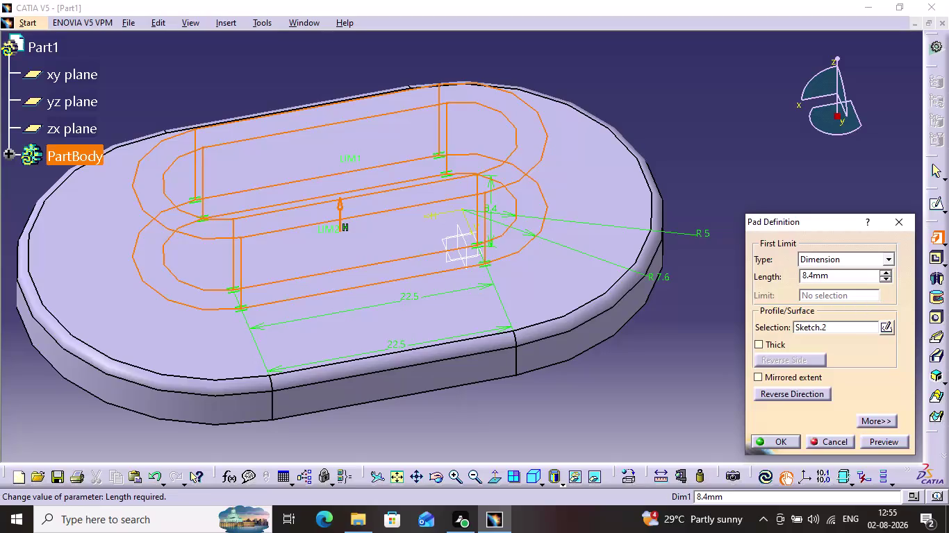
Change the pad length to 6 mm so the obround ring wall rises from the plate.
double_click(845, 278)
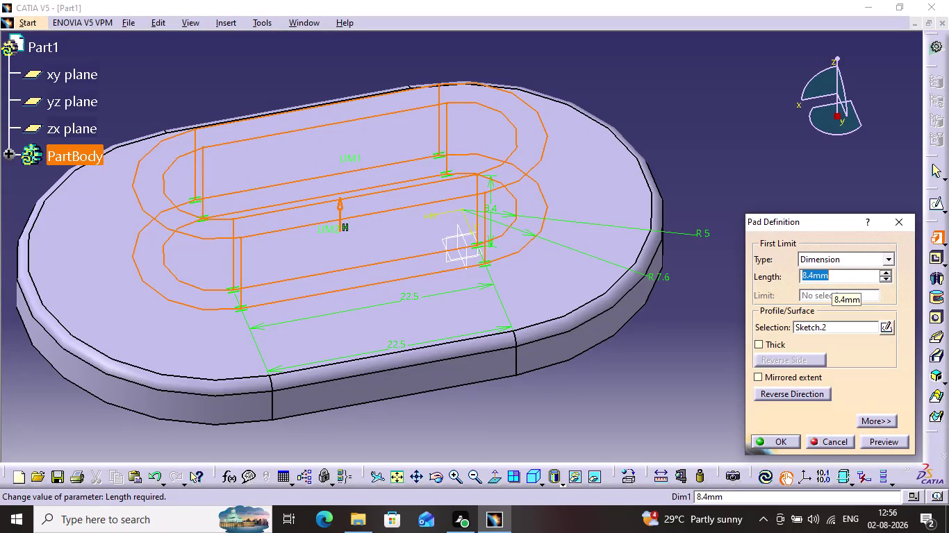
key(6)
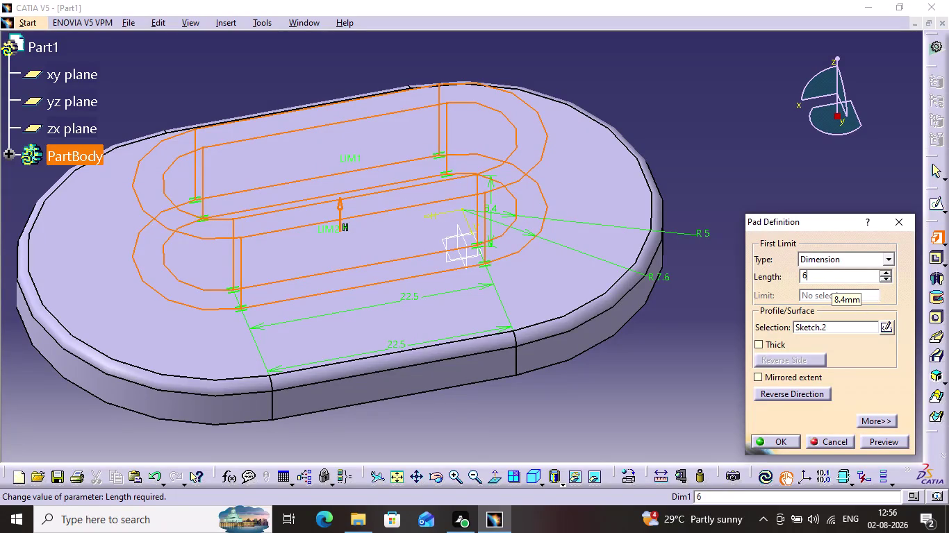
text(.6)
key(Return)
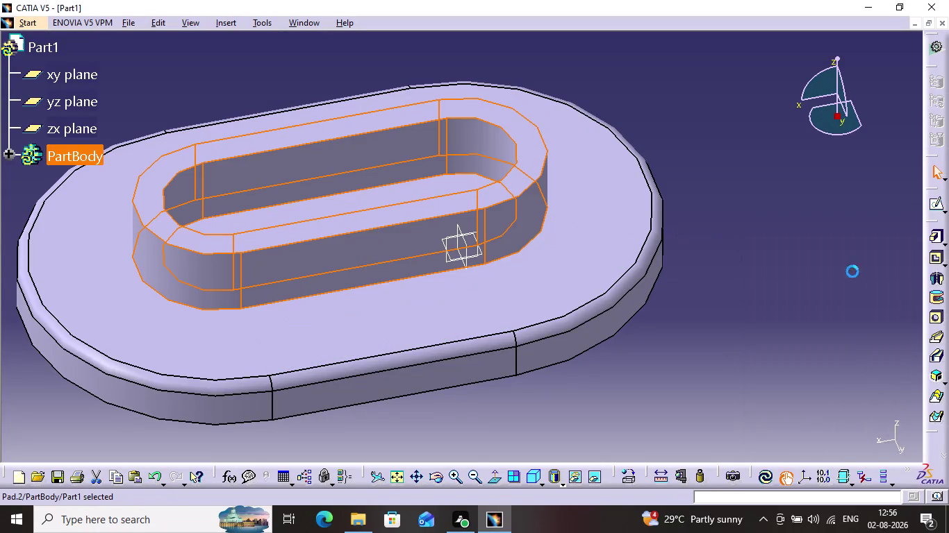
click(767, 232)
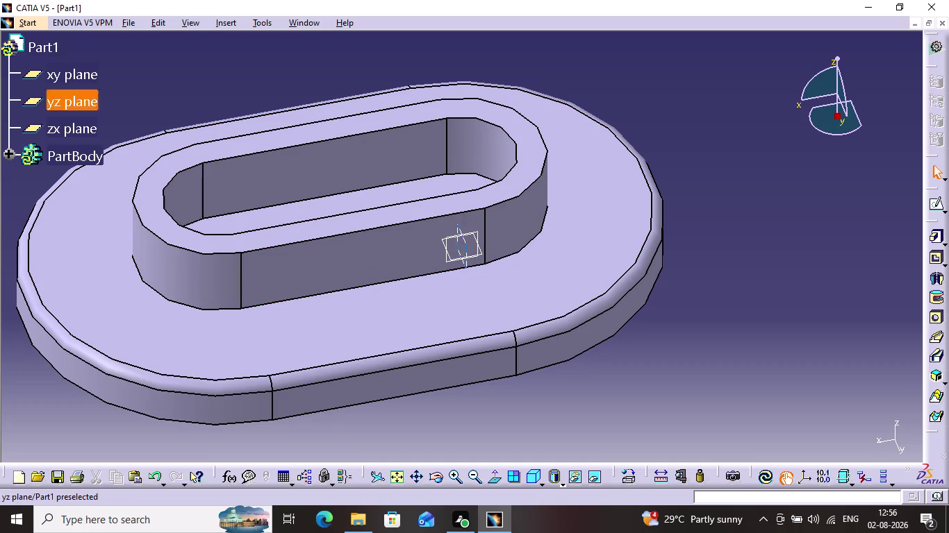
Add a 1 mm edge fillet to the ring wall's base edge.
click(220, 21)
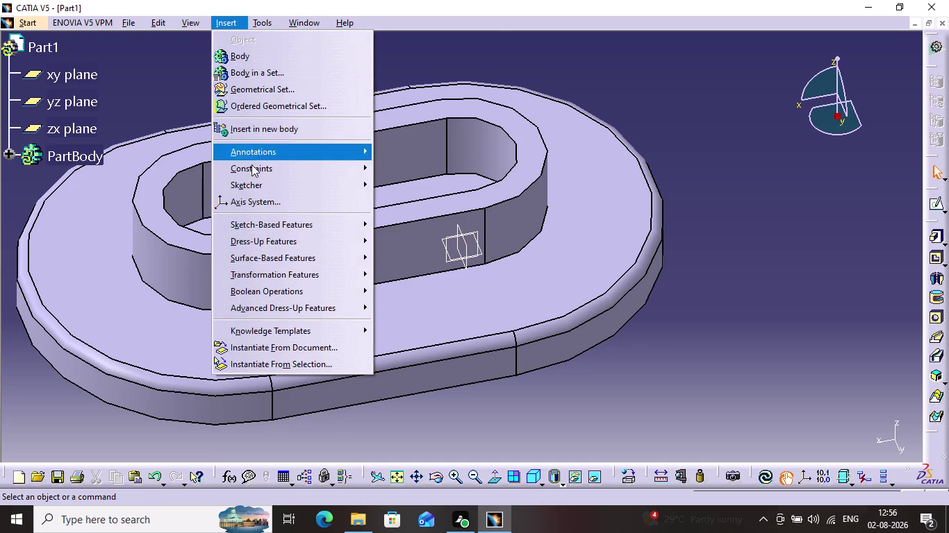
click(255, 237)
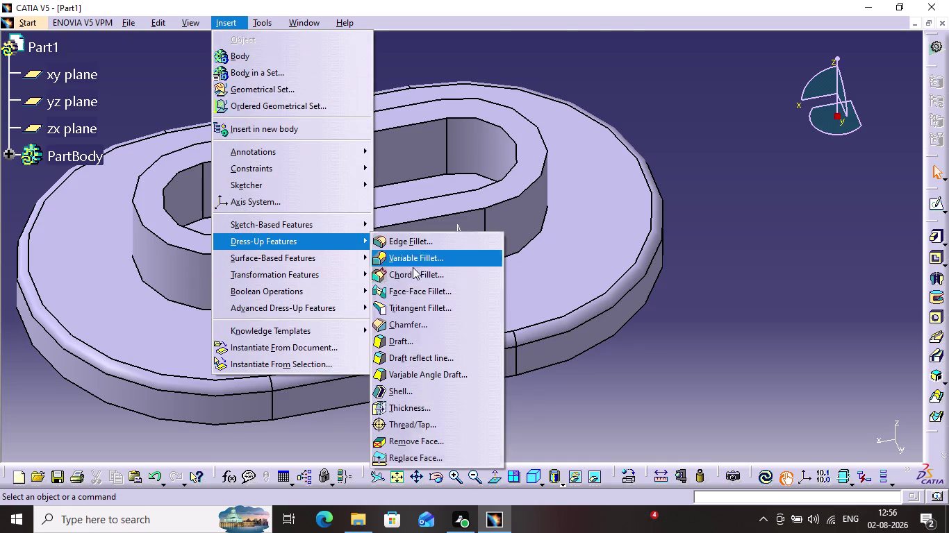
click(421, 245)
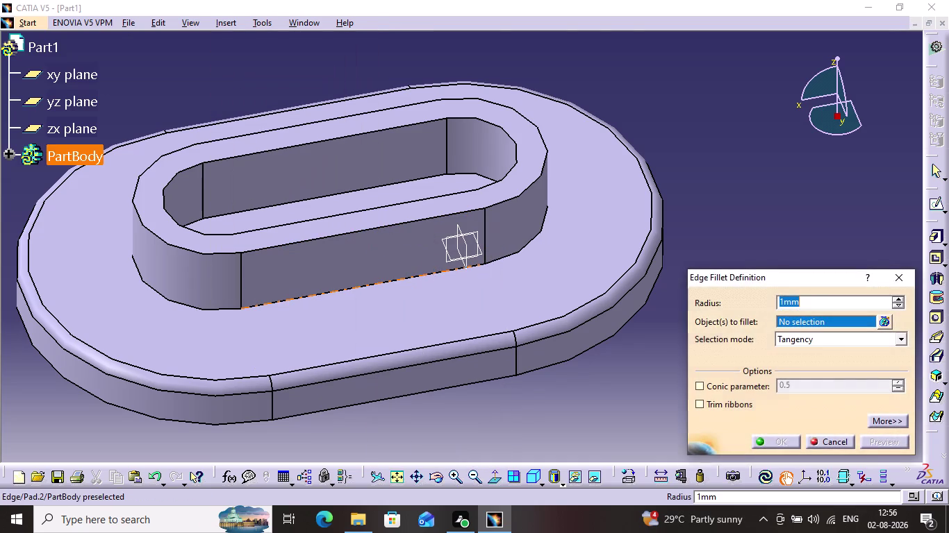
click(426, 273)
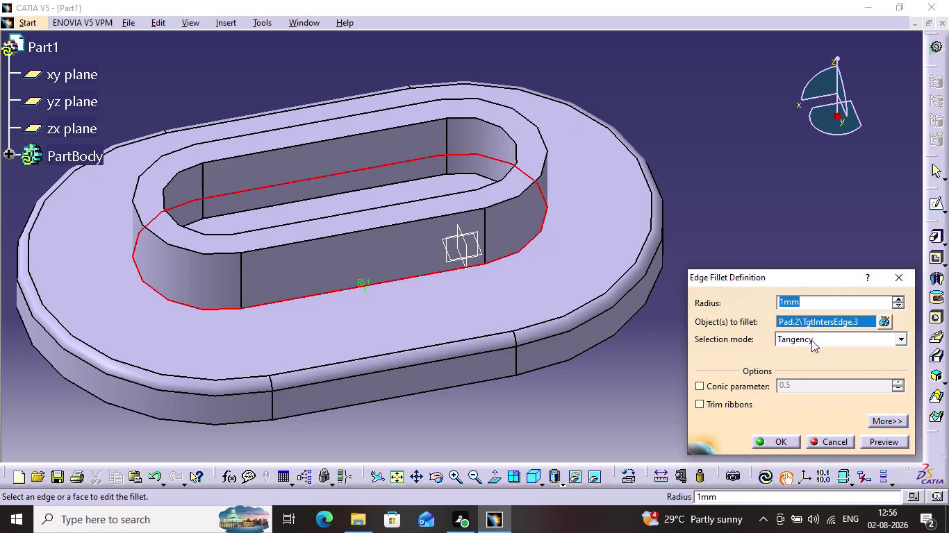
click(887, 437)
click(770, 443)
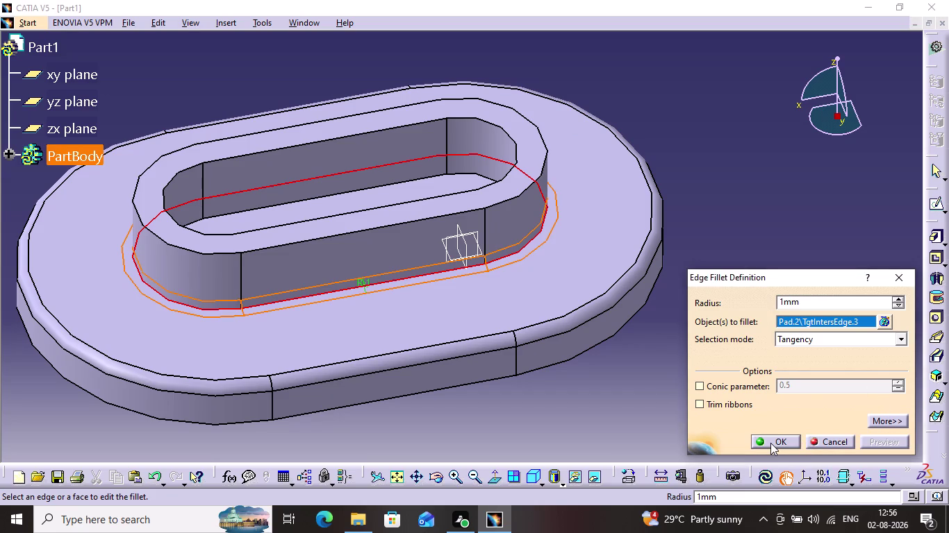
click(636, 404)
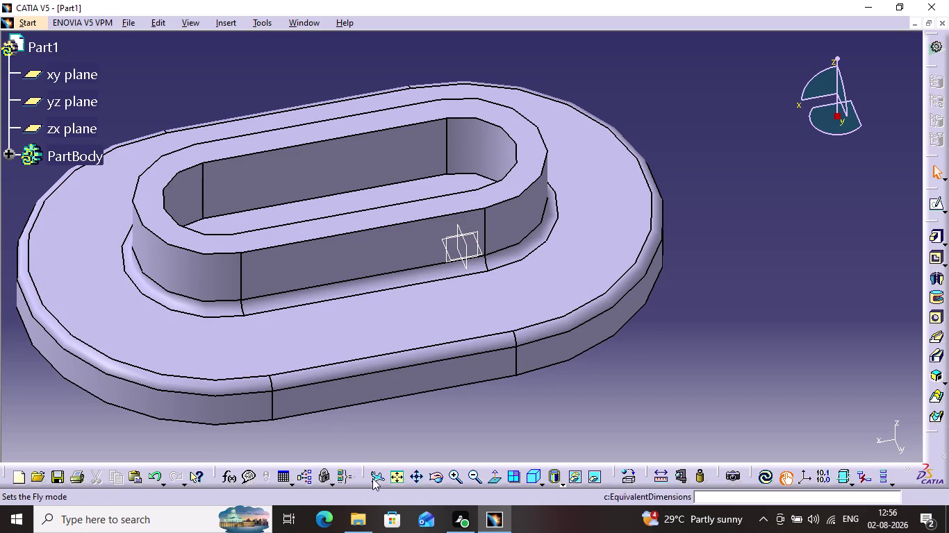
click(448, 474)
click(443, 478)
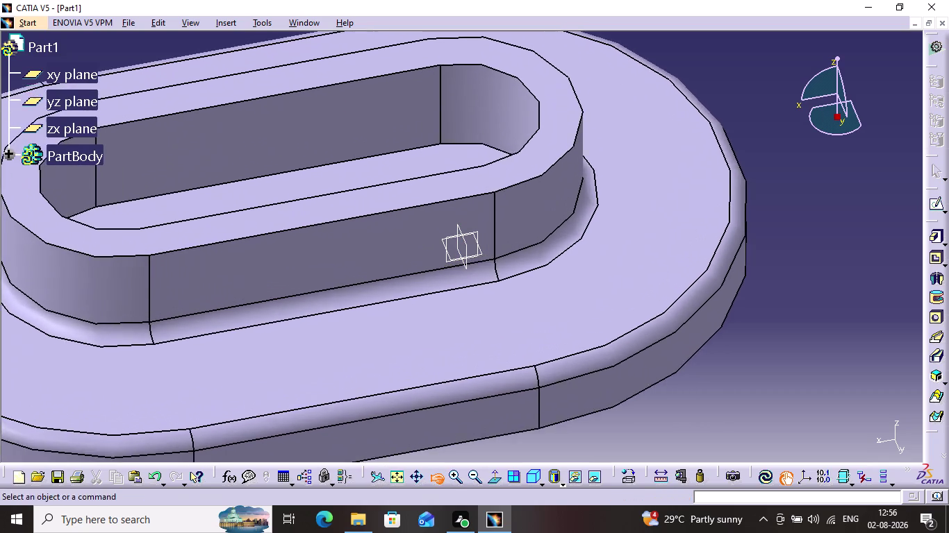
drag(414, 372, 394, 273)
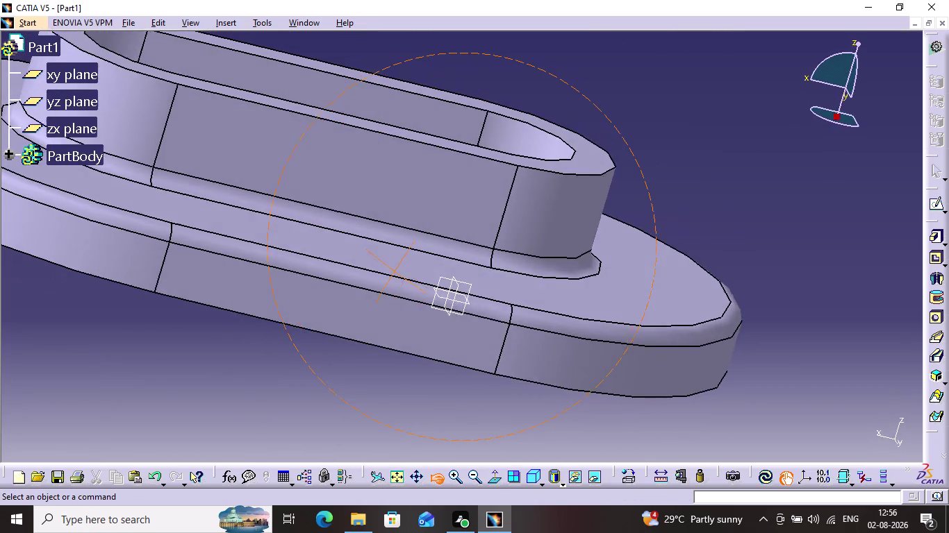
drag(394, 272, 376, 283)
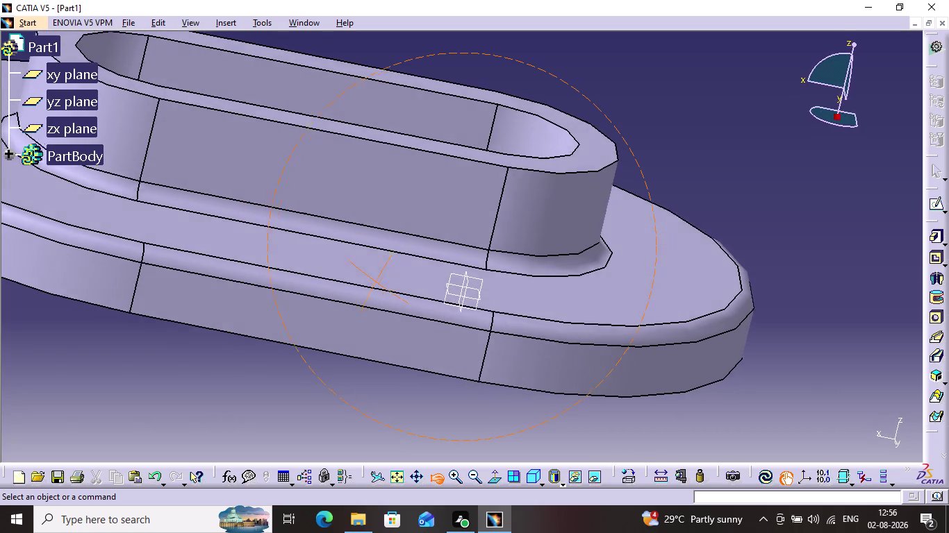
drag(376, 283, 383, 302)
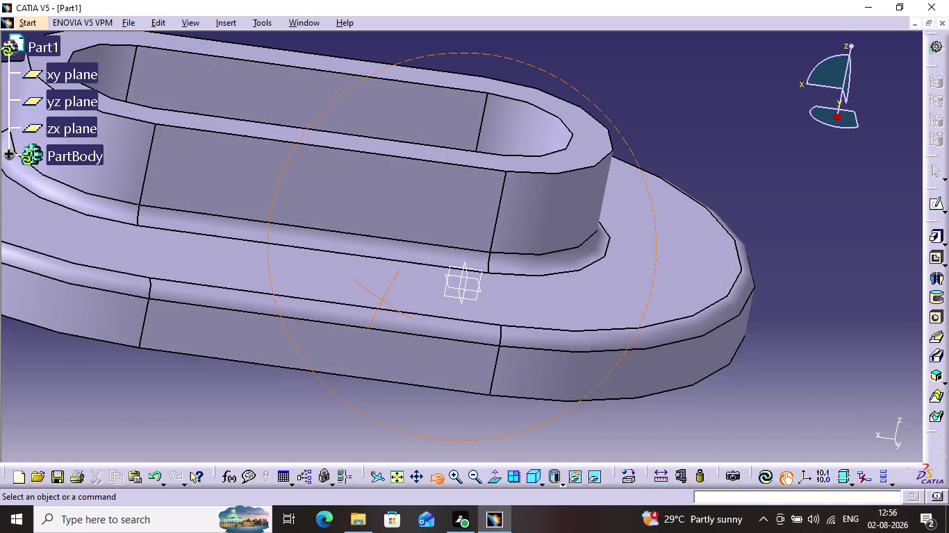
drag(383, 302, 391, 311)
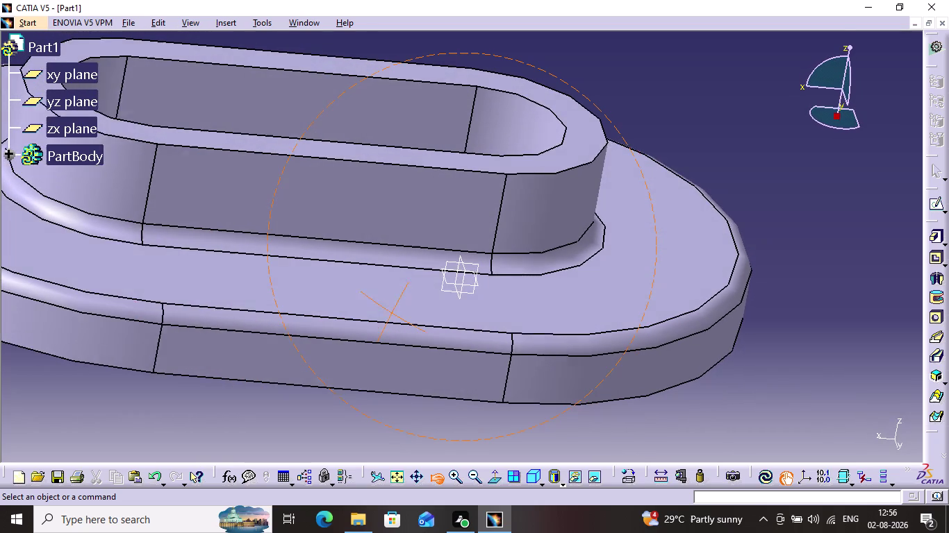
drag(391, 312, 406, 316)
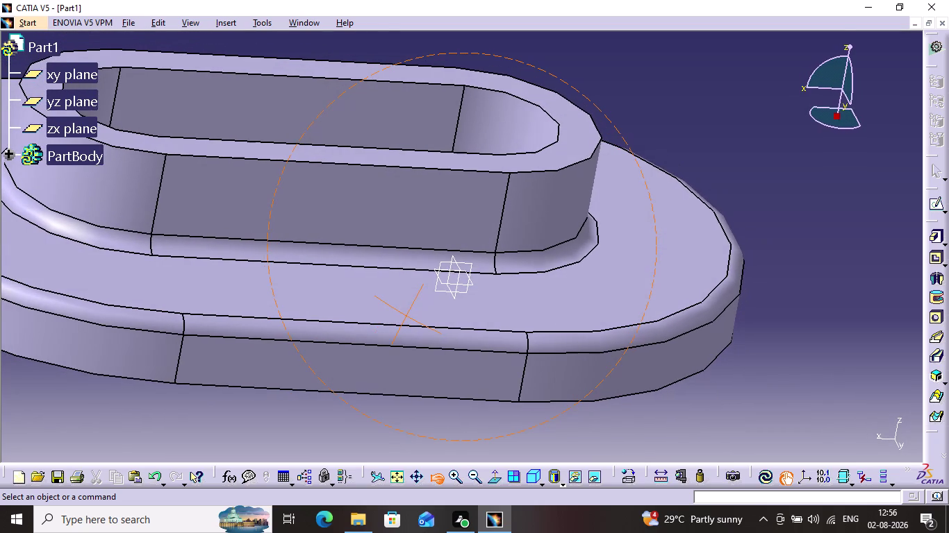
drag(407, 316, 410, 312)
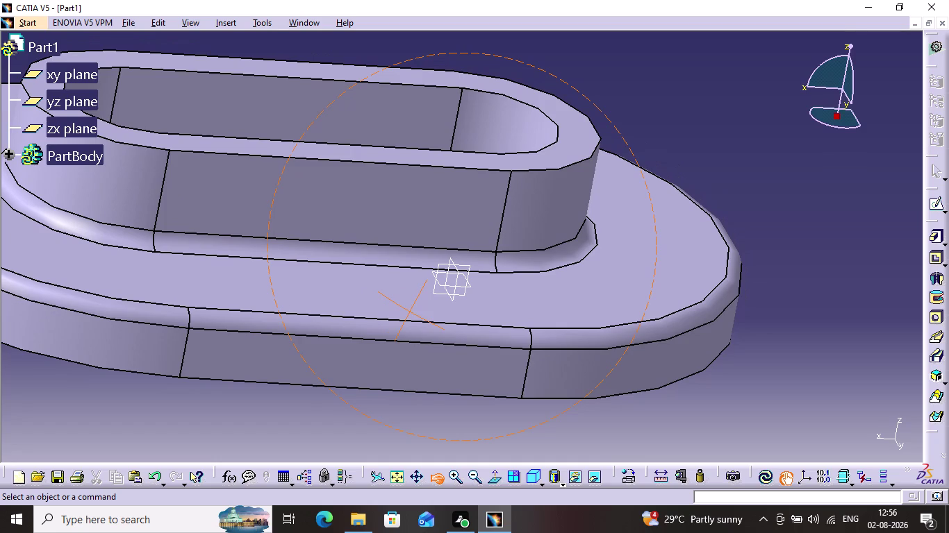
drag(410, 312, 377, 268)
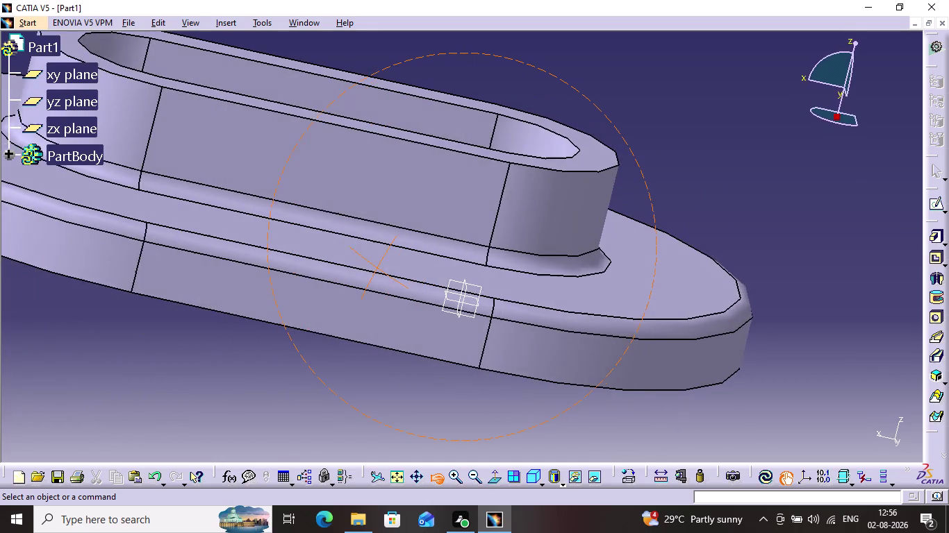
drag(377, 269, 371, 306)
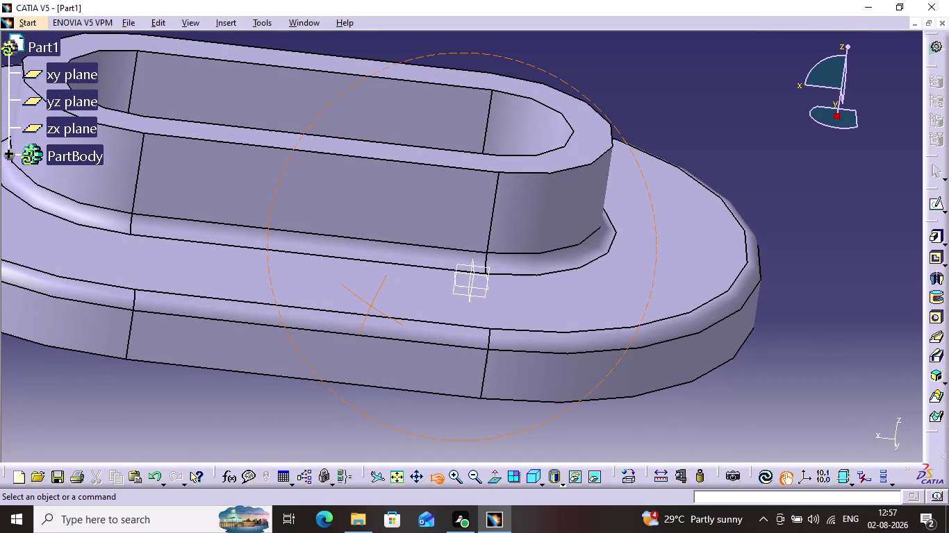
drag(371, 306, 337, 292)
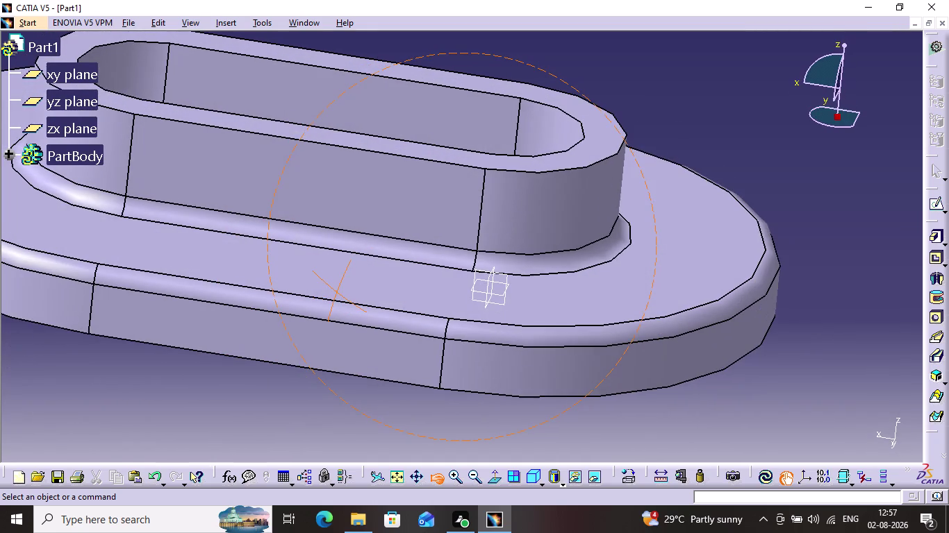
drag(337, 292, 454, 277)
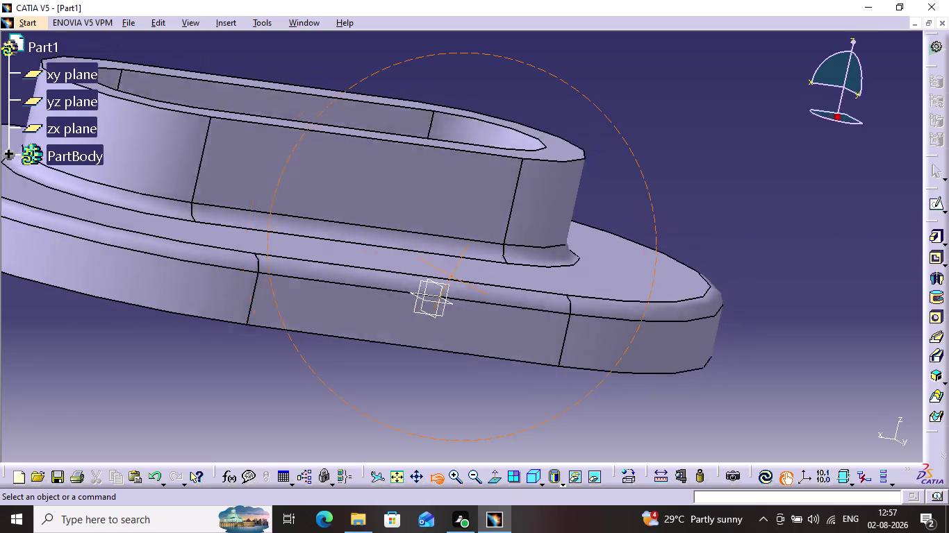
drag(455, 276, 359, 345)
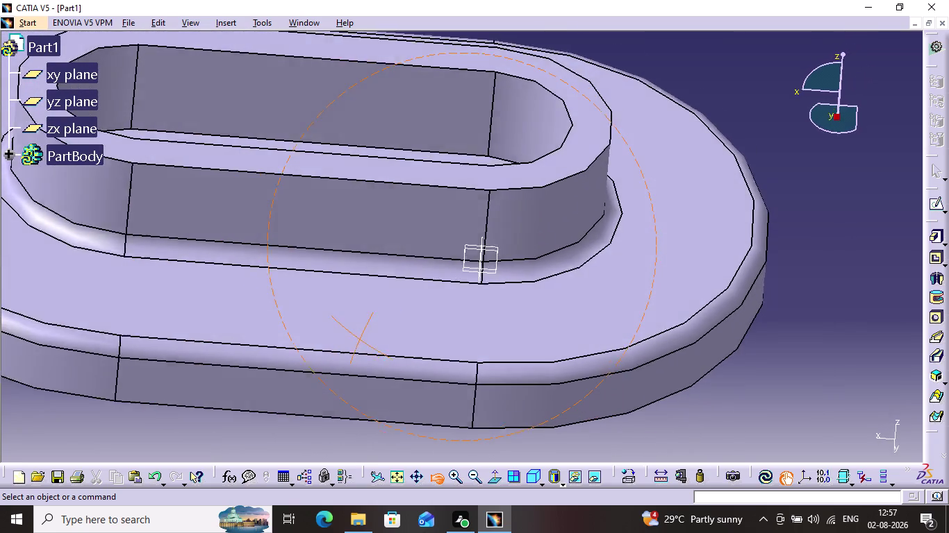
drag(359, 345, 293, 312)
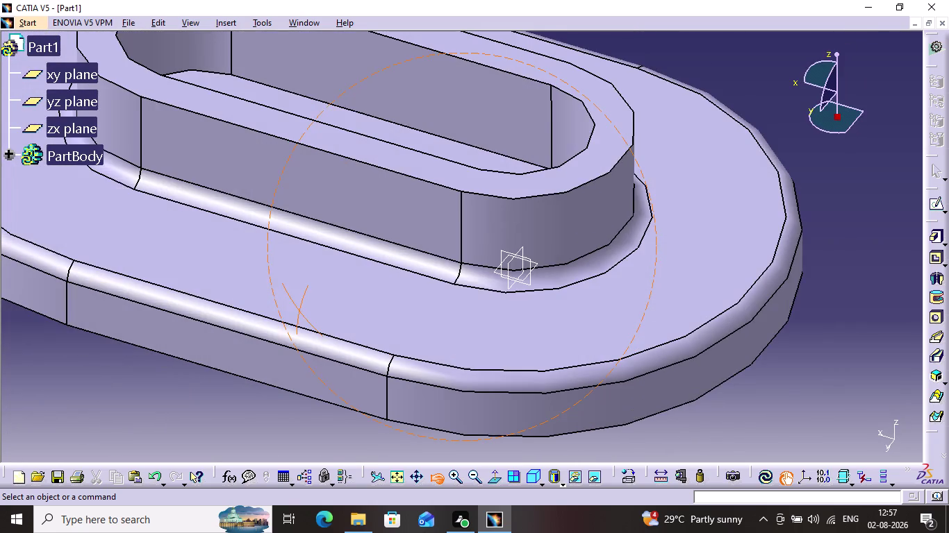
drag(293, 311, 285, 321)
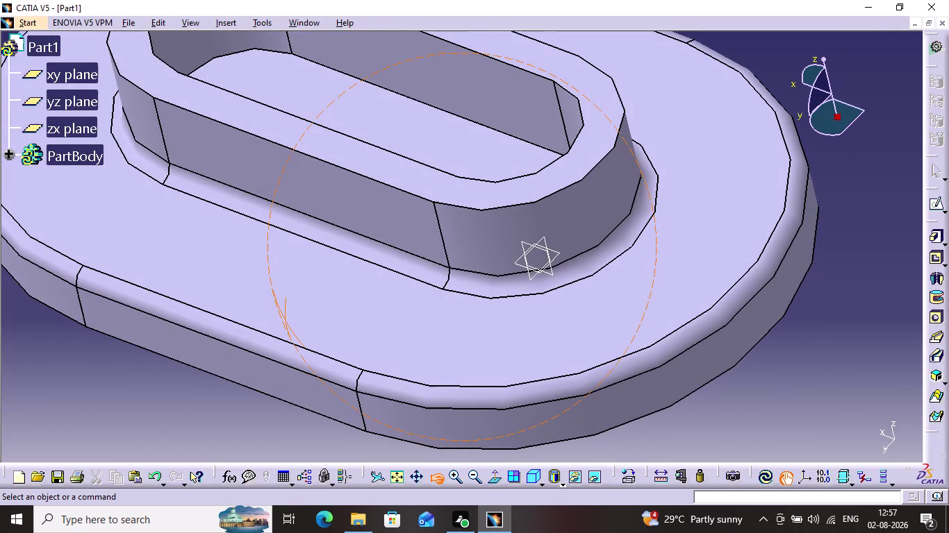
drag(285, 321, 308, 282)
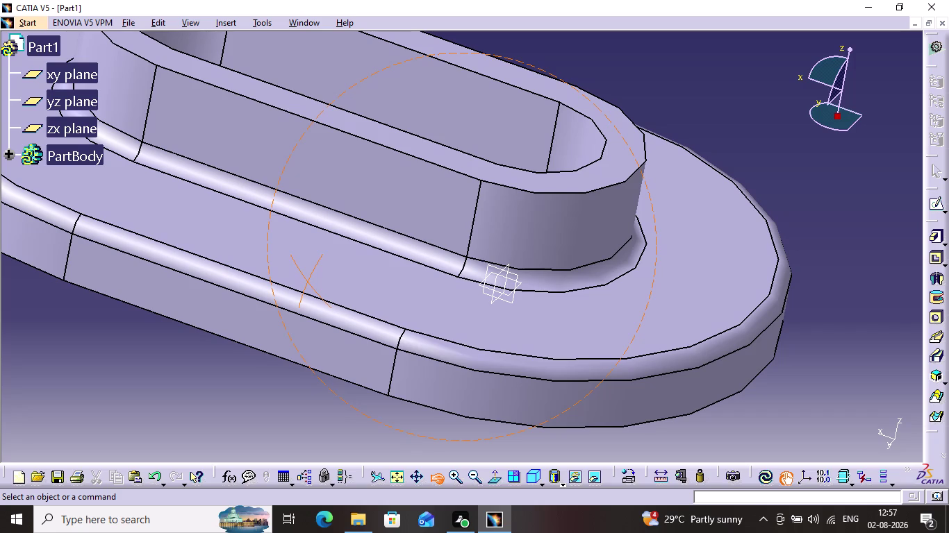
drag(308, 282, 329, 361)
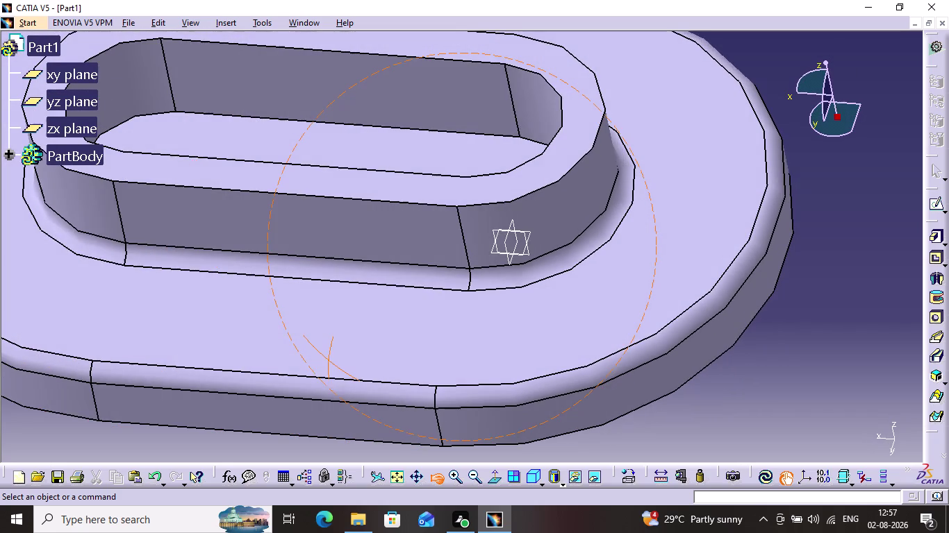
drag(329, 360, 442, 330)
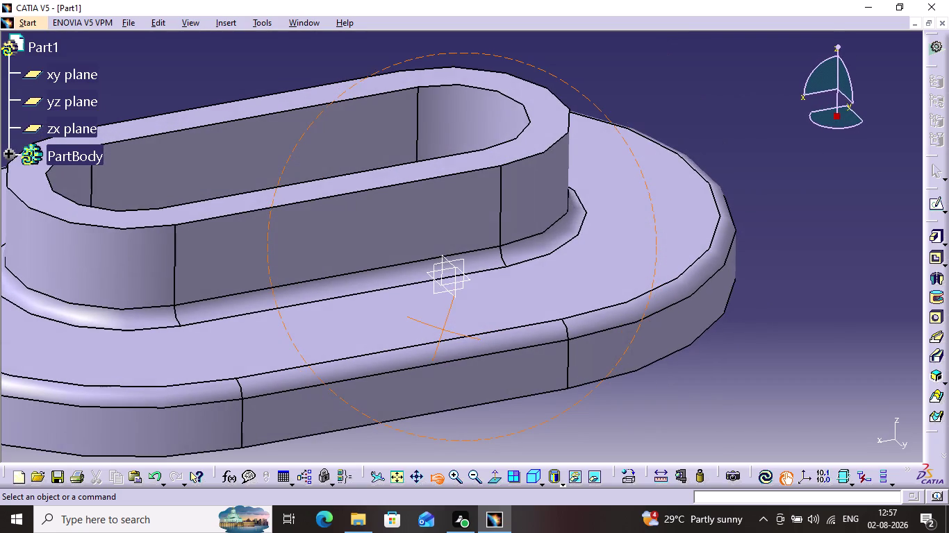
drag(443, 330, 457, 434)
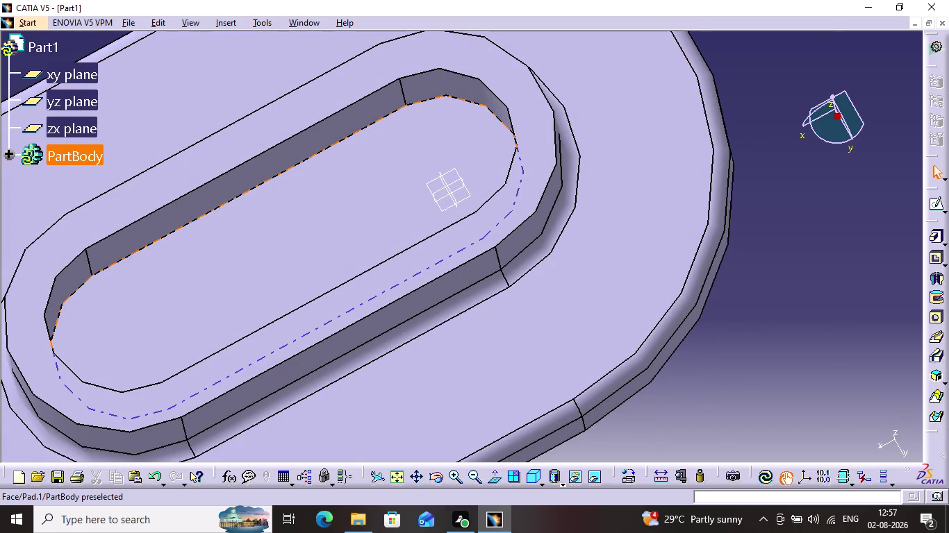
Start a new sketch on the chosen face of the filleted ring wall.
click(372, 176)
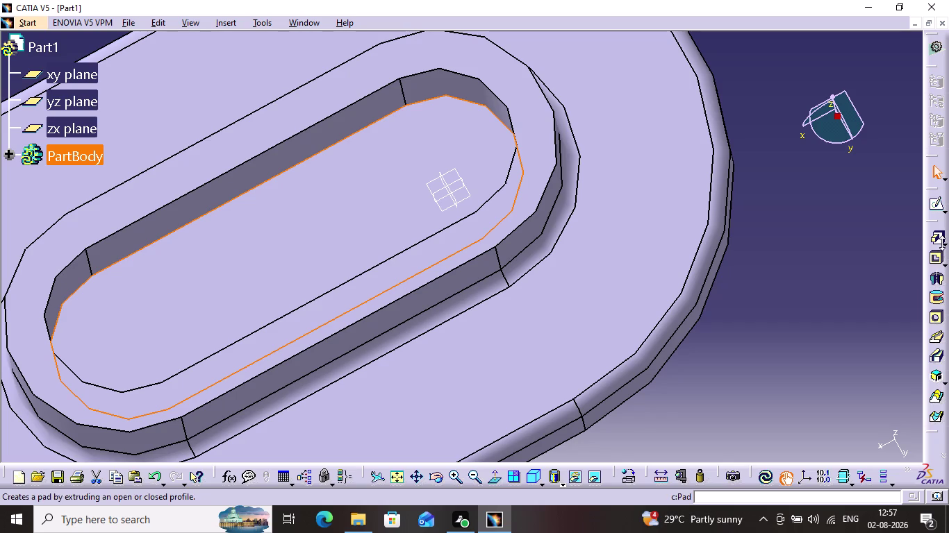
click(937, 201)
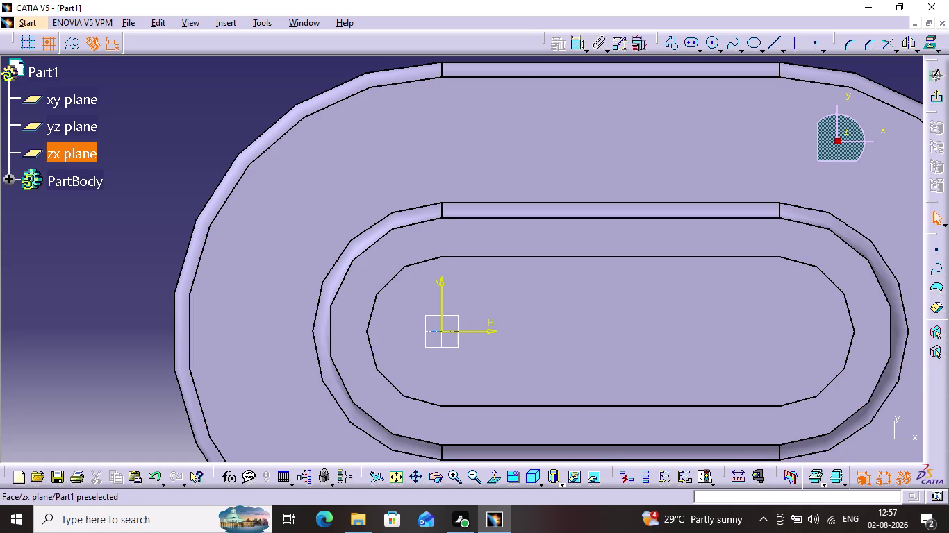
Draw a circle centred on the sketch origin inside the oval opening.
click(712, 45)
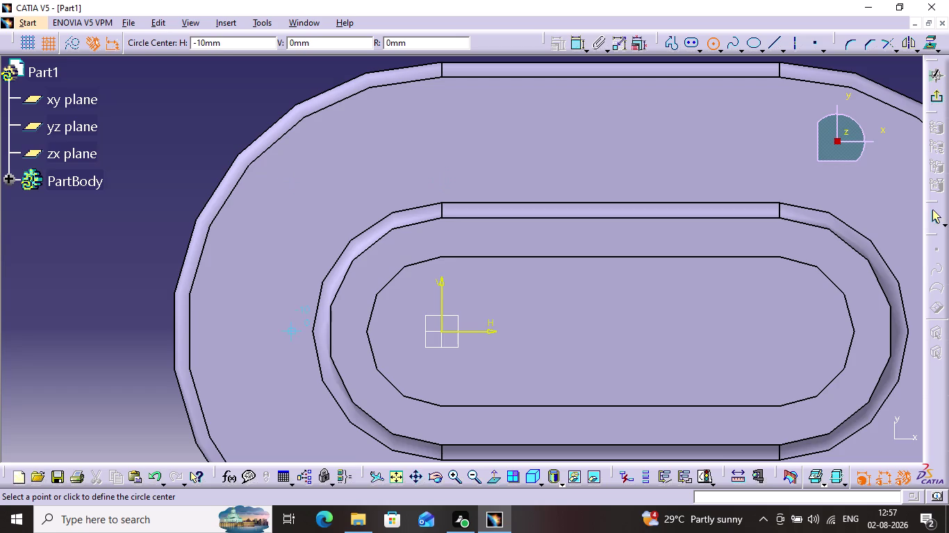
click(442, 331)
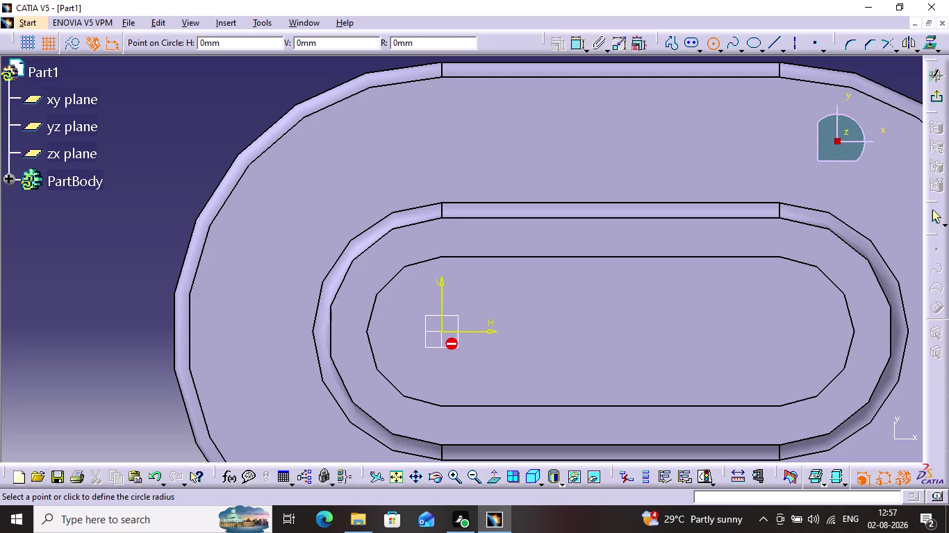
click(496, 311)
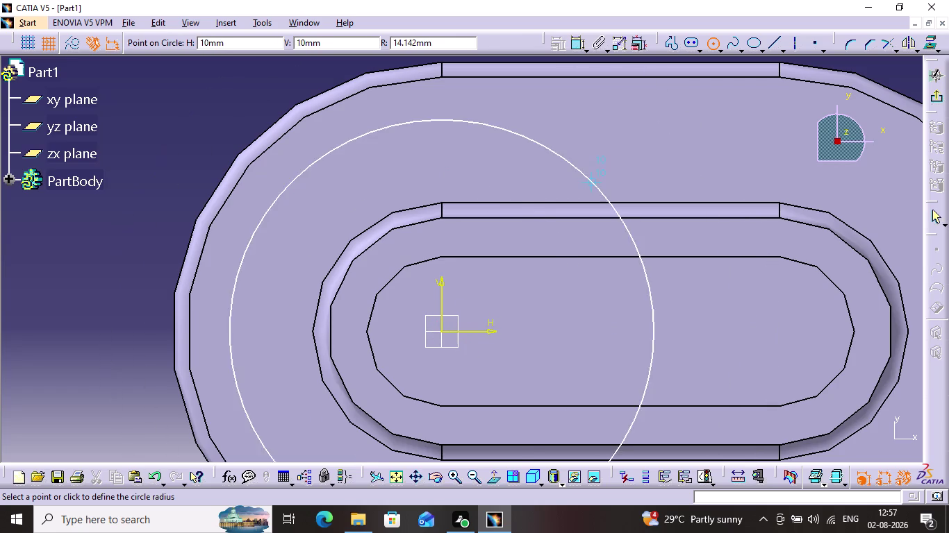
click(420, 306)
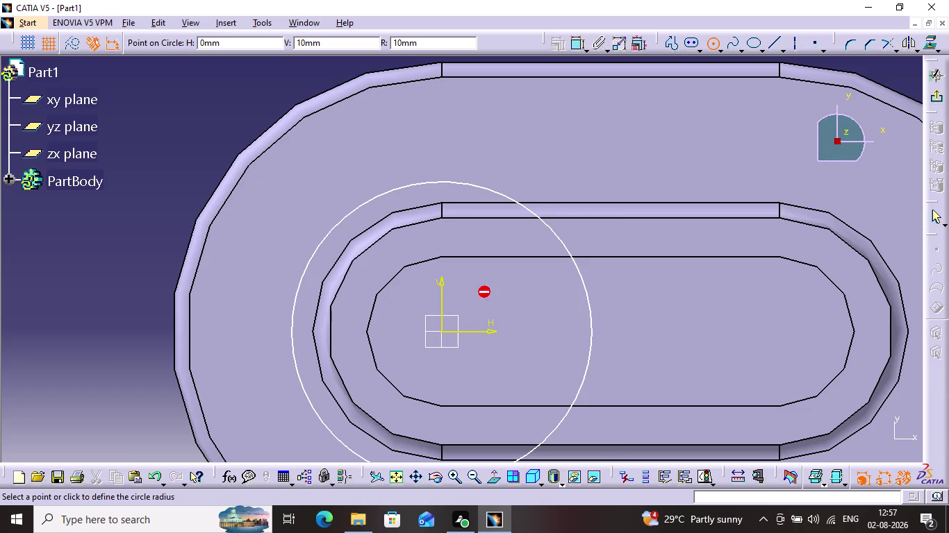
click(510, 280)
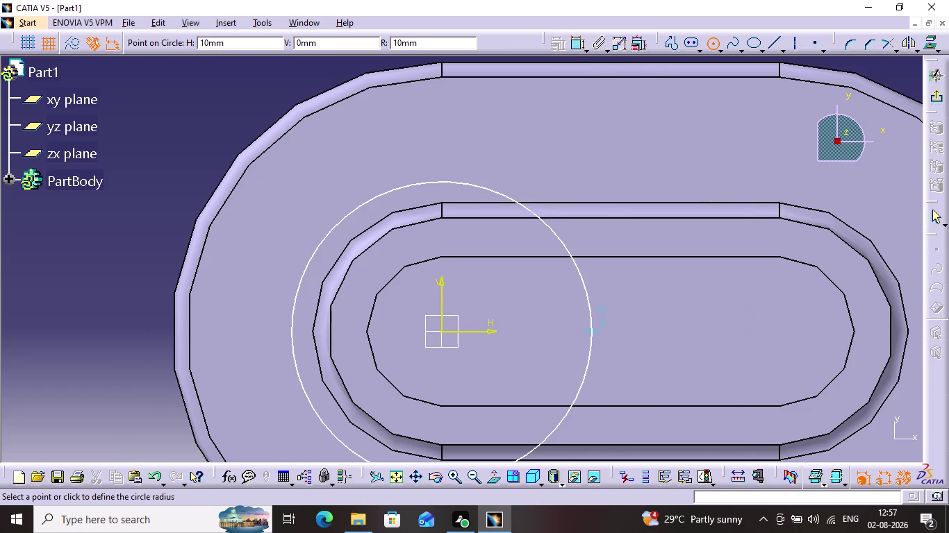
click(682, 250)
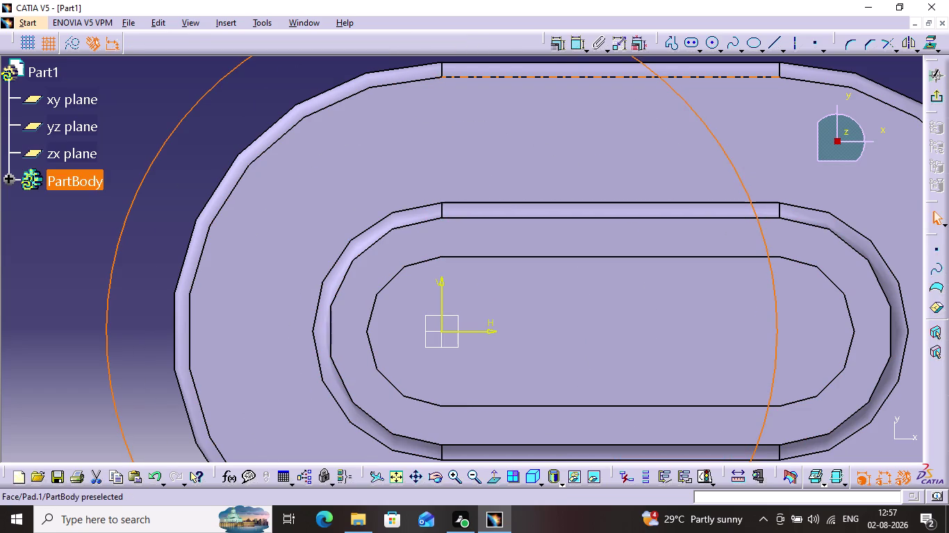
Constrain the circle's diameter to 5 mm.
click(573, 42)
click(737, 118)
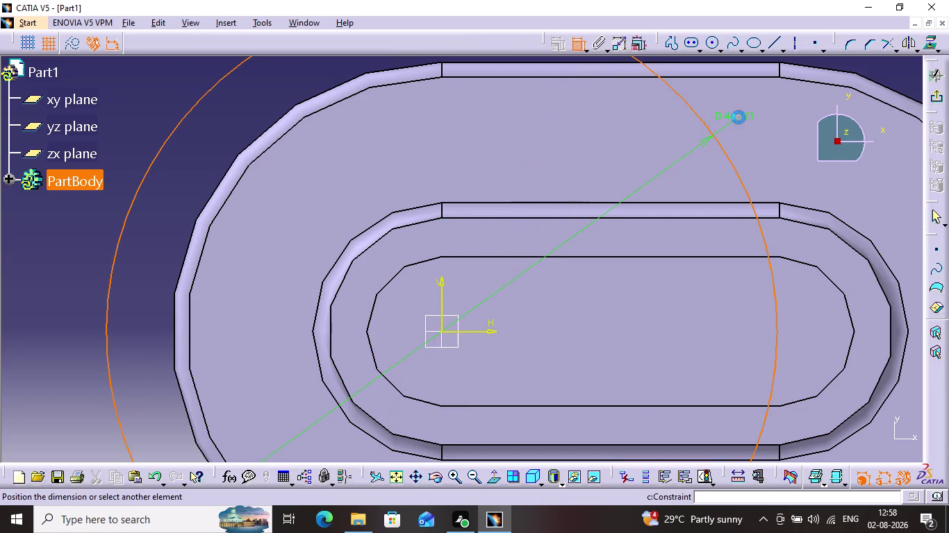
double_click(739, 116)
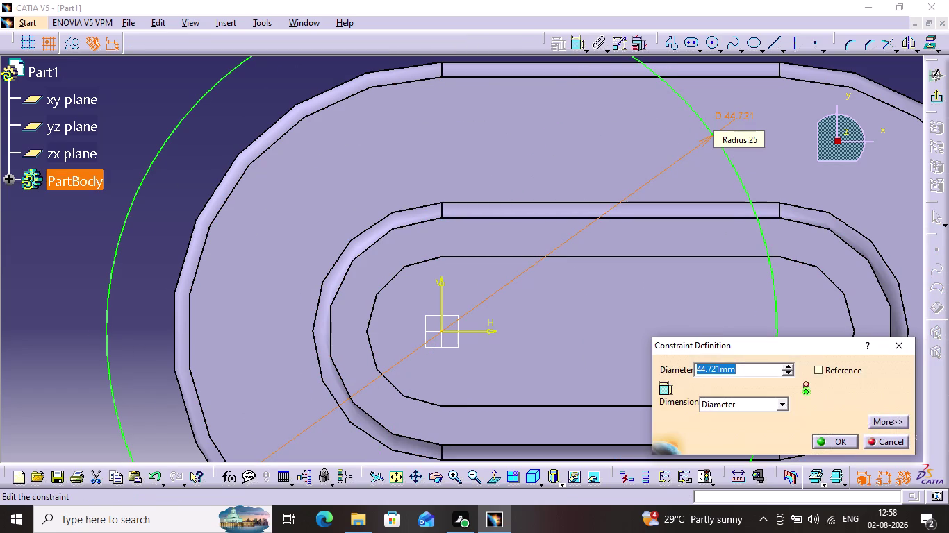
key(5)
key(Return)
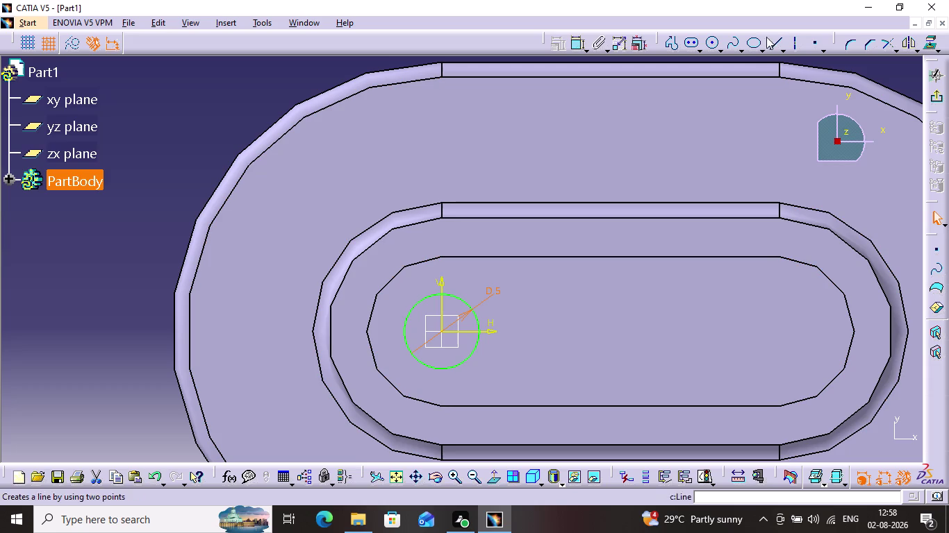
click(712, 39)
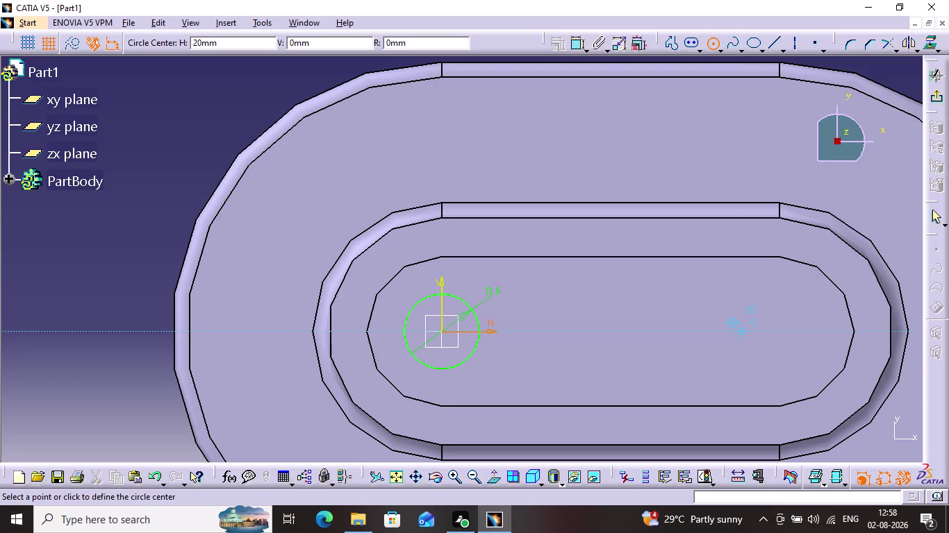
Draw a second circle on the horizontal axis and constrain its diameter to 5 mm.
click(770, 330)
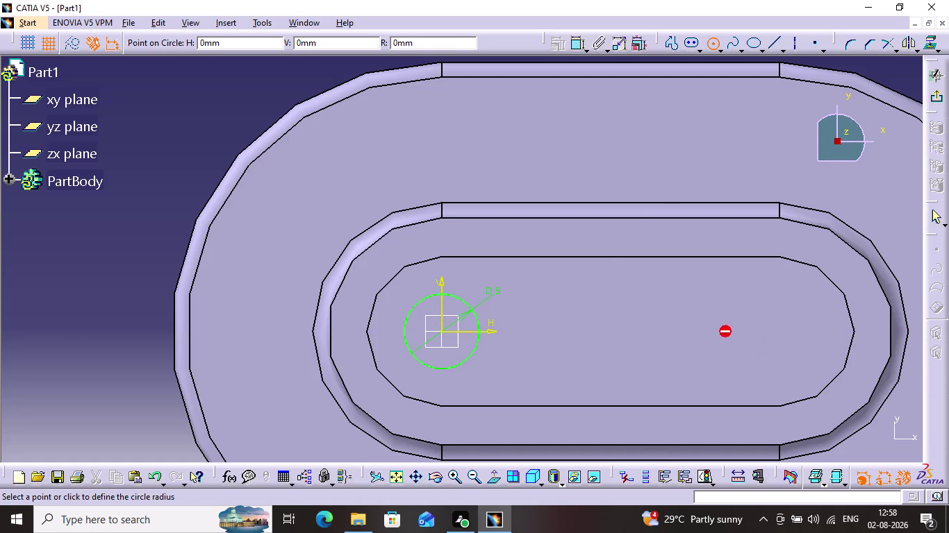
click(716, 344)
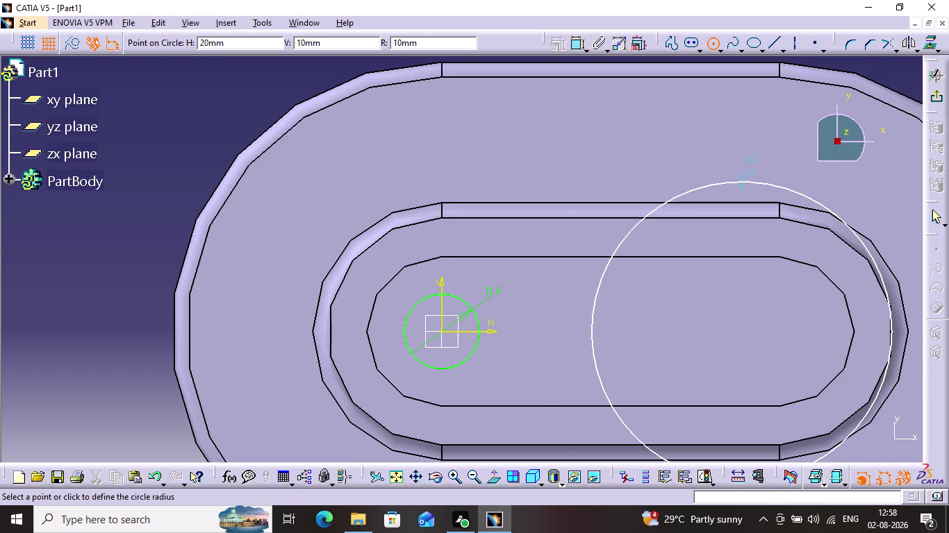
click(615, 144)
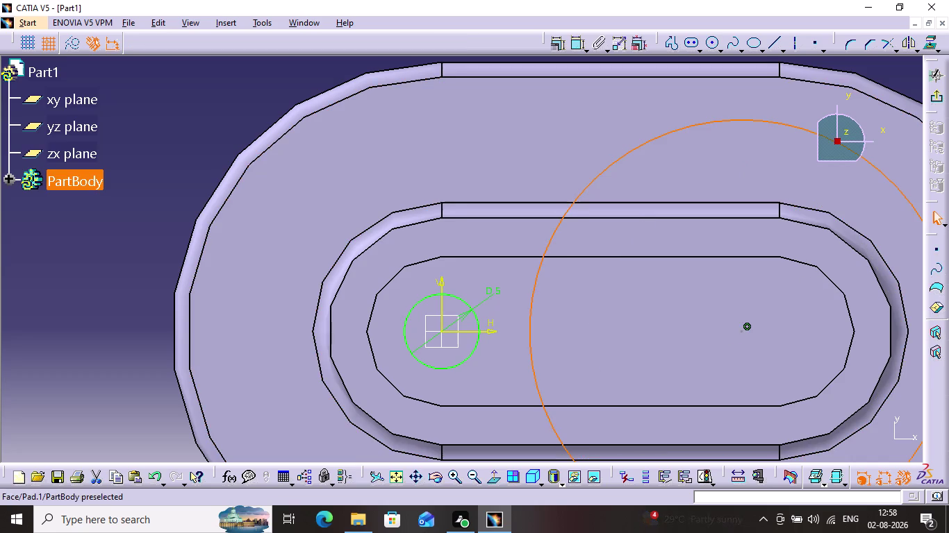
middle_drag(664, 148, 495, 66)
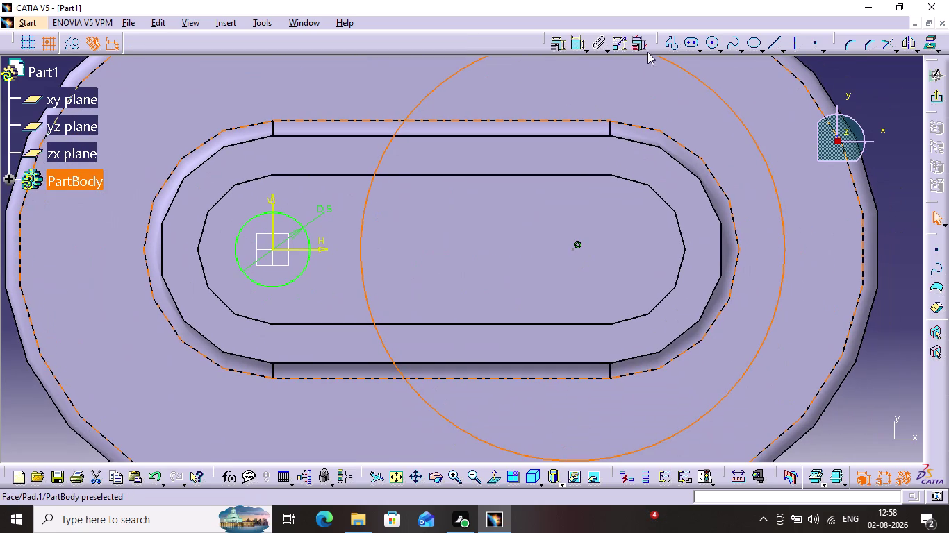
click(571, 45)
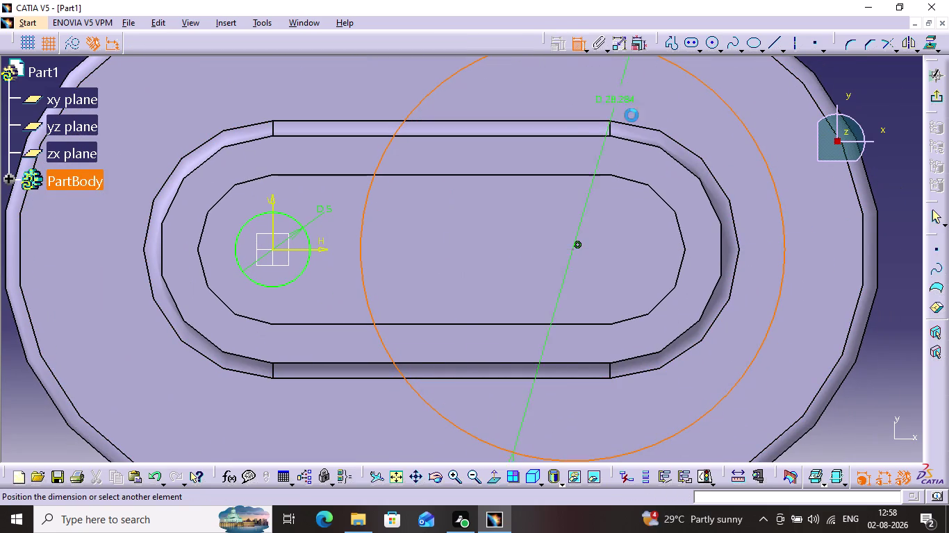
click(771, 95)
double_click(772, 90)
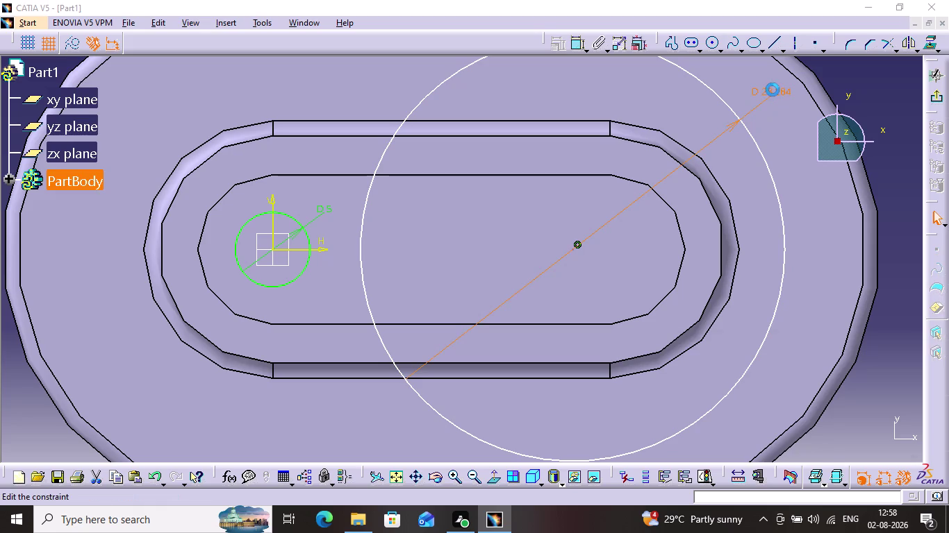
key(5)
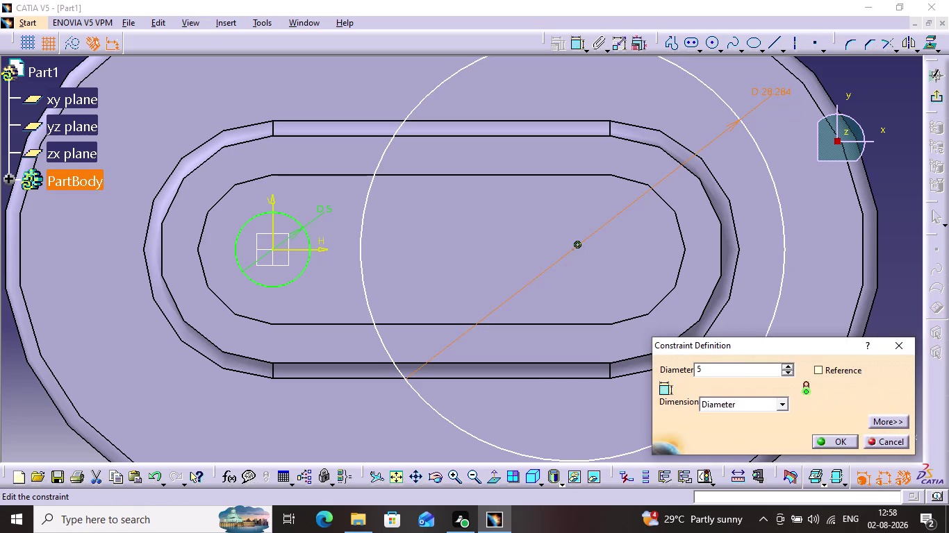
key(Return)
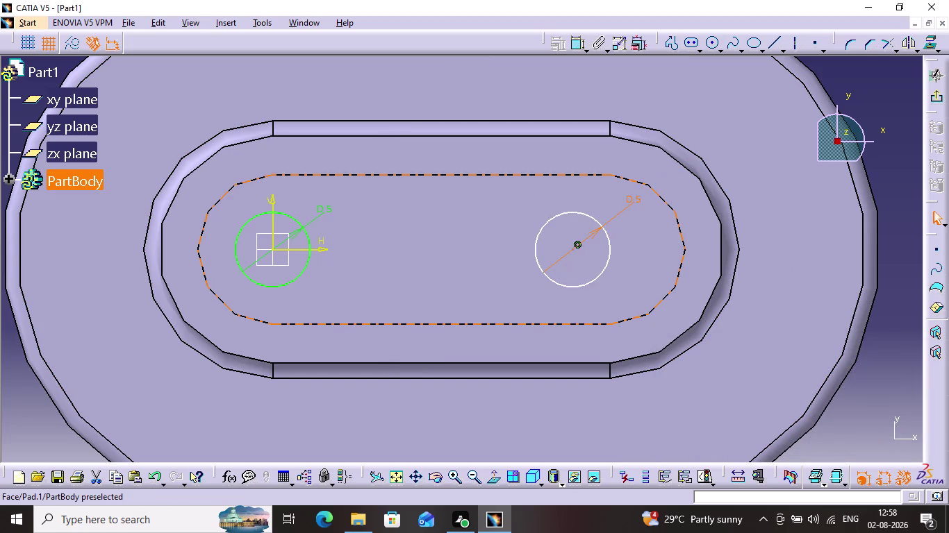
Set the distance between the two circle centres to 22.5 mm and exit the sketch.
click(574, 42)
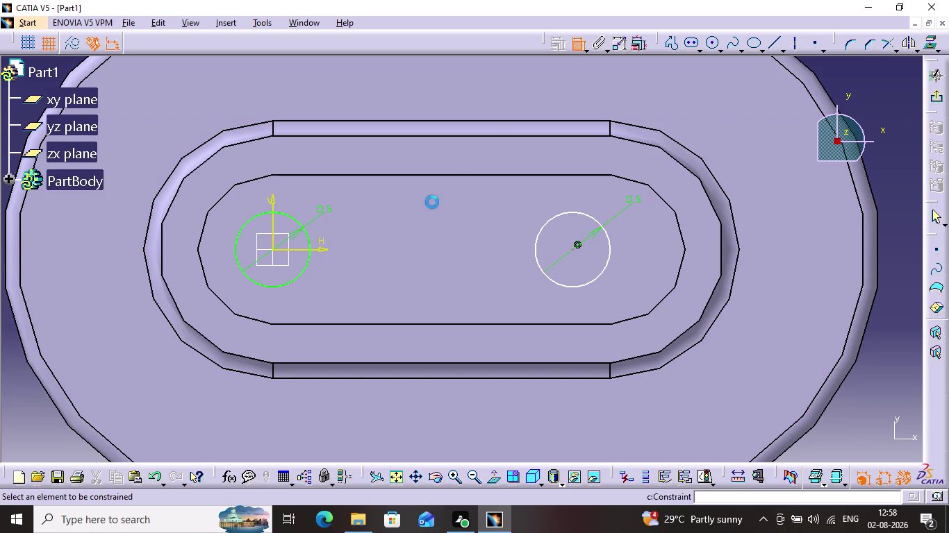
click(273, 248)
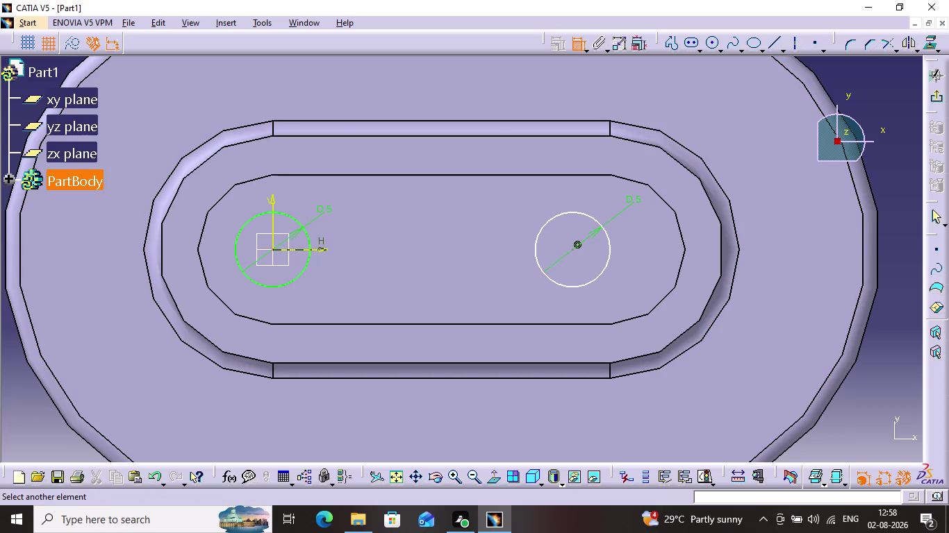
click(571, 250)
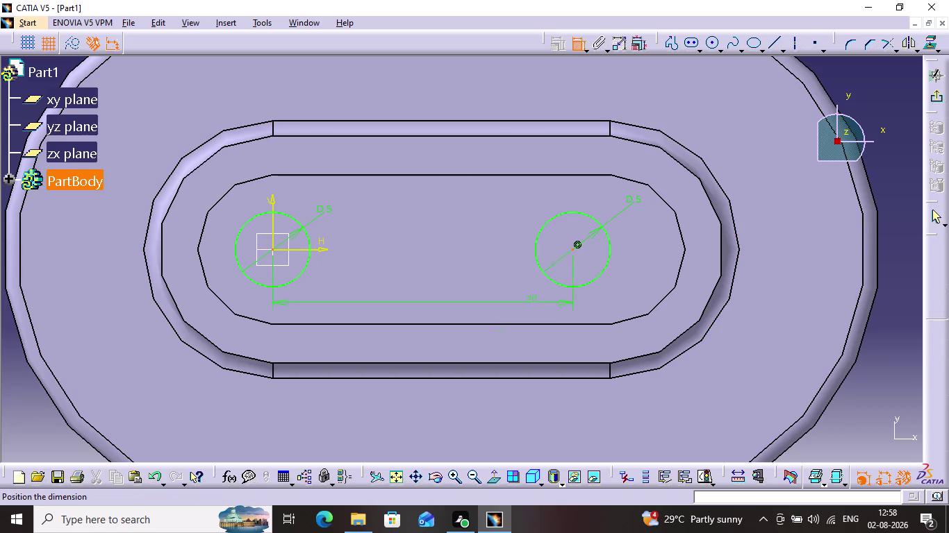
click(430, 433)
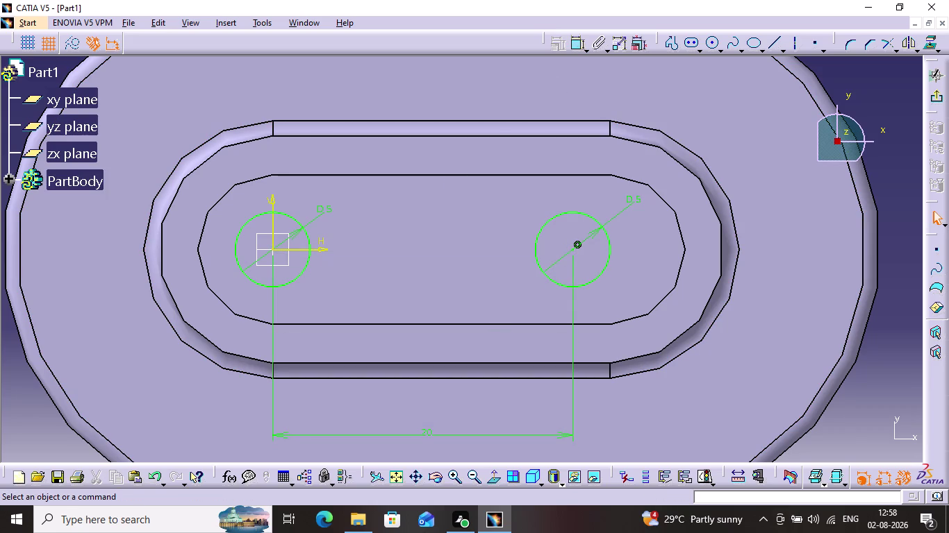
double_click(430, 433)
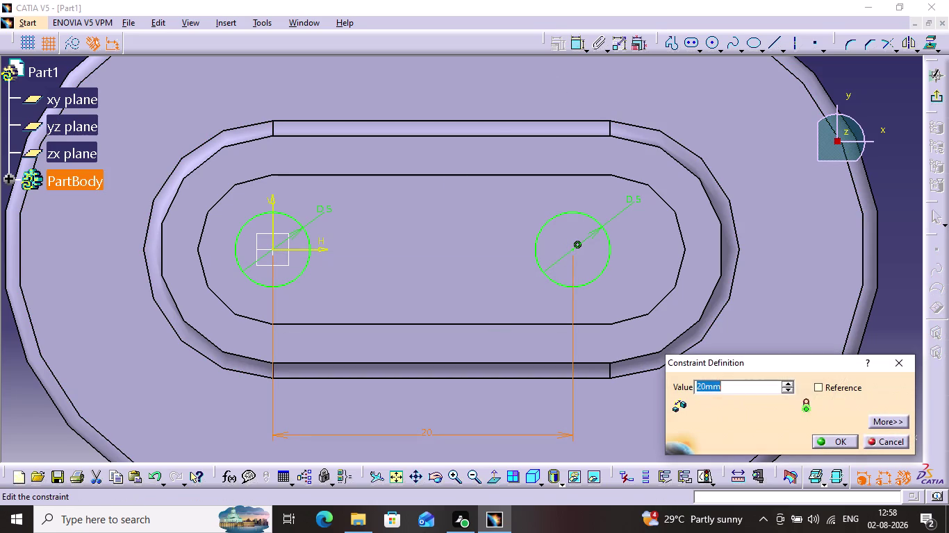
text(22)
key(period)
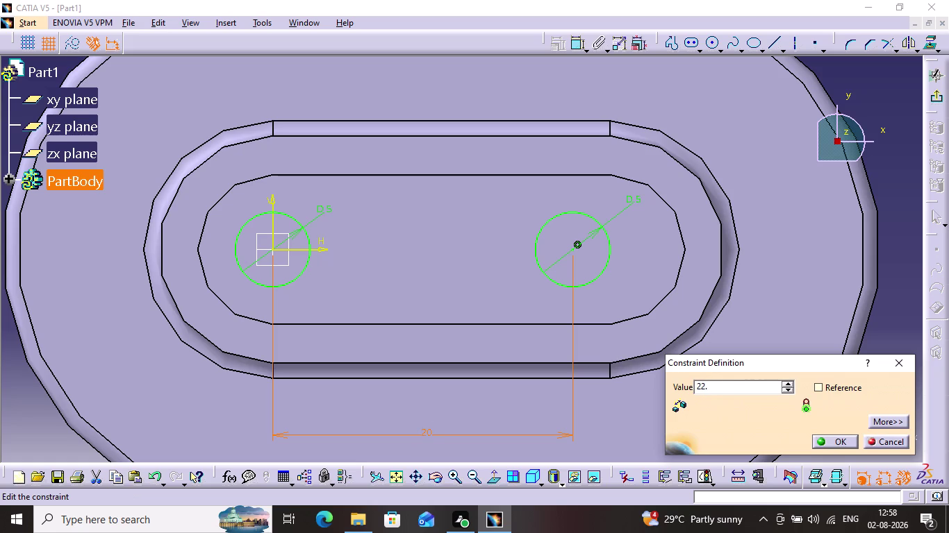
key(5)
key(Return)
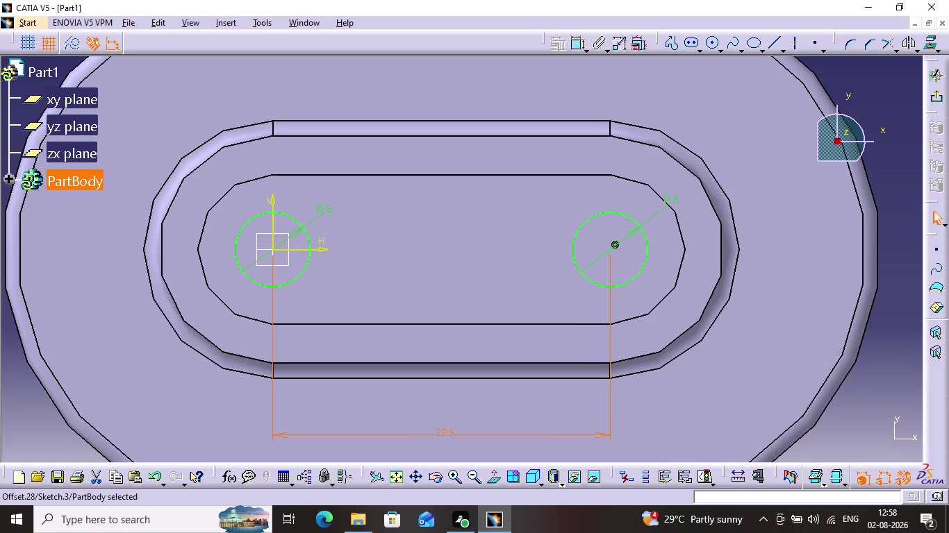
key(Return)
click(901, 361)
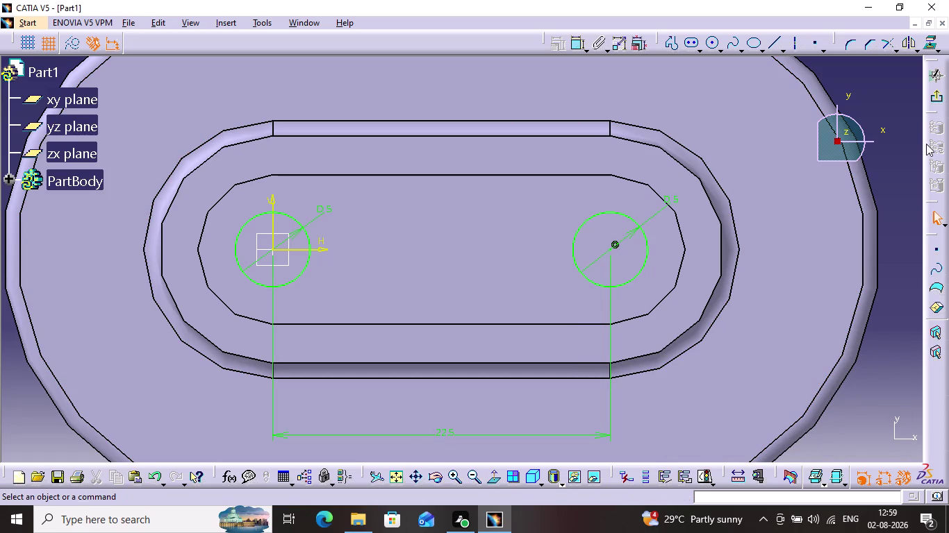
click(939, 97)
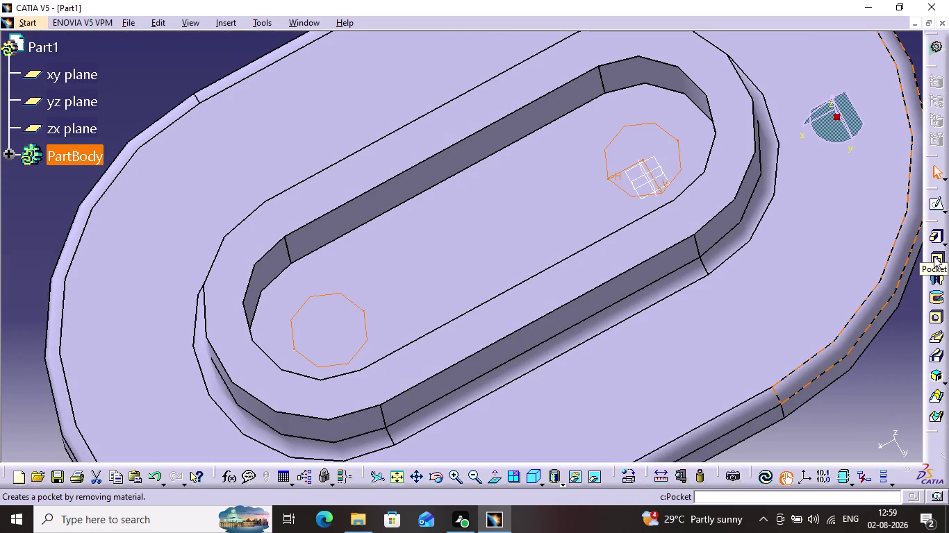
Cut both circles through the slot floor with an Up to Last pocket.
click(933, 256)
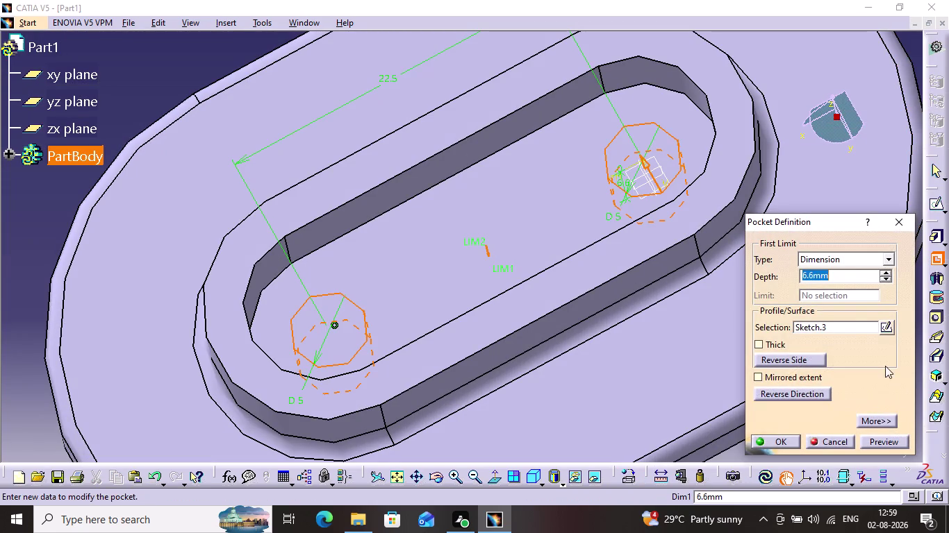
click(844, 261)
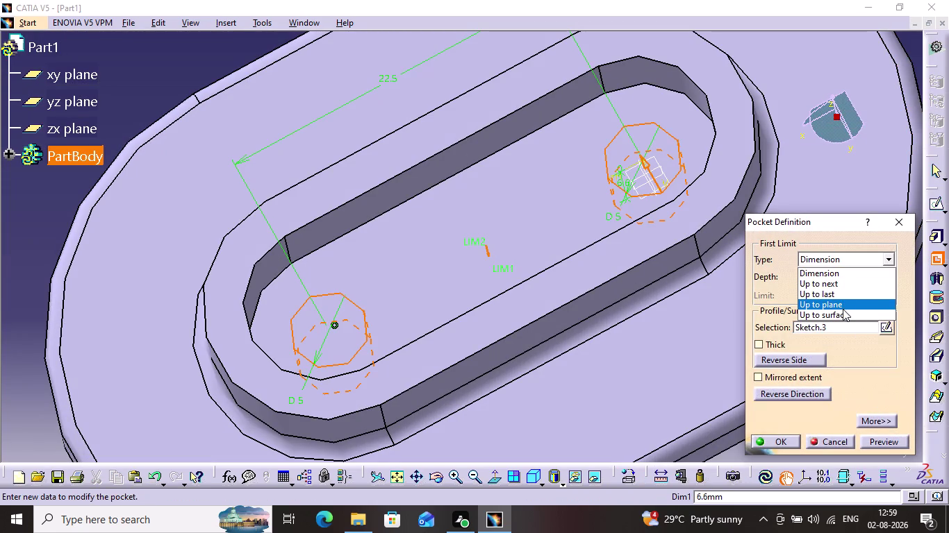
click(841, 315)
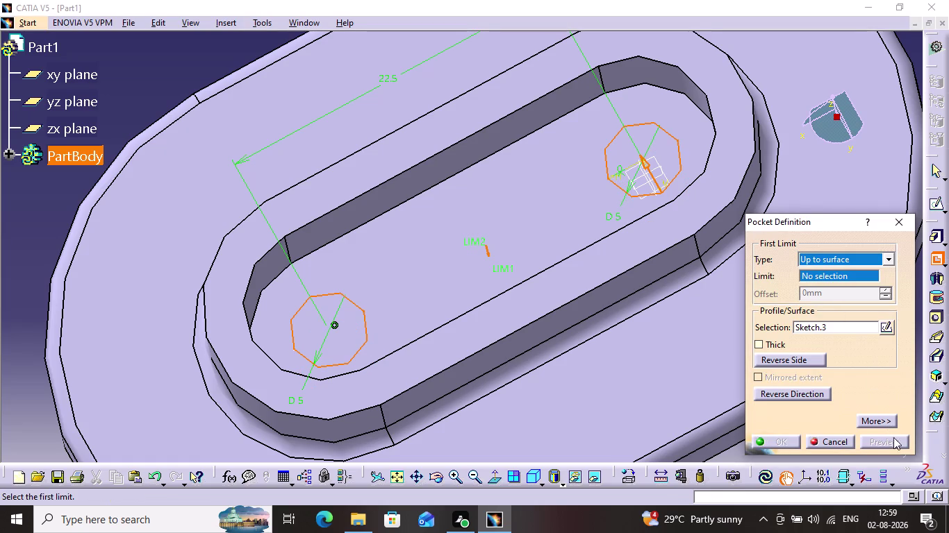
click(835, 274)
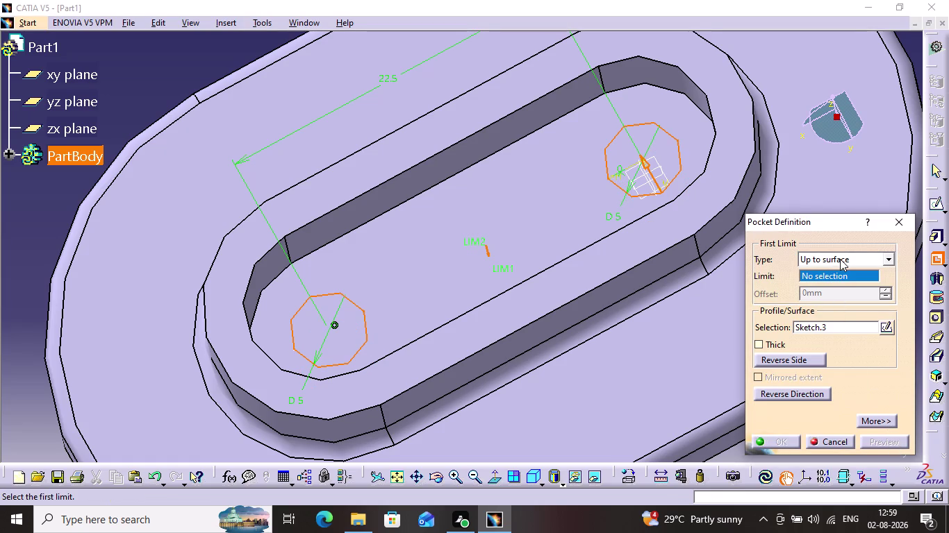
click(839, 259)
click(838, 294)
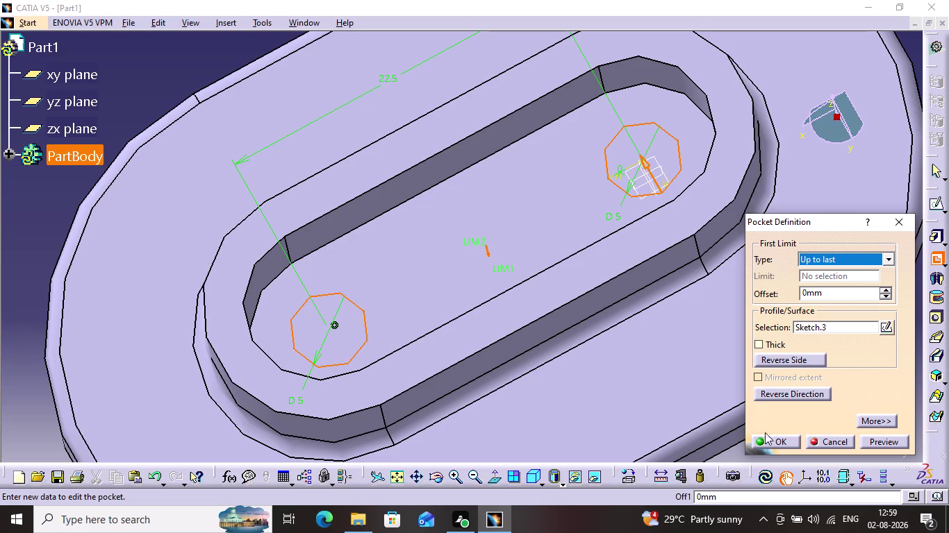
click(882, 442)
click(777, 445)
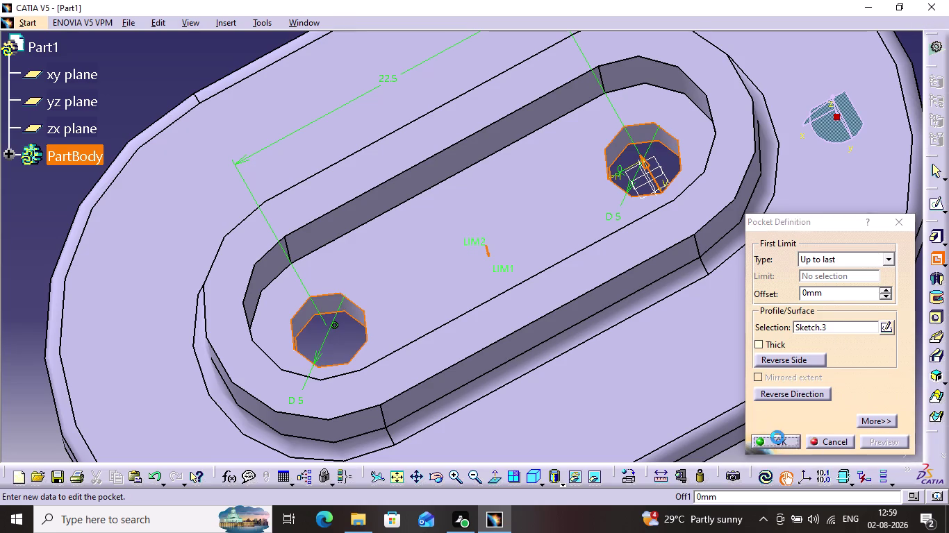
click(832, 428)
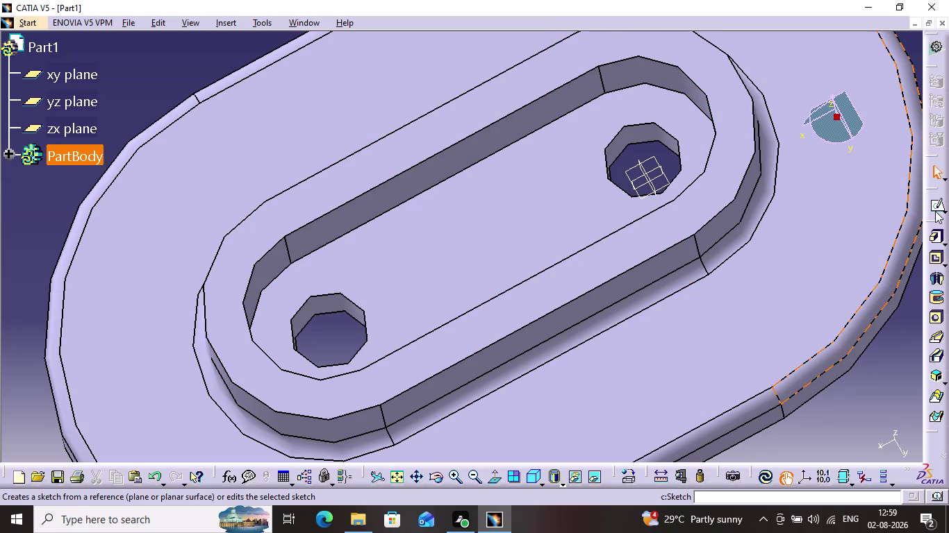
Start a new sketch on the base plate's top face and fit the part in view.
click(822, 187)
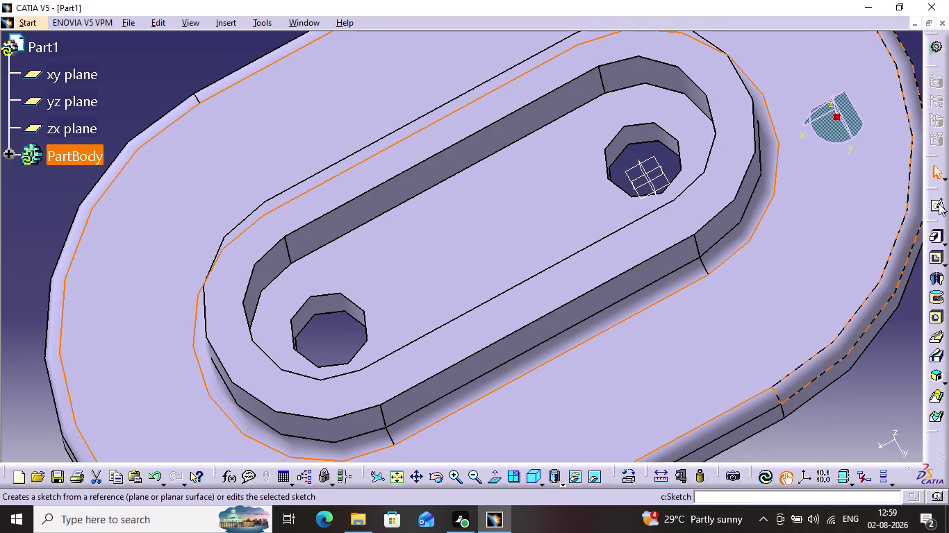
click(937, 208)
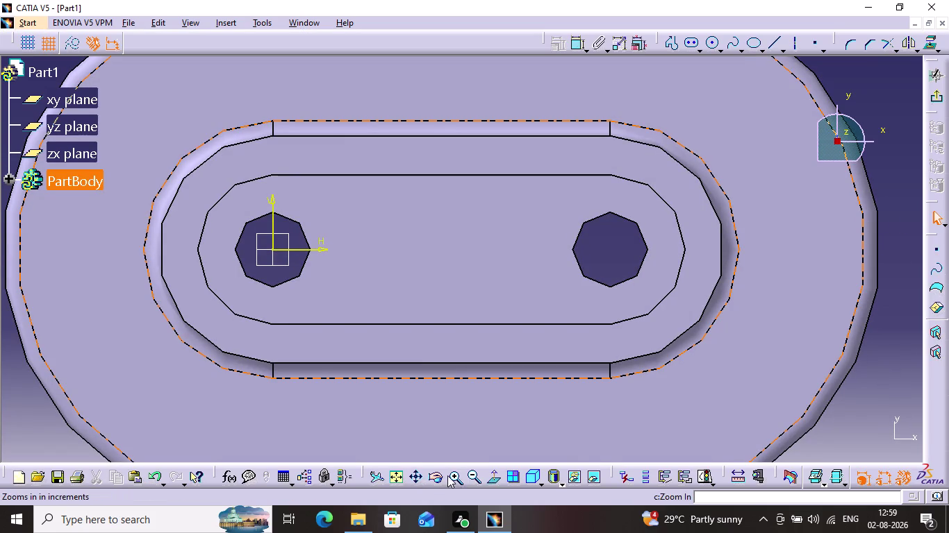
click(482, 476)
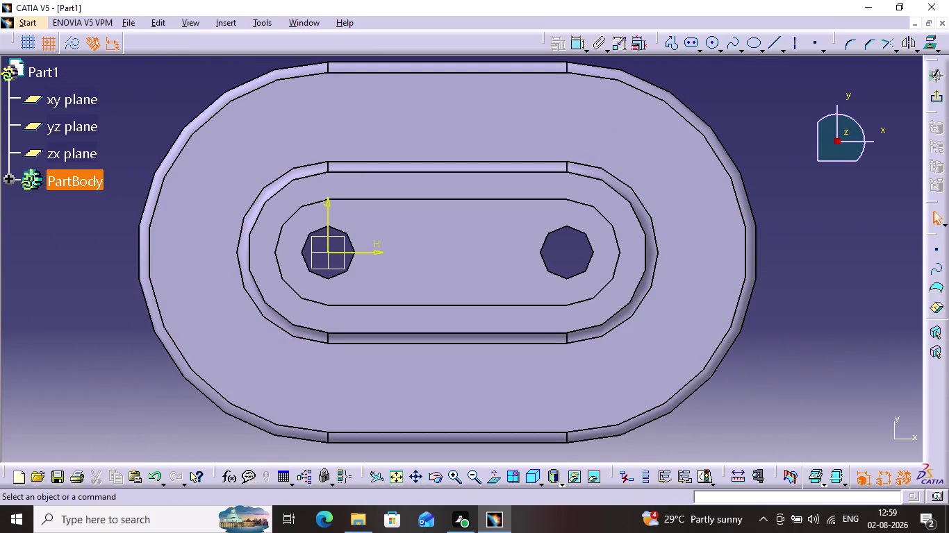
click(686, 41)
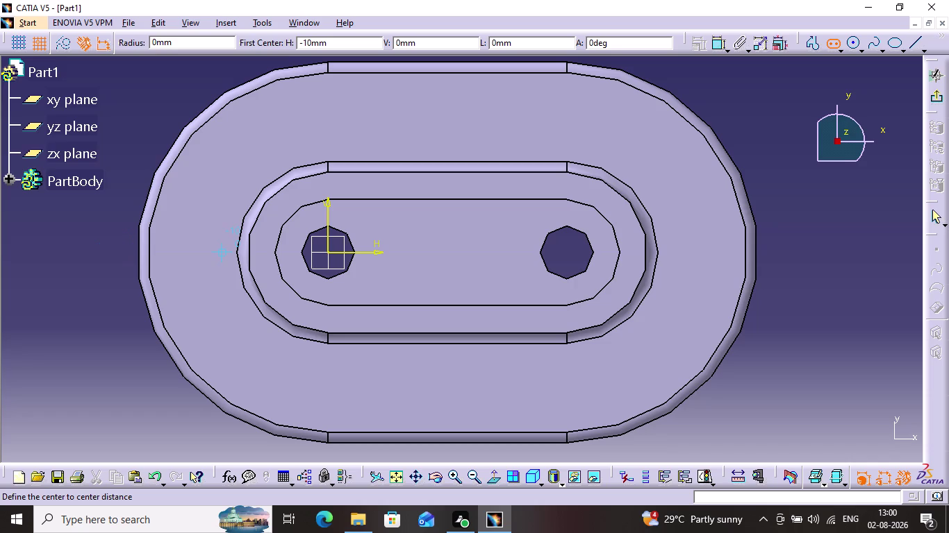
Draw an elongated slot outline centred on the two hole centres.
click(324, 251)
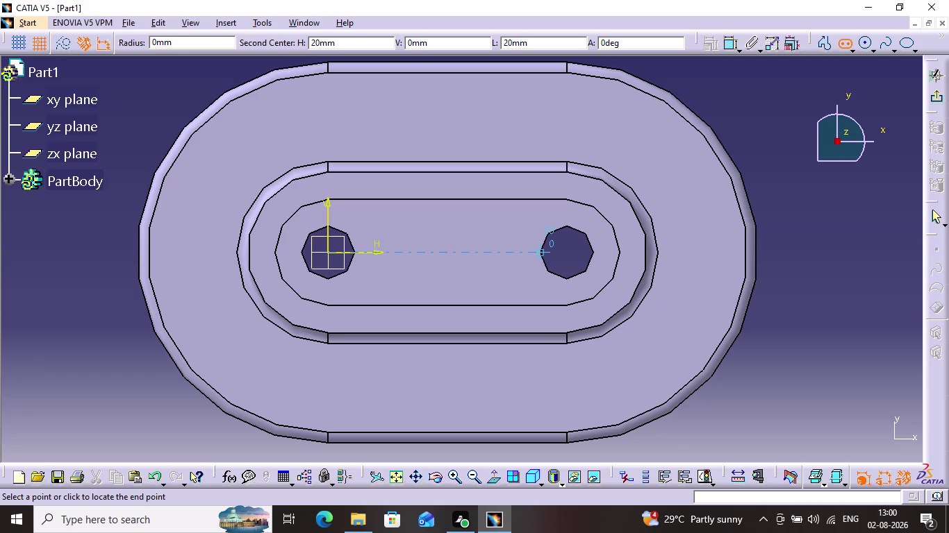
click(566, 256)
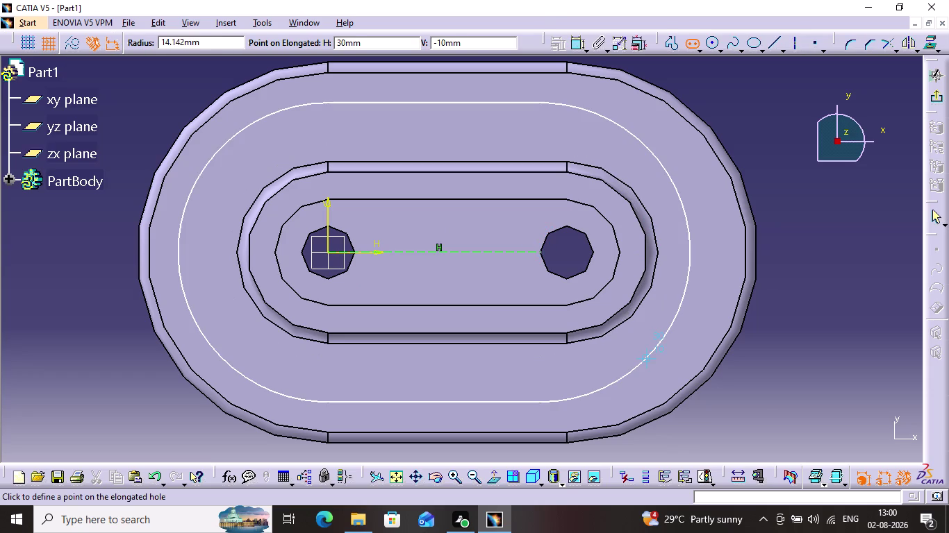
click(608, 327)
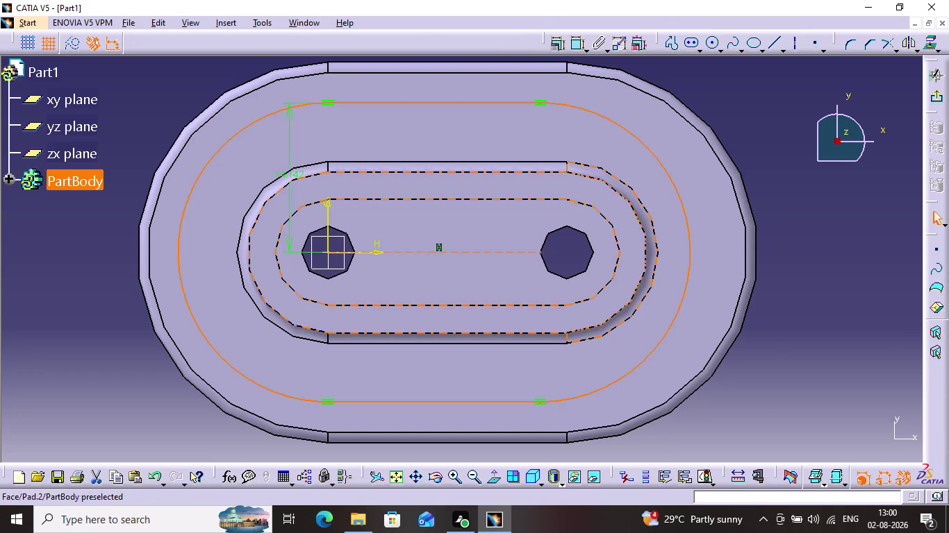
click(290, 176)
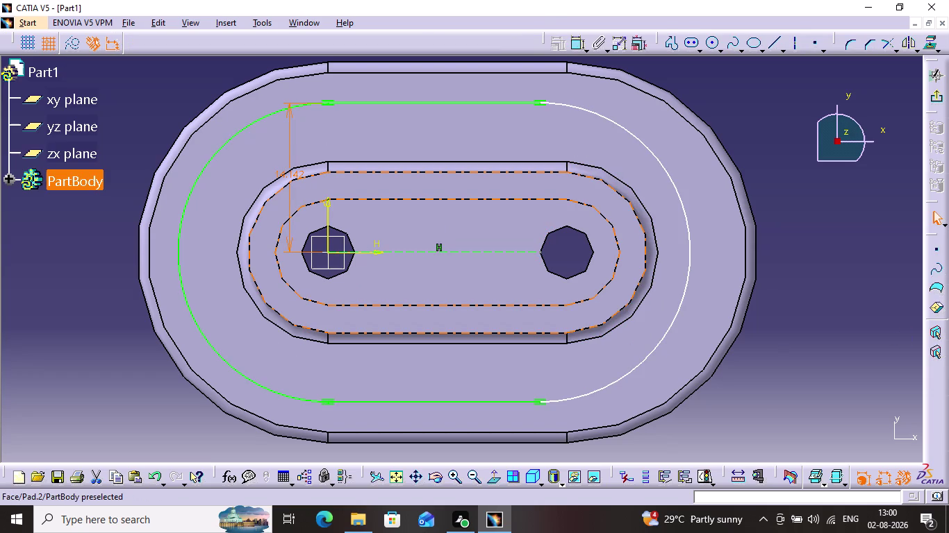
key(Delete)
click(411, 105)
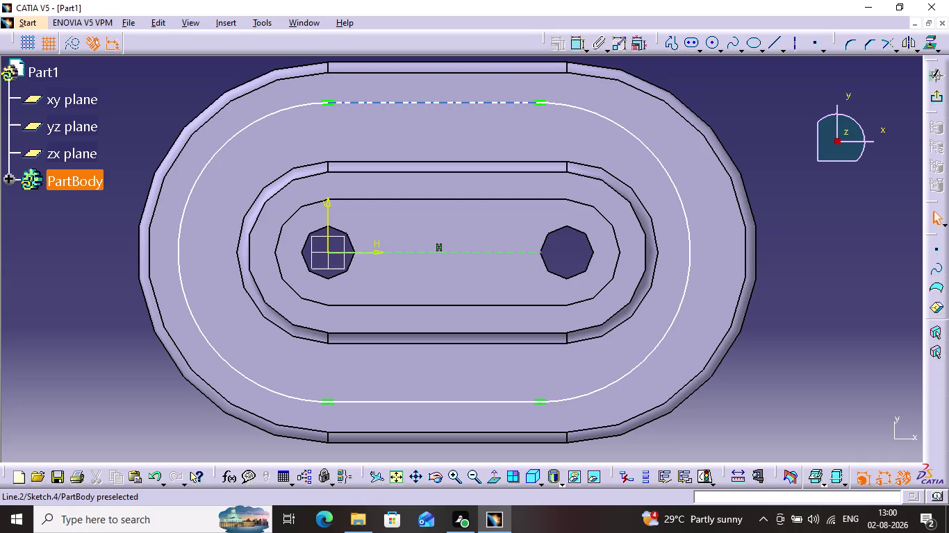
Constrain the slot outline's straight edge length to 22.5 mm.
click(580, 50)
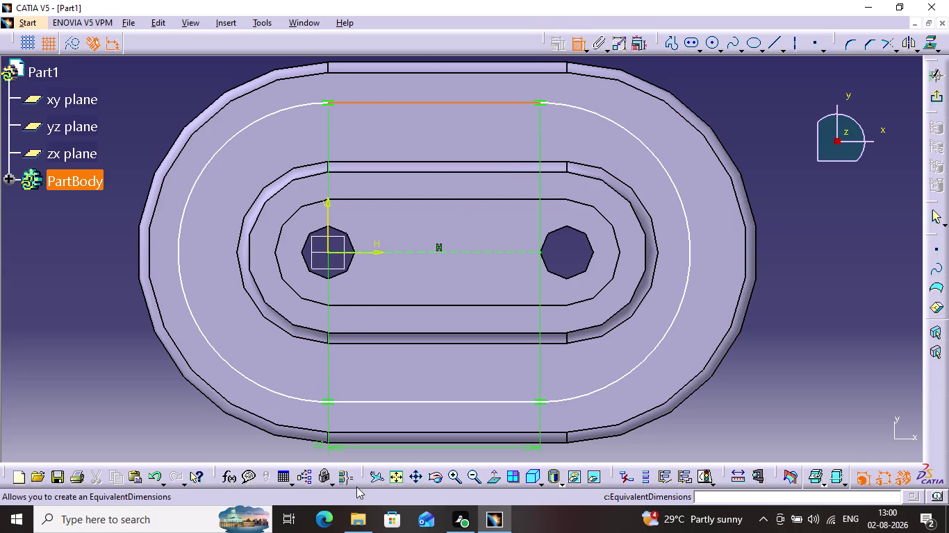
middle_drag(441, 423, 487, 256)
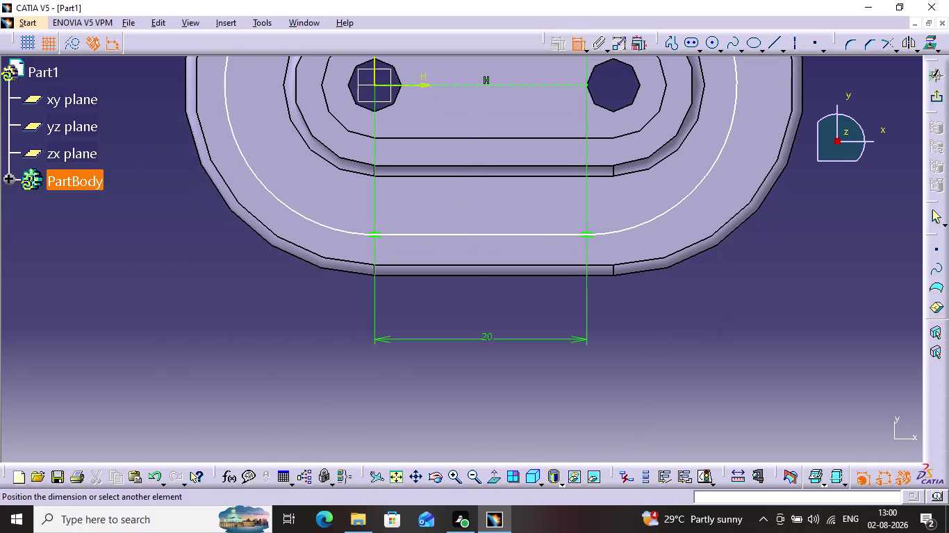
click(488, 343)
double_click(488, 334)
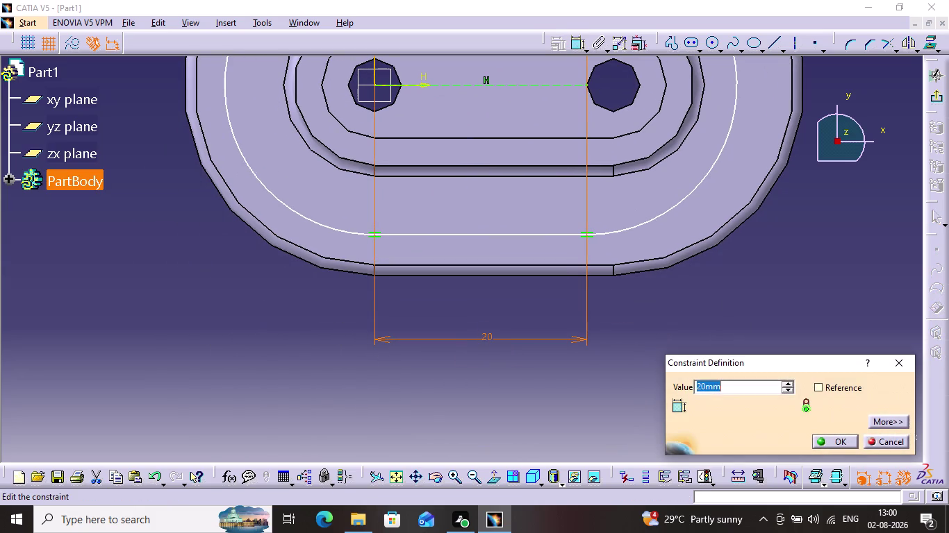
text(22.5)
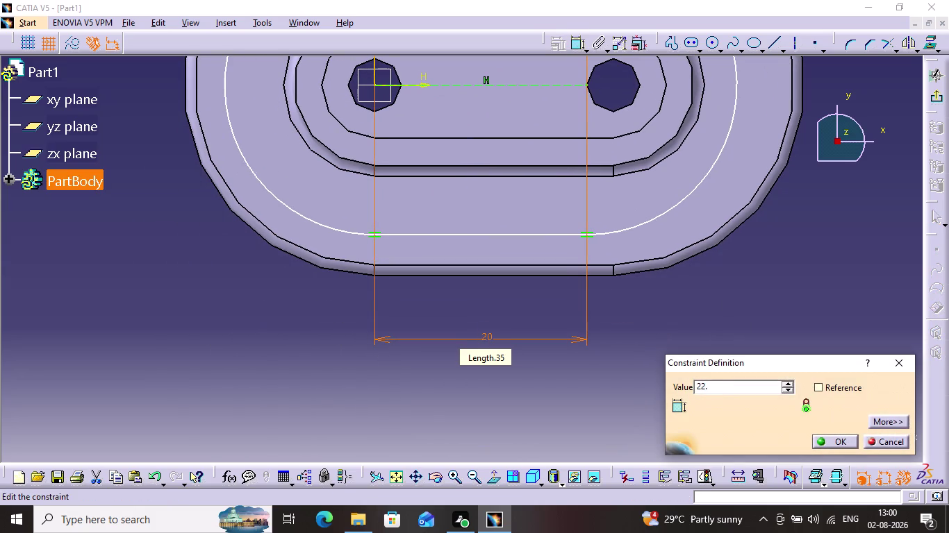
key(Return)
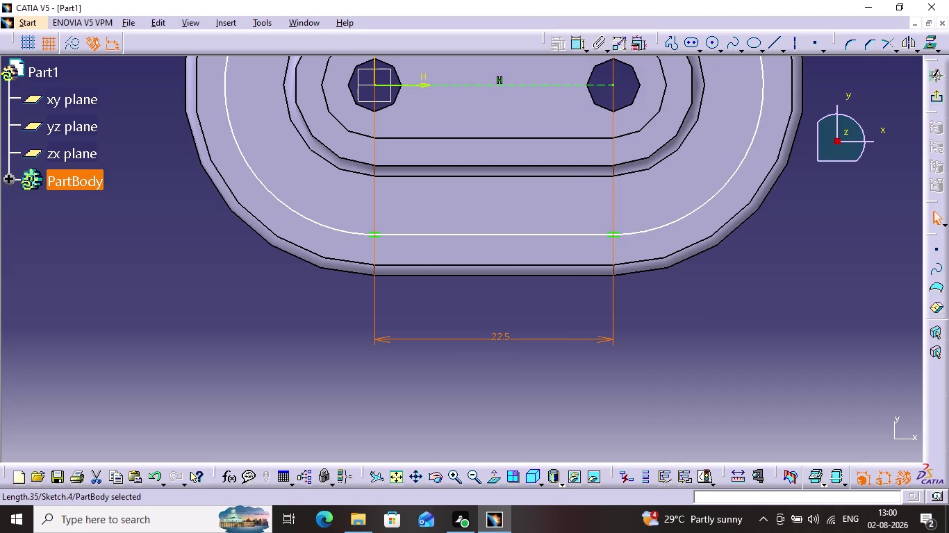
middle_drag(719, 264, 724, 391)
scroll(up, 3)
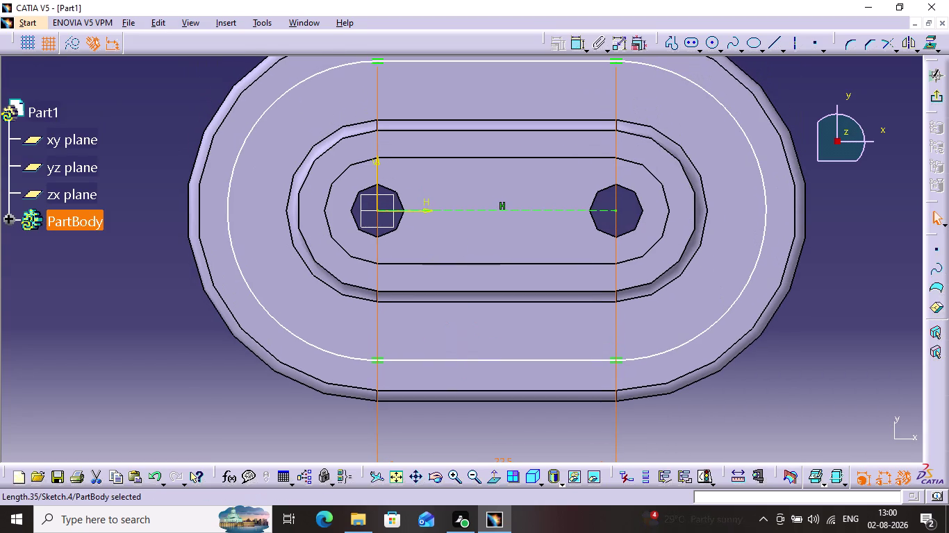
click(281, 327)
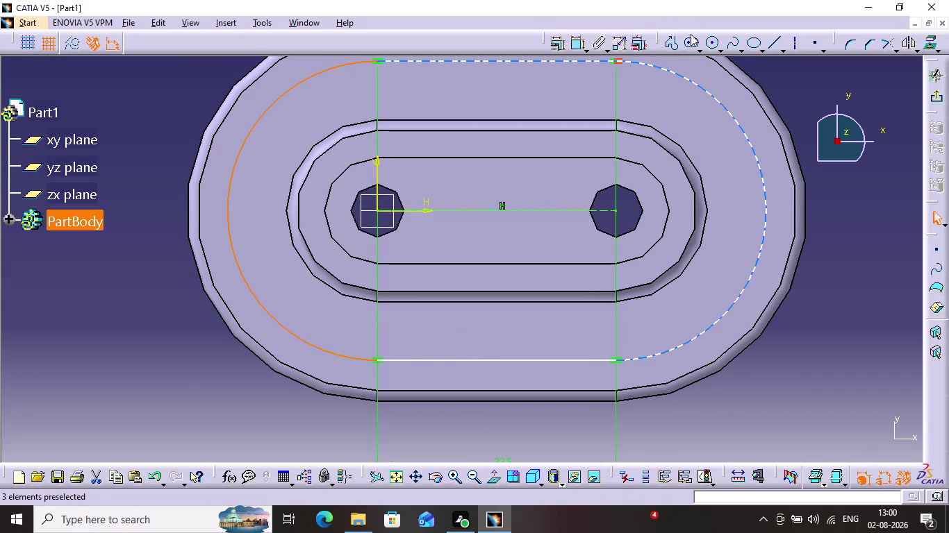
Set the radius of the slot outline's left end arc to 13 mm.
click(580, 46)
click(118, 293)
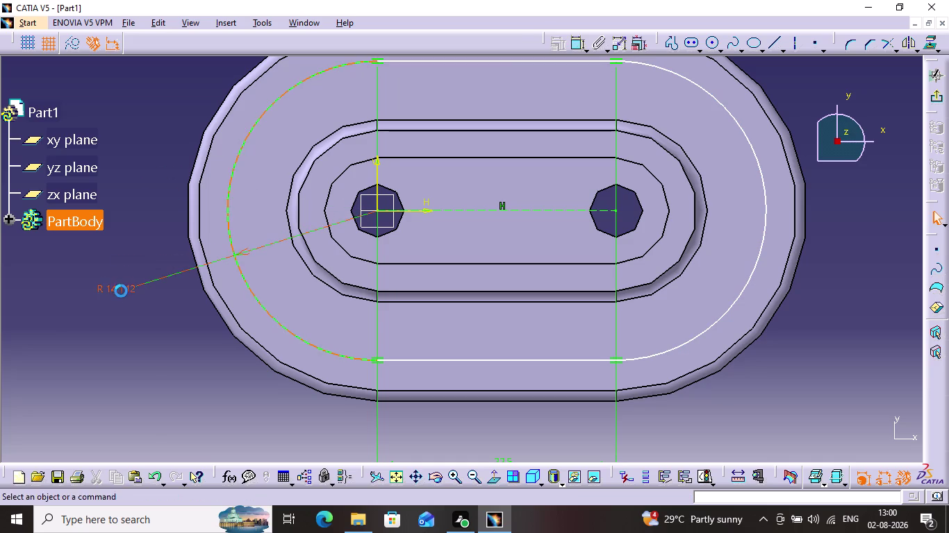
double_click(121, 289)
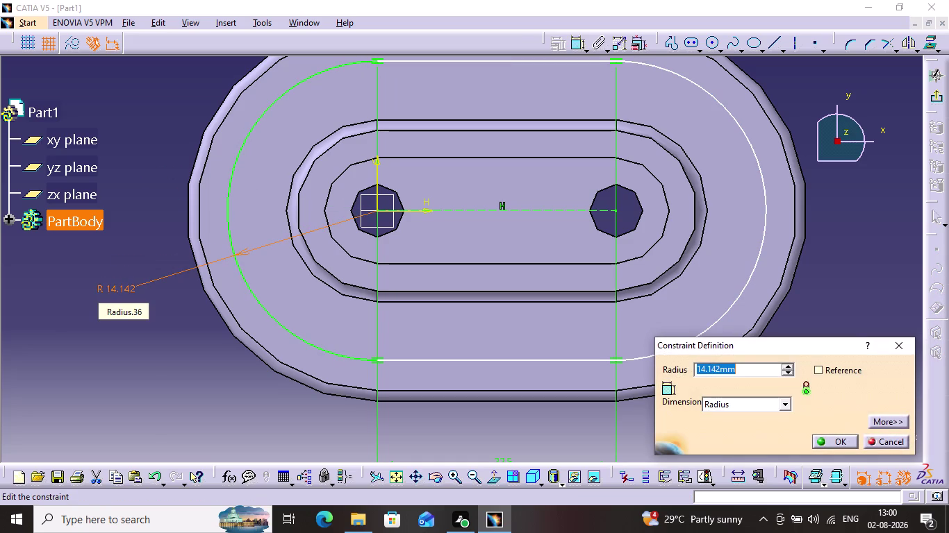
key(1)
key(3)
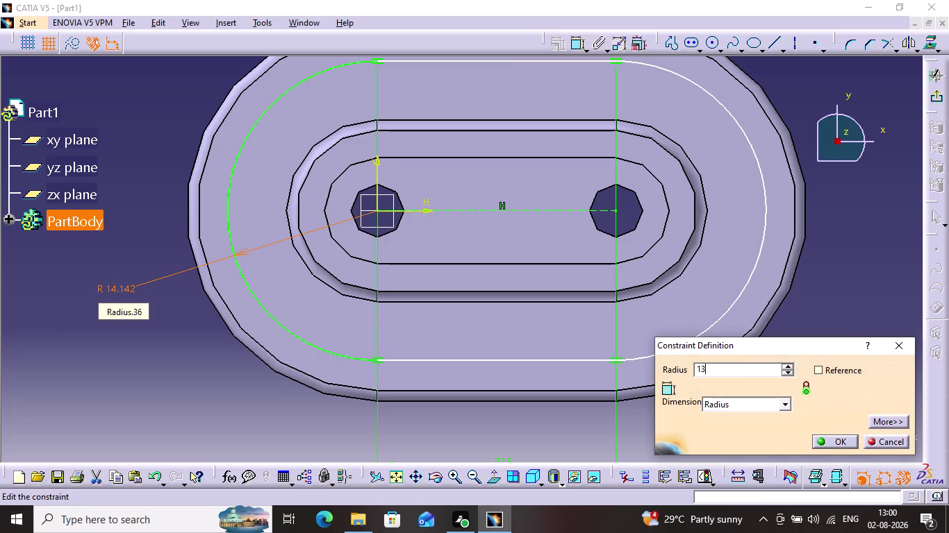
key(Return)
click(163, 337)
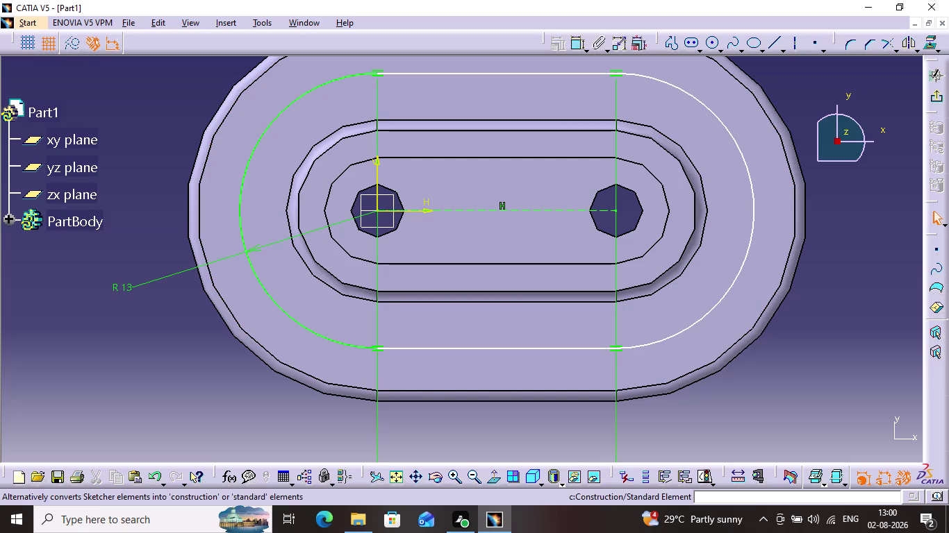
middle_drag(677, 178, 662, 223)
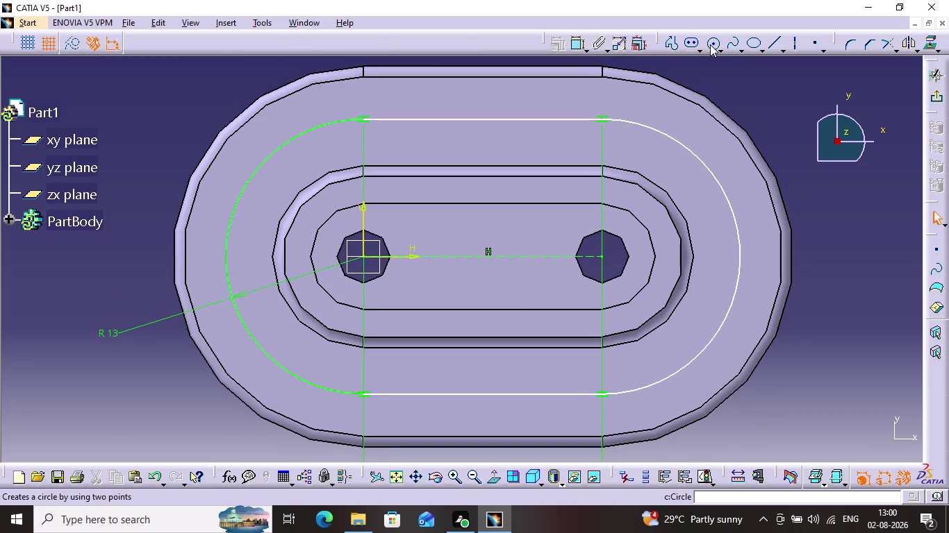
Draw a large circle centred on the slot outline's upper right end point, extending past the part's edge.
click(710, 44)
click(602, 120)
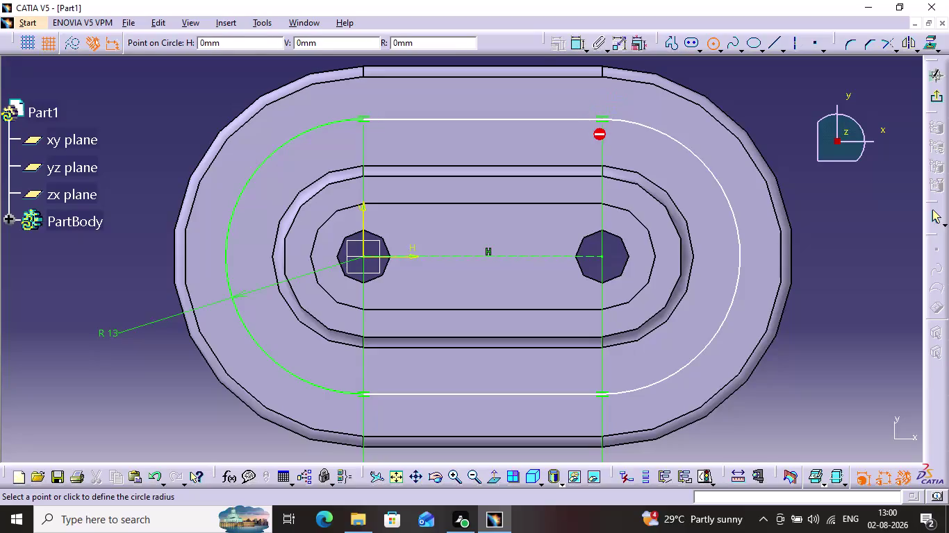
click(647, 160)
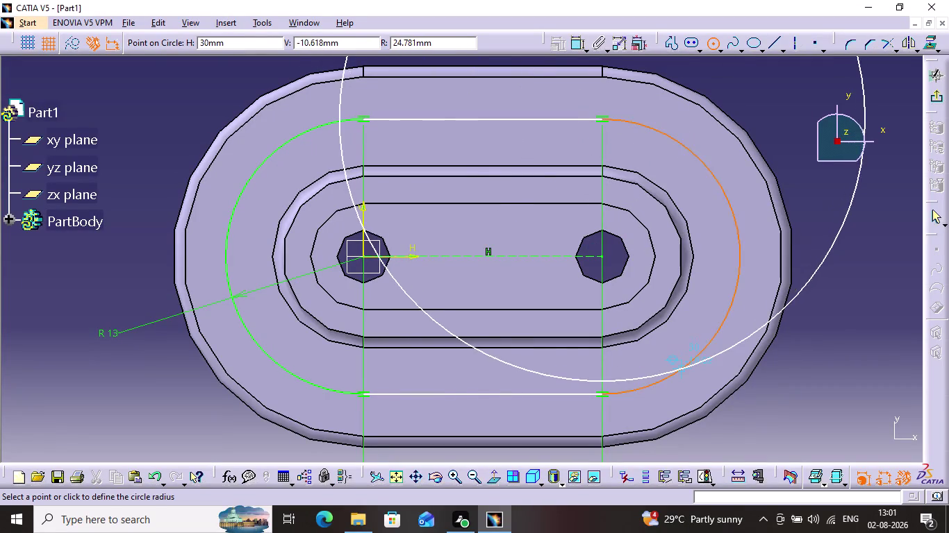
click(740, 377)
click(822, 373)
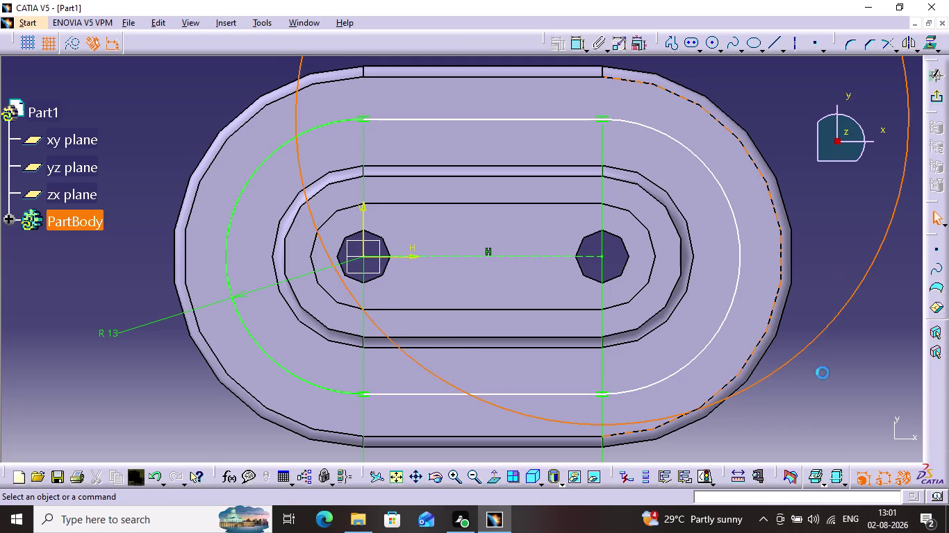
click(823, 332)
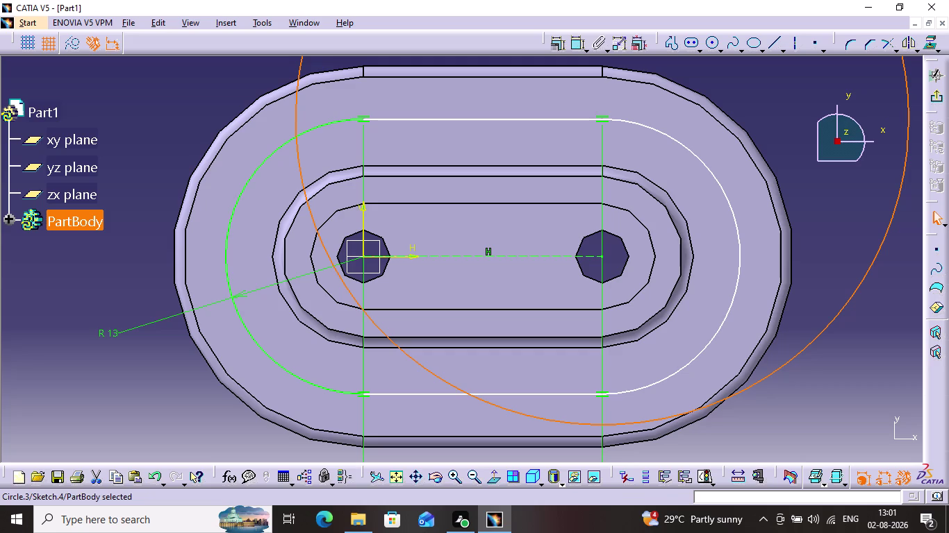
click(576, 43)
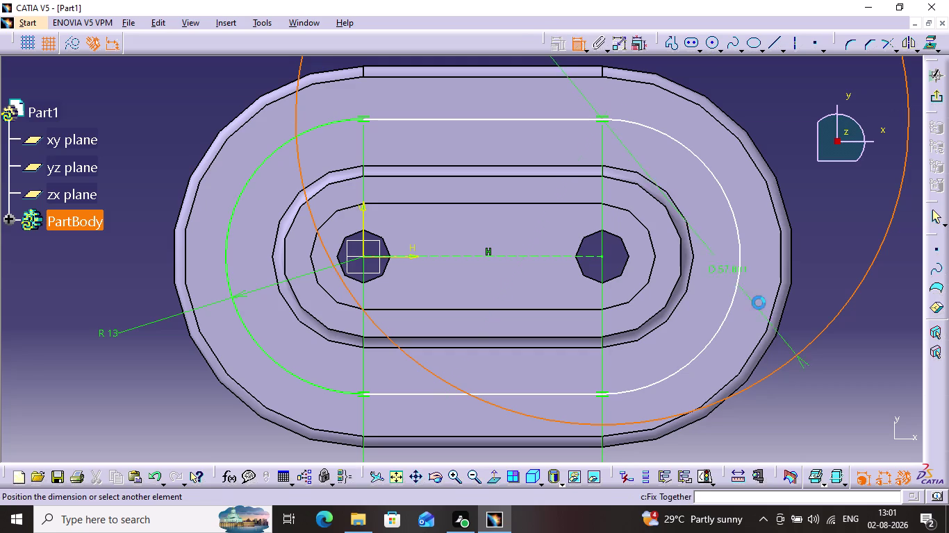
Dimension the circle at the upper slot line's right end to a 7 mm diameter.
click(875, 339)
double_click(881, 334)
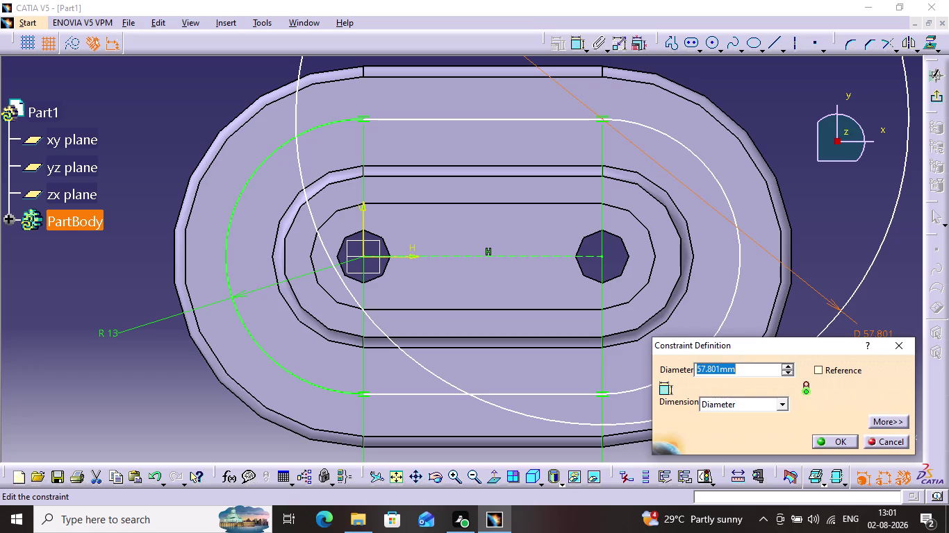
key(7)
key(Return)
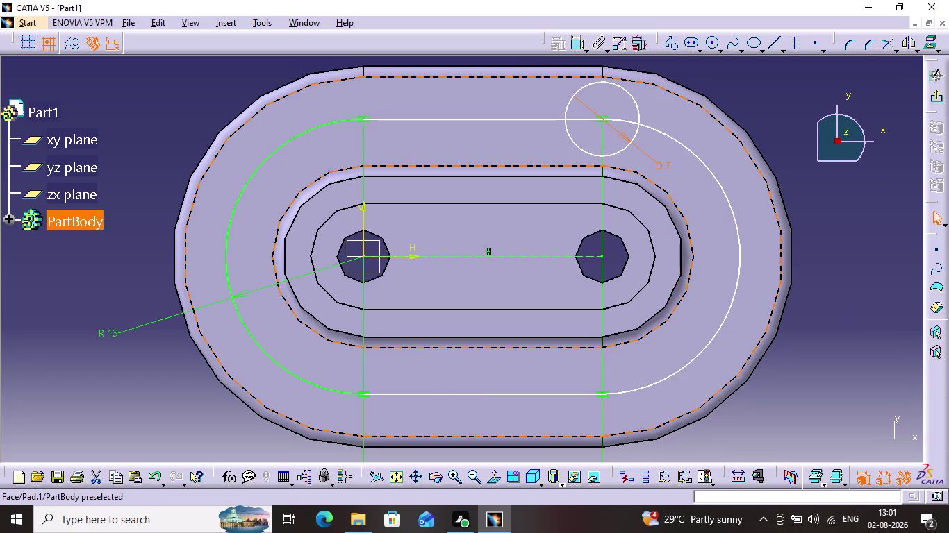
Select the 7 mm circle and the slot's right end arc together for constraining.
right_click(565, 142)
click(556, 149)
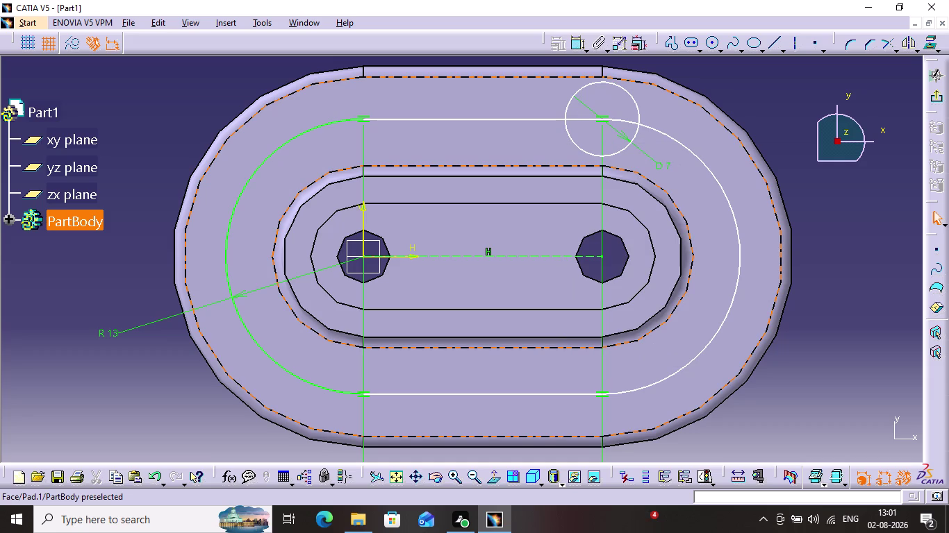
click(570, 142)
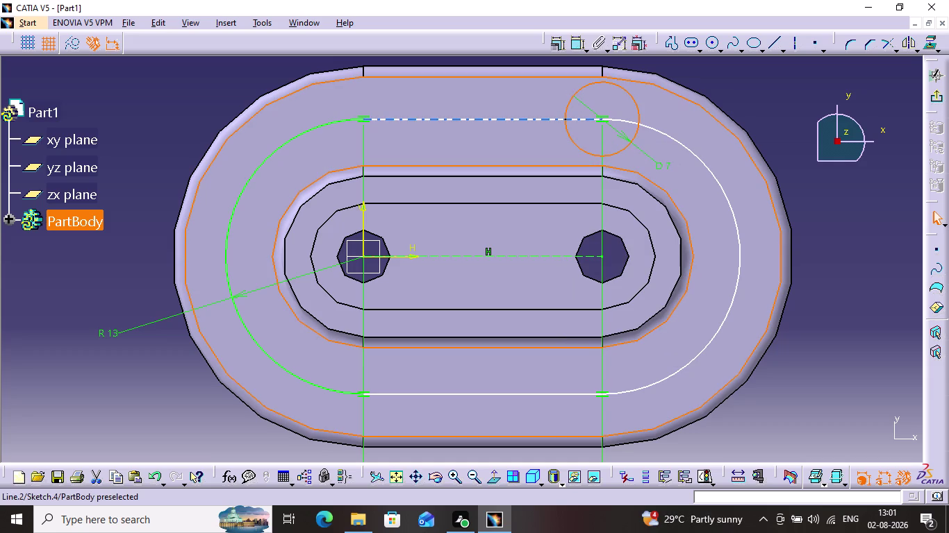
click(648, 130)
click(566, 41)
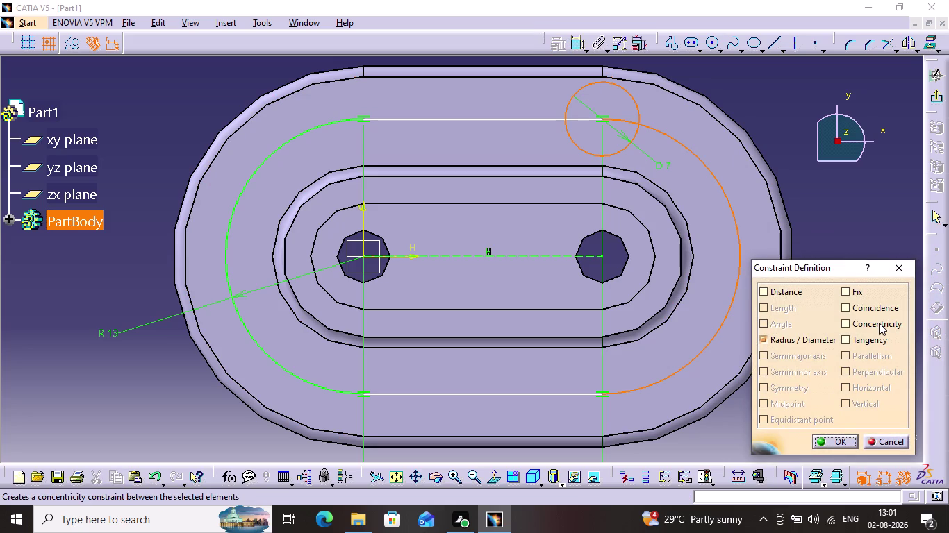
Try Concentricity and Tangency, clear both, and close keeping only the coincidence.
click(877, 306)
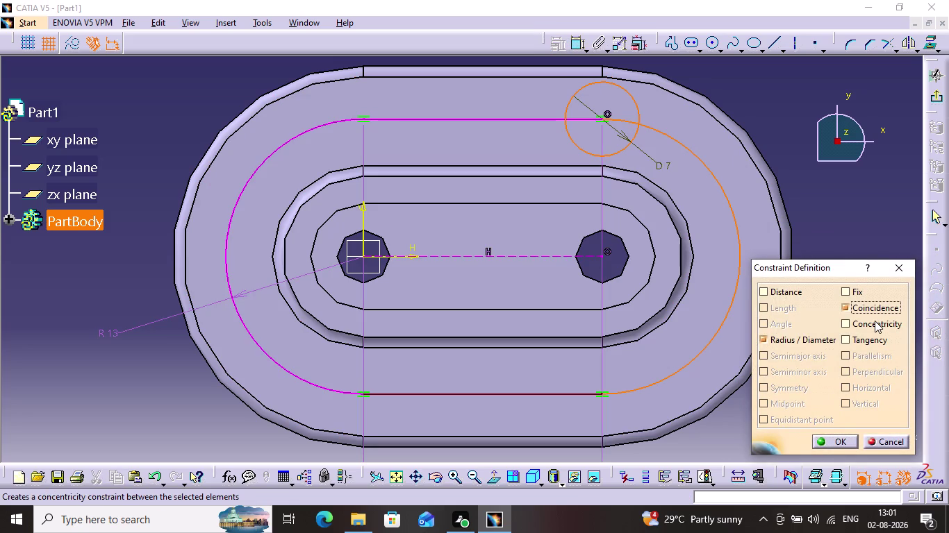
click(874, 321)
click(874, 316)
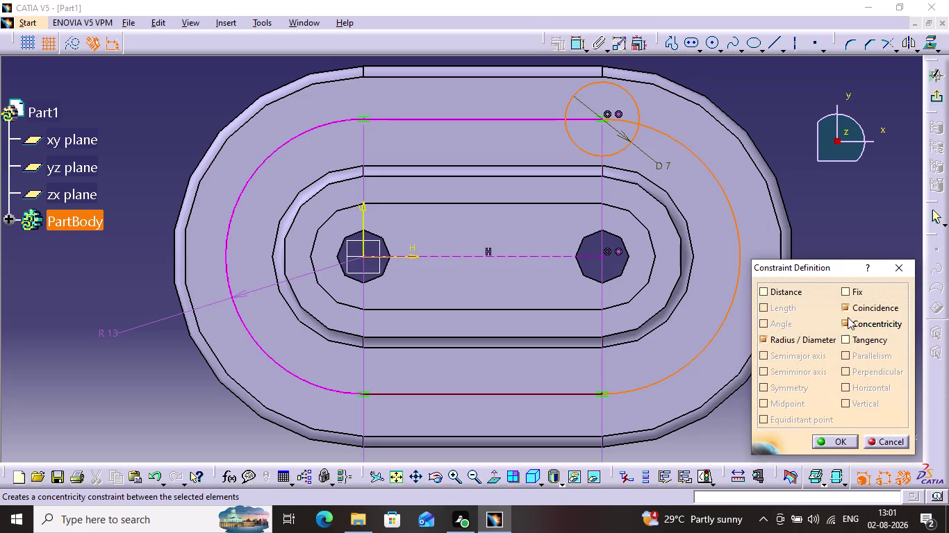
click(849, 306)
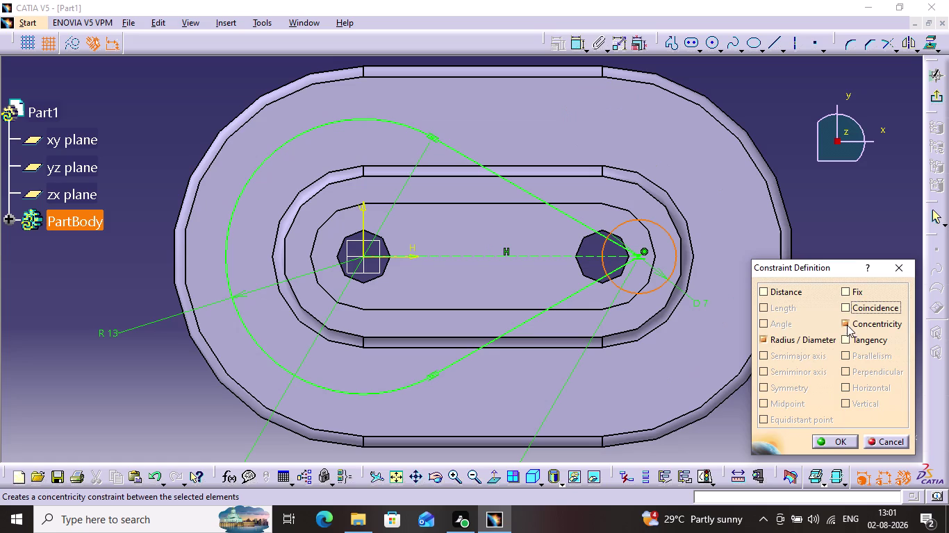
click(847, 326)
click(848, 343)
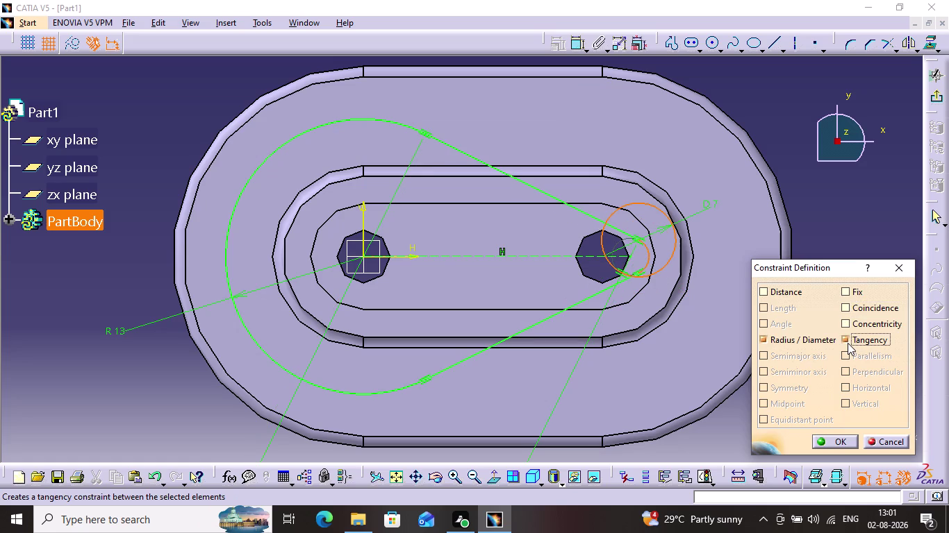
click(852, 342)
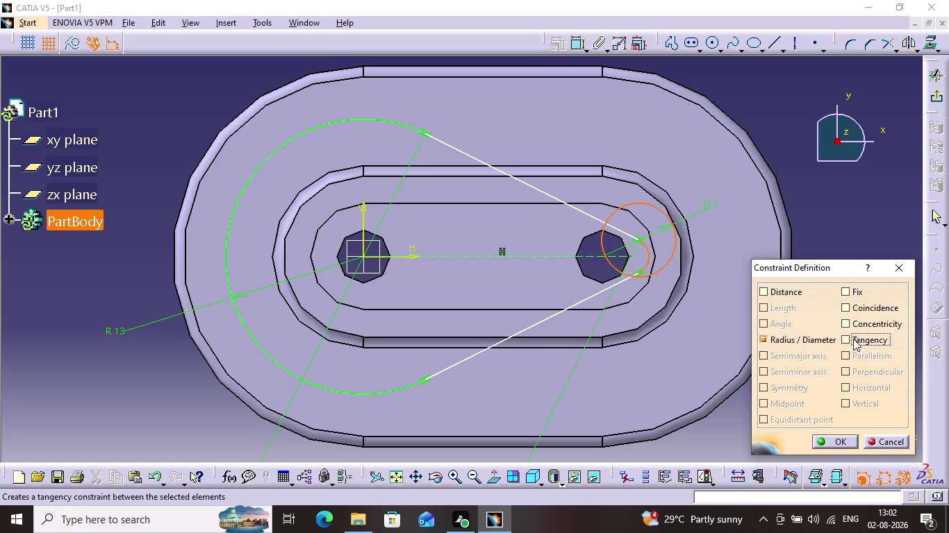
click(895, 269)
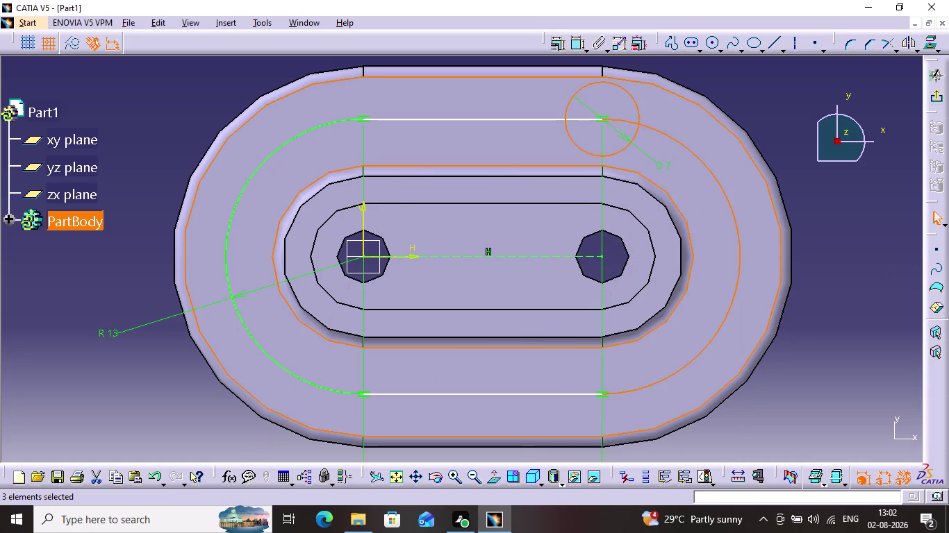
click(835, 255)
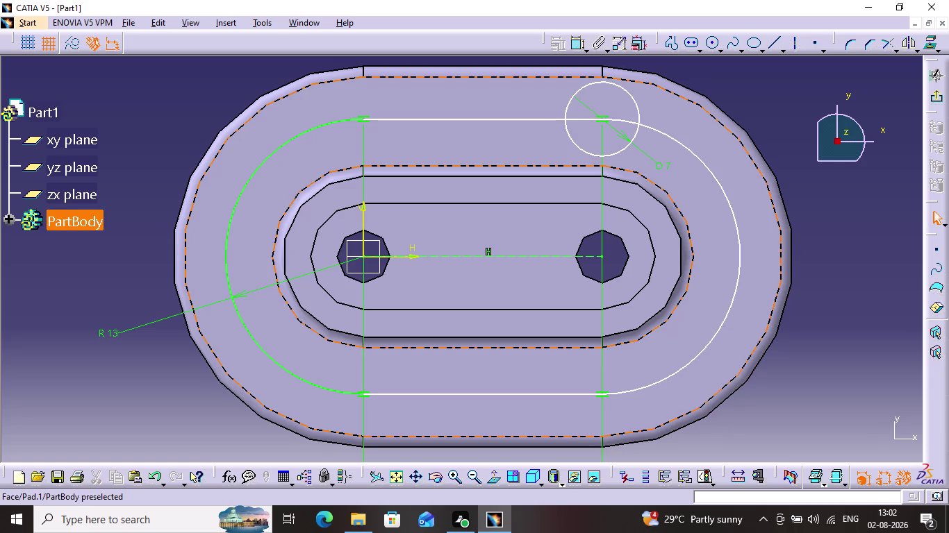
Mirror the upper right 7 mm circle across the horizontal axis to the lower right end.
click(575, 92)
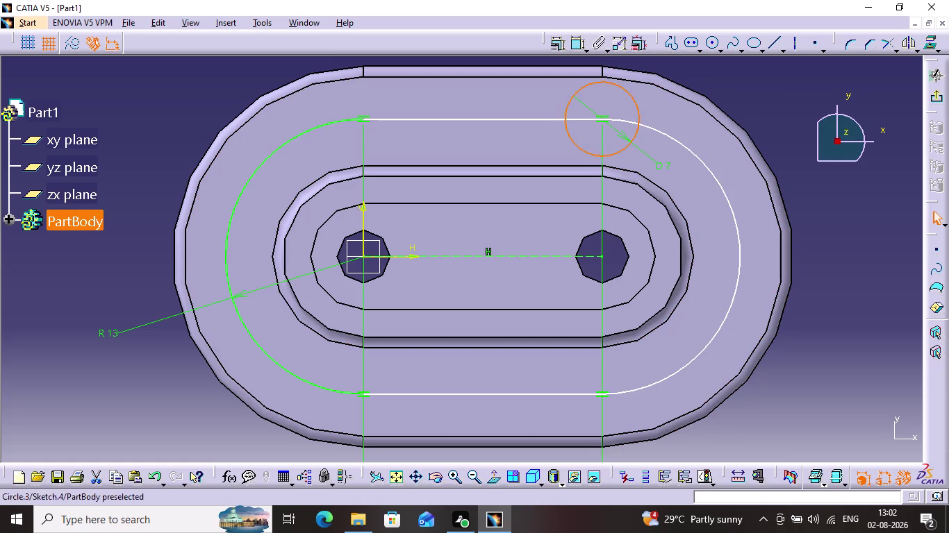
click(905, 46)
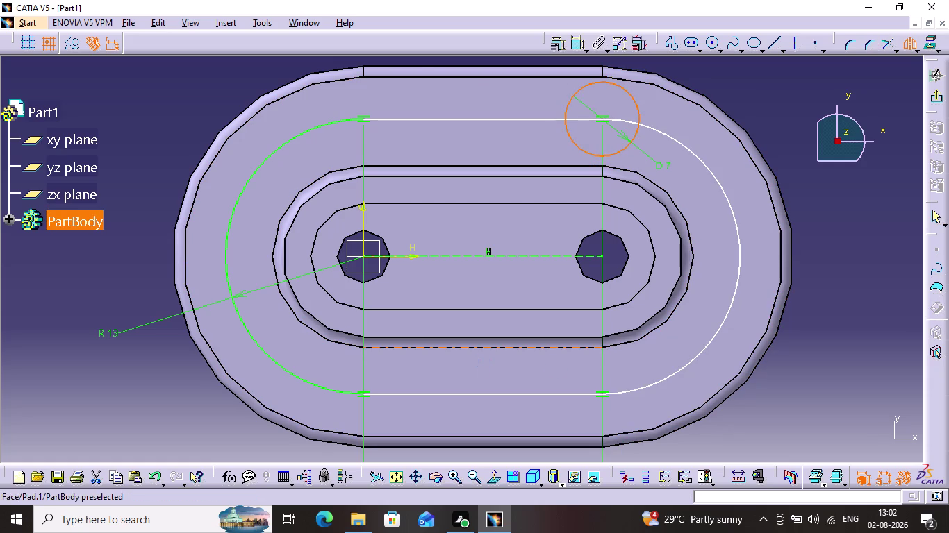
click(402, 257)
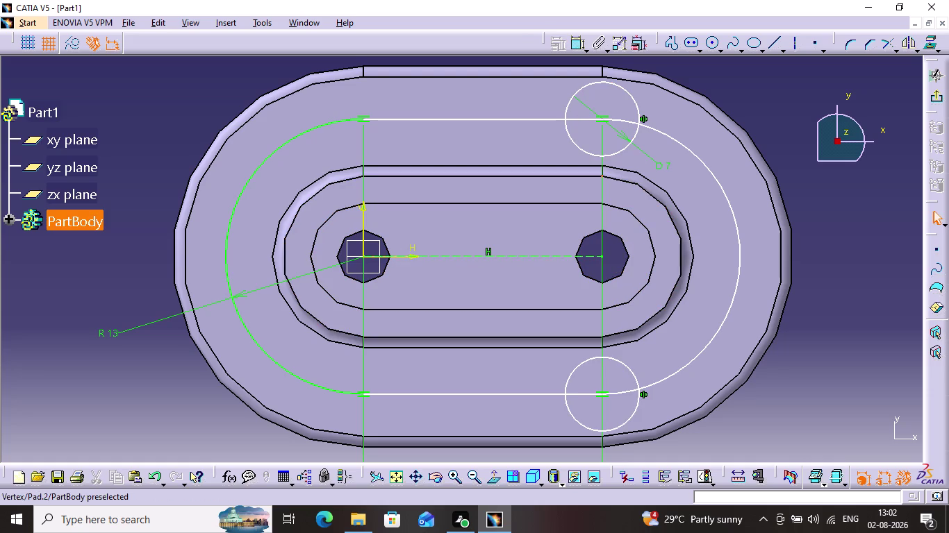
Apply a symmetry constraint to both right circles about the horizontal axis, then undo it.
click(600, 155)
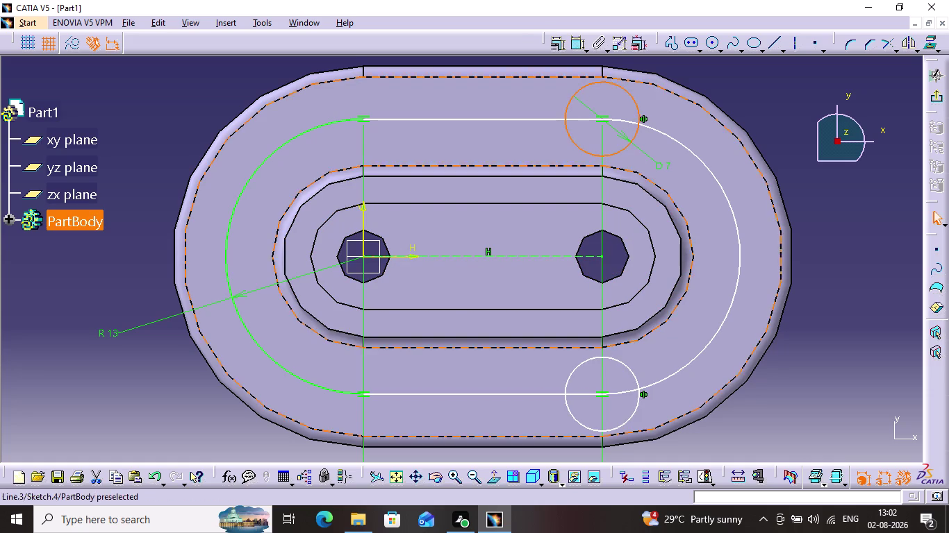
click(577, 362)
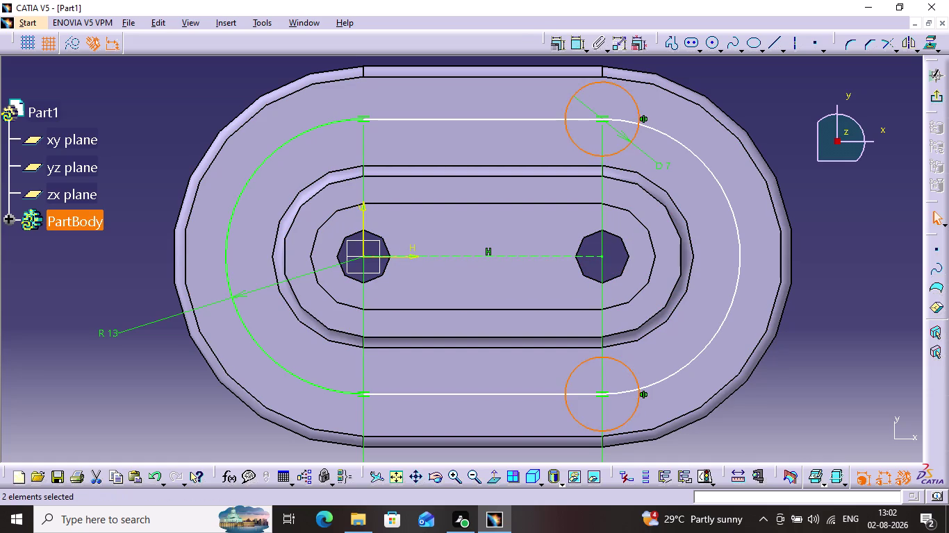
click(907, 51)
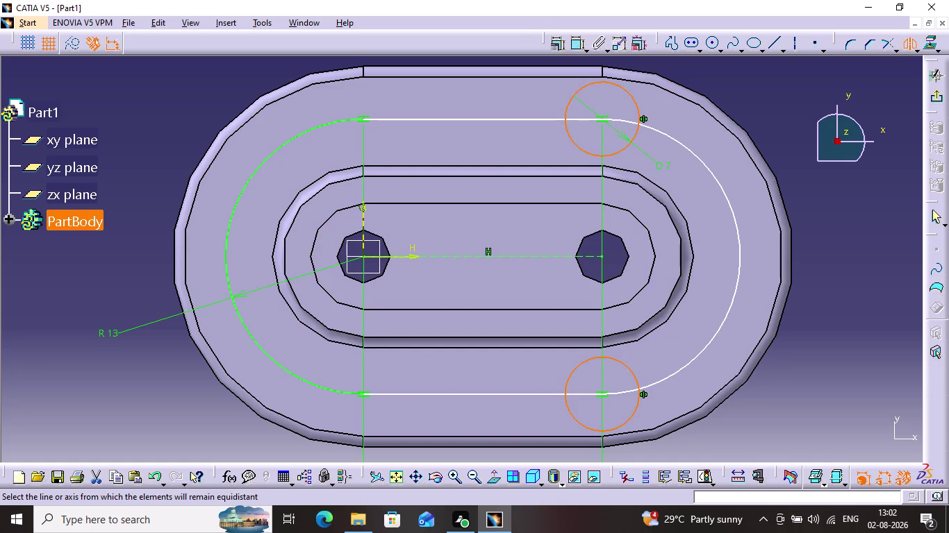
click(365, 234)
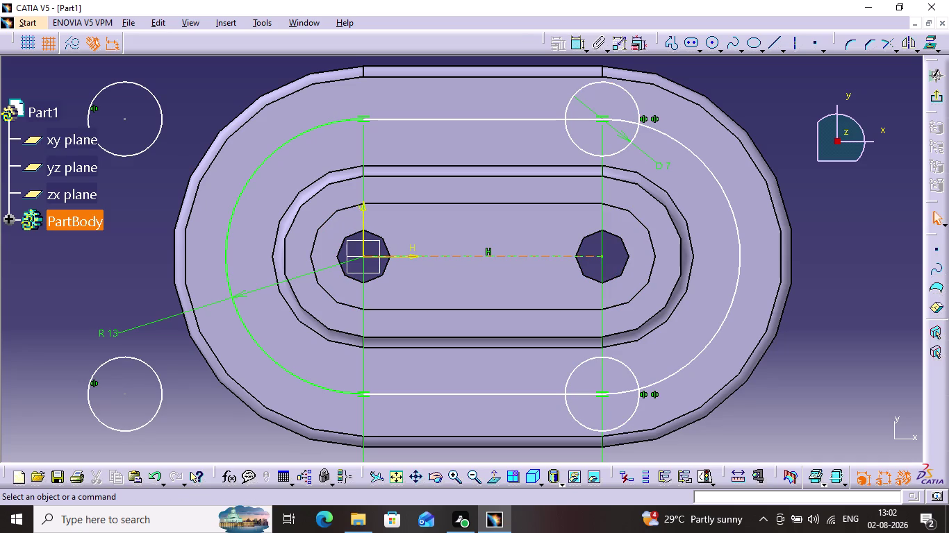
key(ctrl+z)
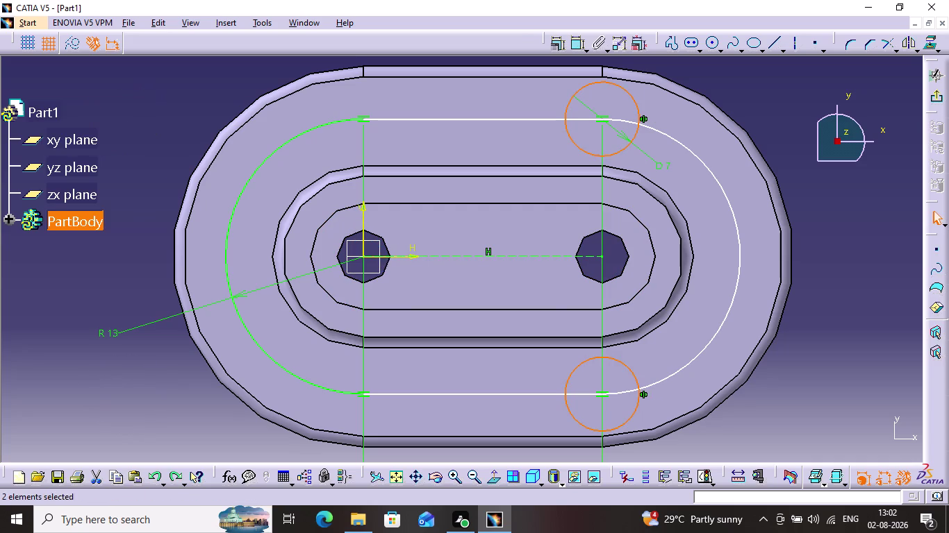
click(856, 215)
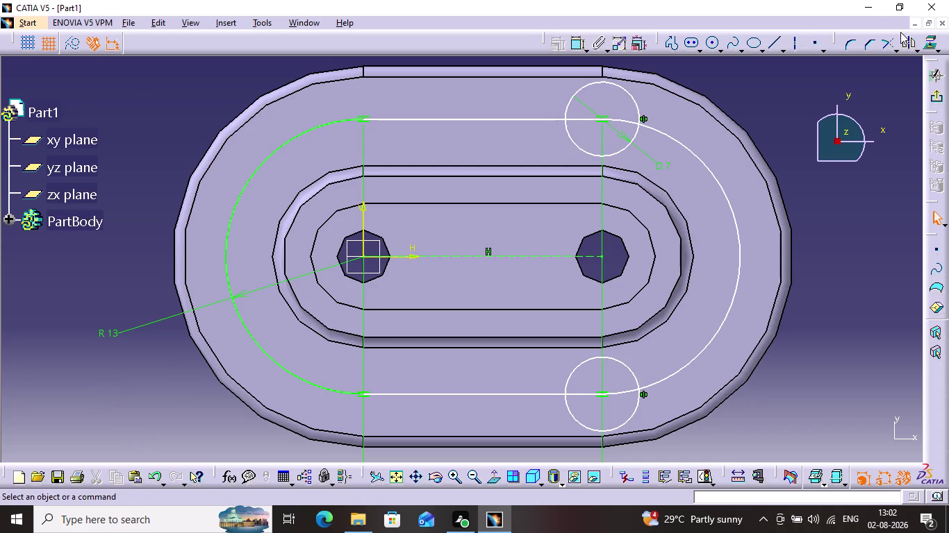
click(713, 41)
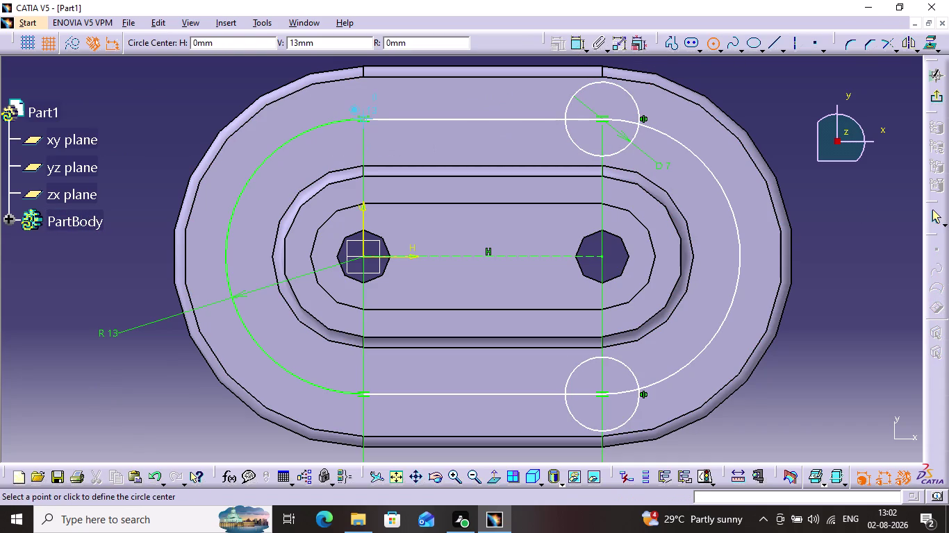
Draw a circle at the upper left line end and dimension it to 7 mm diameter.
click(364, 121)
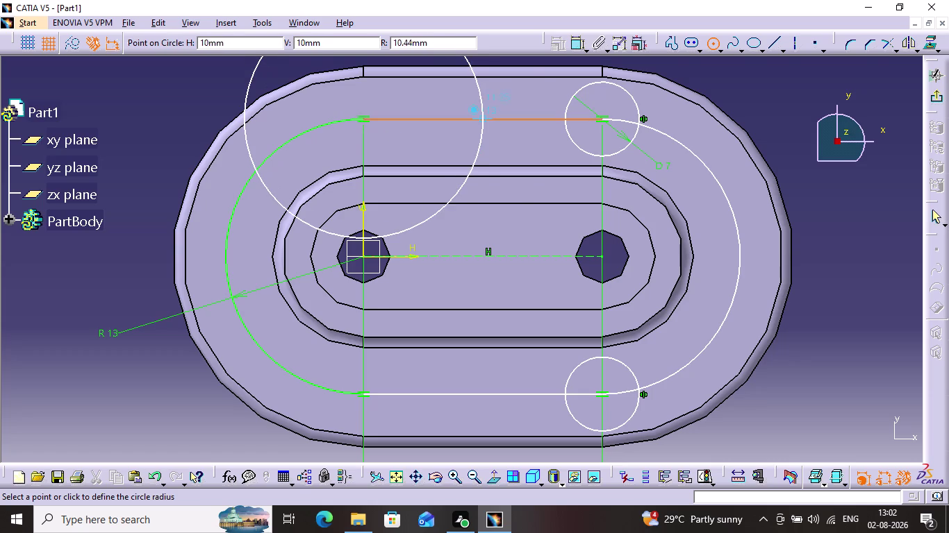
click(502, 218)
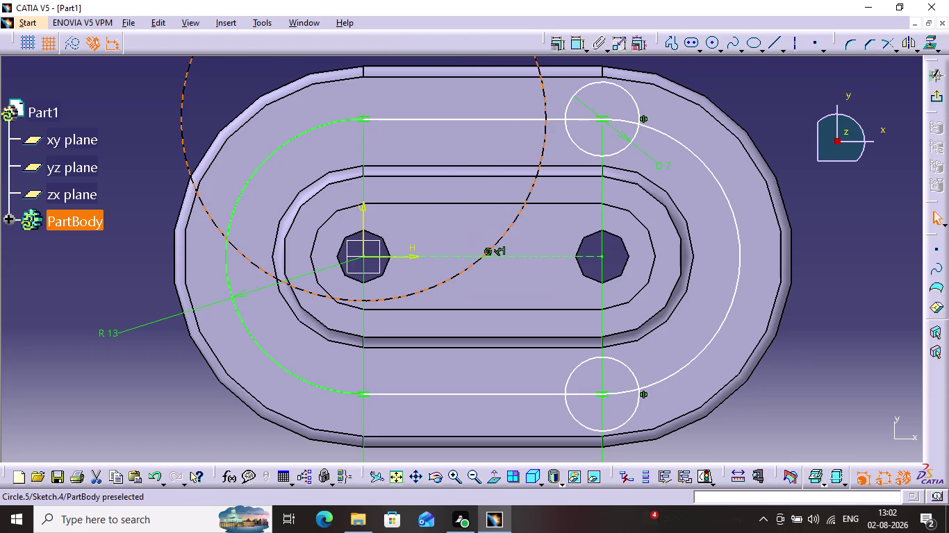
click(581, 49)
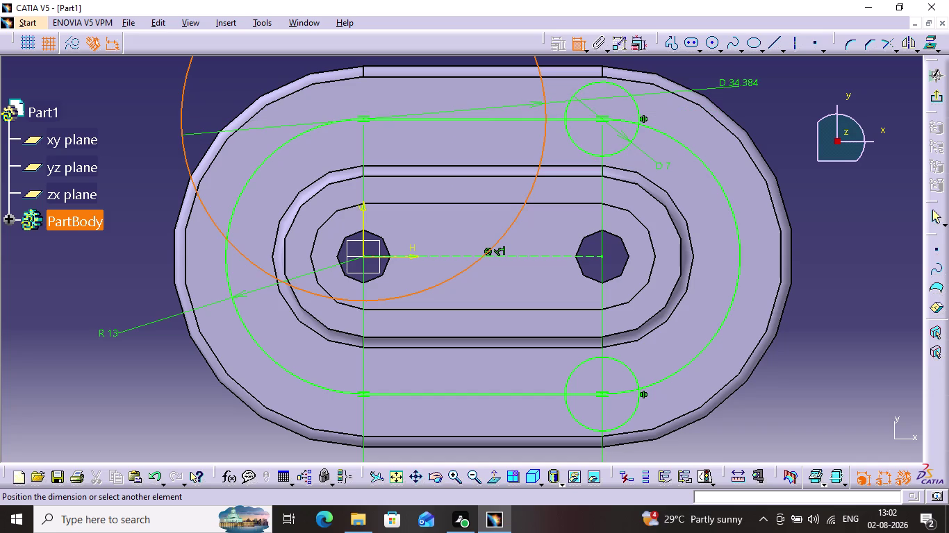
click(755, 83)
double_click(754, 83)
click(754, 82)
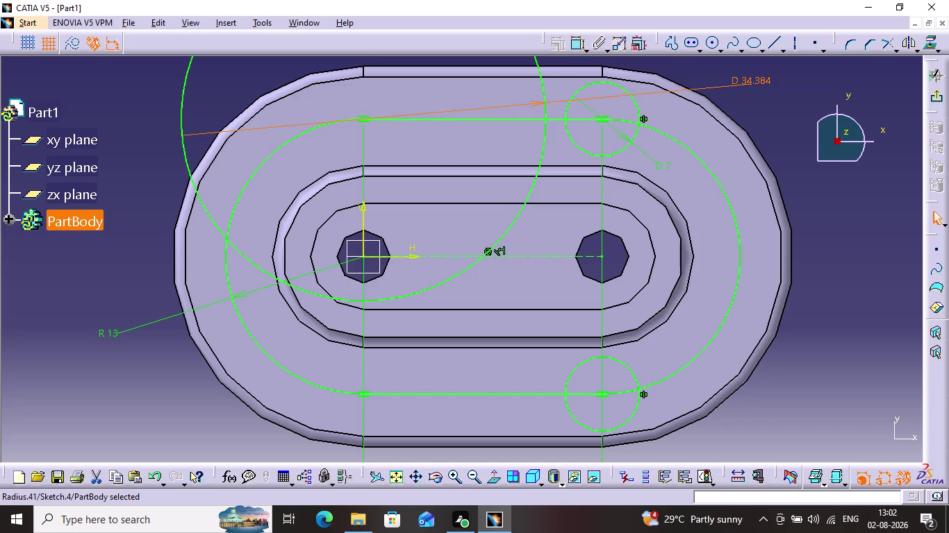
click(755, 83)
click(760, 80)
double_click(761, 80)
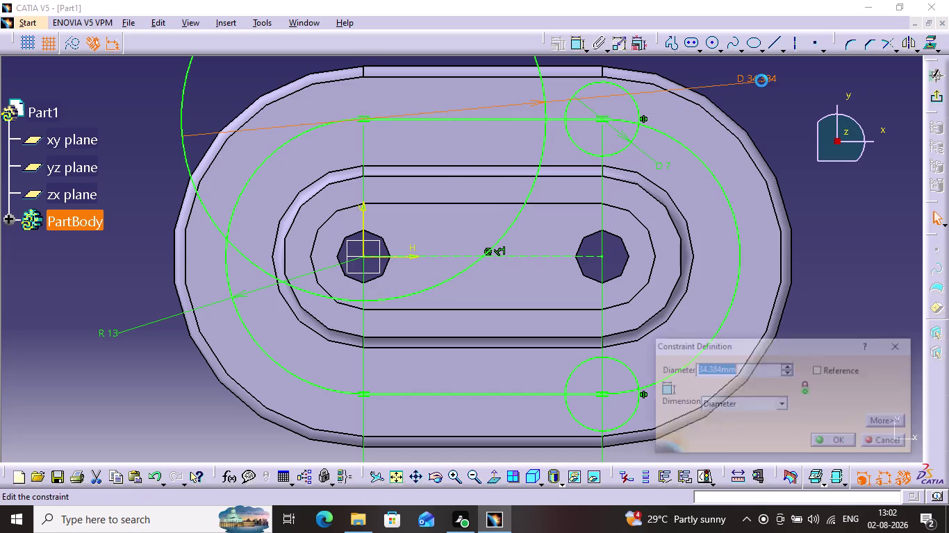
key(7)
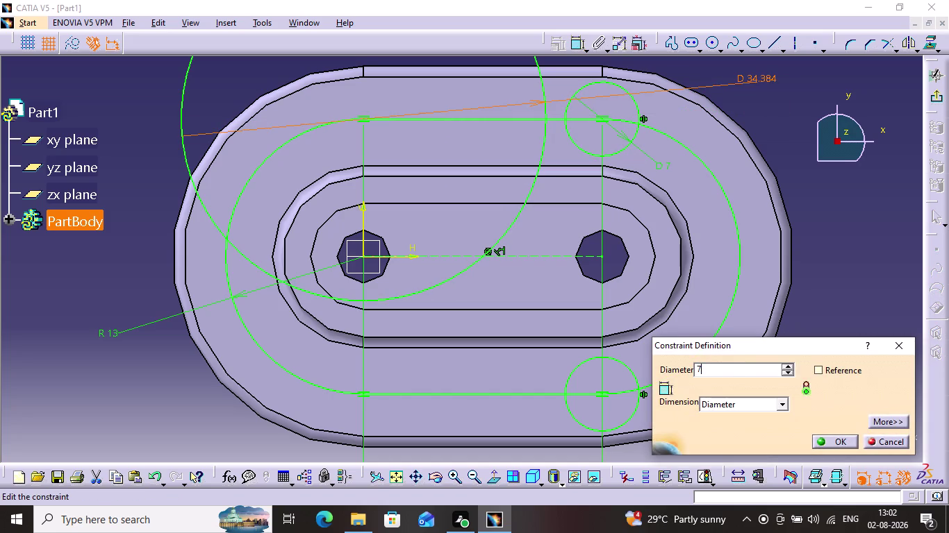
key(Return)
Delete a stray element and select the new upper-left circle.
click(781, 116)
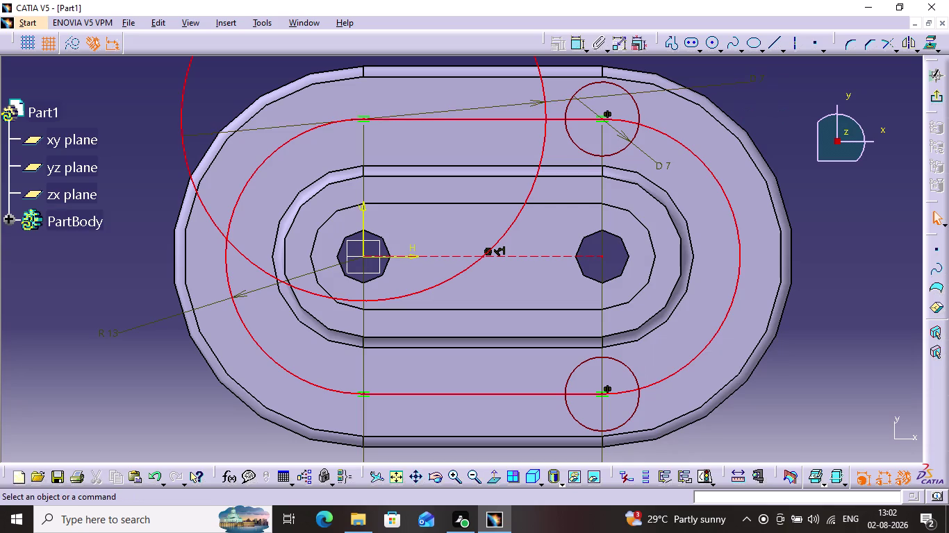
click(499, 248)
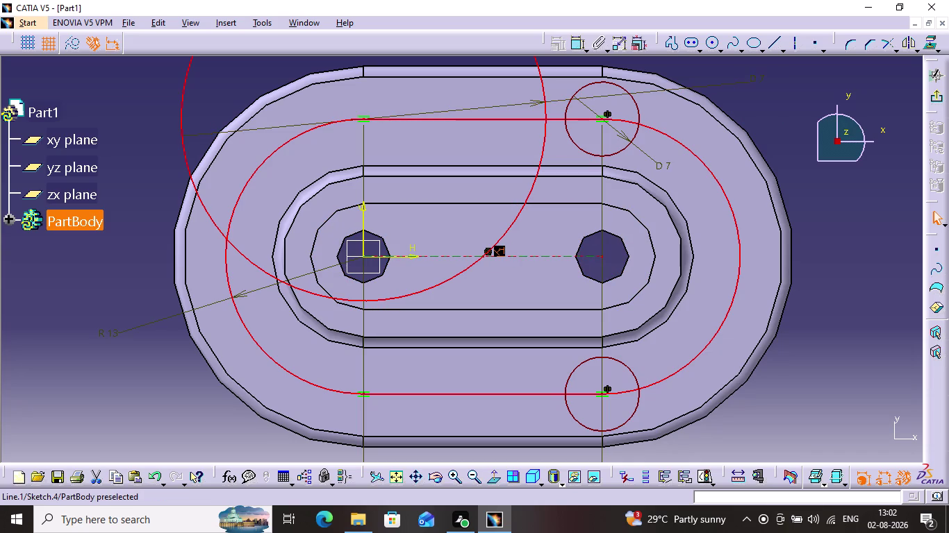
key(Delete)
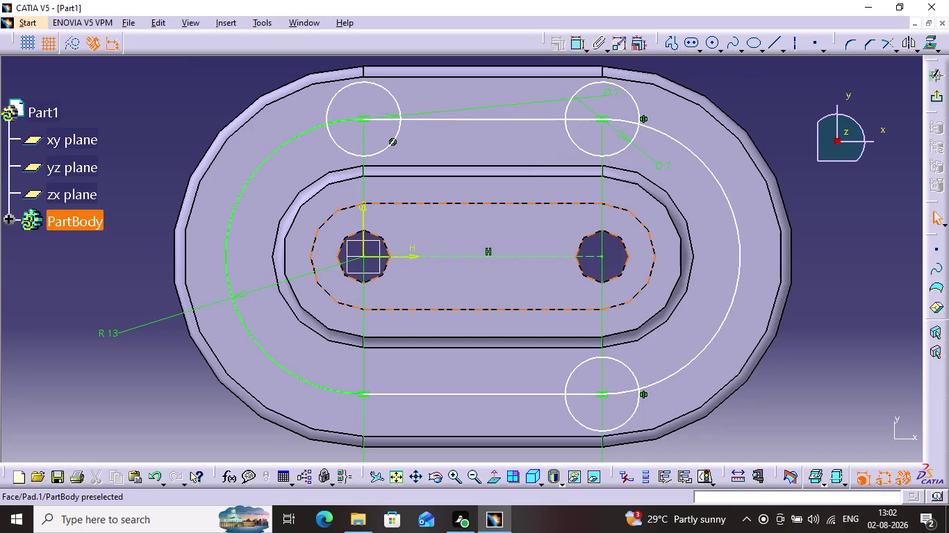
click(383, 155)
Mirror the upper-left 7 mm circle across the horizontal axis to the lower-left end.
click(382, 151)
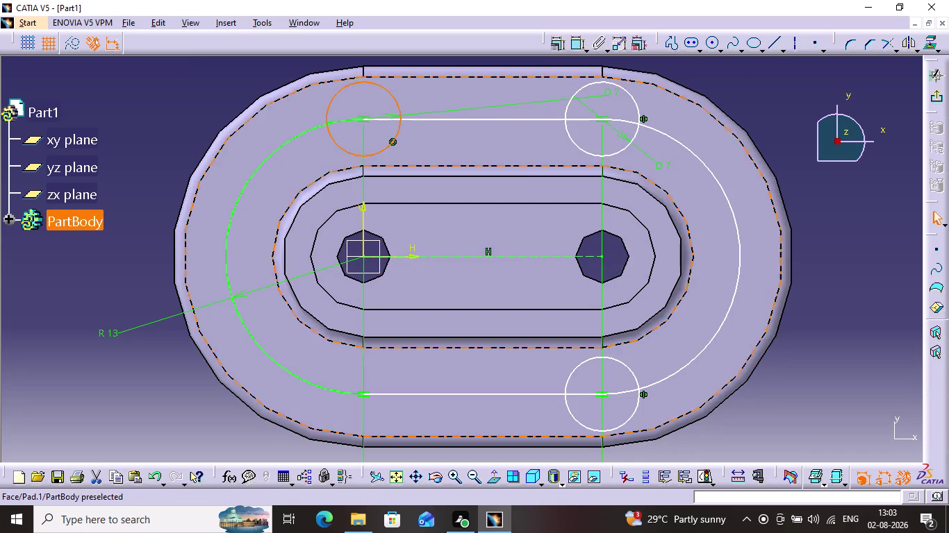
click(904, 44)
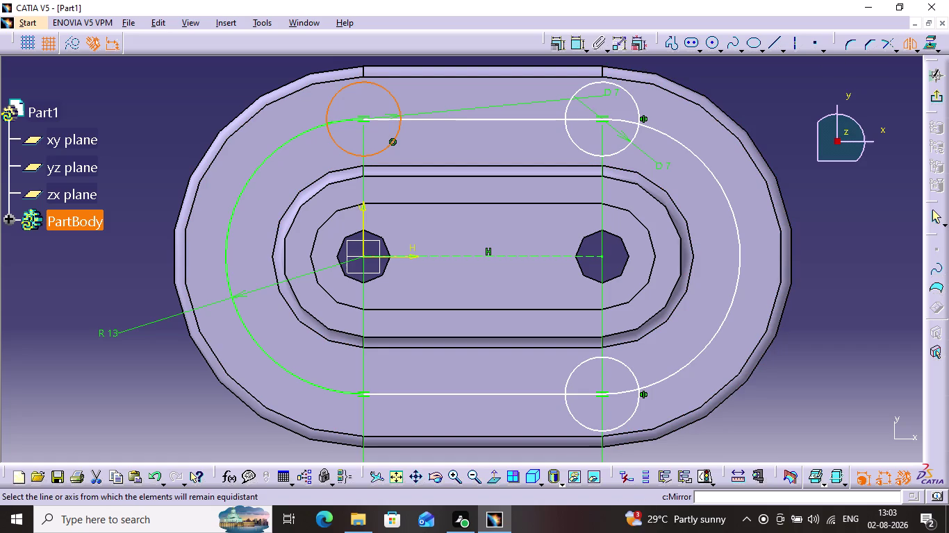
click(398, 255)
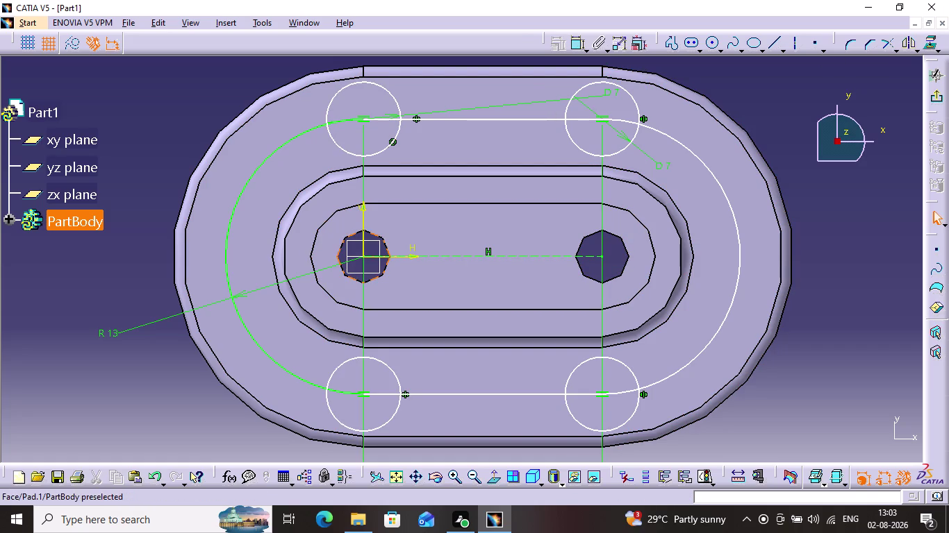
click(77, 270)
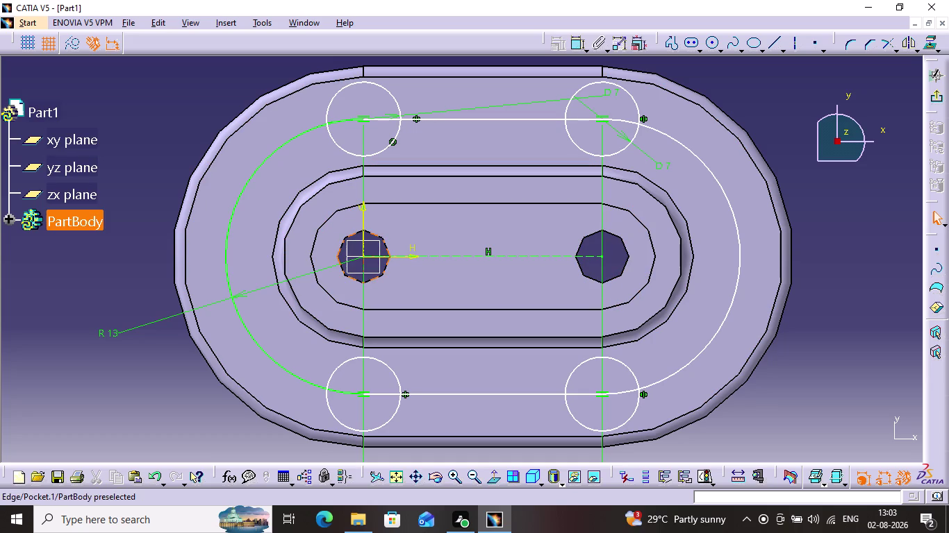
click(714, 44)
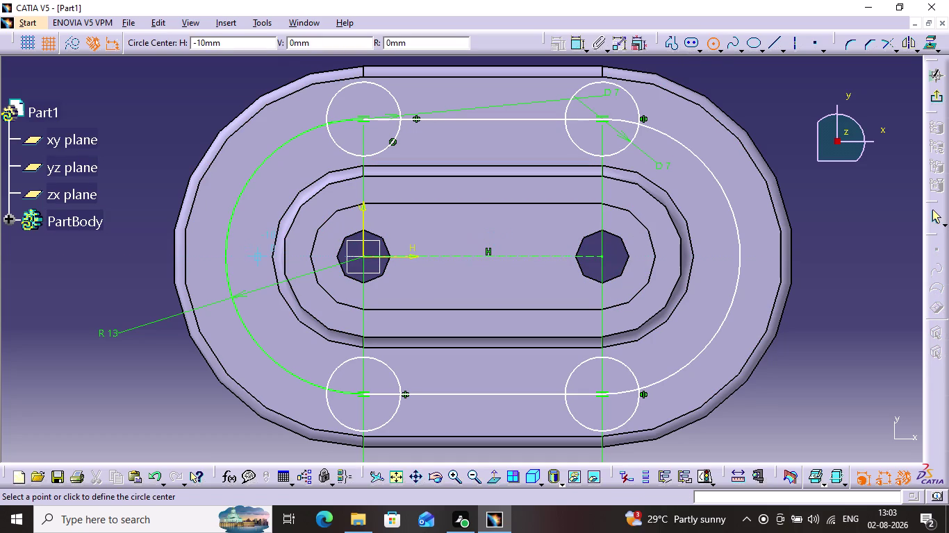
Draw a circle at the left end on the horizontal axis and dimension it to 7 mm diameter.
click(224, 257)
click(239, 287)
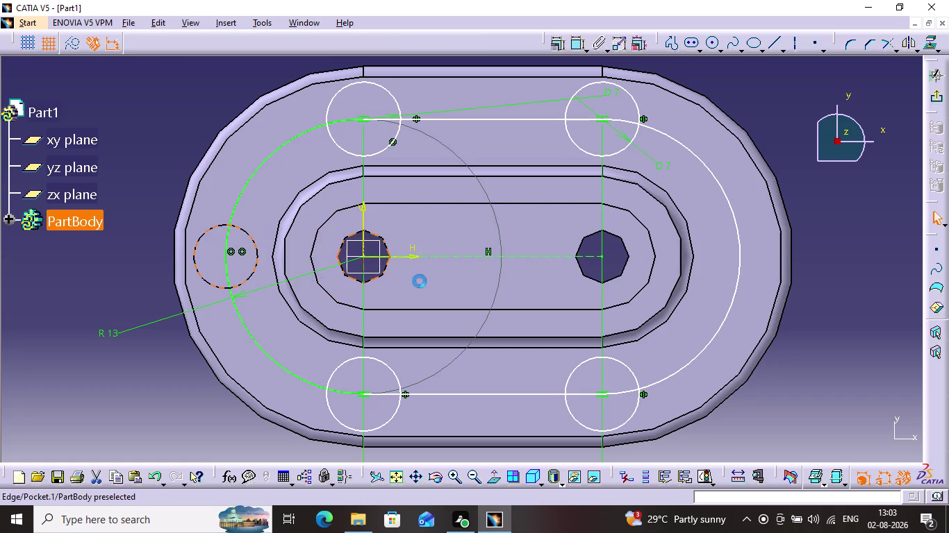
click(854, 250)
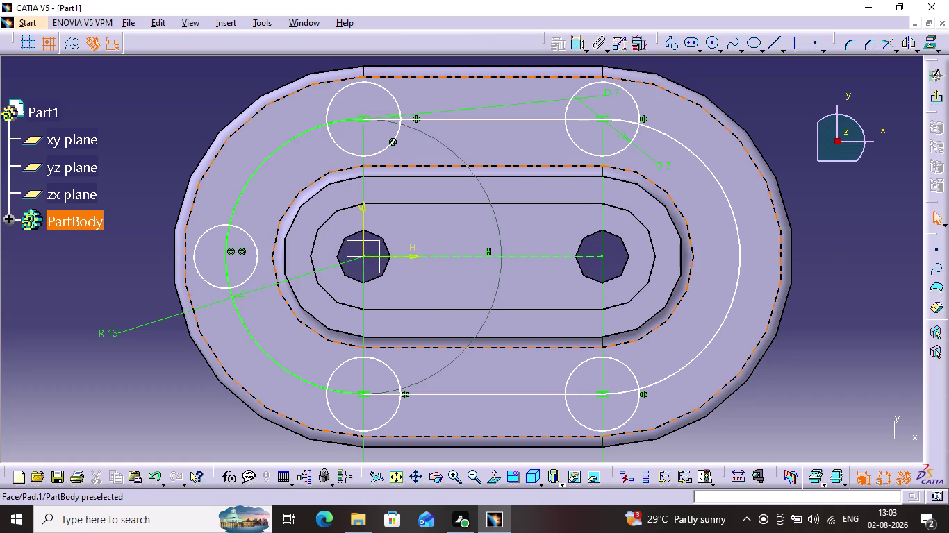
click(238, 228)
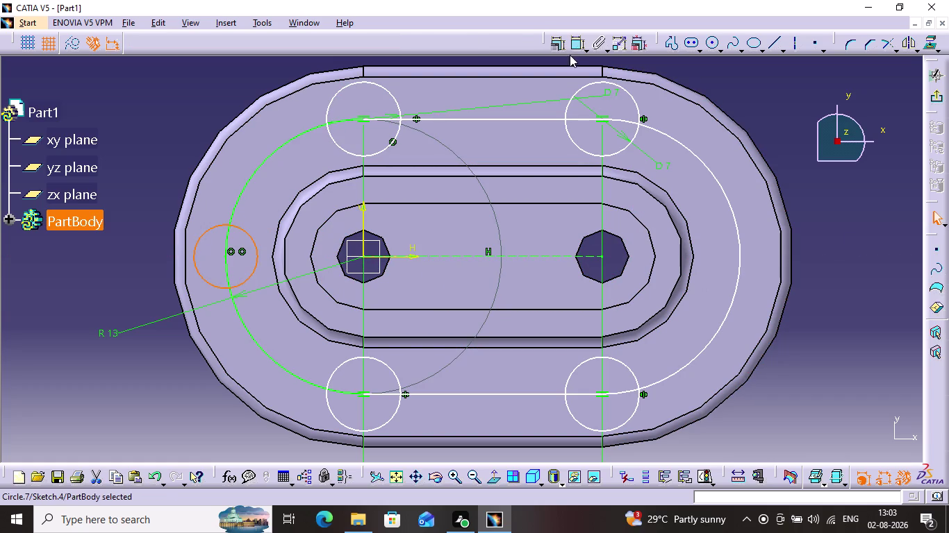
click(571, 47)
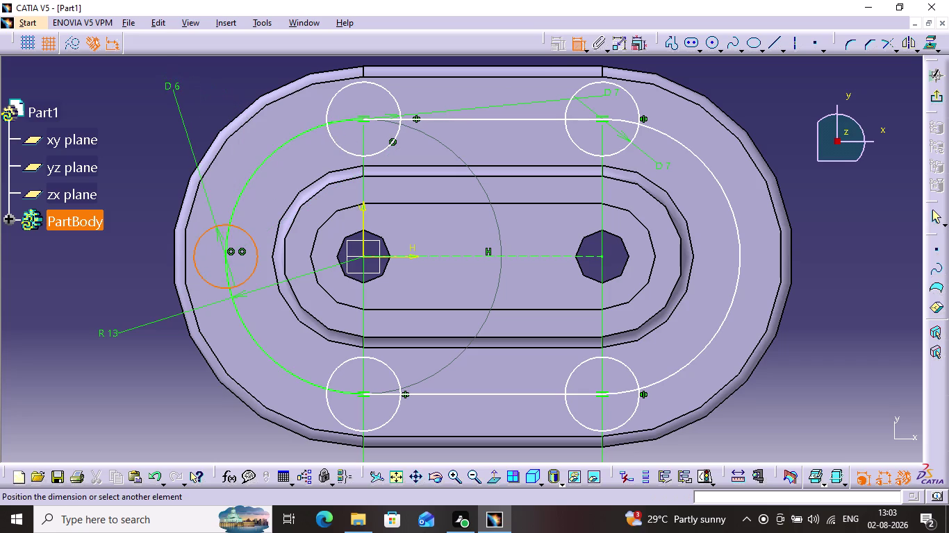
click(173, 91)
double_click(177, 86)
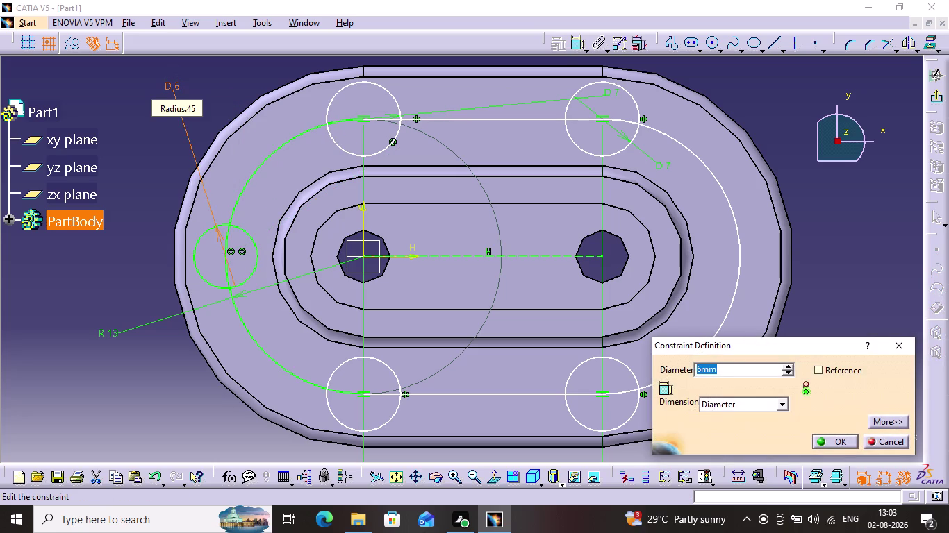
key(7)
key(Return)
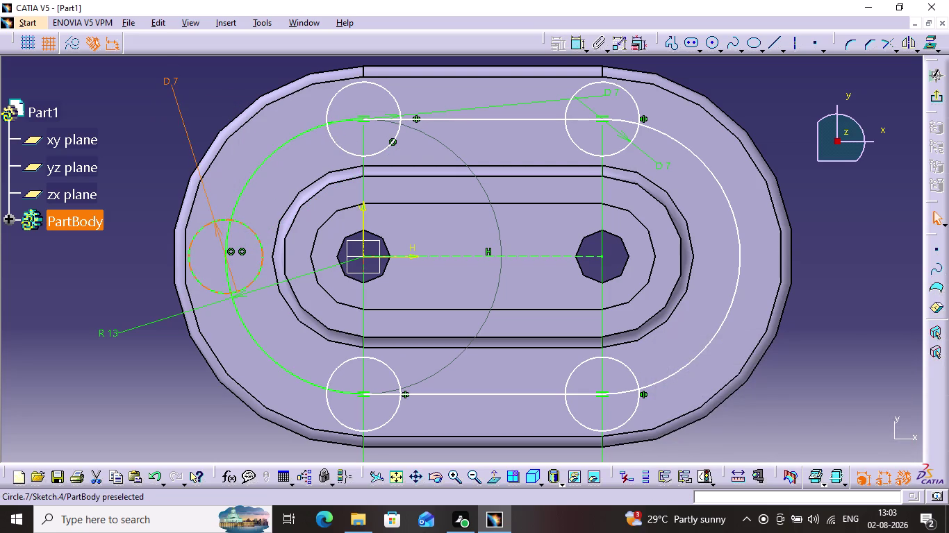
Start an unintended command and cancel it with Escape.
click(204, 228)
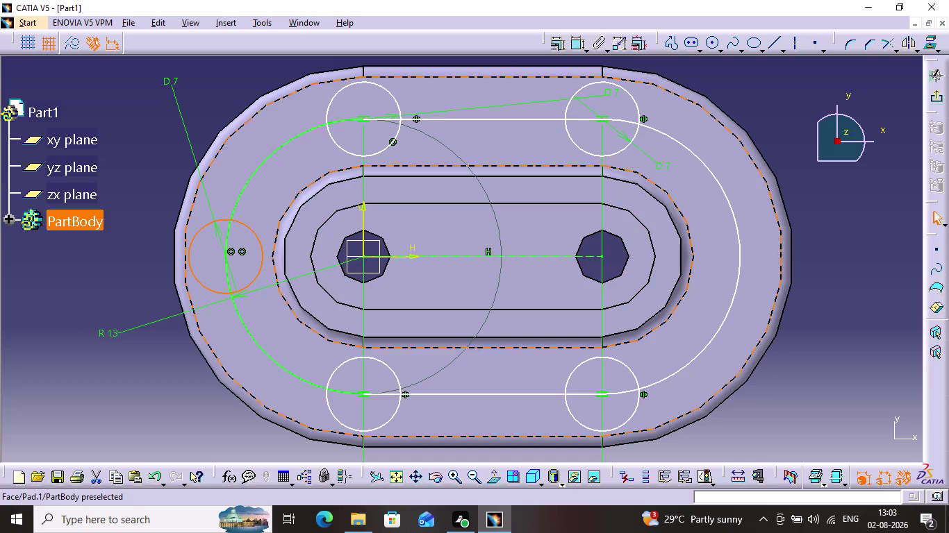
click(910, 43)
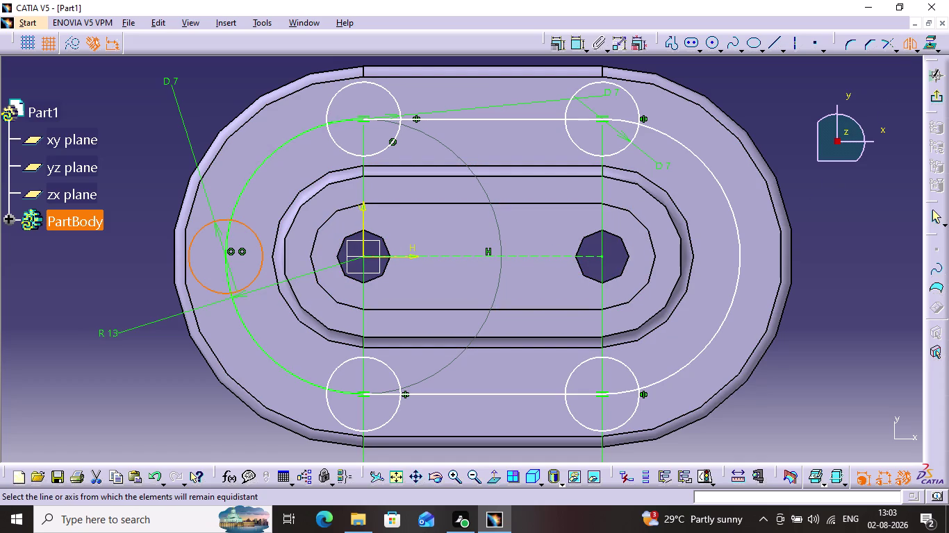
click(839, 300)
click(156, 174)
key(Escape)
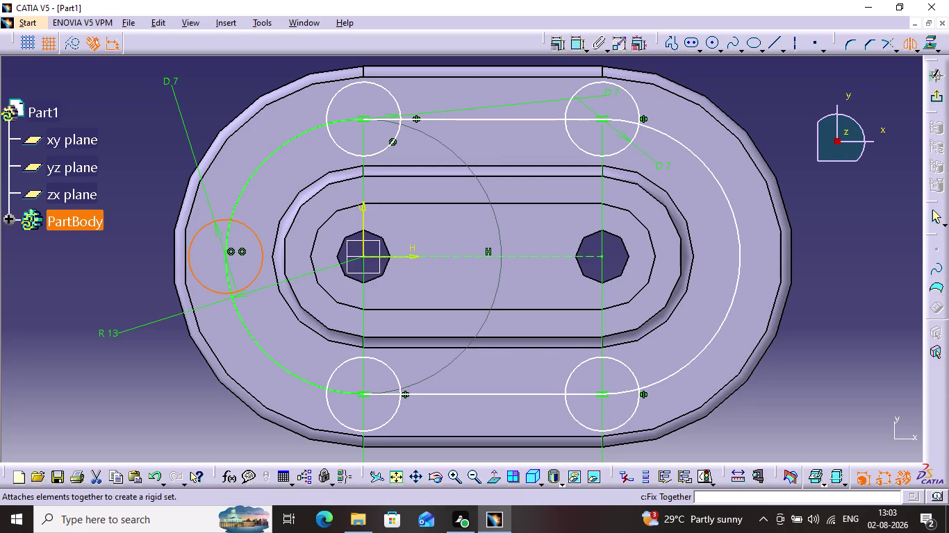
key(Escape)
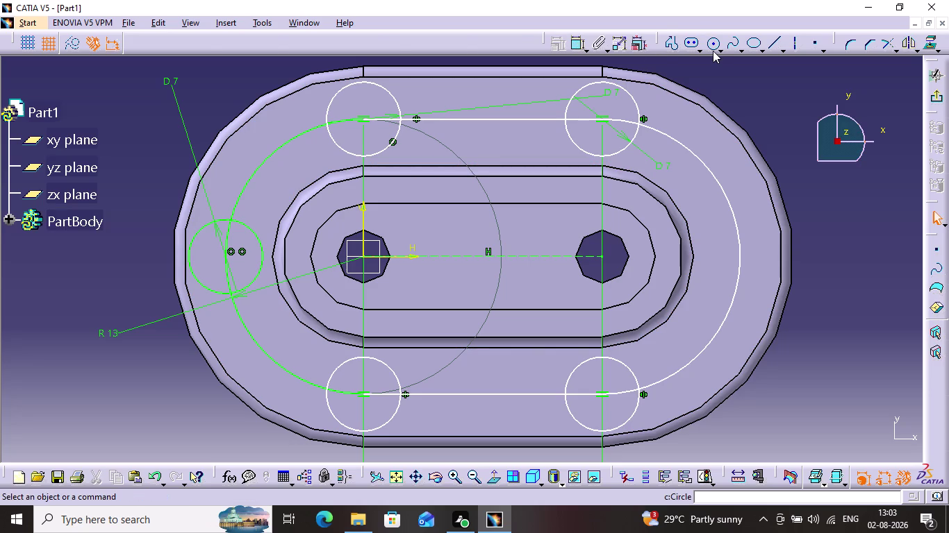
Zoom to the plate's right end and draw a circle centred on the centreline.
click(713, 51)
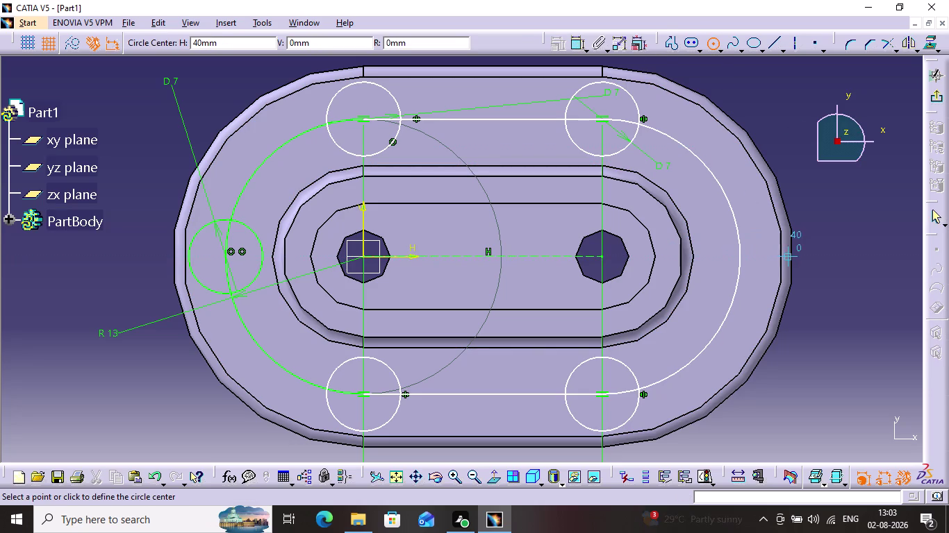
middle_drag(742, 257, 746, 239)
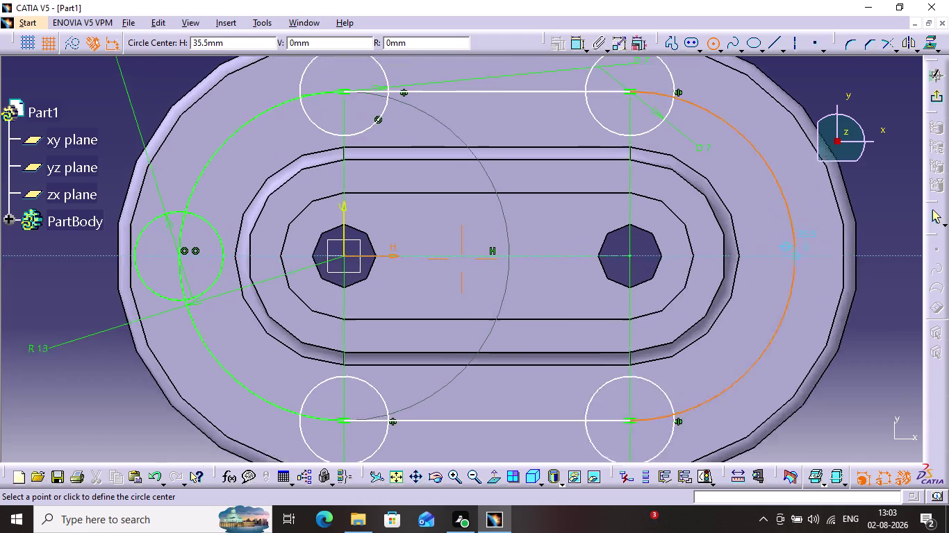
middle_drag(746, 239, 754, 201)
middle_drag(749, 246, 260, 238)
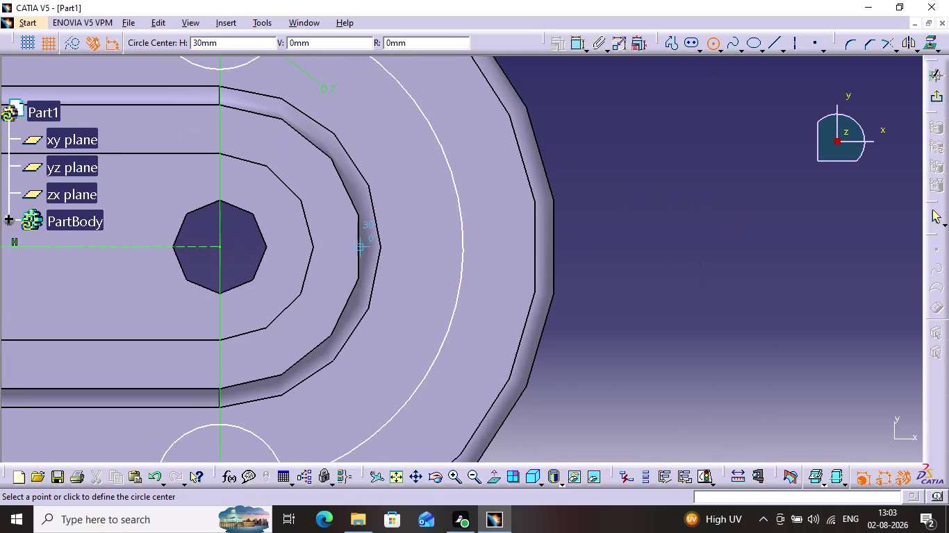
click(460, 241)
click(458, 260)
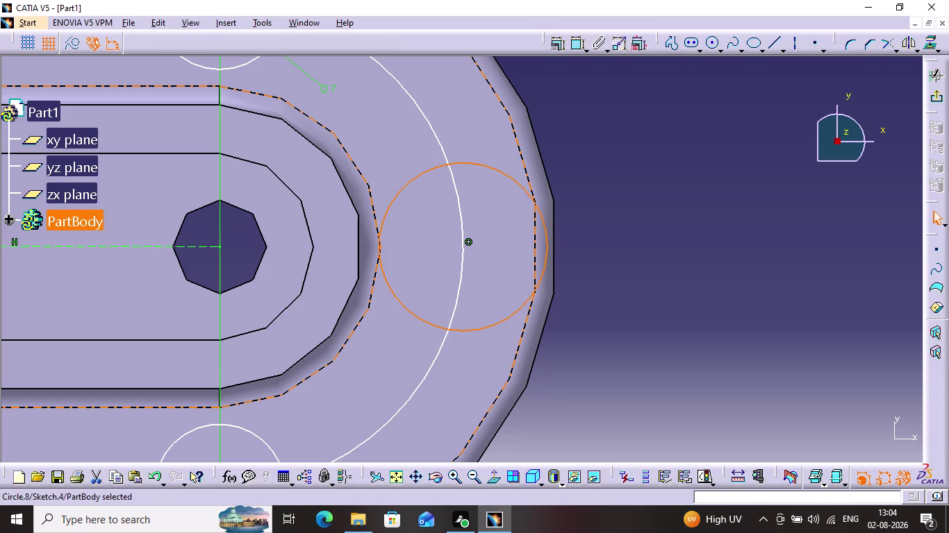
Dimension the new right circle to a 7 mm diameter.
click(578, 46)
click(644, 130)
double_click(653, 121)
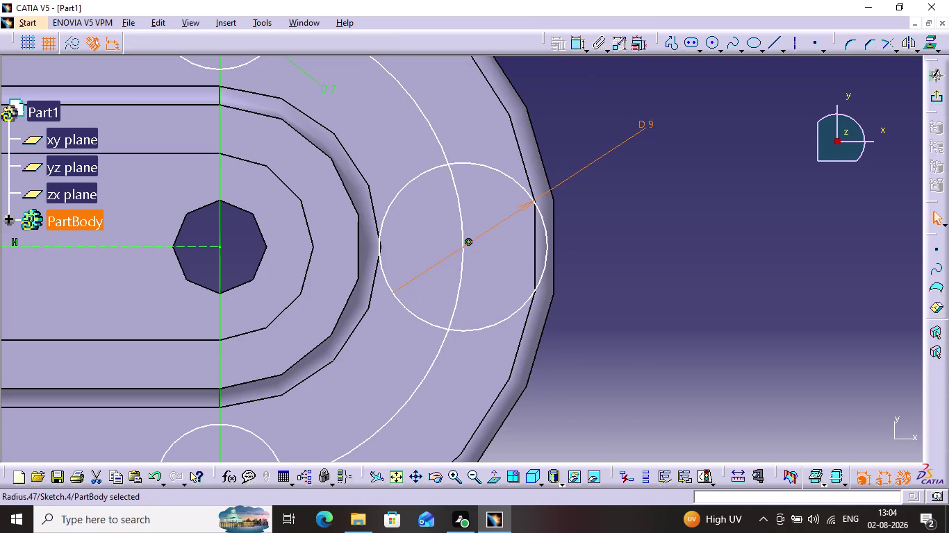
key(7)
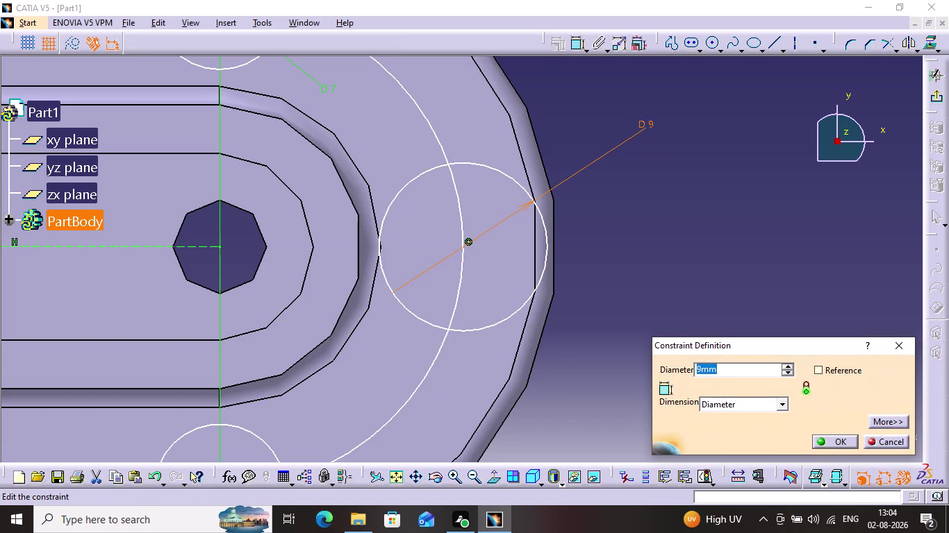
key(Return)
click(689, 223)
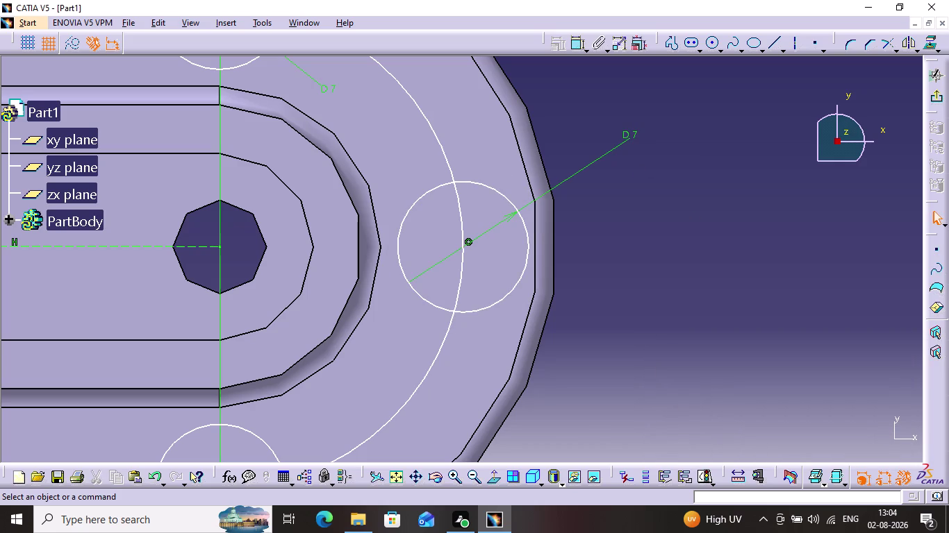
middle_drag(646, 276, 660, 374)
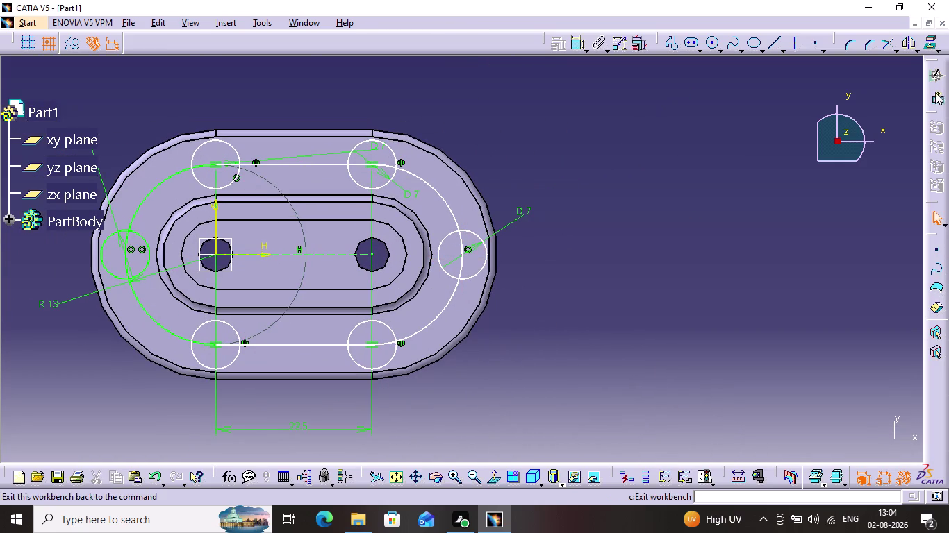
Convert the slot outline's two lines and two arcs to construction geometry and exit the sketch.
click(935, 97)
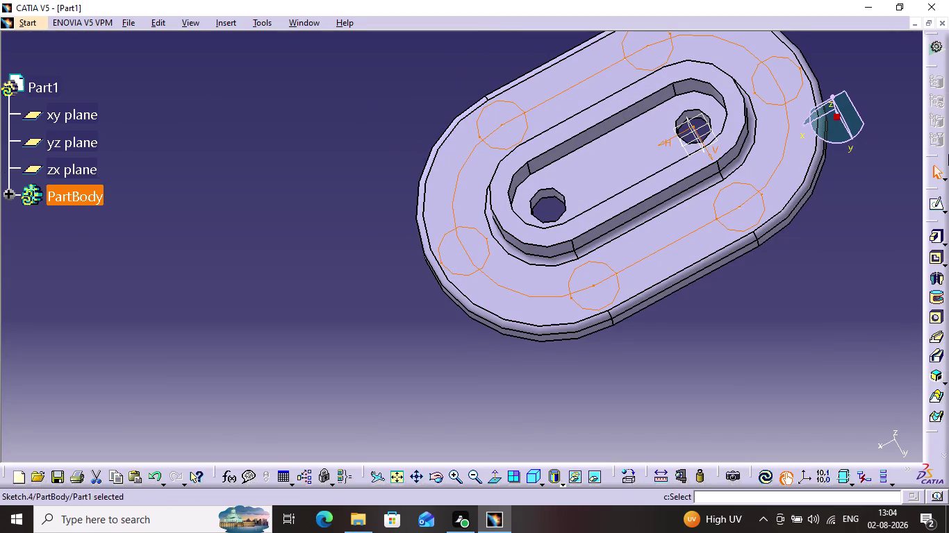
click(938, 206)
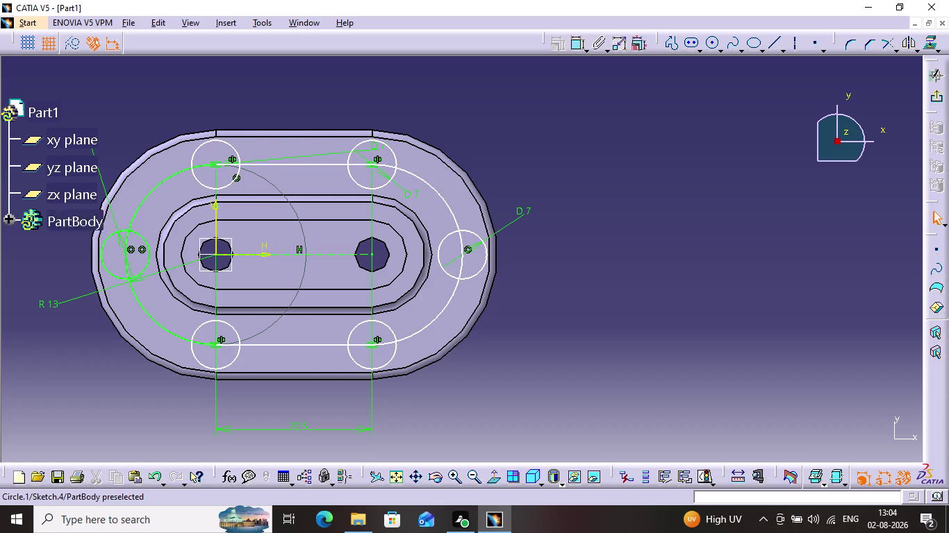
click(310, 164)
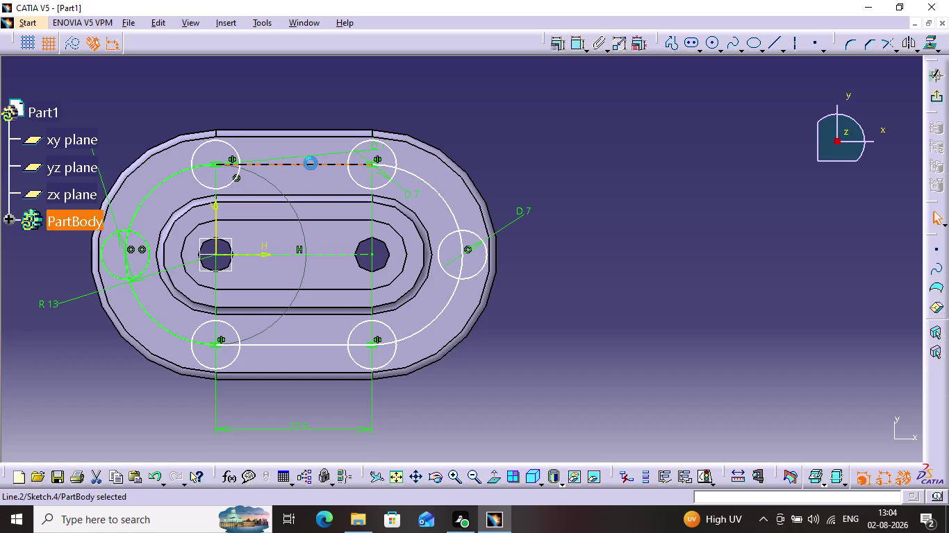
click(434, 190)
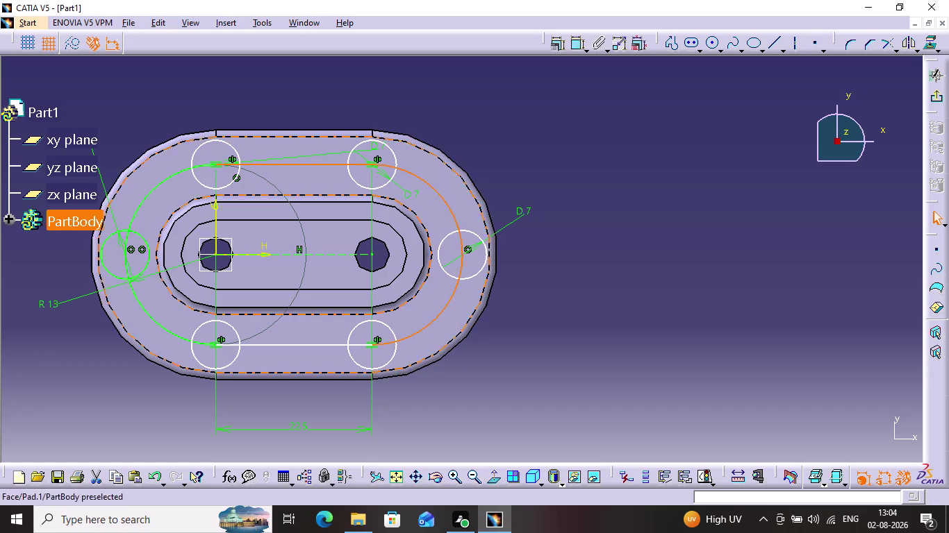
click(144, 309)
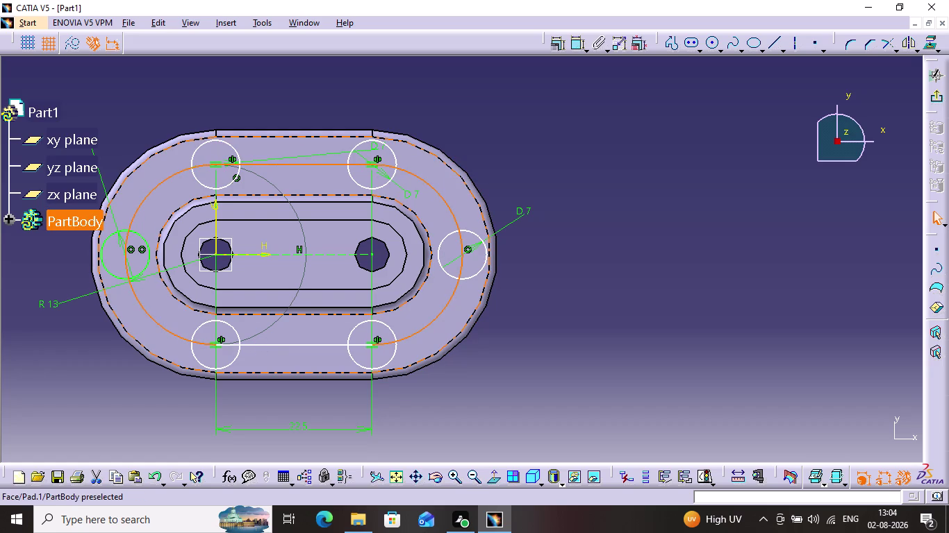
click(270, 344)
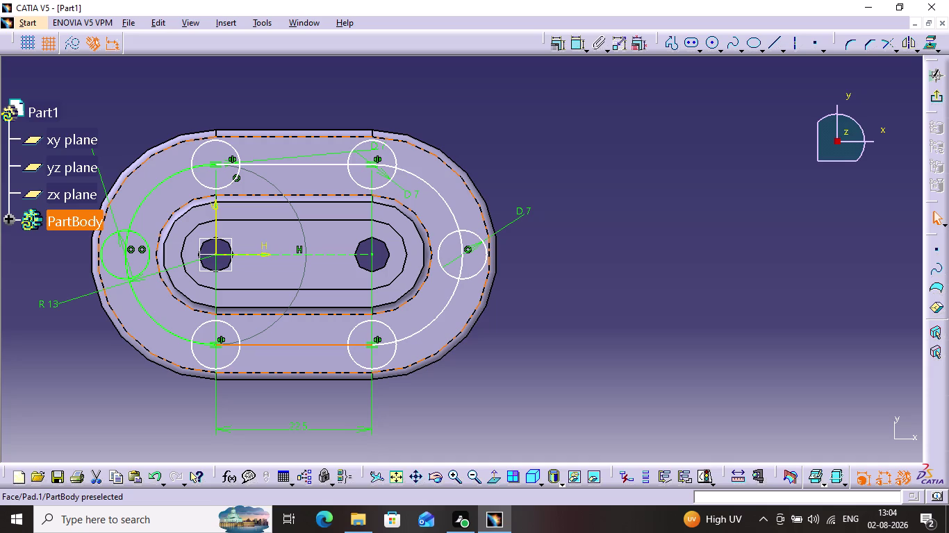
click(444, 305)
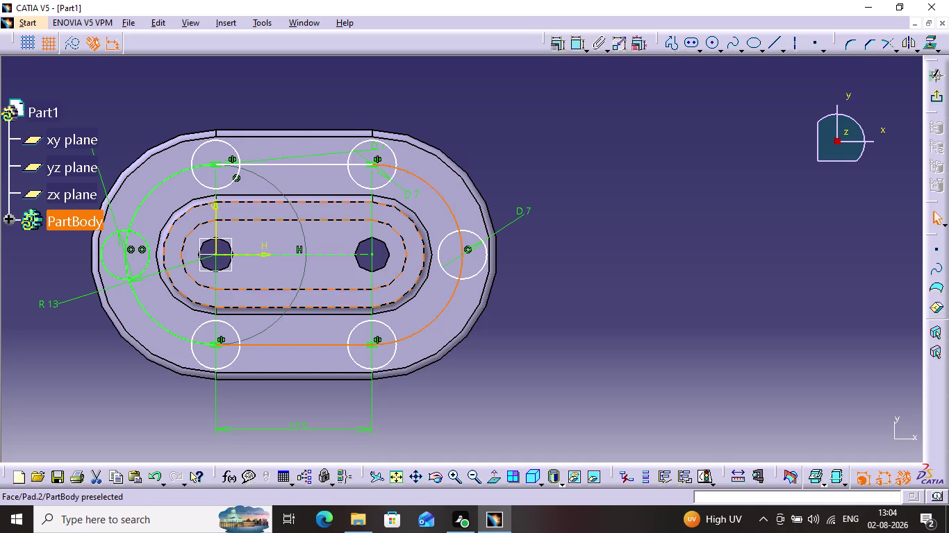
click(329, 165)
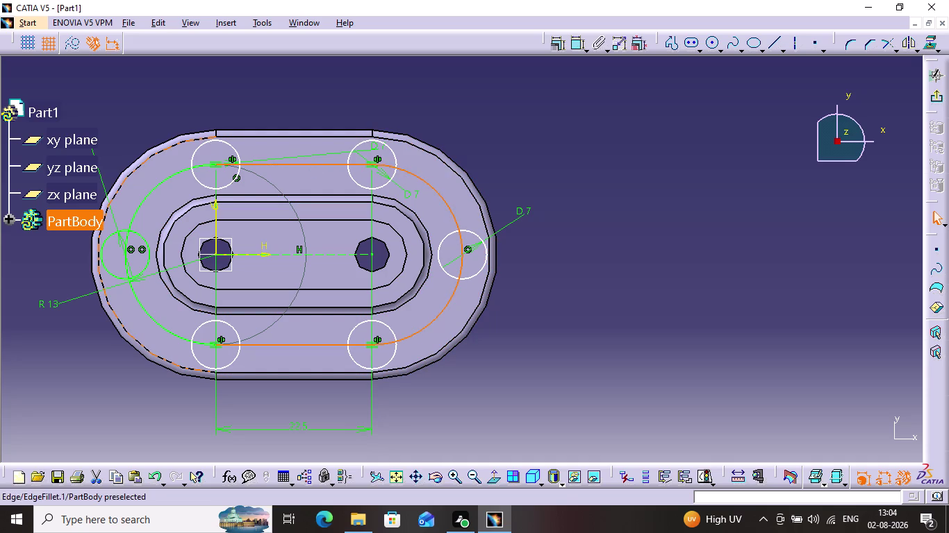
click(168, 178)
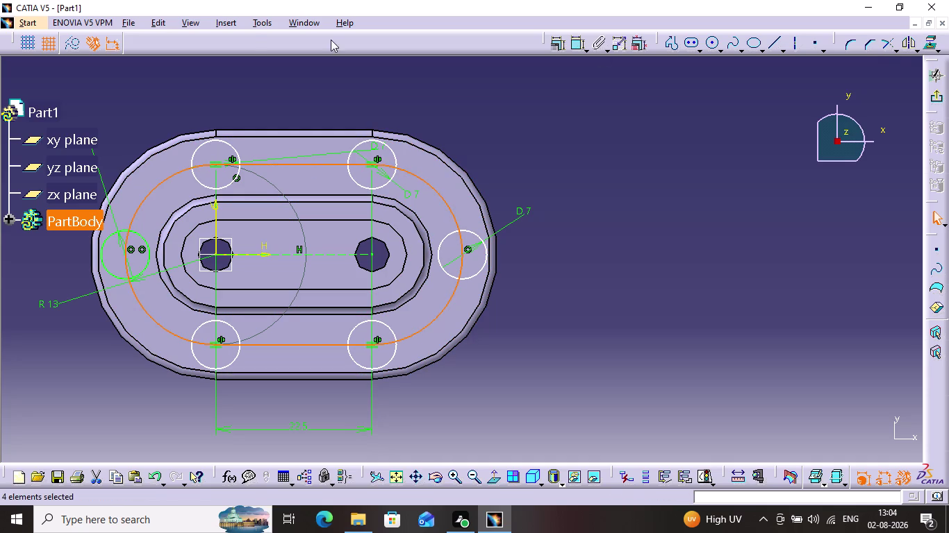
click(77, 47)
click(229, 66)
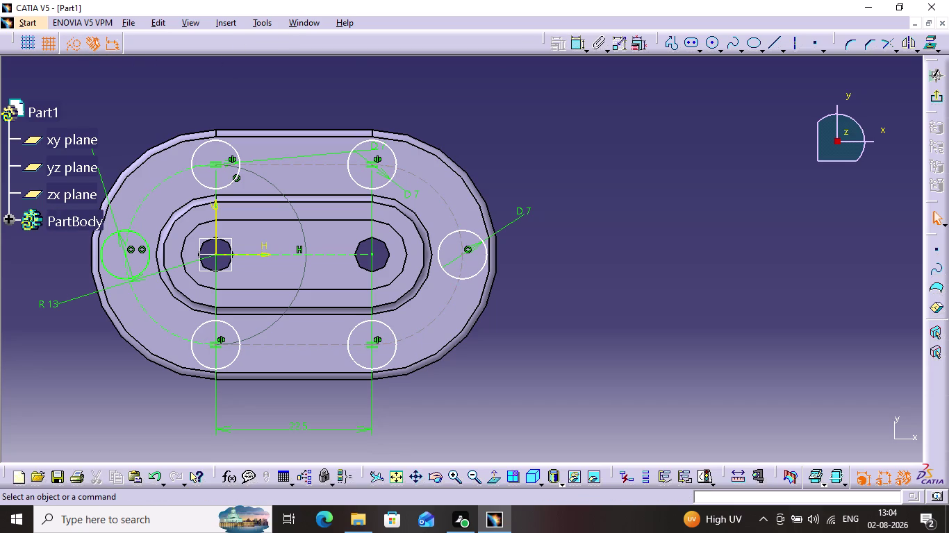
click(935, 99)
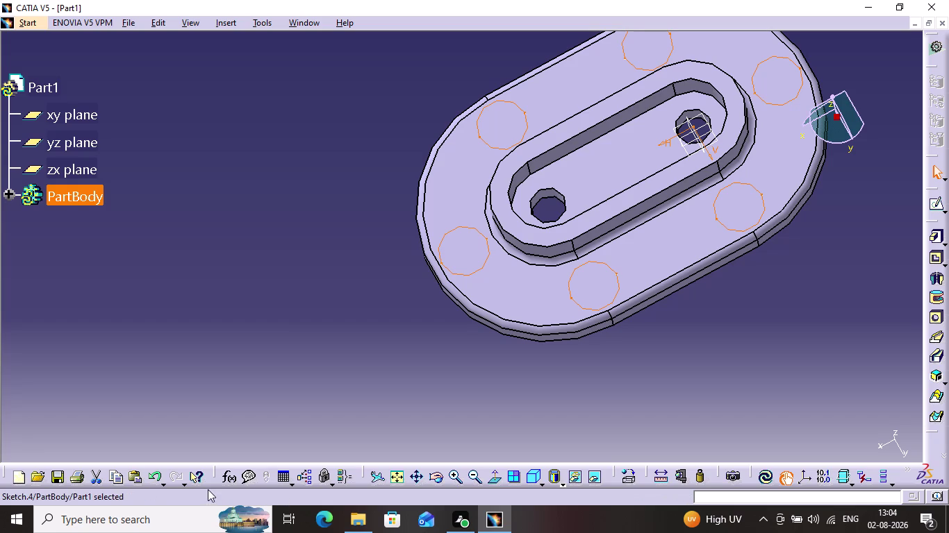
Start a pocket from the six circles with a Dimension depth of 1 mm.
click(439, 484)
drag(438, 420, 440, 375)
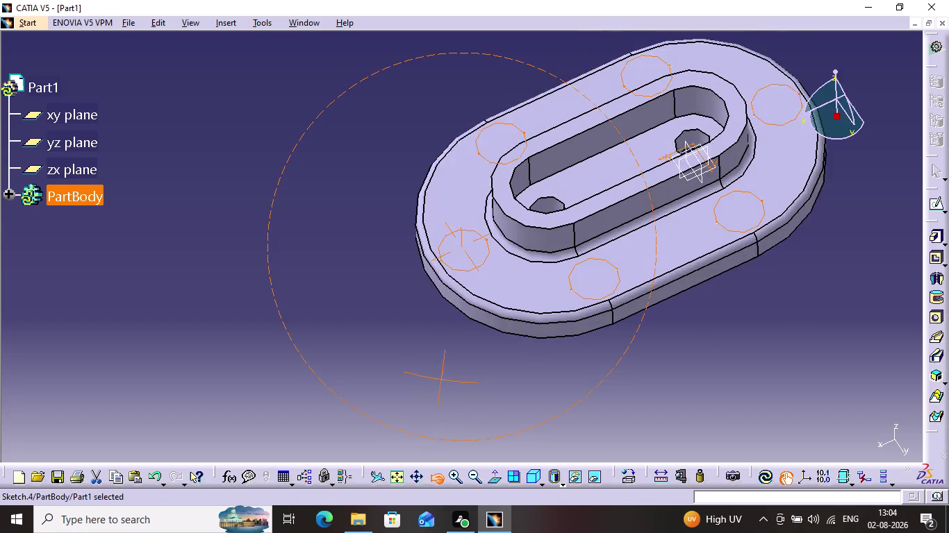
drag(440, 376, 448, 285)
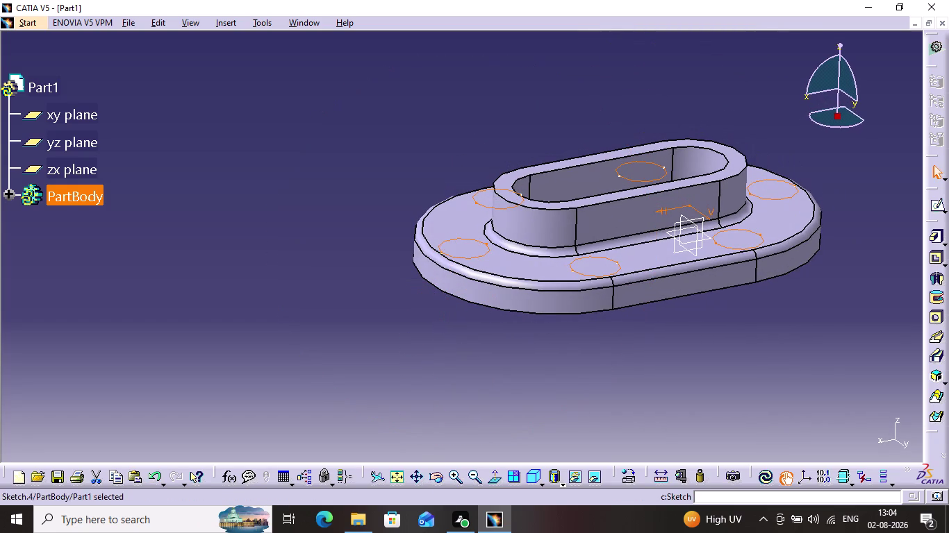
click(937, 263)
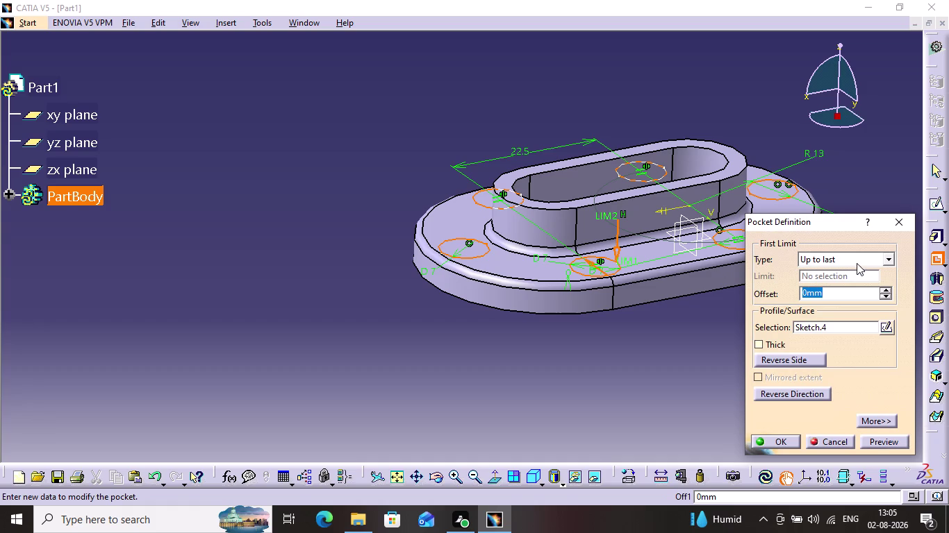
click(856, 263)
click(845, 276)
double_click(847, 275)
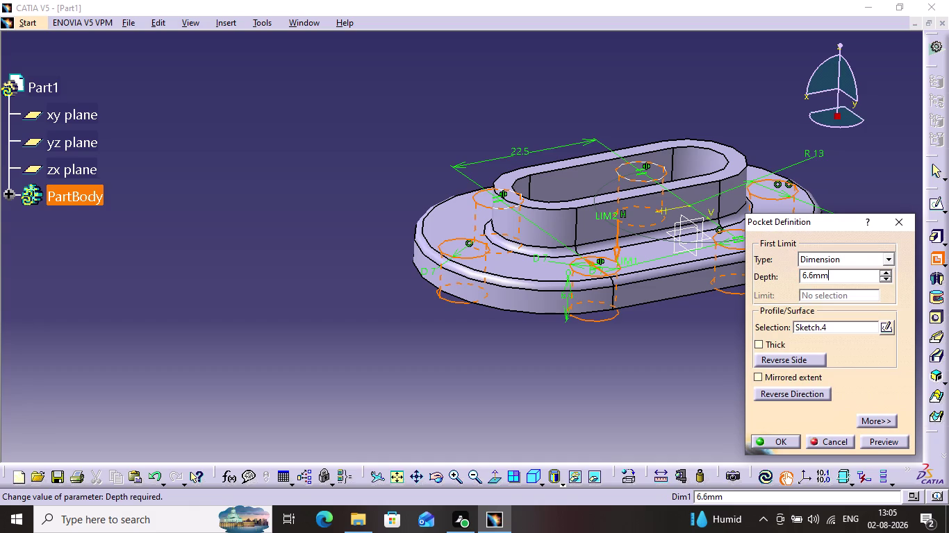
key(1)
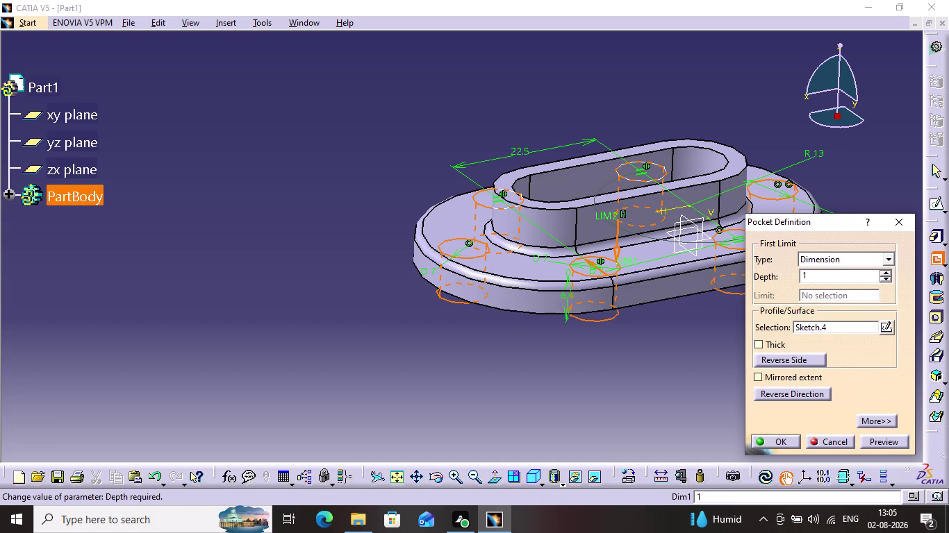
click(838, 275)
Keep the Dimension limit type, preview and create the 1 mm pocket, then deselect it.
click(848, 297)
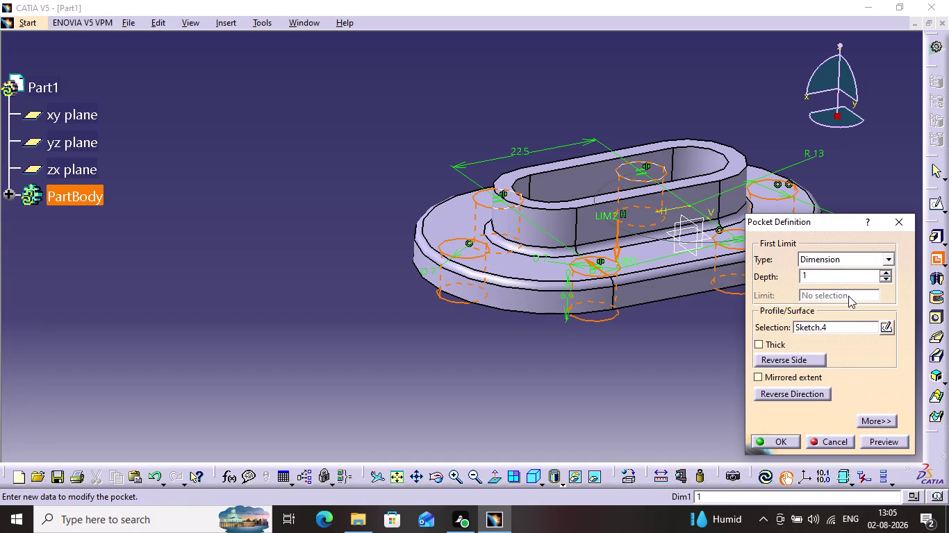
click(848, 289)
click(856, 263)
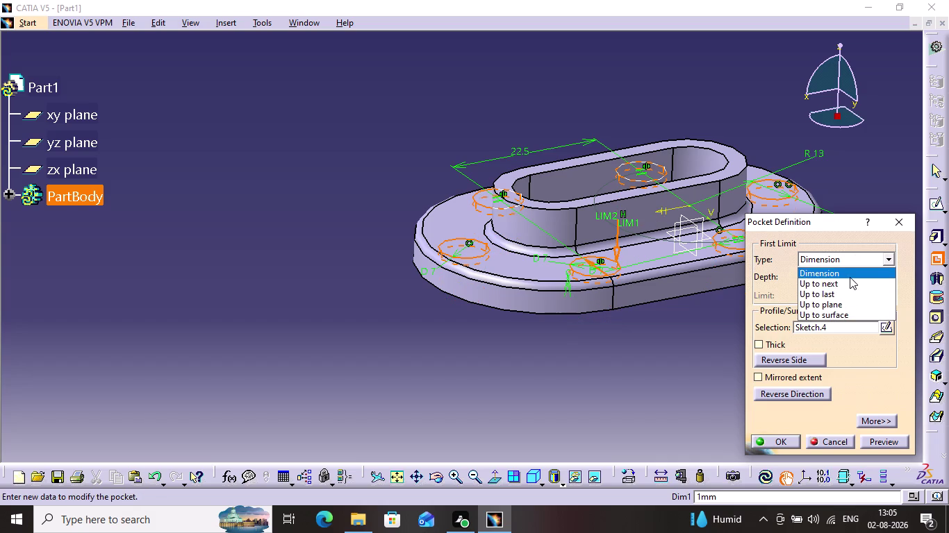
click(849, 276)
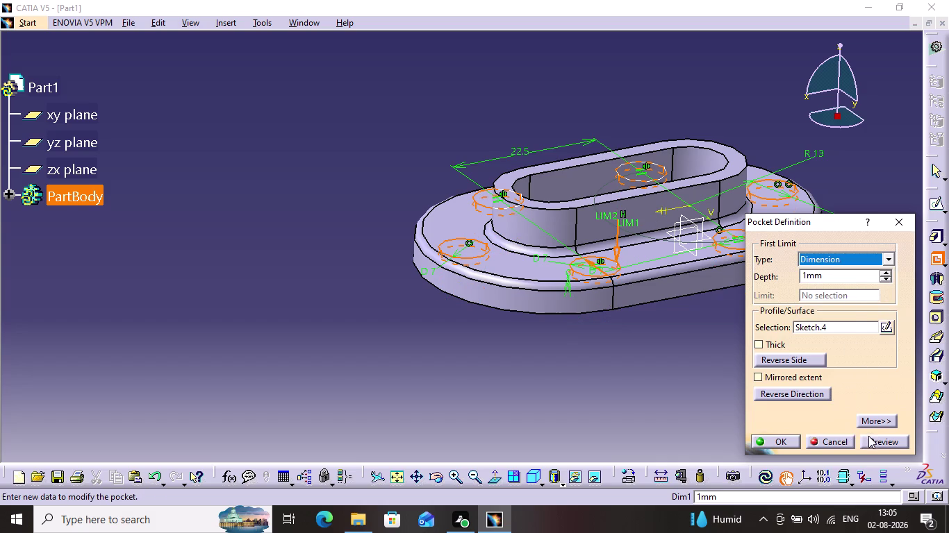
click(871, 438)
click(778, 440)
click(682, 405)
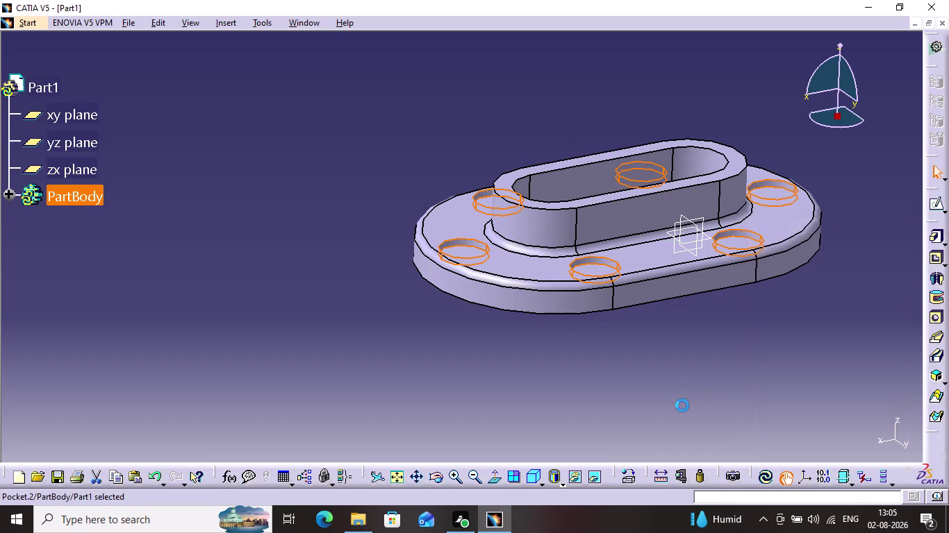
click(600, 268)
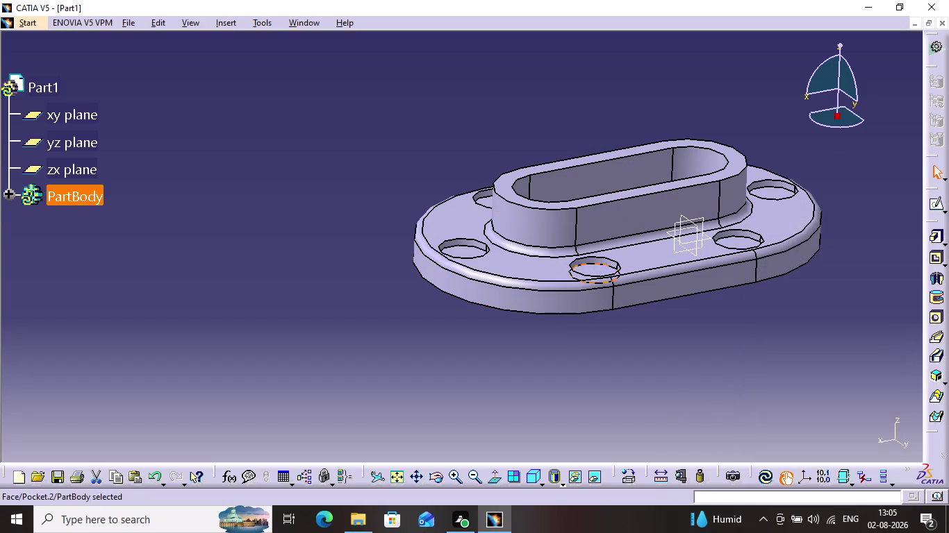
click(938, 319)
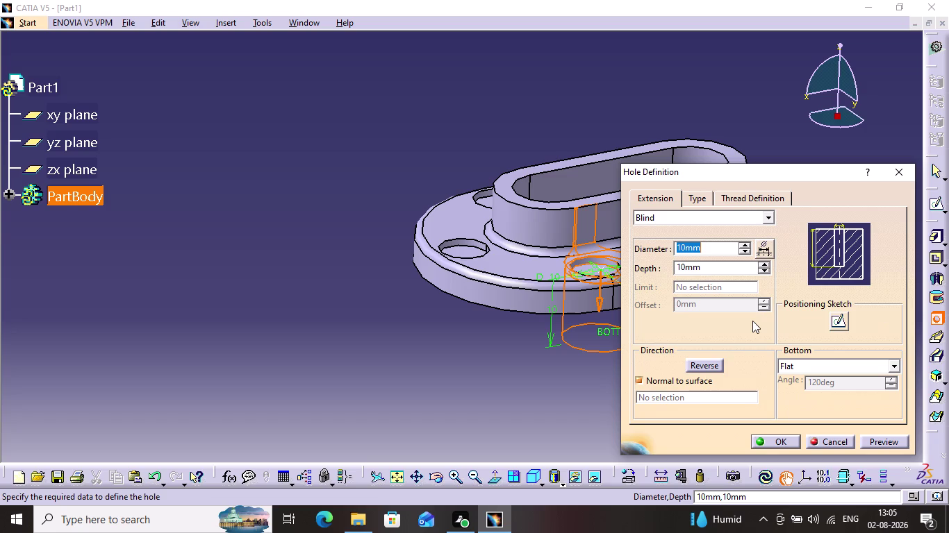
Set the hole diameter to 3.4 mm and open its positioning sketch.
key(3)
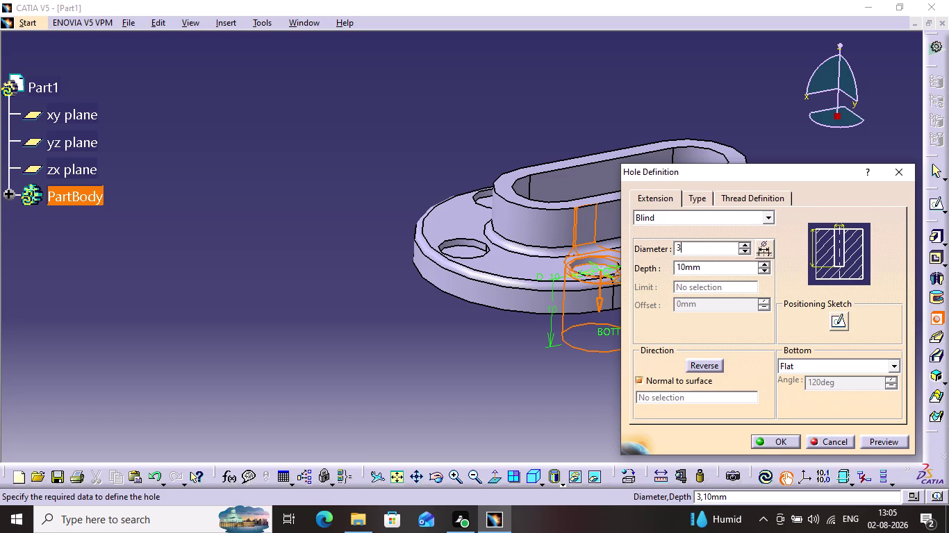
text(.4)
click(720, 269)
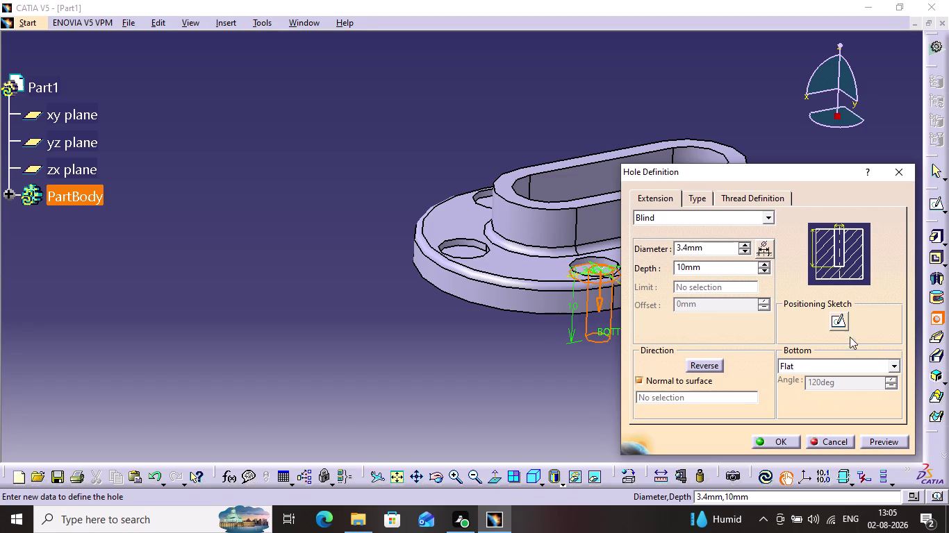
click(839, 325)
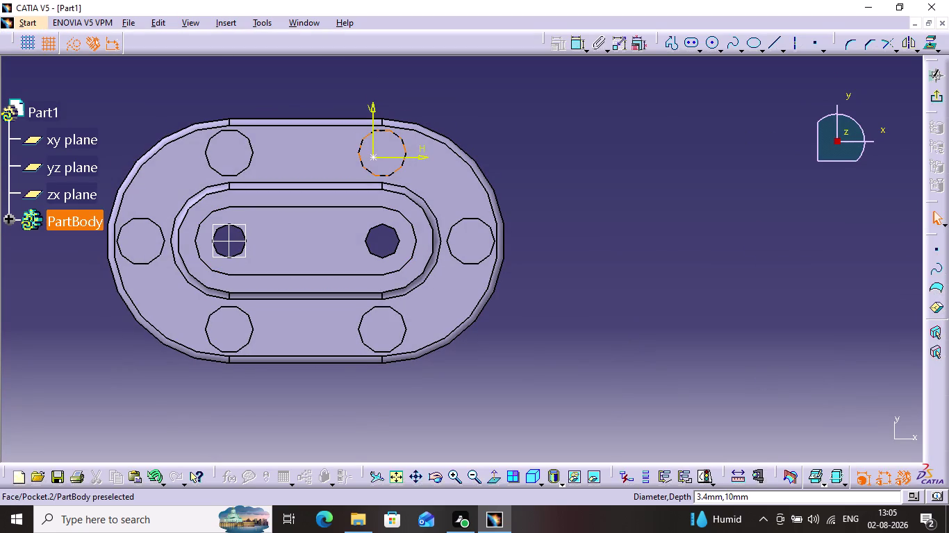
Make the hole centre coincident with the upper-left circle's centre, then exit the positioning sketch.
click(373, 158)
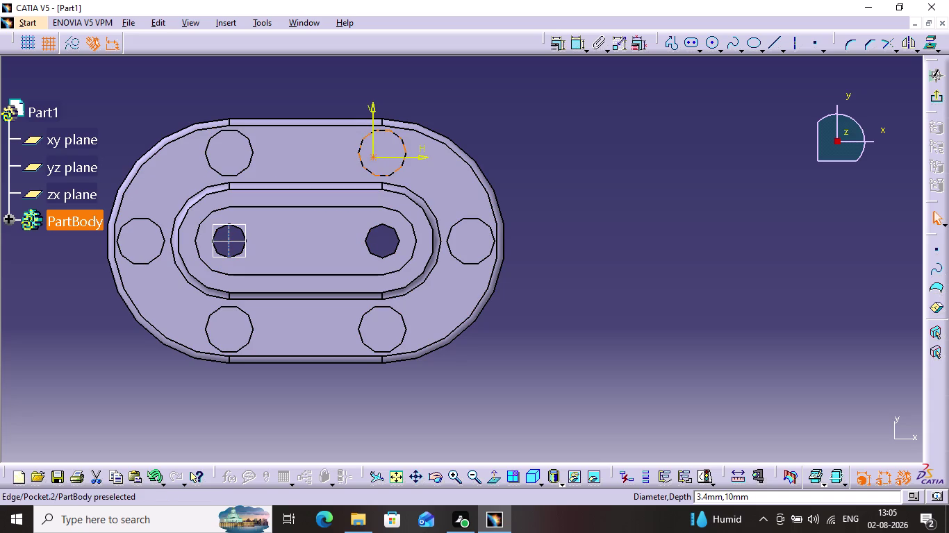
drag(373, 158, 245, 166)
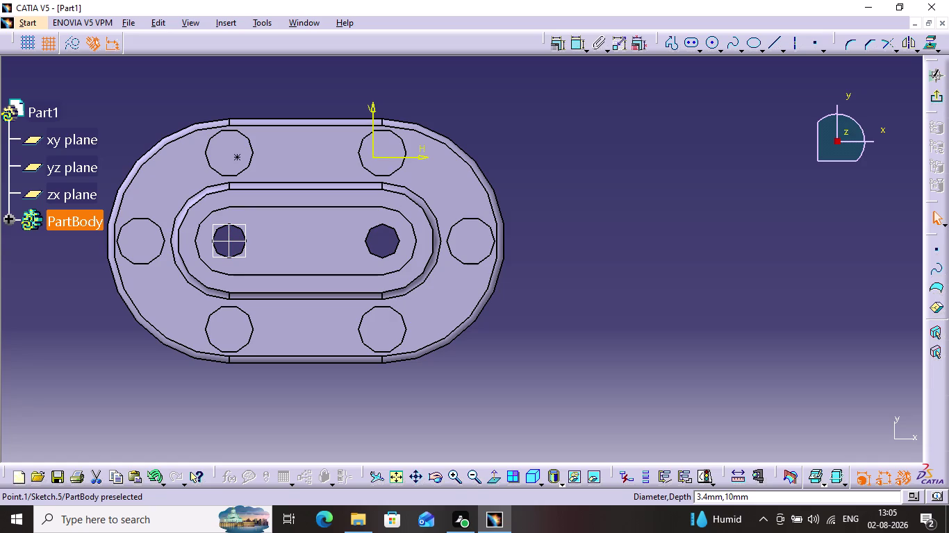
drag(245, 166, 225, 148)
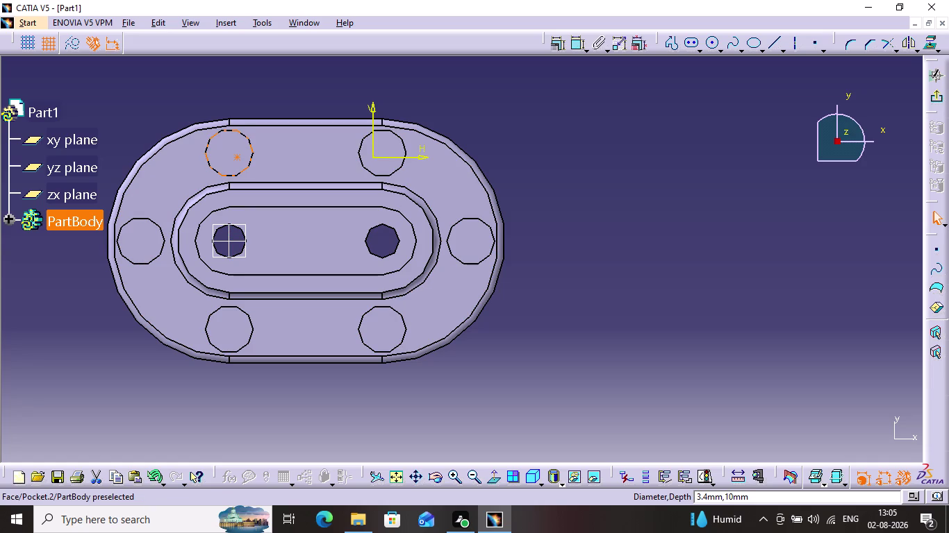
click(237, 159)
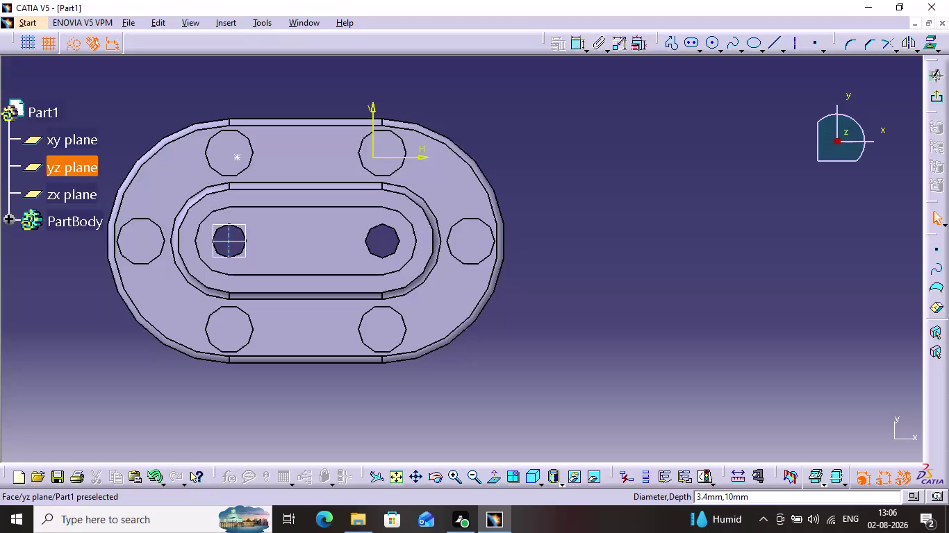
click(226, 236)
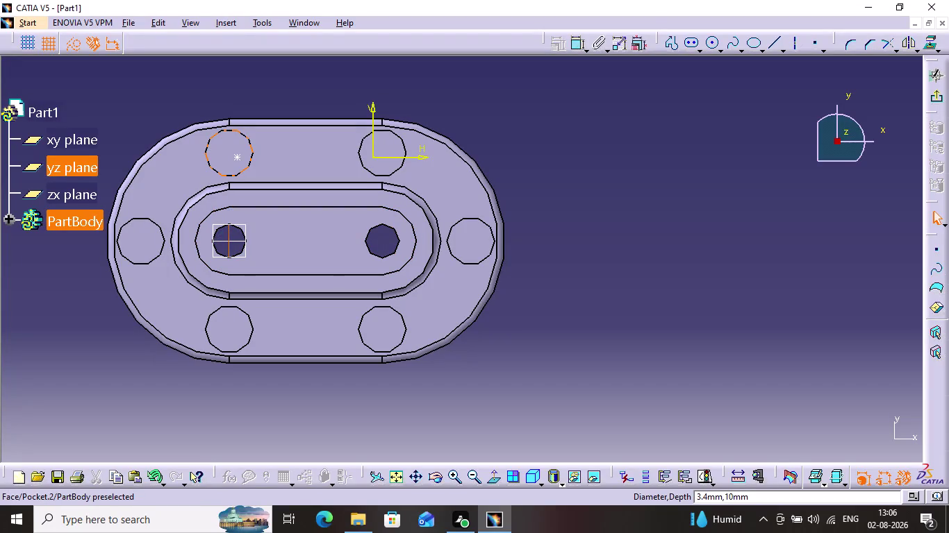
click(236, 156)
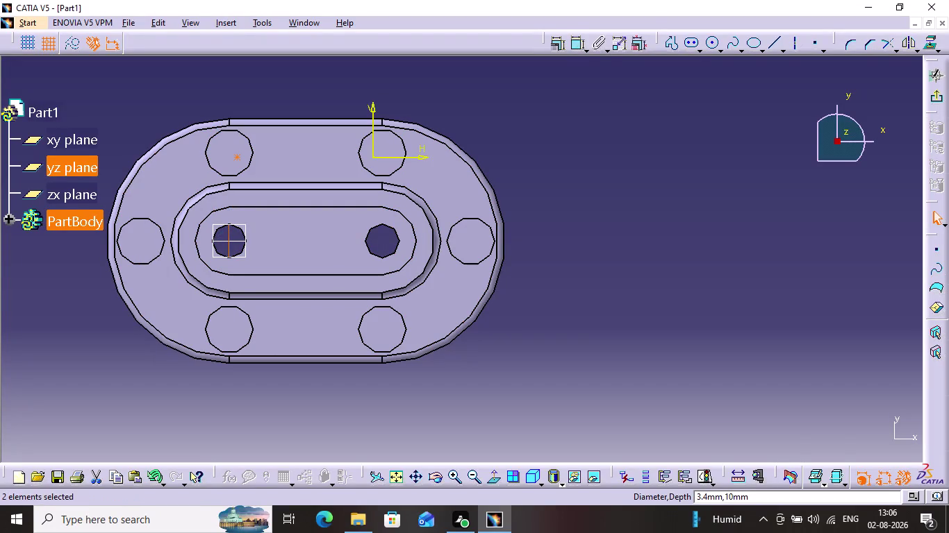
click(564, 46)
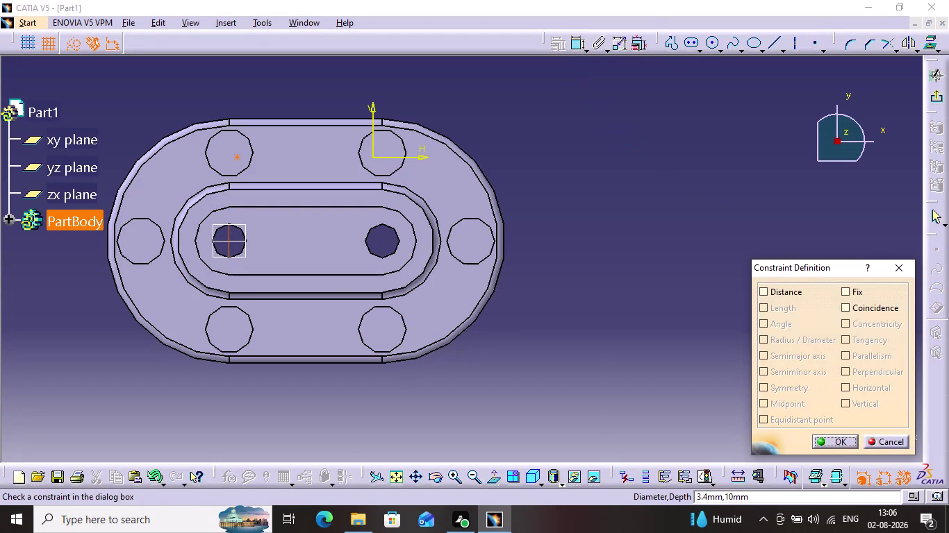
click(860, 304)
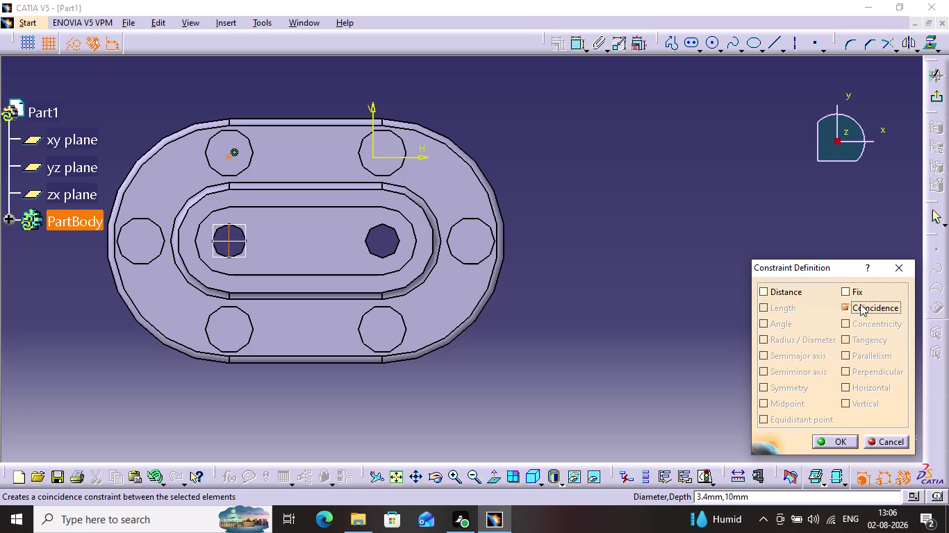
click(850, 441)
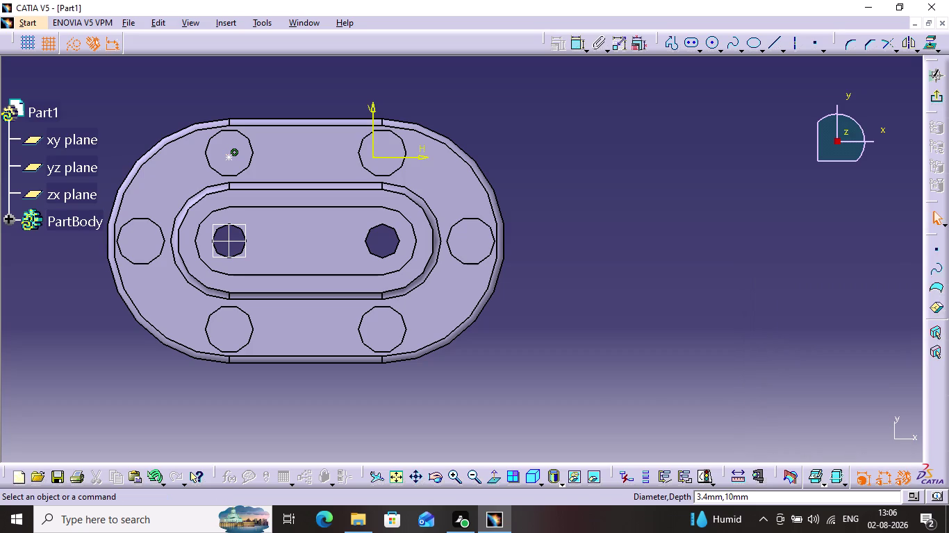
click(941, 99)
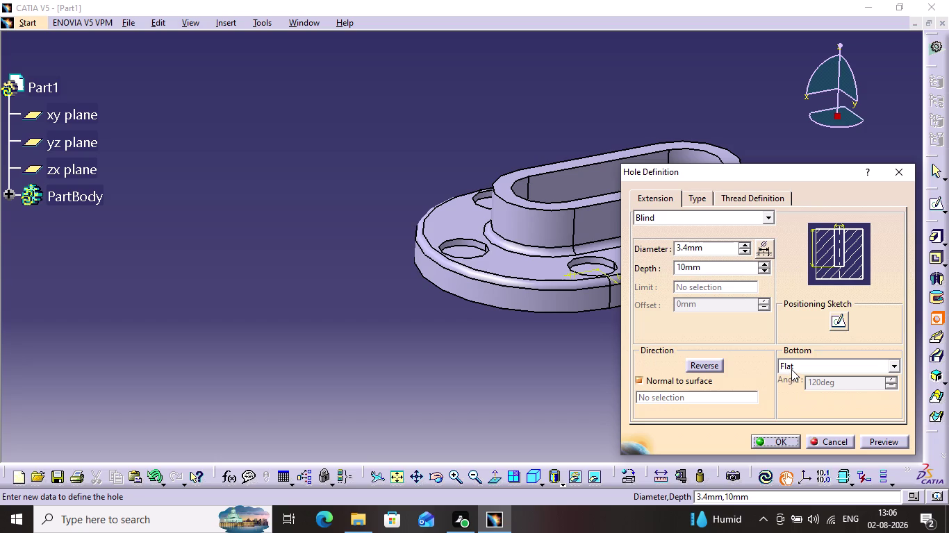
Set the hole depth to 4.4 mm and create the 3.4 mm hole in the counterbore.
double_click(727, 271)
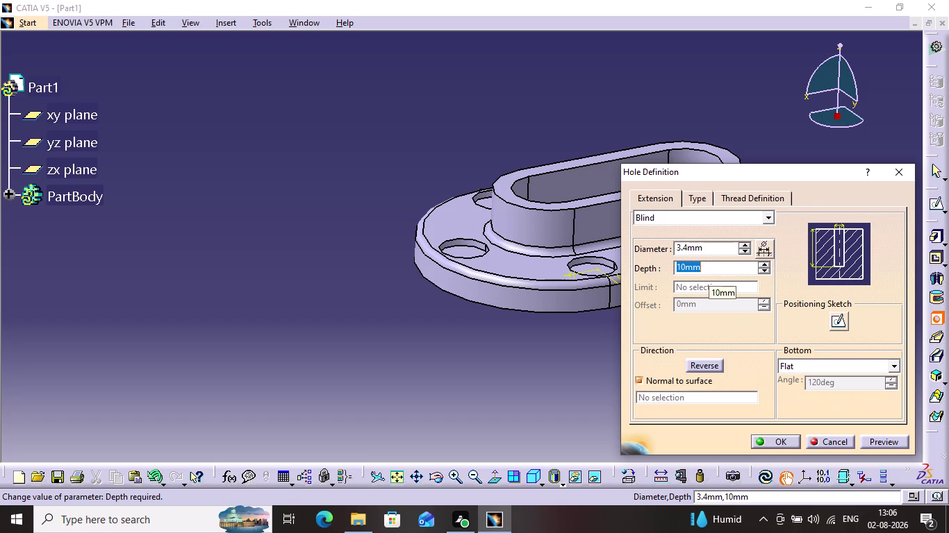
text(4)
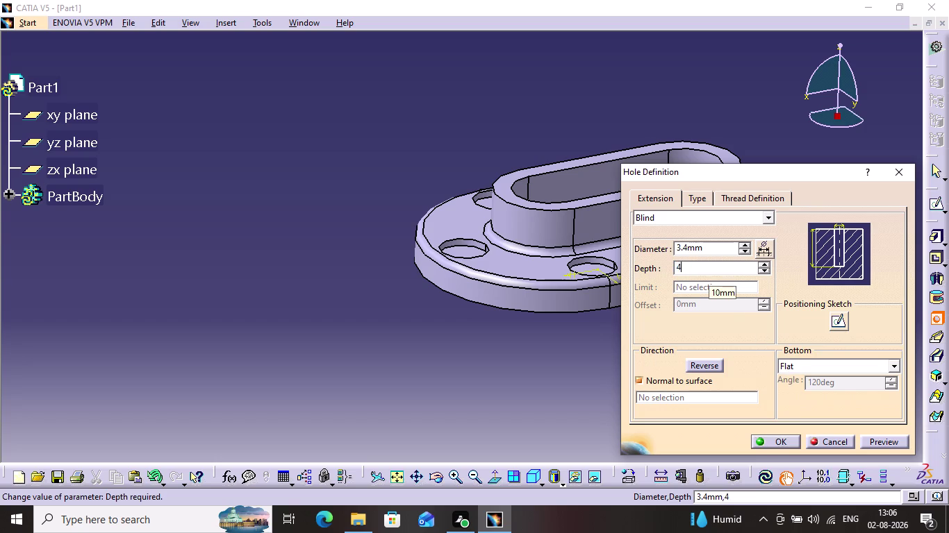
text(.4)
key(Return)
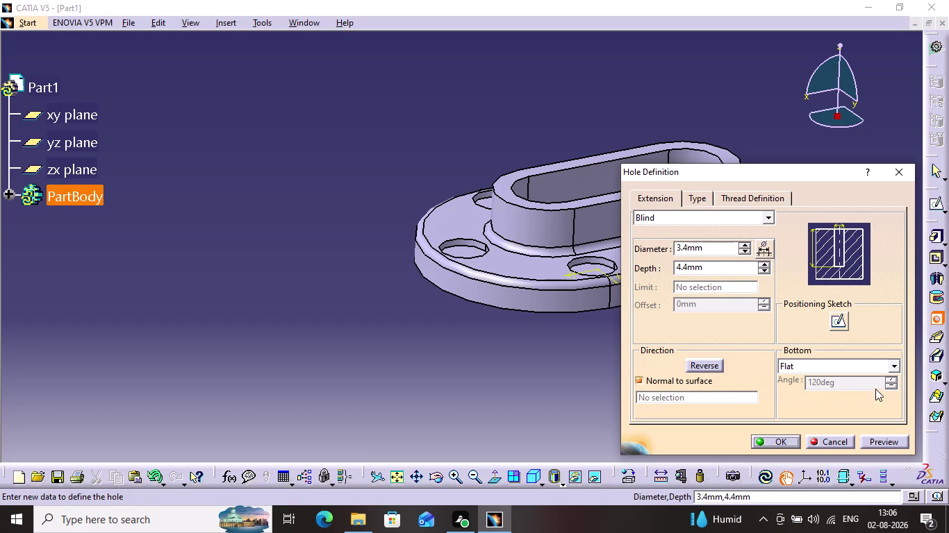
click(883, 442)
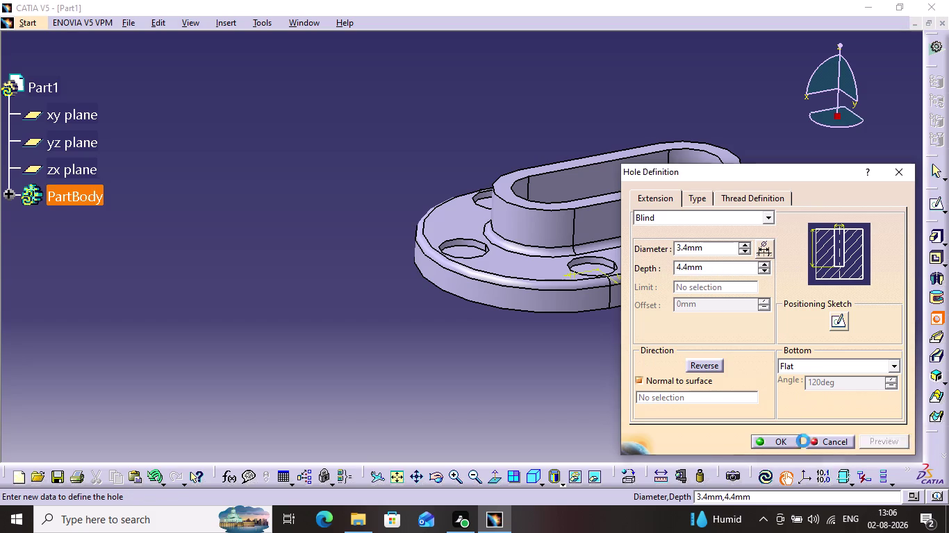
click(758, 442)
click(622, 417)
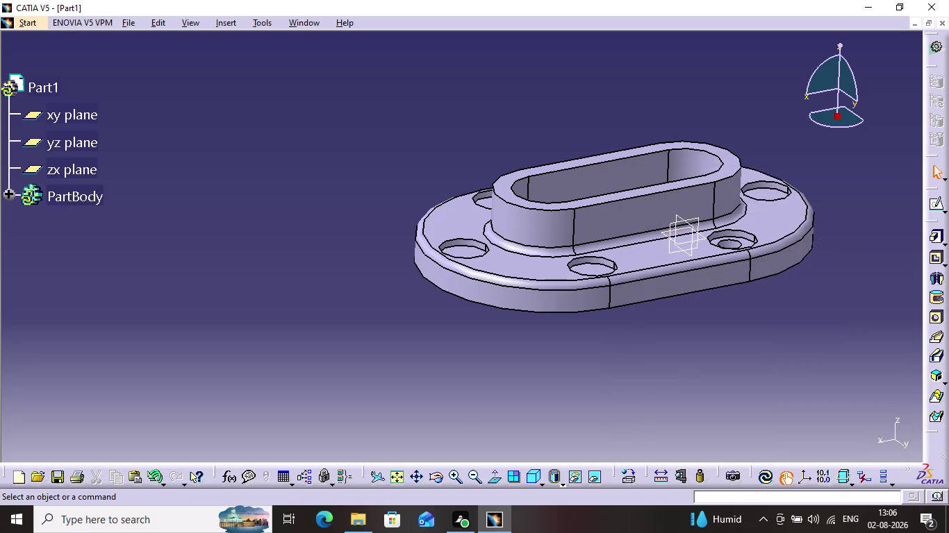
Turn the part to face its underside and reopen the new hole's definition.
middle_drag(747, 337, 573, 357)
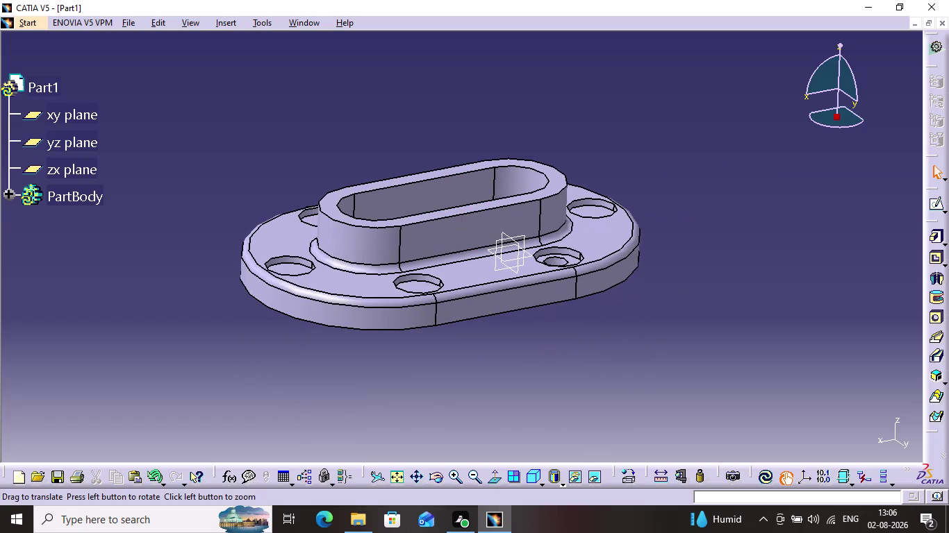
click(438, 477)
drag(517, 314, 487, 365)
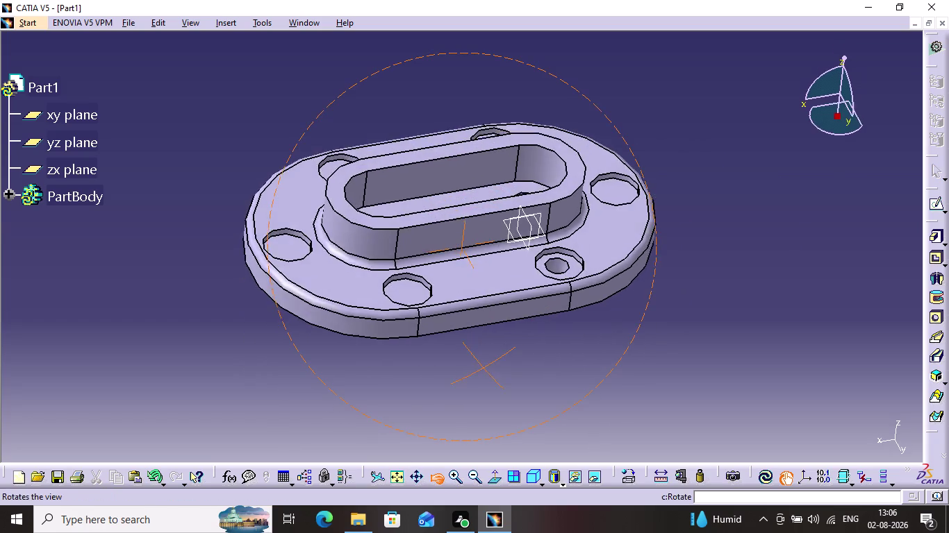
drag(486, 365, 409, 433)
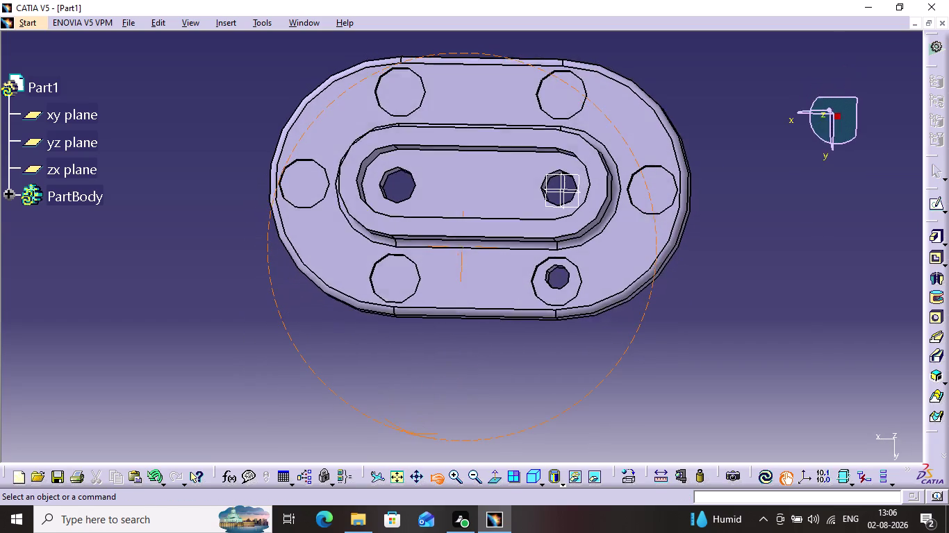
drag(410, 432, 412, 433)
double_click(550, 275)
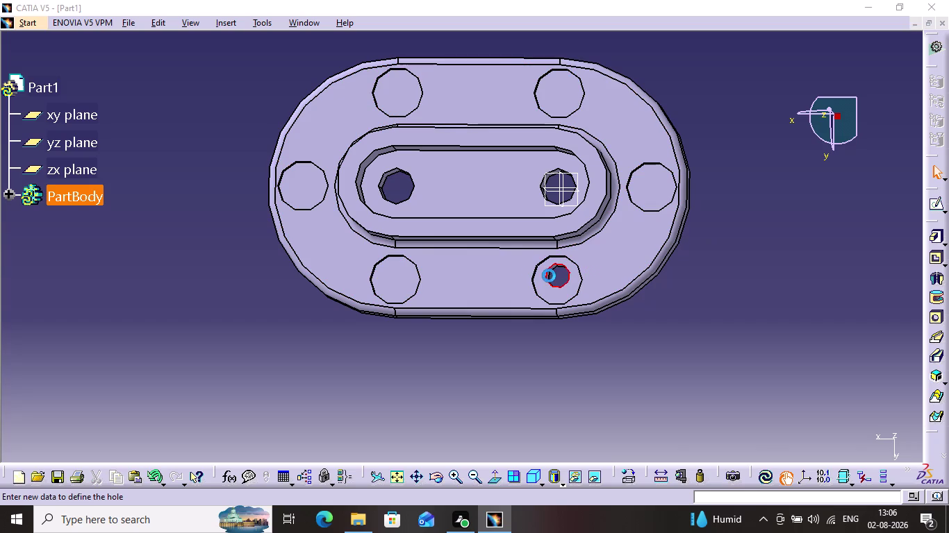
Open the hole's positioning sketch and delete the point in the top-left recess.
drag(556, 273, 556, 280)
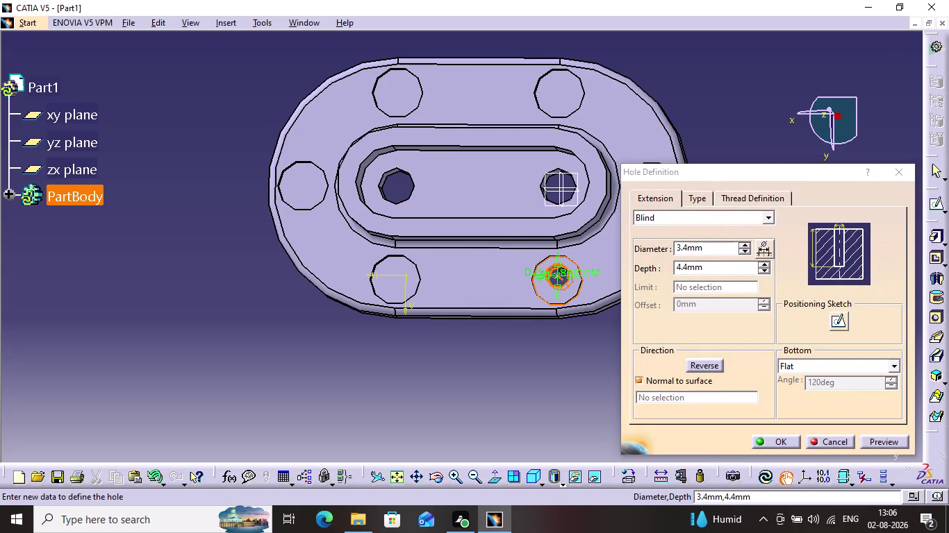
drag(556, 281, 554, 292)
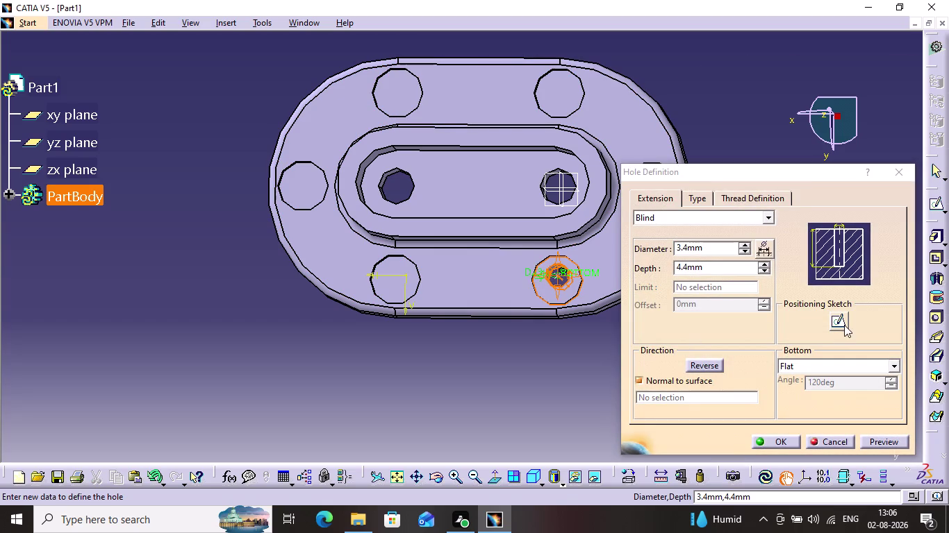
click(843, 323)
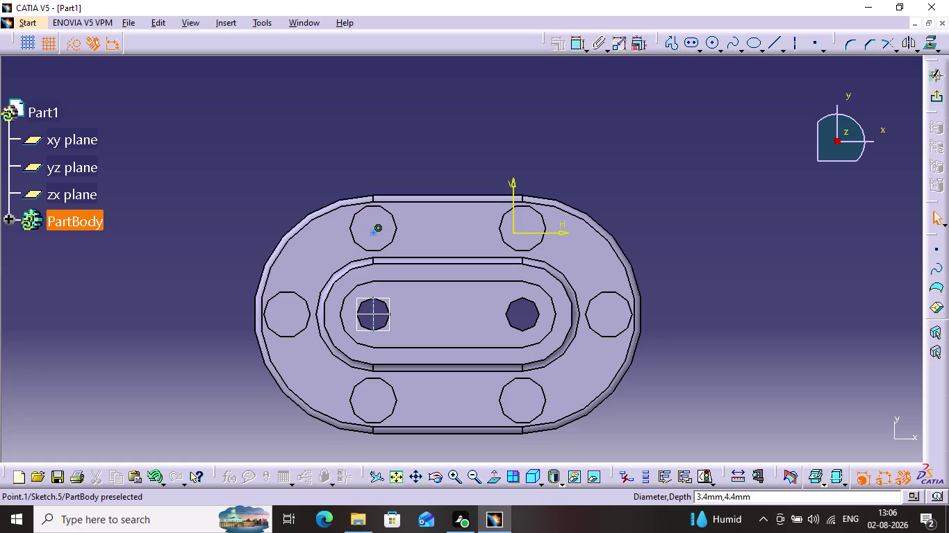
drag(372, 233, 373, 225)
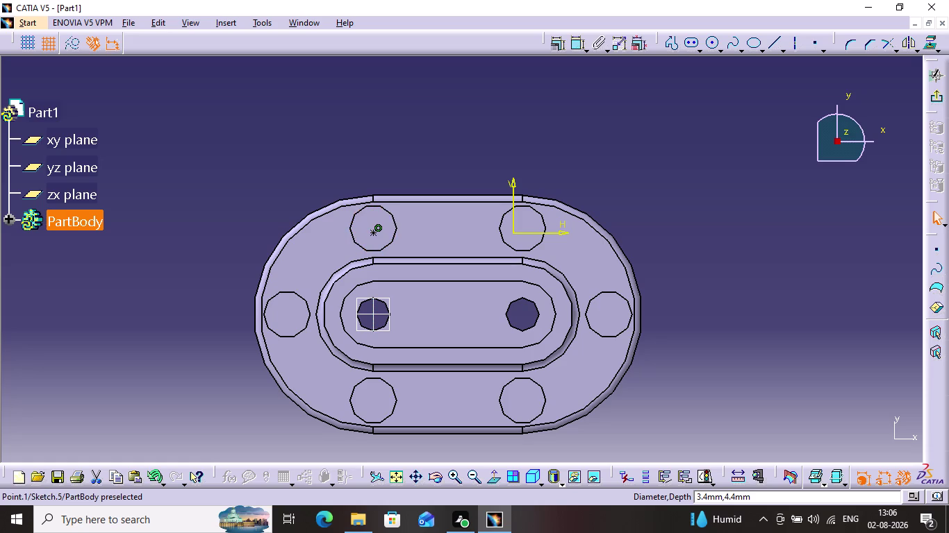
click(378, 228)
key(Delete)
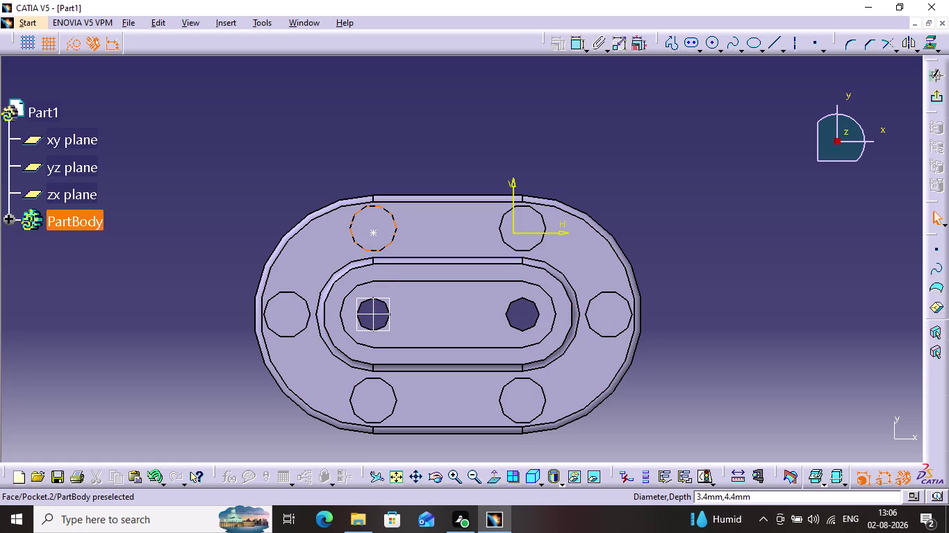
drag(372, 232, 367, 225)
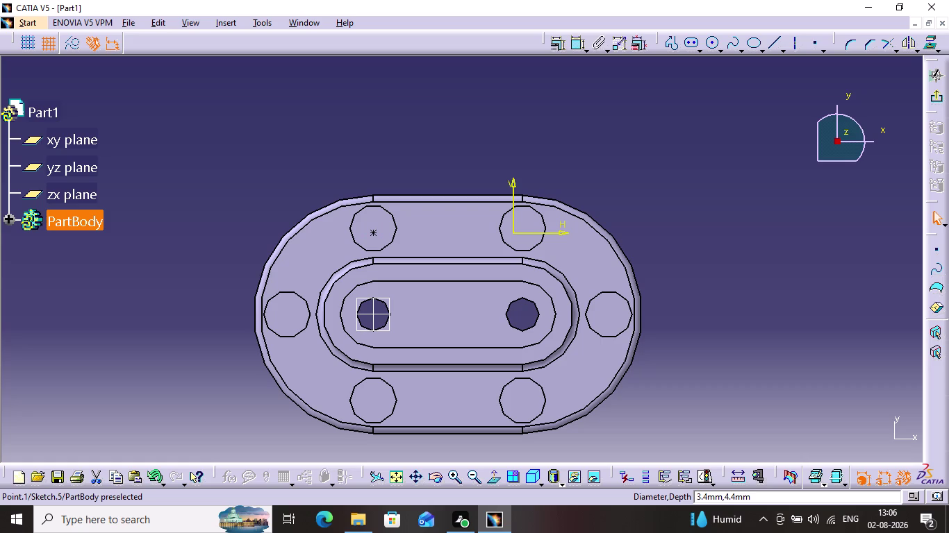
drag(367, 225, 356, 226)
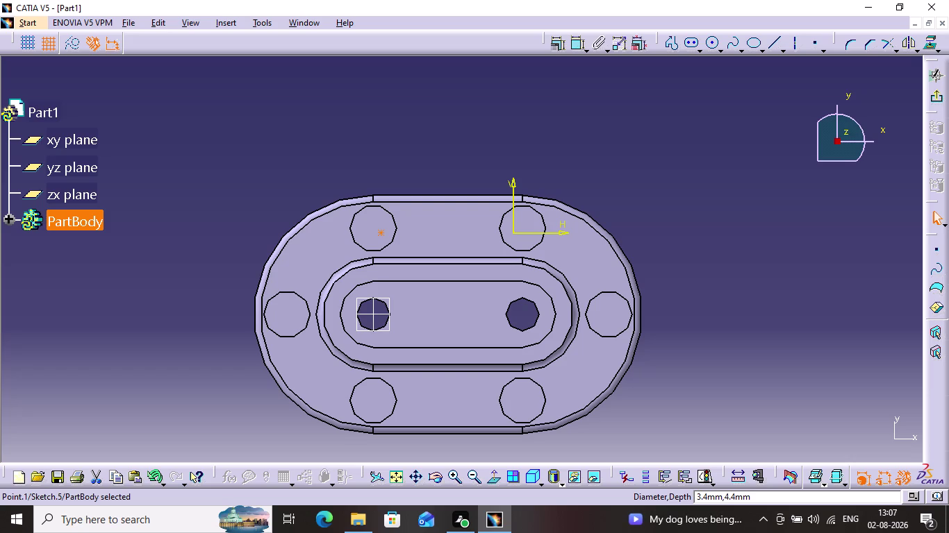
Undo the point deletion, try the Hole command, and return to the 3D part.
key(ctrl+z)
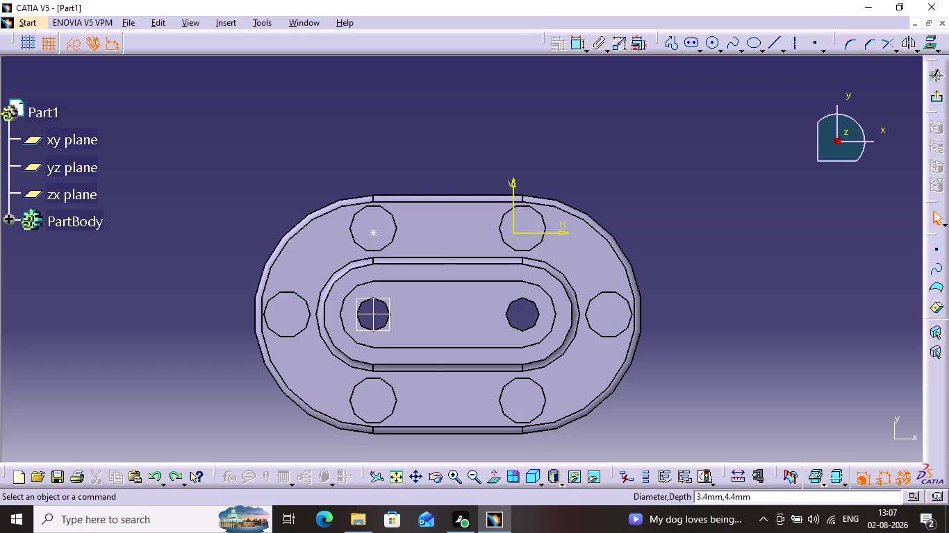
key(ctrl+z)
key(ctrl+z)
key(ctrl+z)
key(ctrl+z)
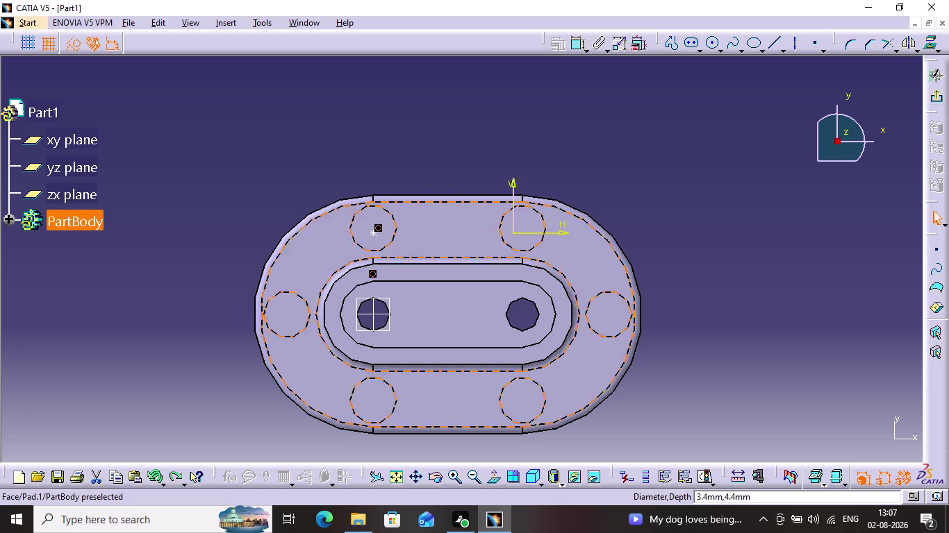
key(ctrl+z)
key(ctrl+z)
key(ctrl+z)
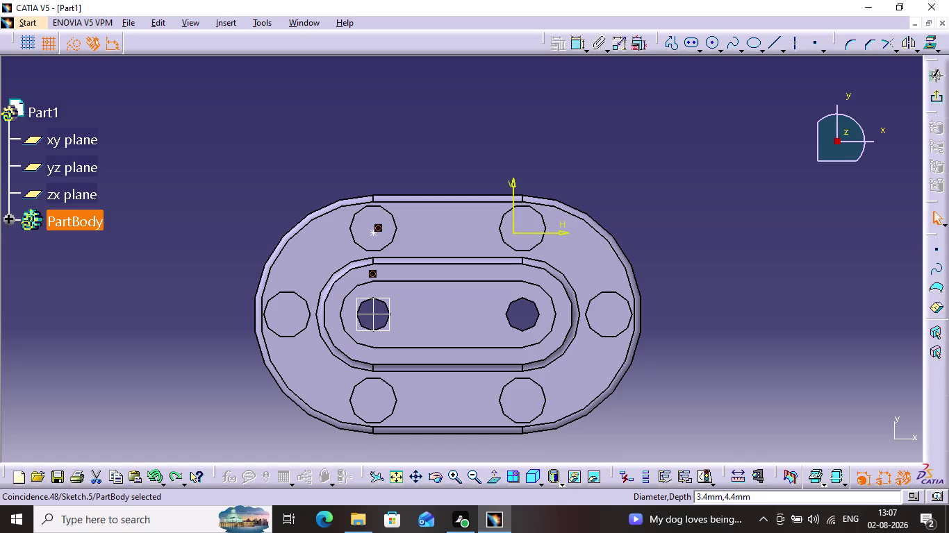
key(ctrl+z)
click(937, 94)
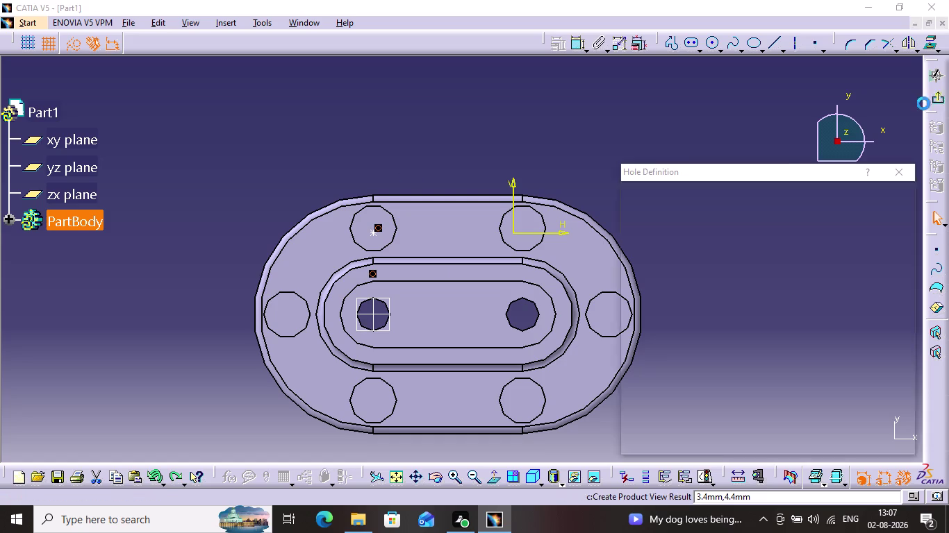
click(899, 177)
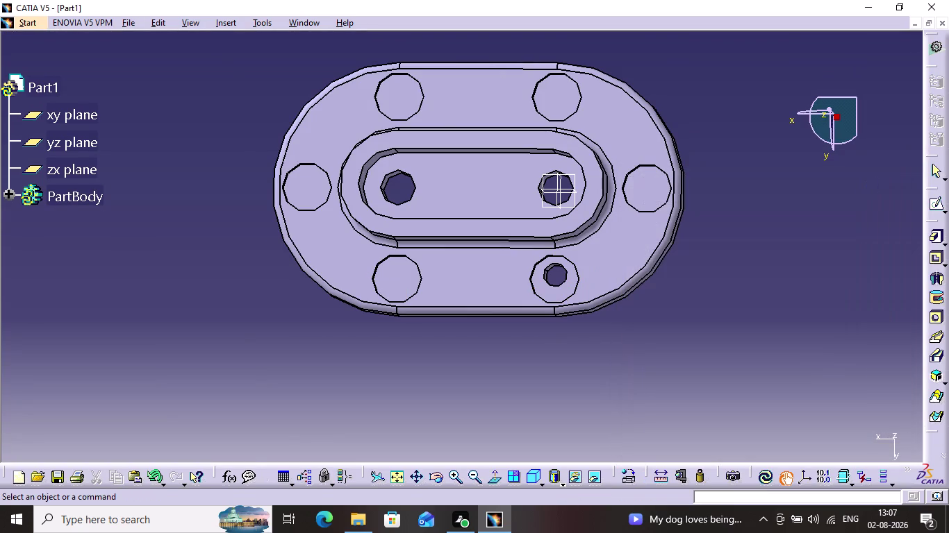
key(ctrl+z)
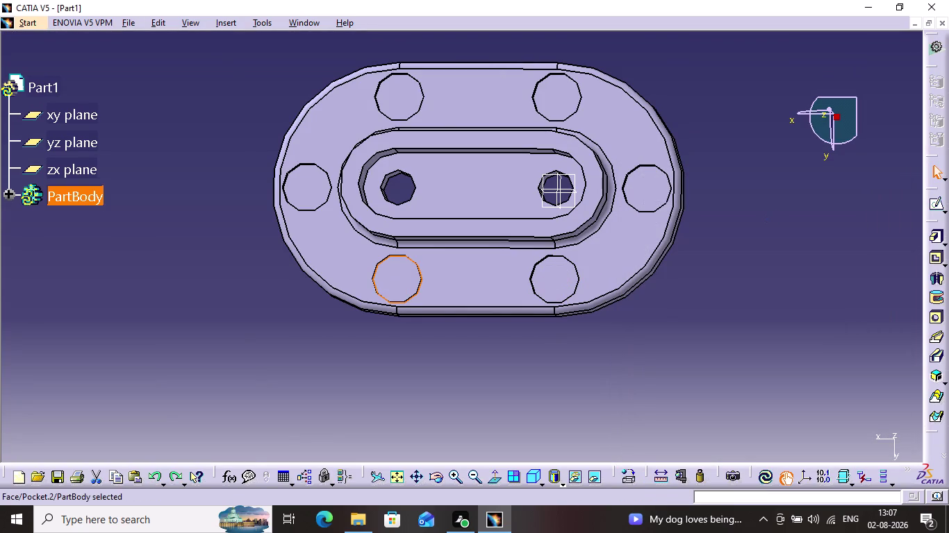
Select the top-right recess face and start a new sketch on the plate.
click(763, 226)
key(ctrl+z)
click(762, 237)
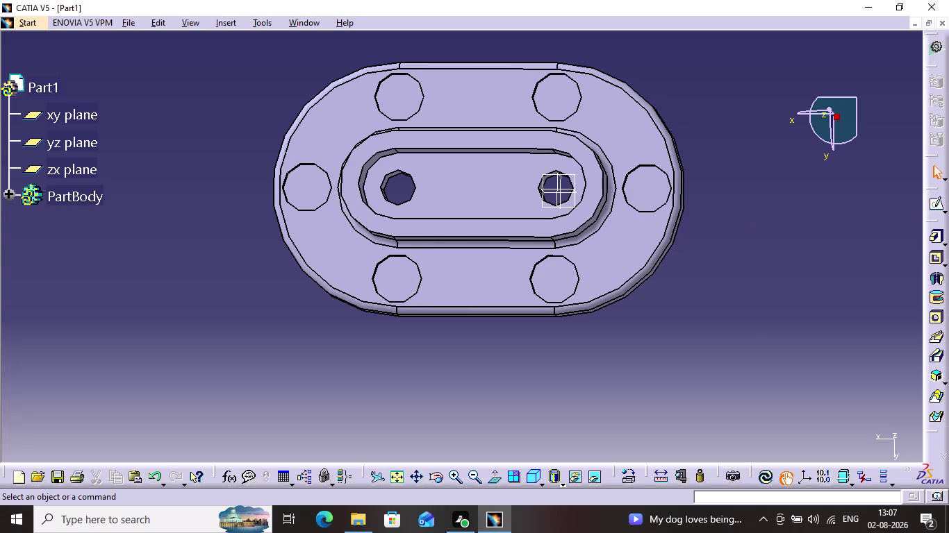
click(562, 94)
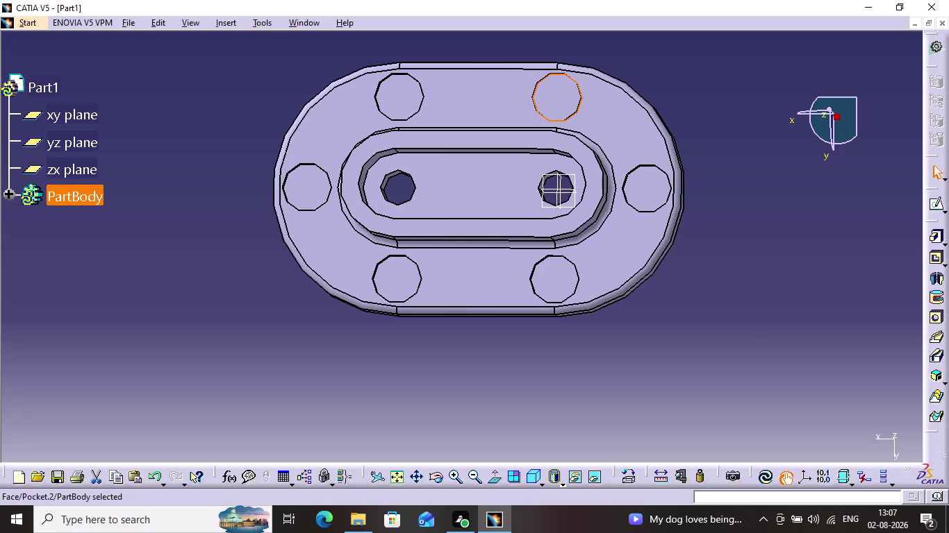
click(931, 206)
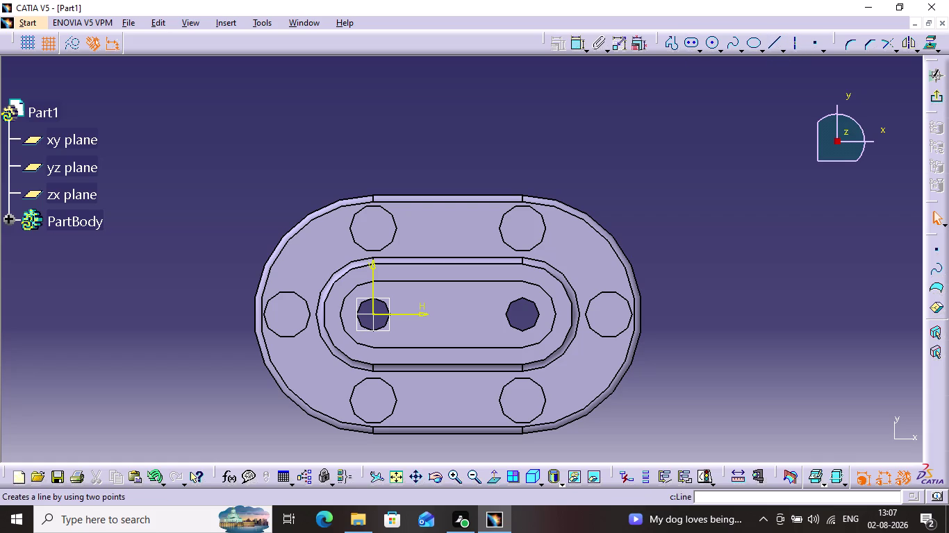
click(712, 45)
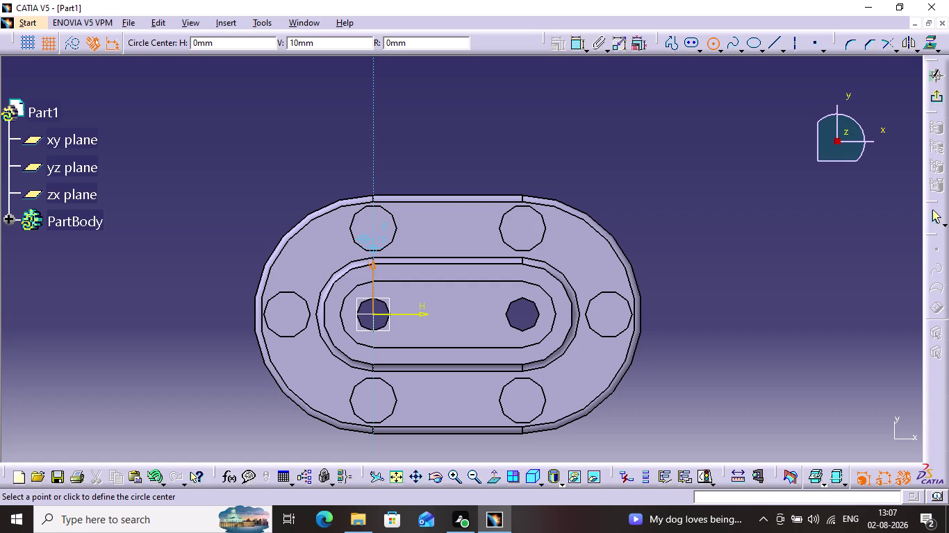
Draw a vertical line from 20 mm above the origin down to the origin, through the top-left recess.
middle_drag(376, 231, 400, 141)
middle_drag(340, 176, 459, 252)
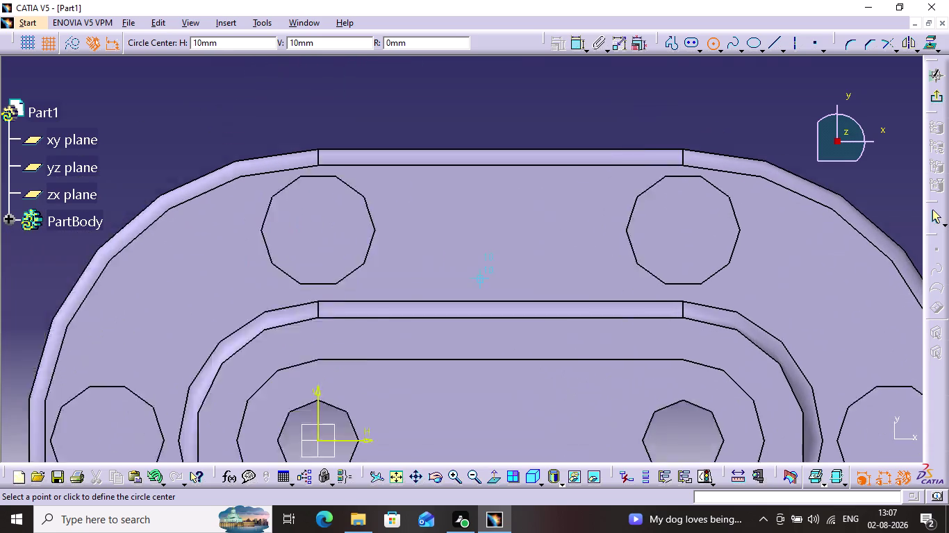
middle_drag(459, 252, 481, 263)
scroll(up, 3)
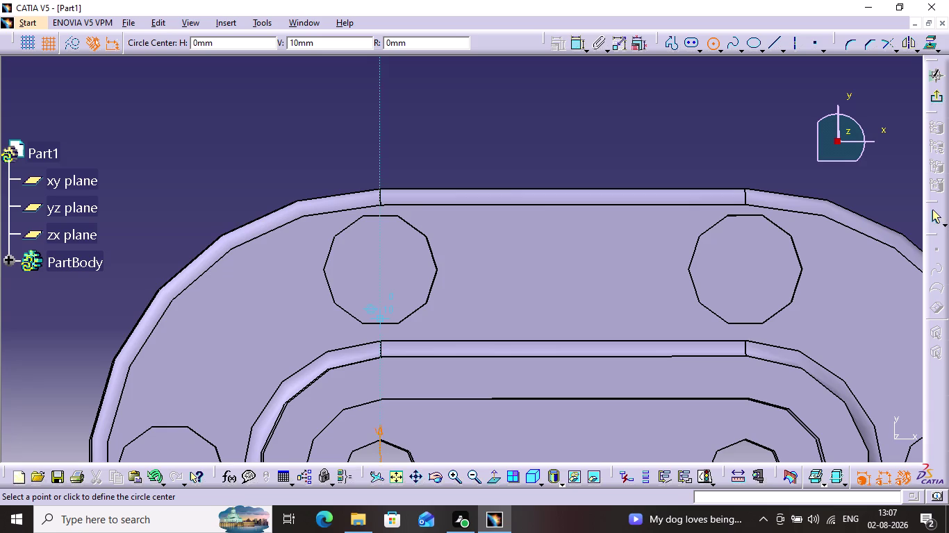
middle_drag(380, 259, 387, 239)
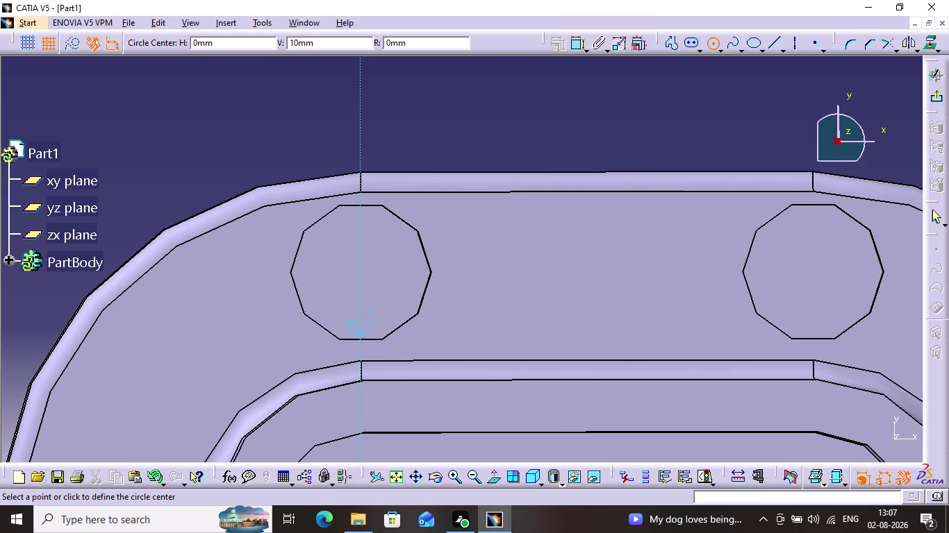
middle_drag(359, 263, 374, 226)
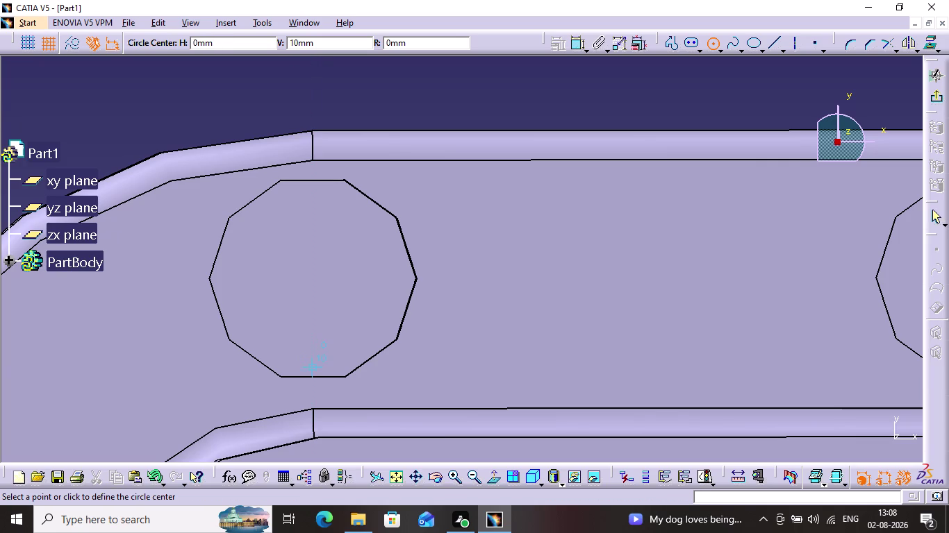
click(772, 45)
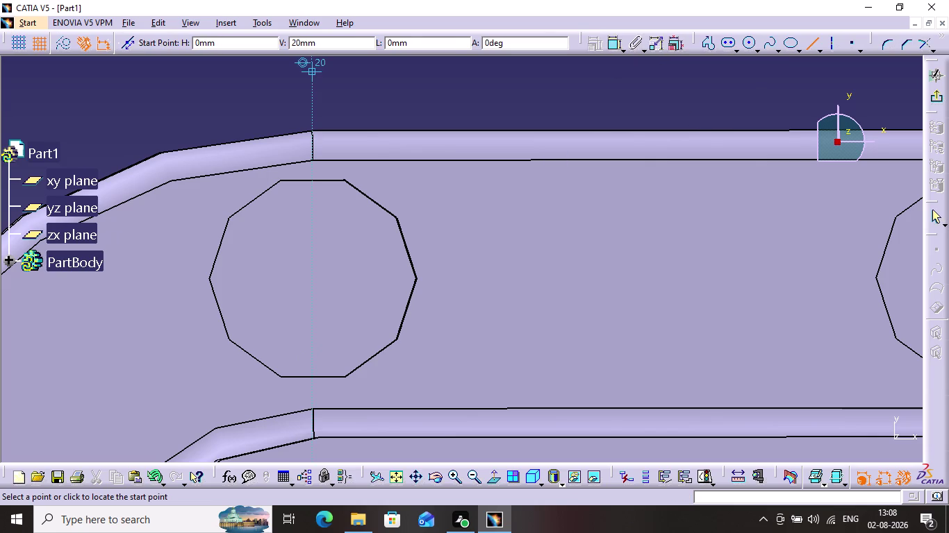
click(313, 72)
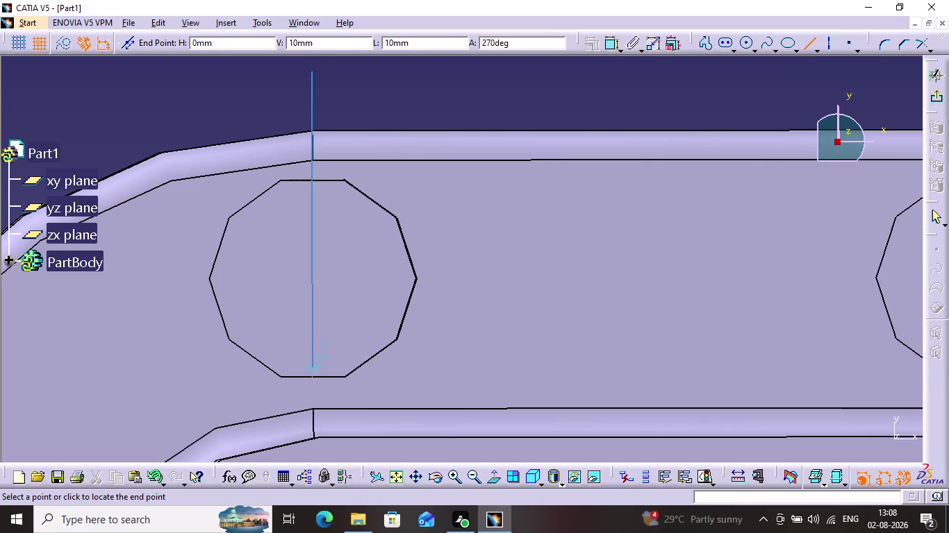
middle_drag(310, 412, 350, 233)
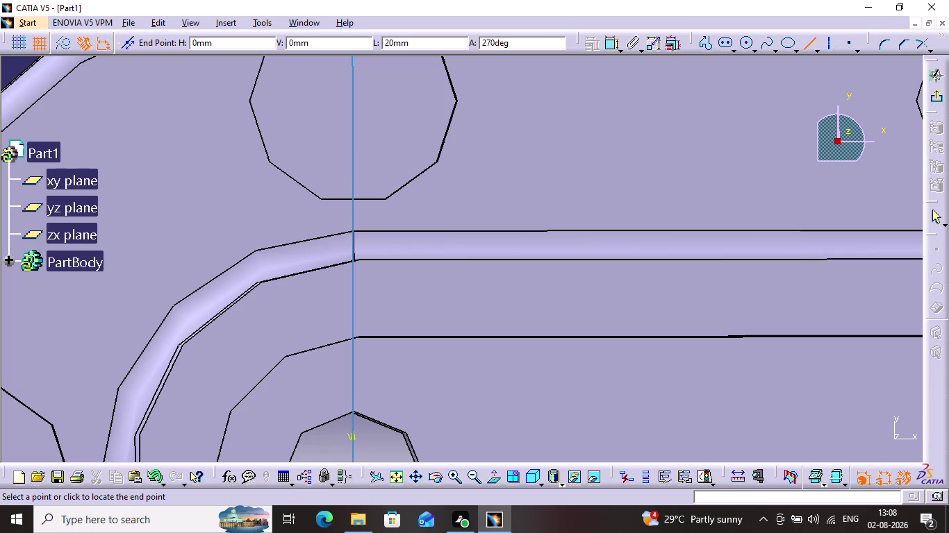
click(349, 402)
click(542, 114)
middle_drag(542, 121, 516, 252)
scroll(up, 3)
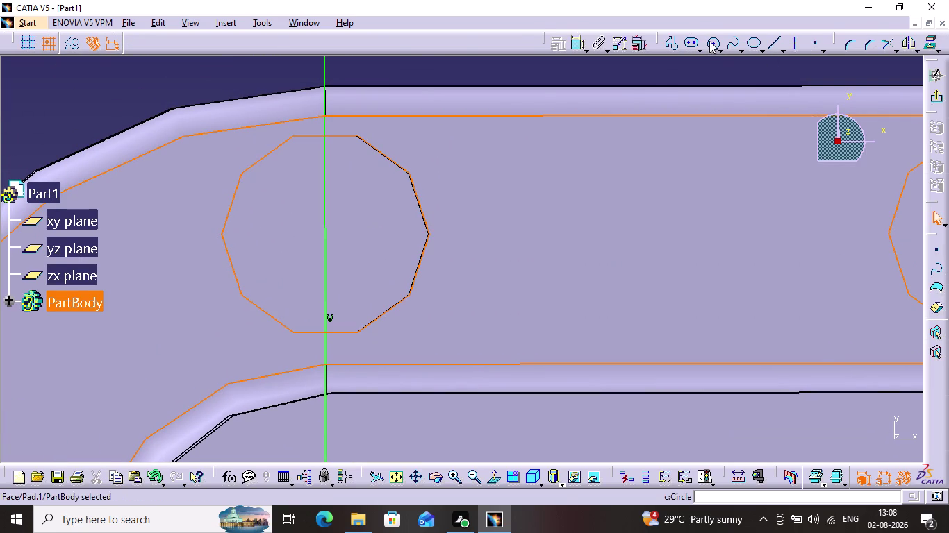
click(714, 42)
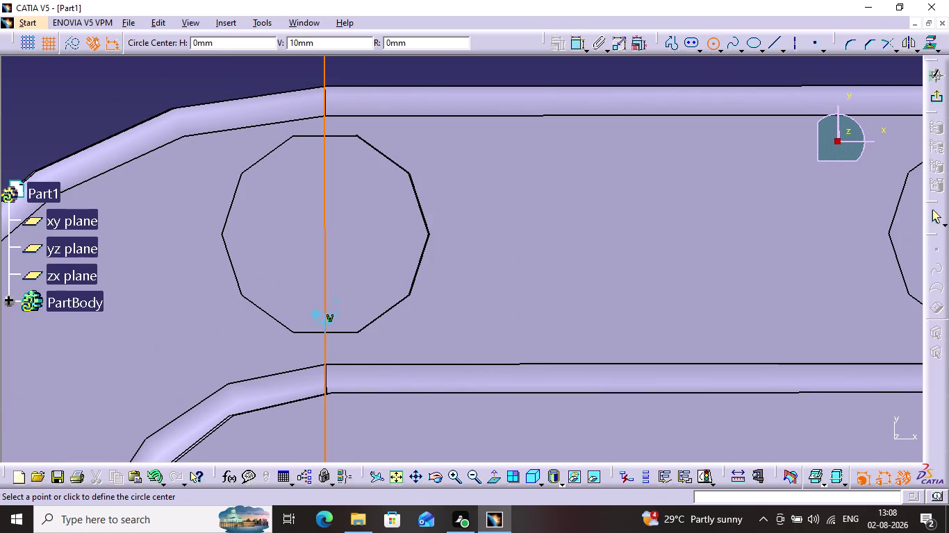
drag(324, 321, 335, 249)
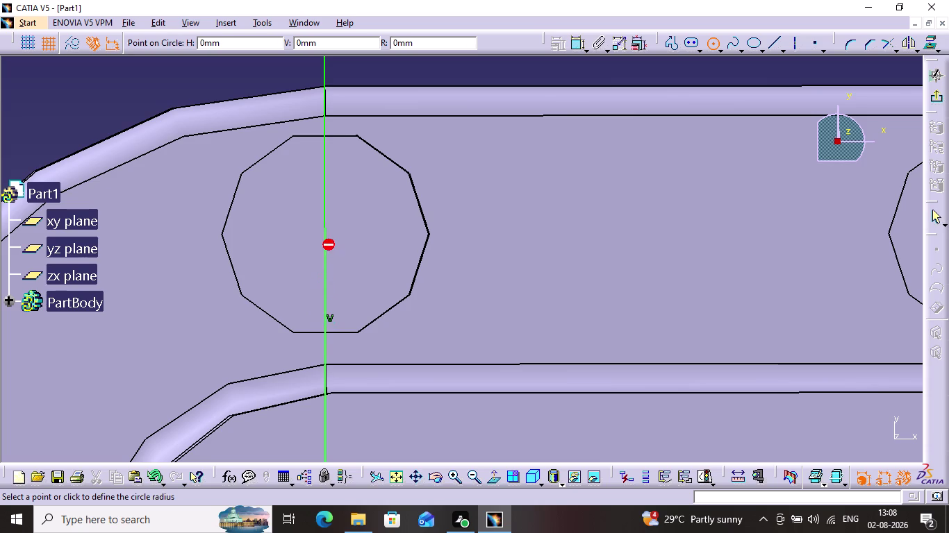
drag(336, 249, 335, 248)
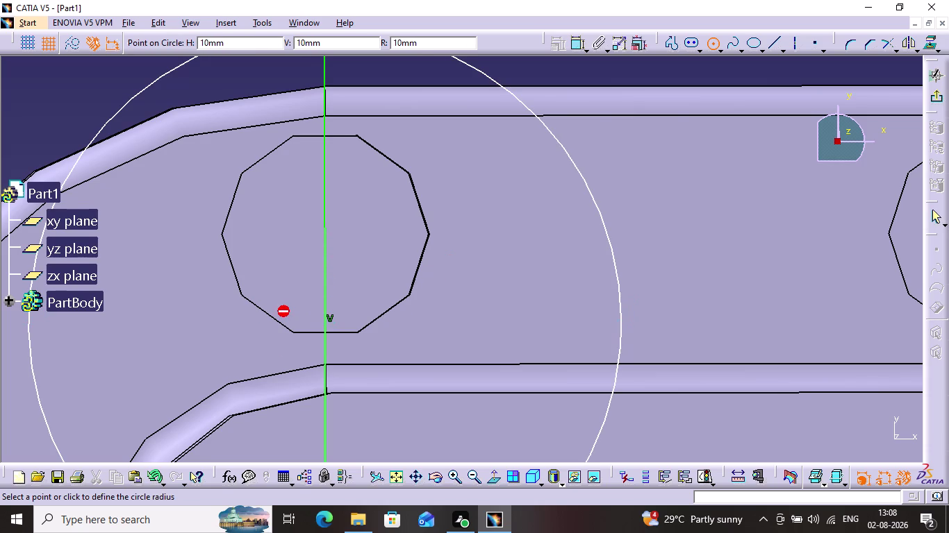
key(Escape)
key(Escape)
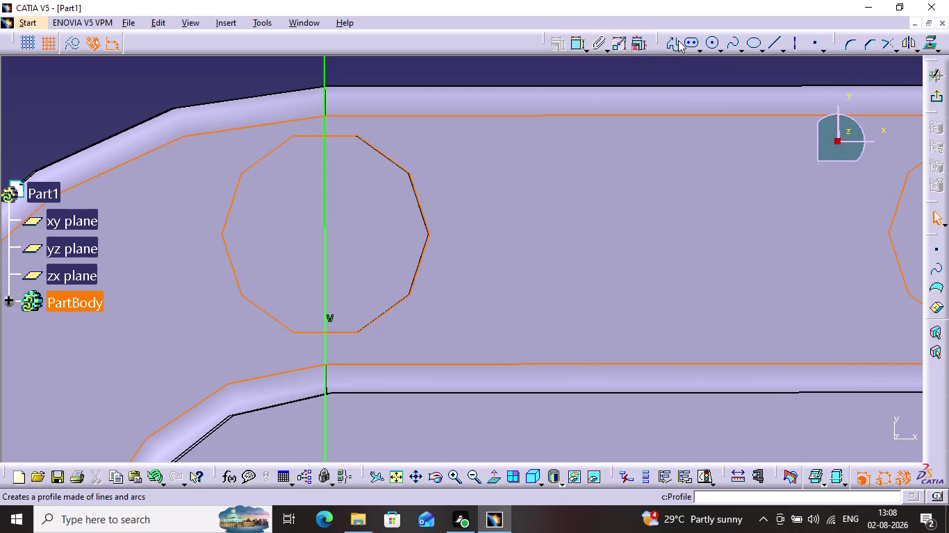
click(714, 44)
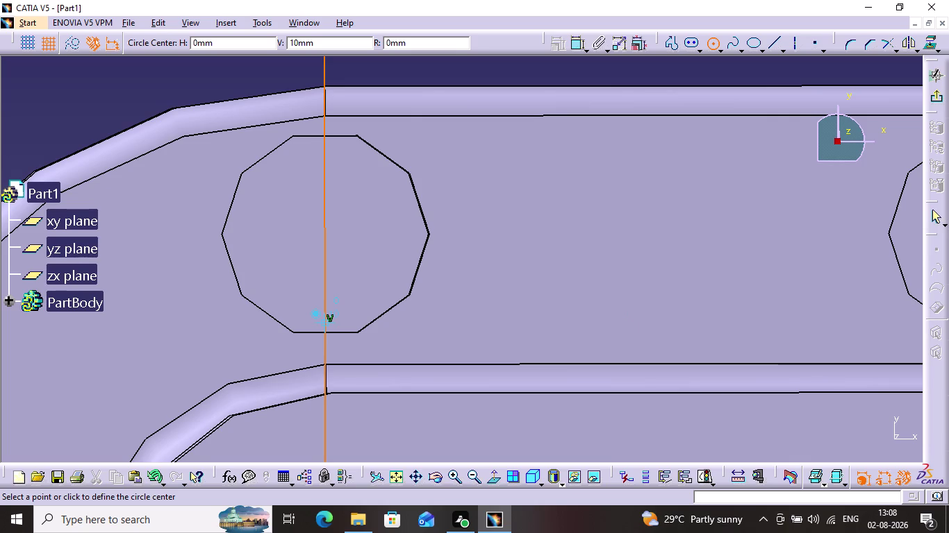
drag(324, 324, 332, 292)
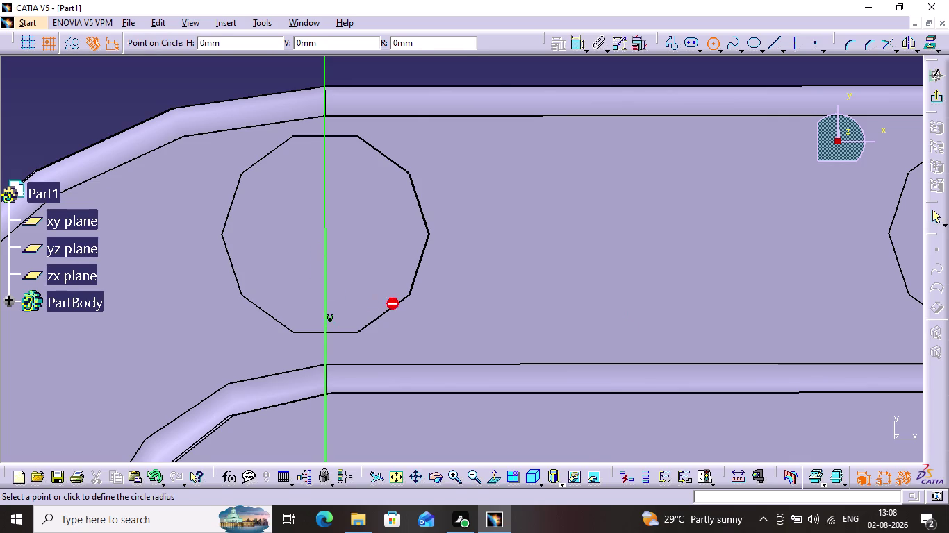
key(Escape)
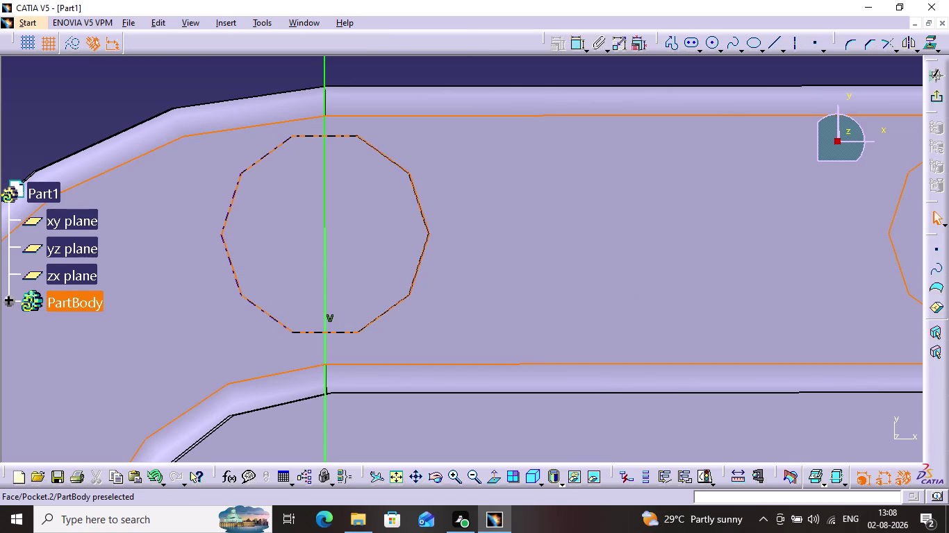
key(Escape)
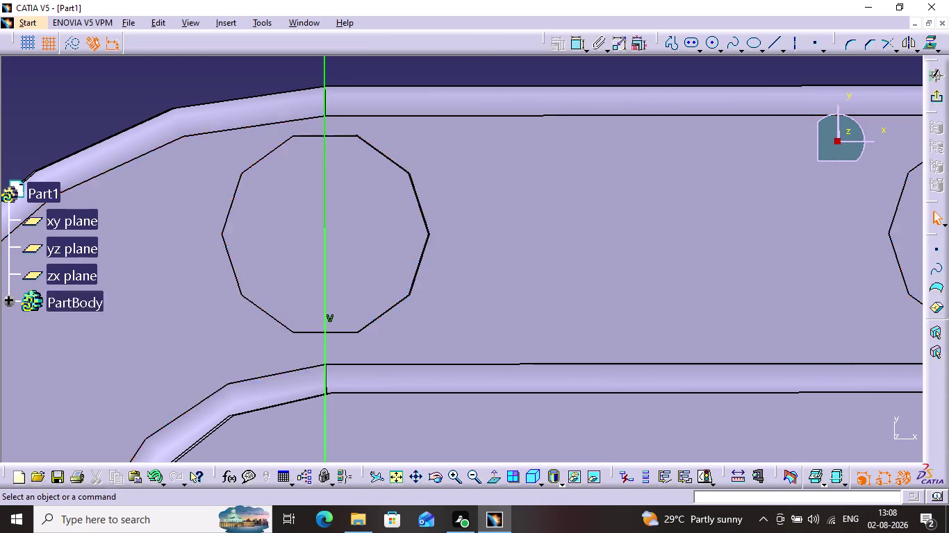
click(471, 71)
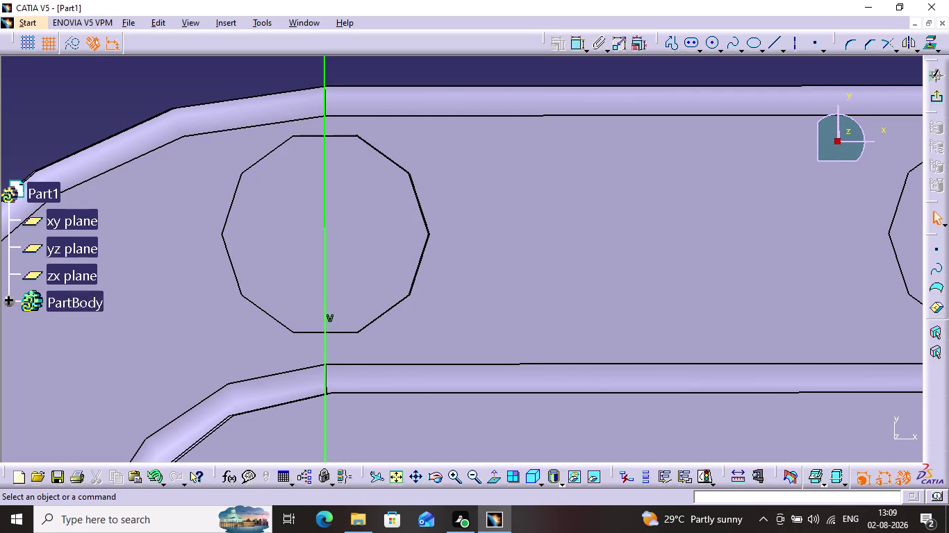
click(714, 46)
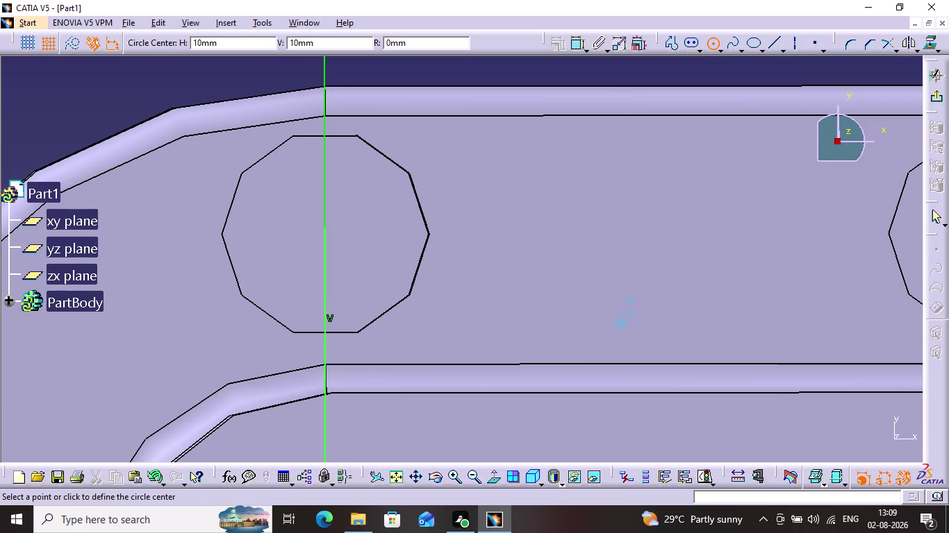
middle_drag(639, 272, 642, 122)
middle_drag(564, 274, 593, 117)
middle_drag(550, 247, 571, 95)
middle_drag(533, 205, 550, 137)
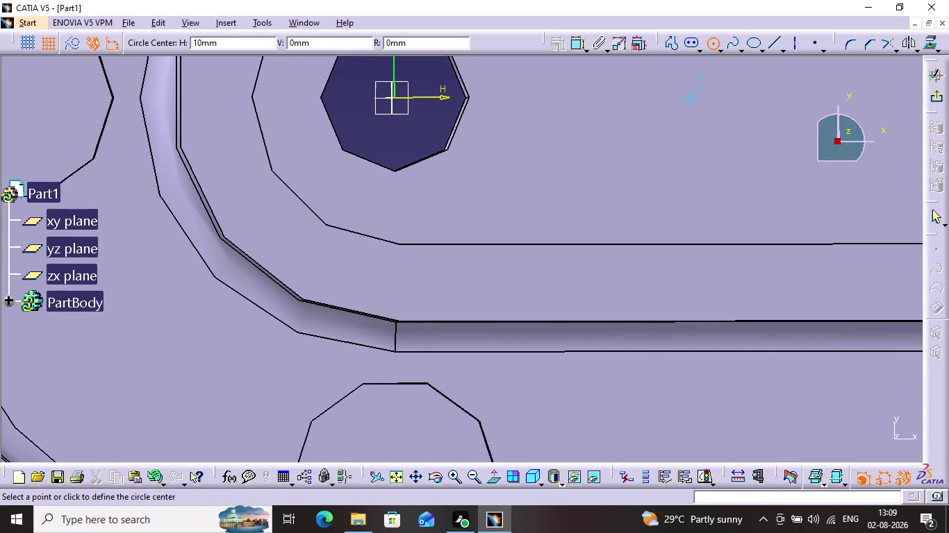
middle_drag(550, 137, 553, 93)
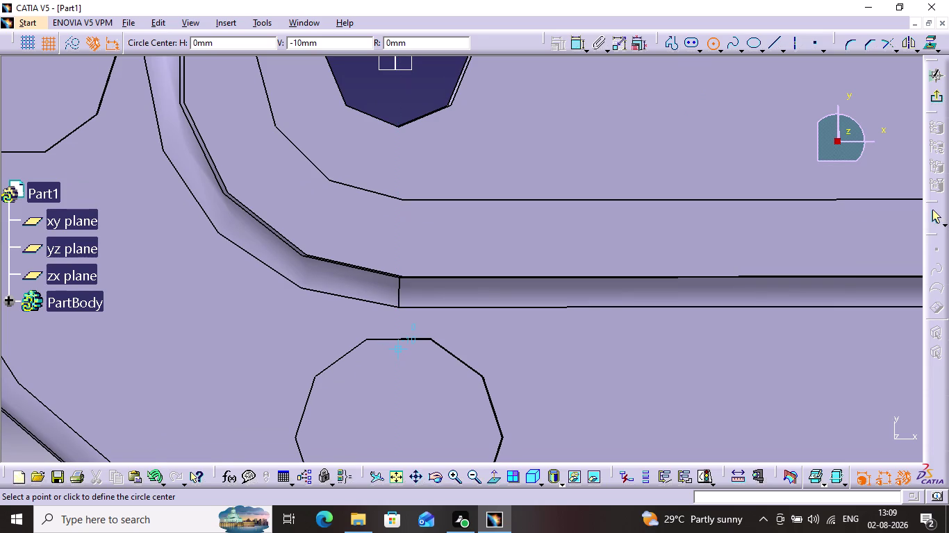
middle_drag(399, 429, 404, 366)
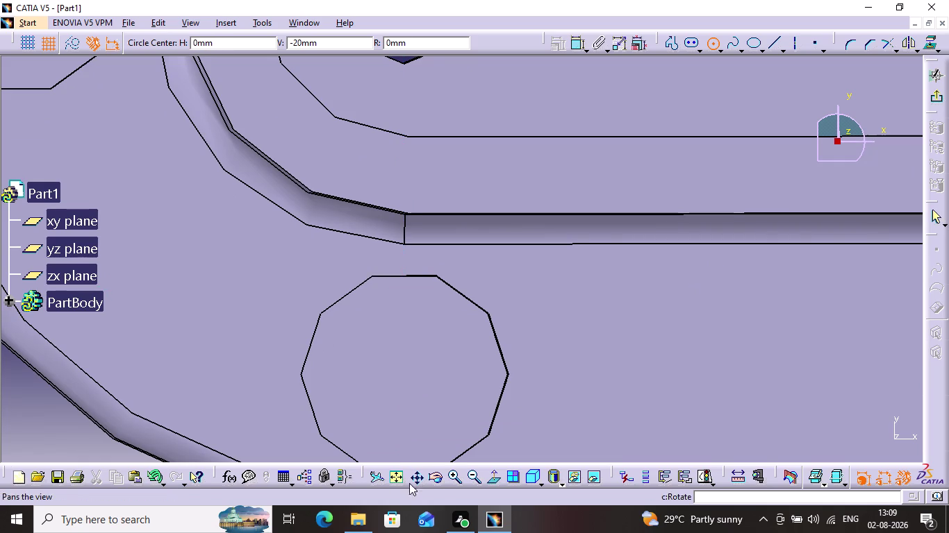
middle_drag(457, 427, 408, 532)
scroll(down, 3)
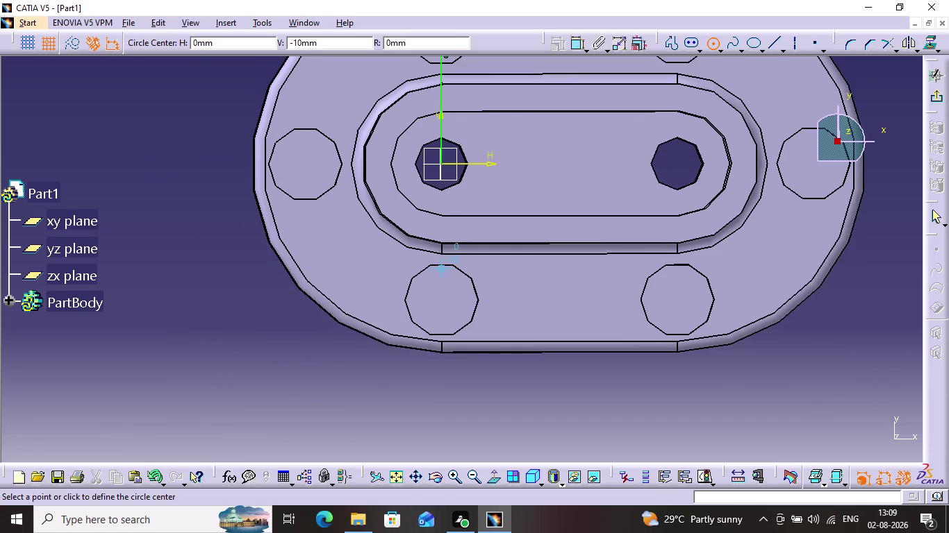
middle_drag(489, 274, 475, 369)
scroll(up, 3)
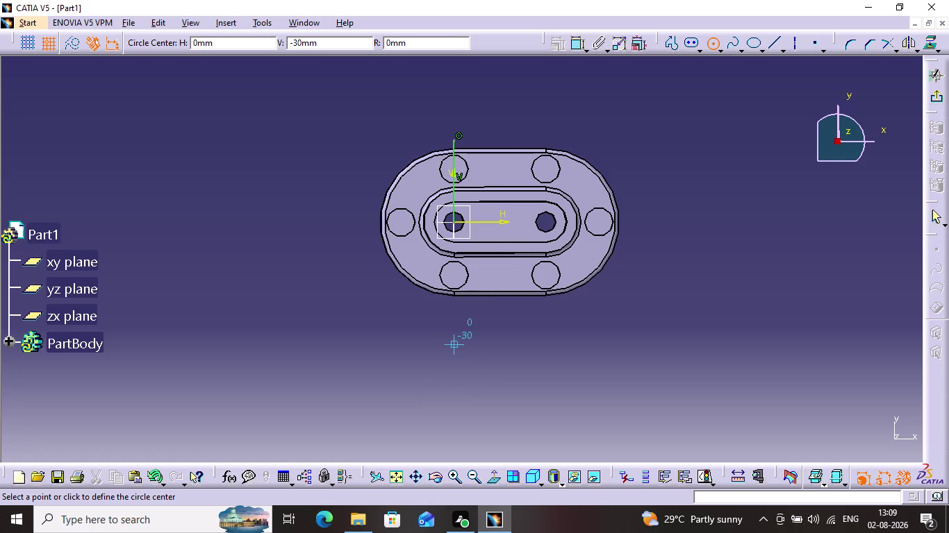
scroll(down, 3)
scroll(down, 3)
scroll(up, 3)
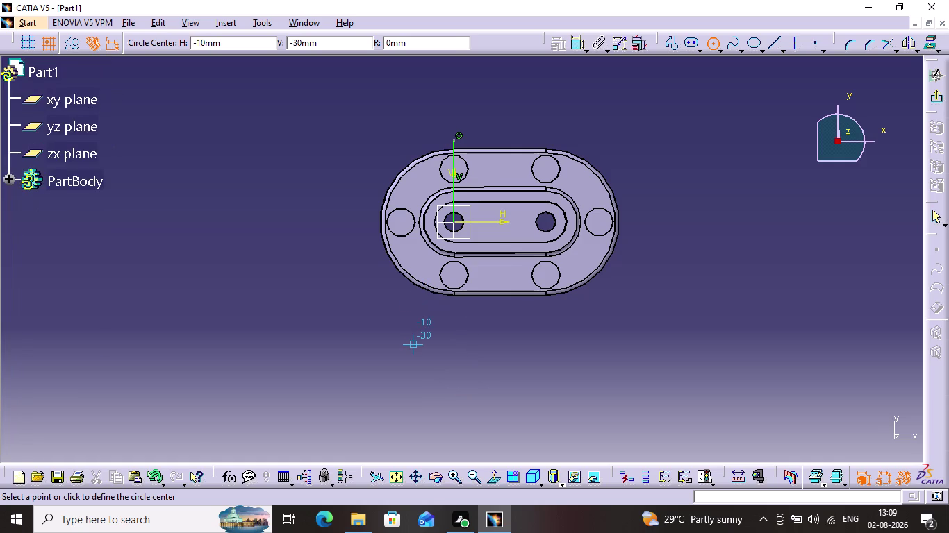
scroll(up, 3)
scroll(down, 3)
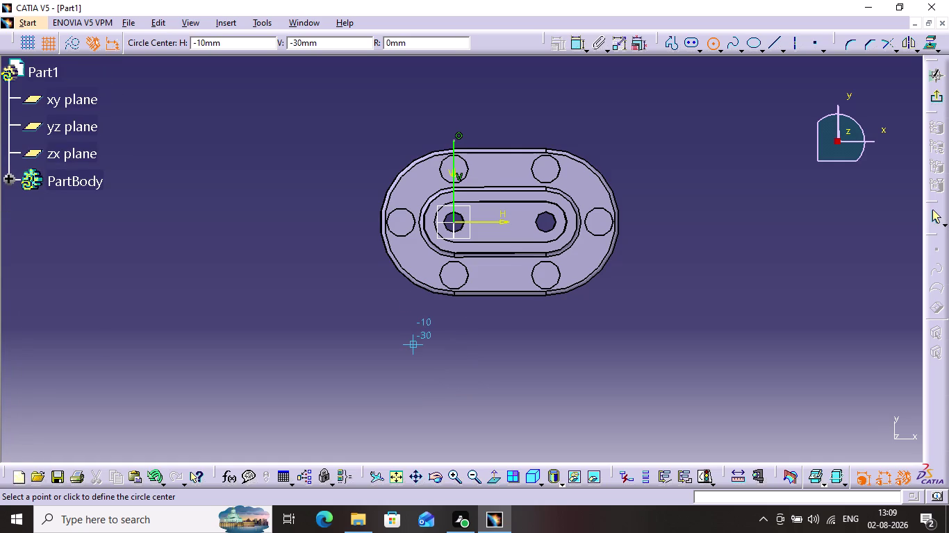
middle_drag(416, 344, 442, 311)
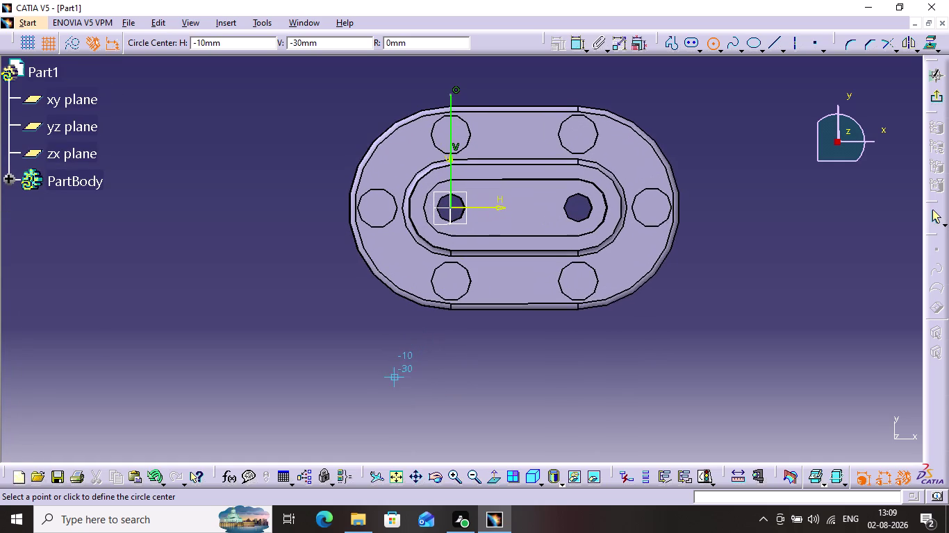
middle_drag(442, 310, 792, 1)
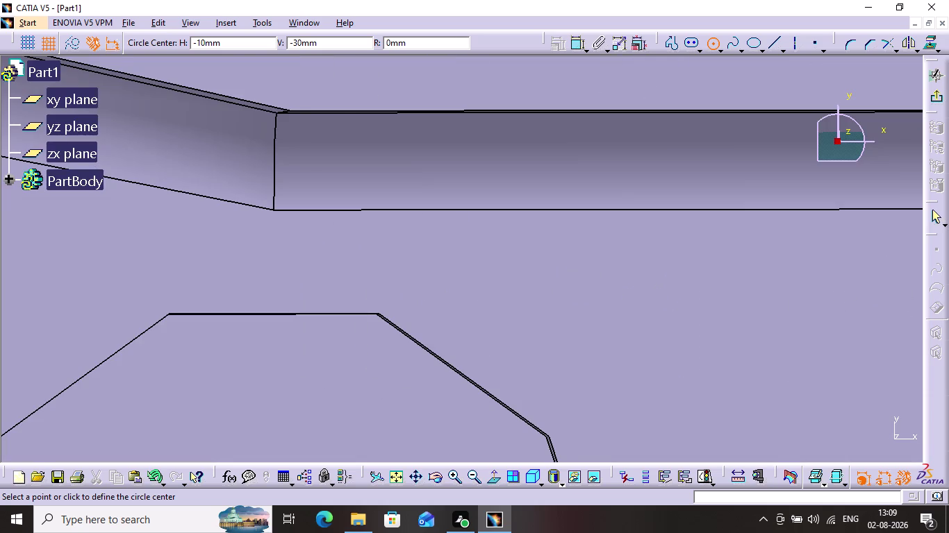
middle_drag(792, 1, 798, 51)
middle_drag(638, 385, 651, 340)
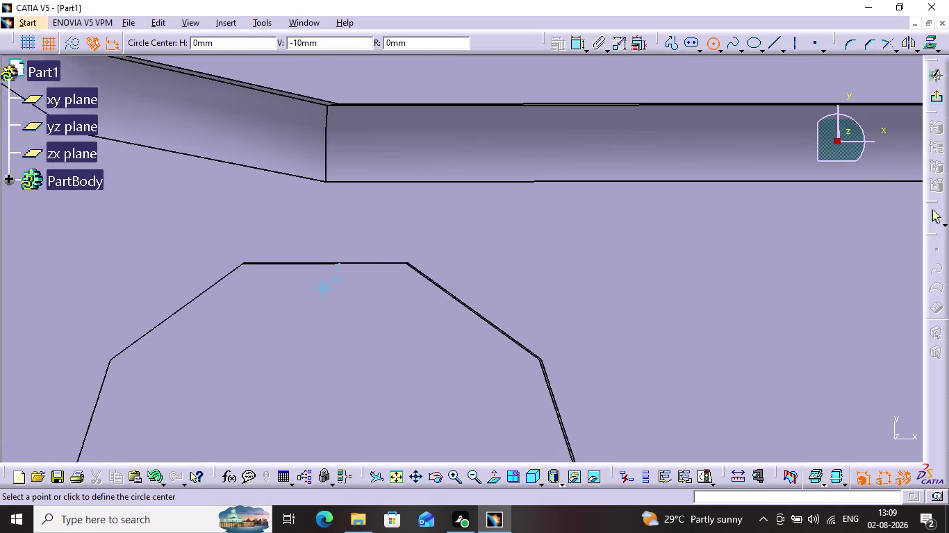
middle_drag(651, 340, 704, 114)
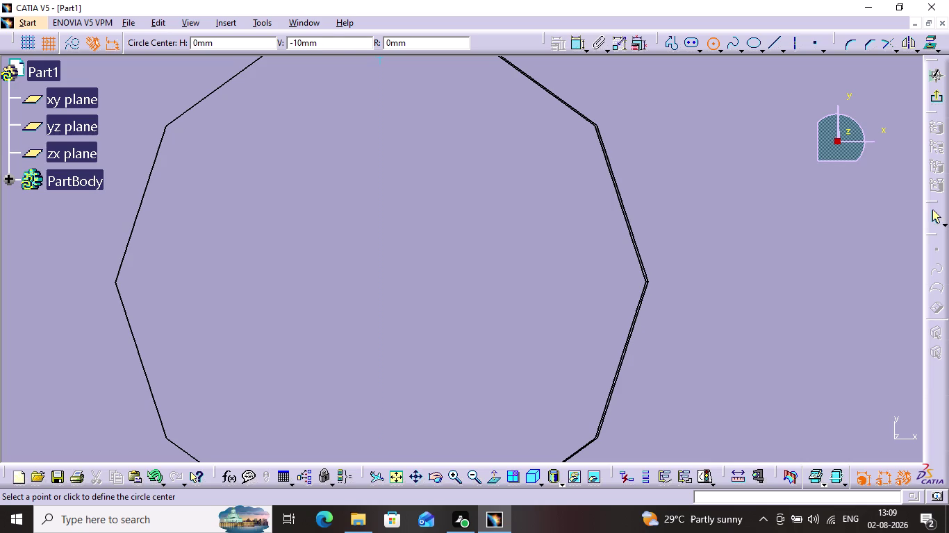
Replace the value in a toolbar entry field with 0.
click(331, 47)
drag(330, 49, 332, 50)
drag(331, 50, 279, 45)
key(BackSpace)
key(BackSpace)
key(BackSpace)
key(BackSpace)
key(BackSpace)
key(0)
key(Return)
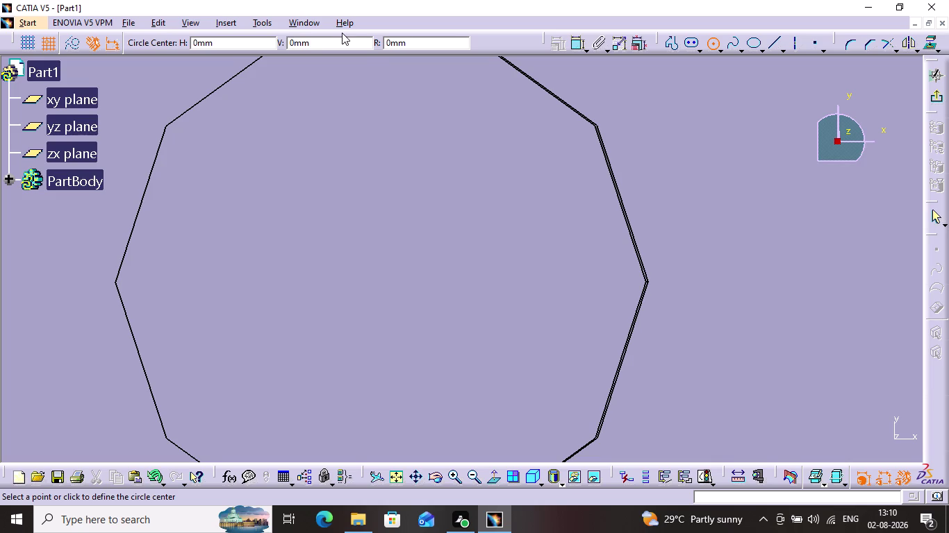
Place a circle centre, then cancel the circle without keeping it.
click(377, 255)
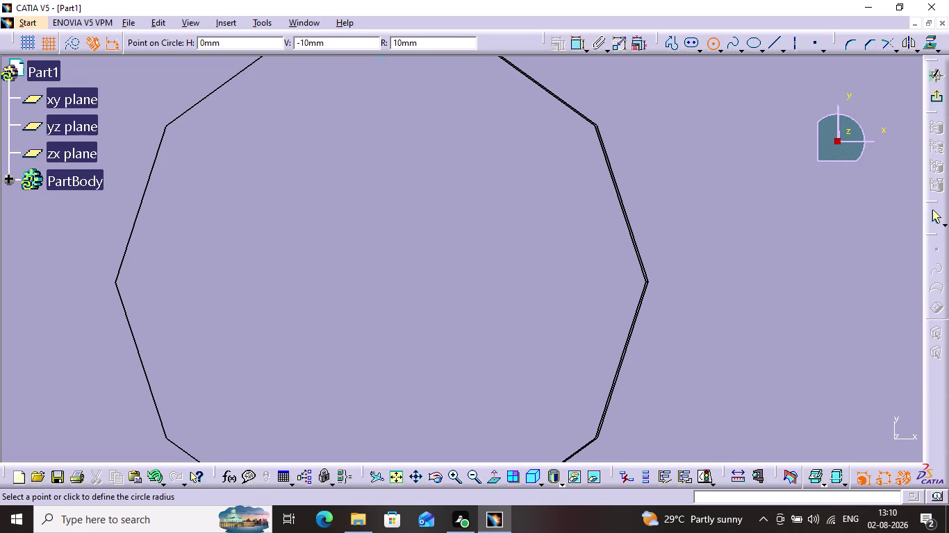
middle_drag(541, 115, 517, 251)
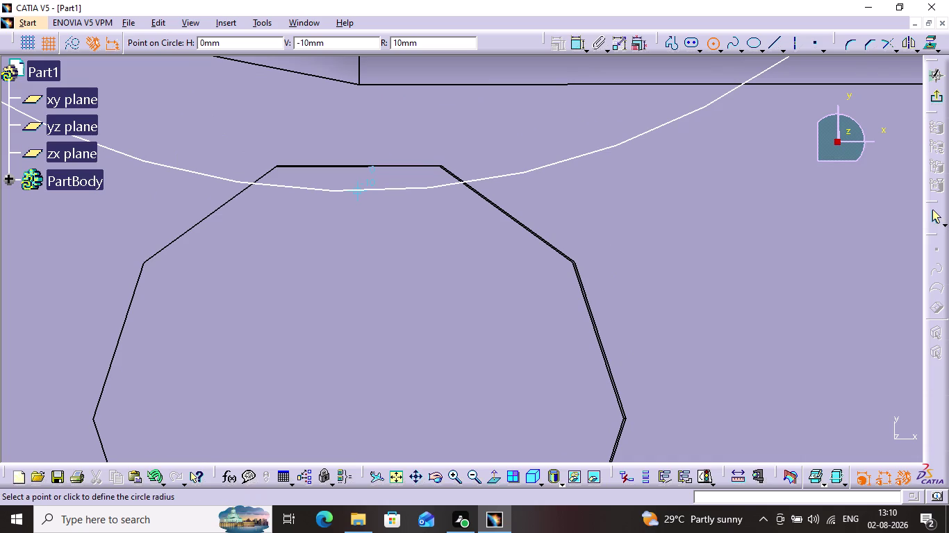
middle_drag(418, 199, 412, 305)
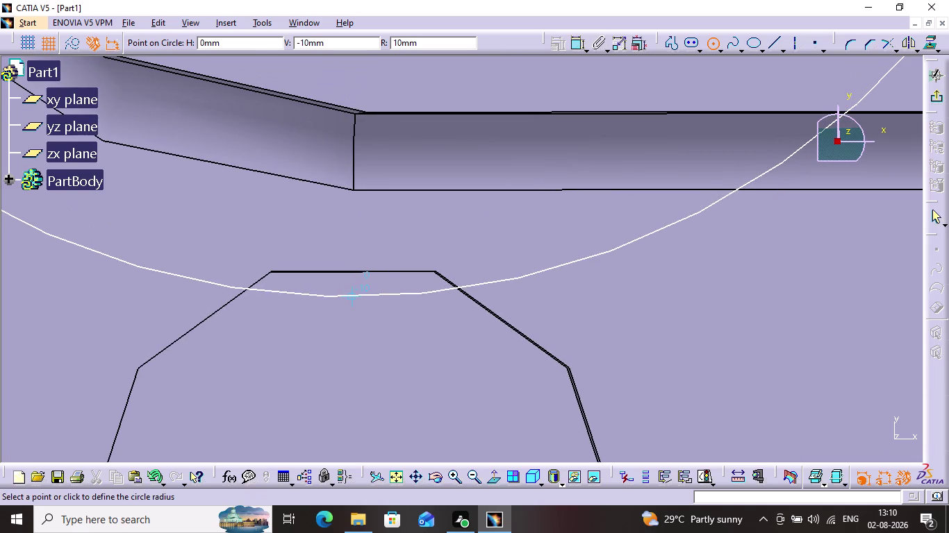
key(Escape)
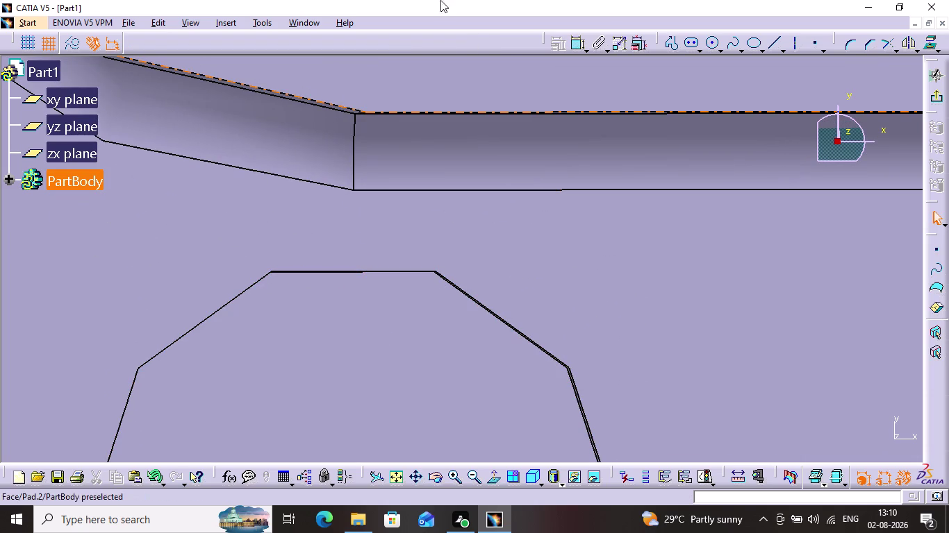
click(694, 46)
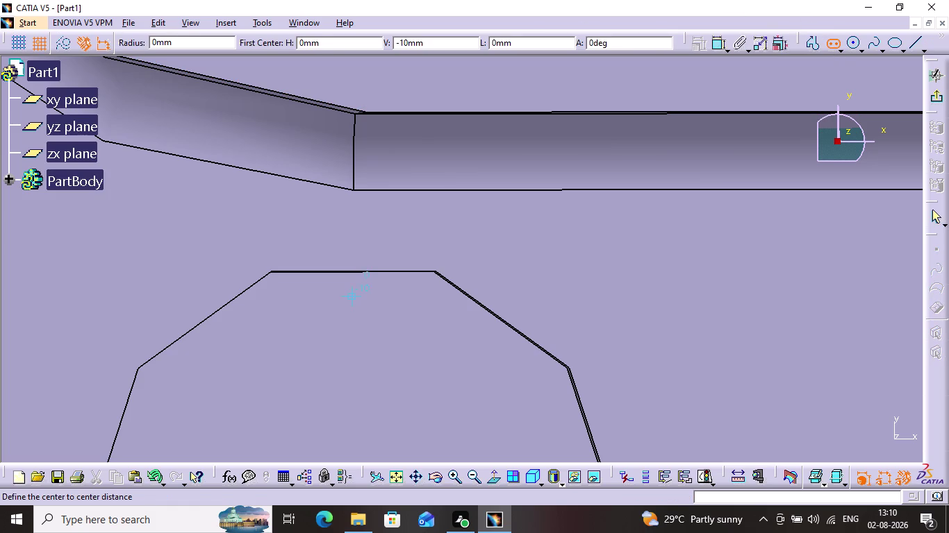
Draw an elongated slot centred on the left and right holes, 20 mm apart, radius 10 mm.
middle_drag(672, 172, 691, 4)
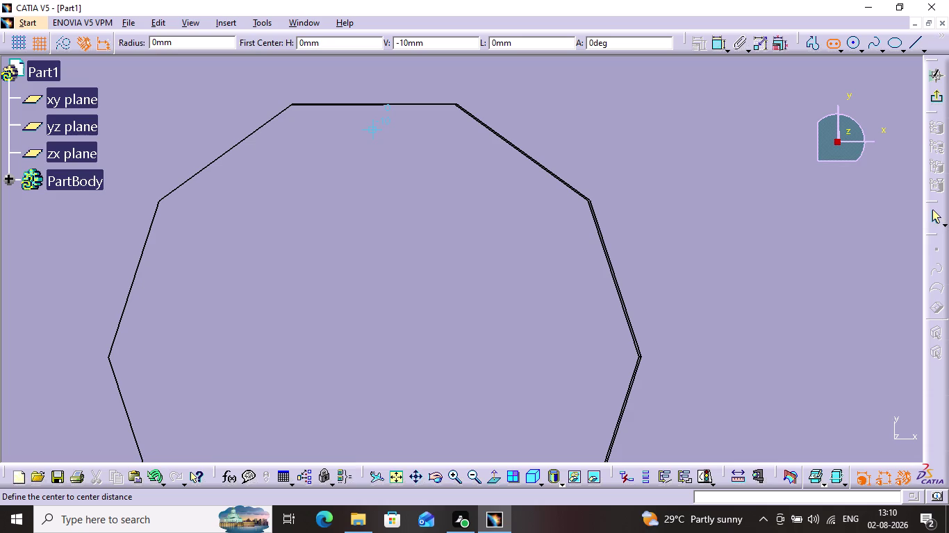
middle_drag(618, 160, 621, 89)
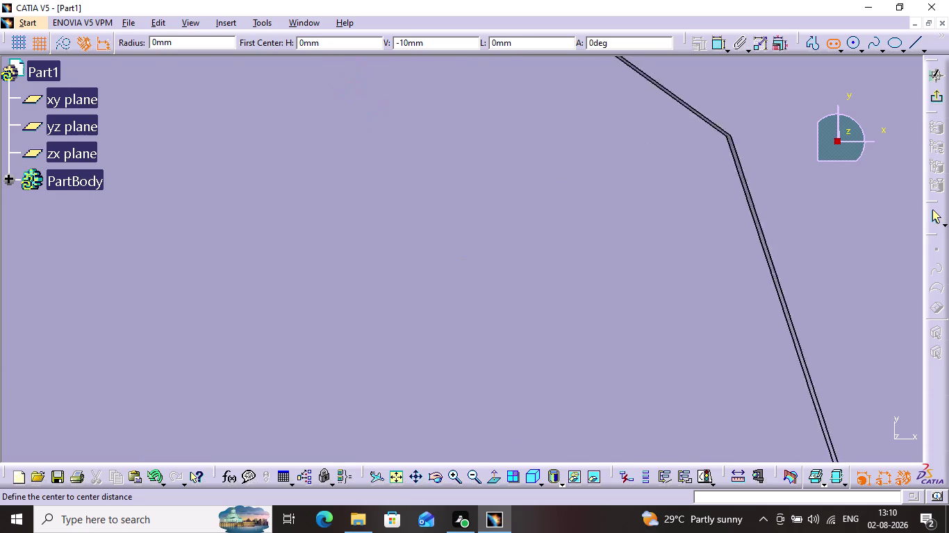
middle_drag(621, 89, 578, 366)
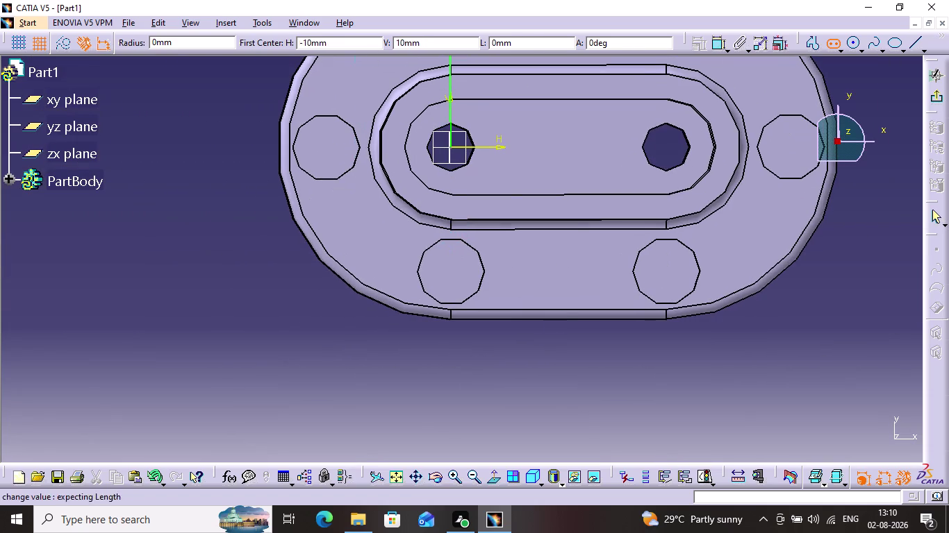
click(448, 146)
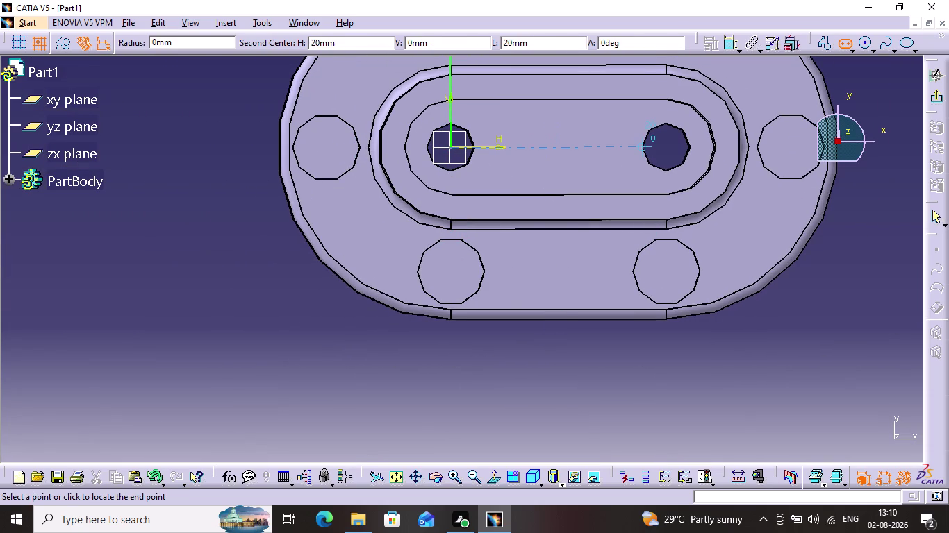
click(667, 143)
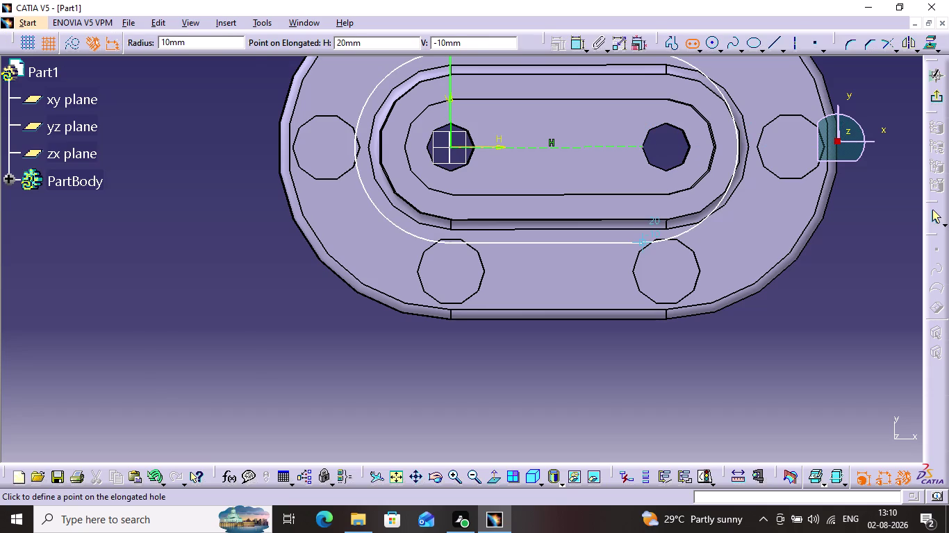
click(676, 273)
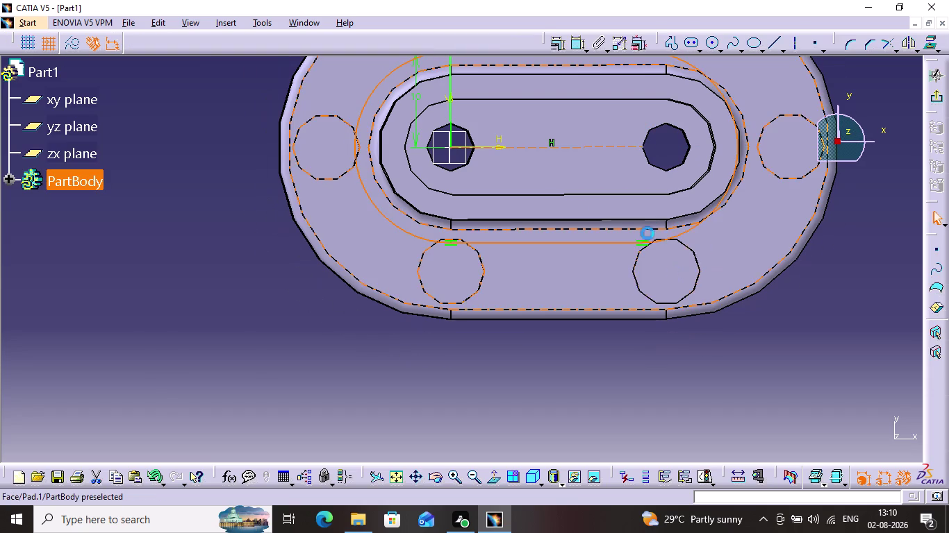
click(564, 382)
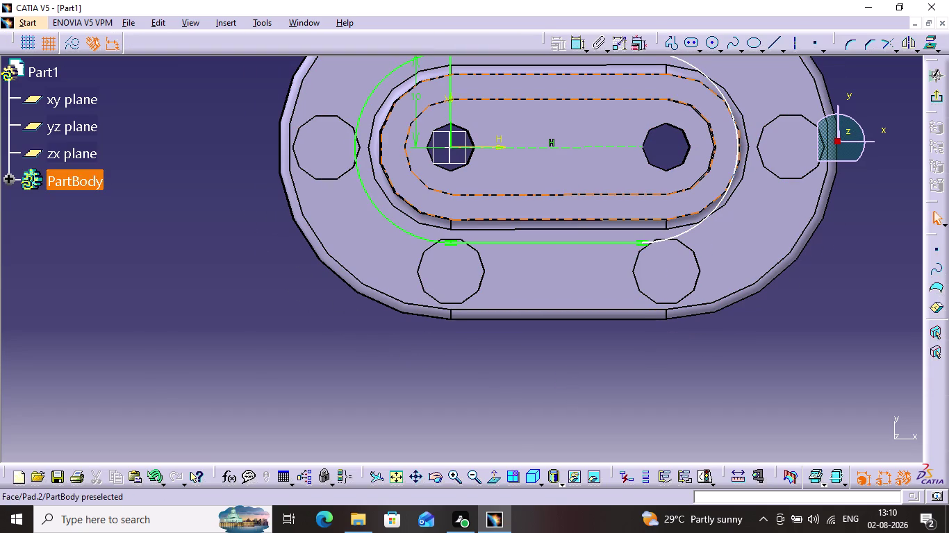
Change the slot's offset dimension to 13 mm and delete a selected element.
double_click(416, 96)
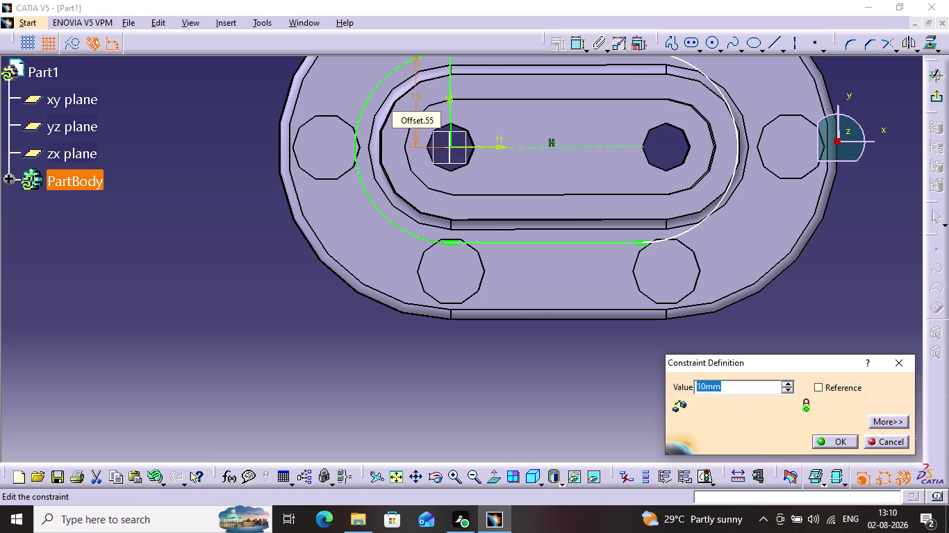
key(1)
key(3)
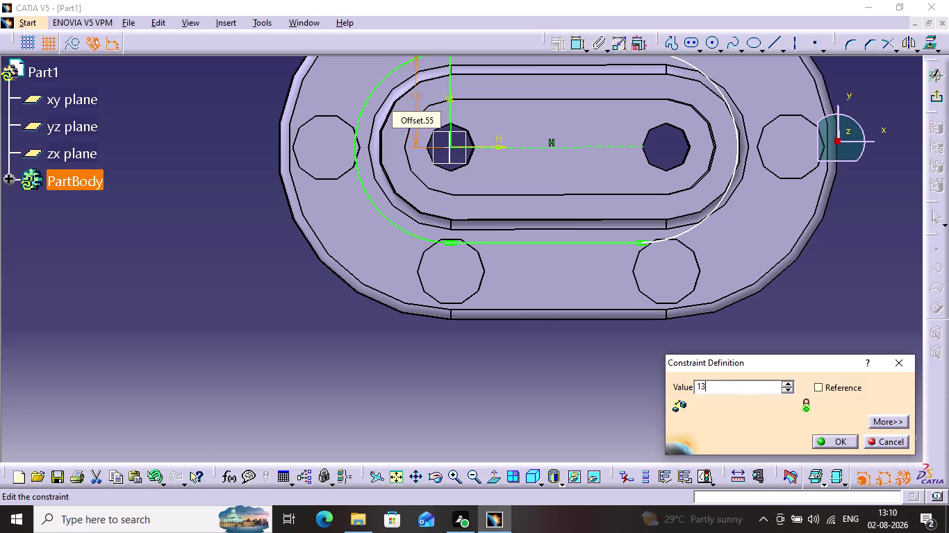
key(Return)
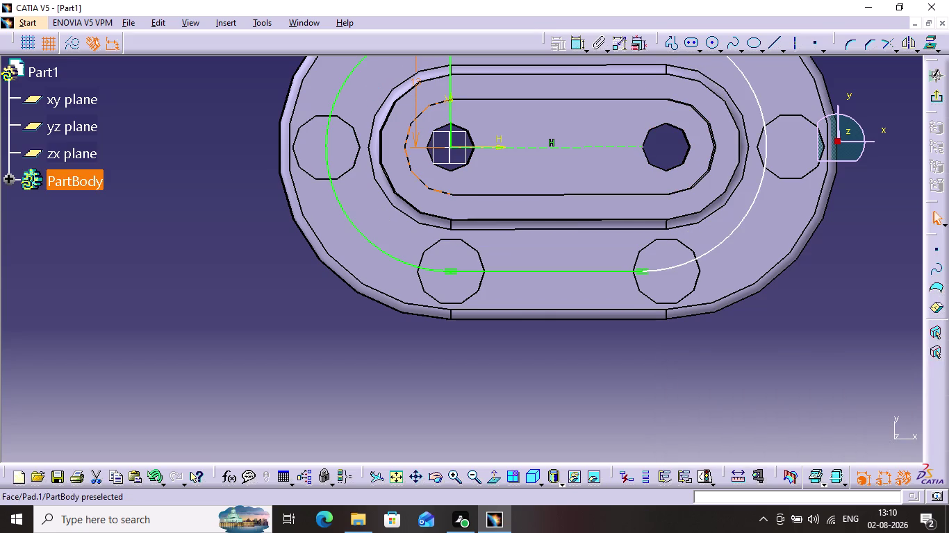
click(449, 80)
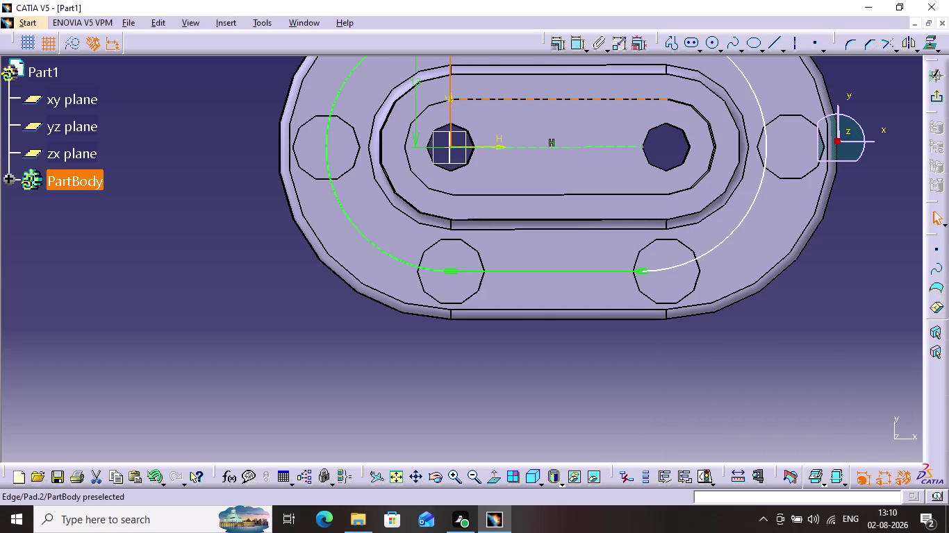
key(Delete)
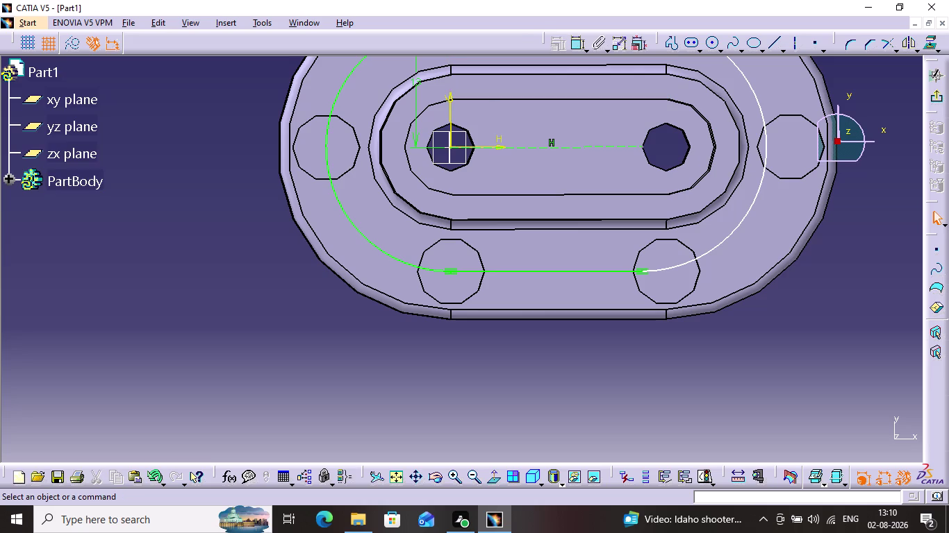
click(544, 270)
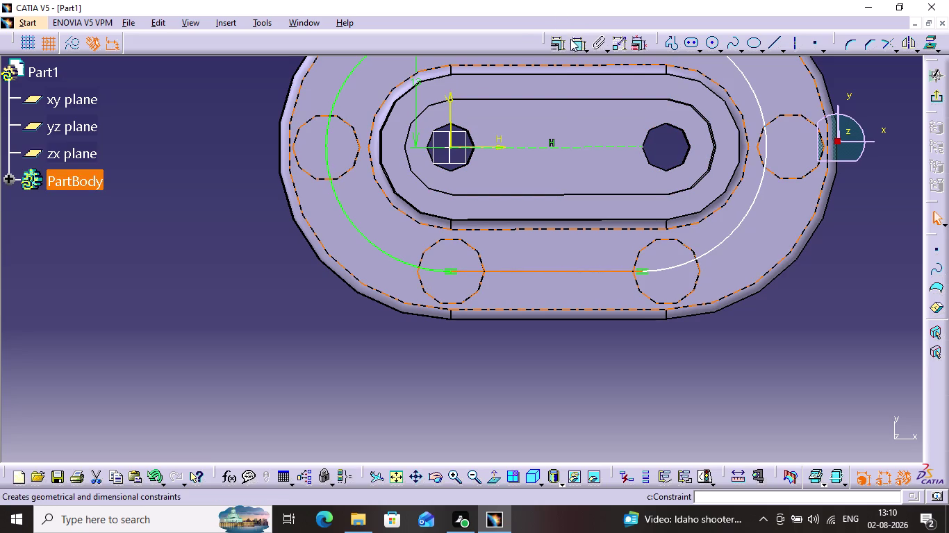
Dimension the distance between the slot centres and set it to 22.5 mm.
click(572, 44)
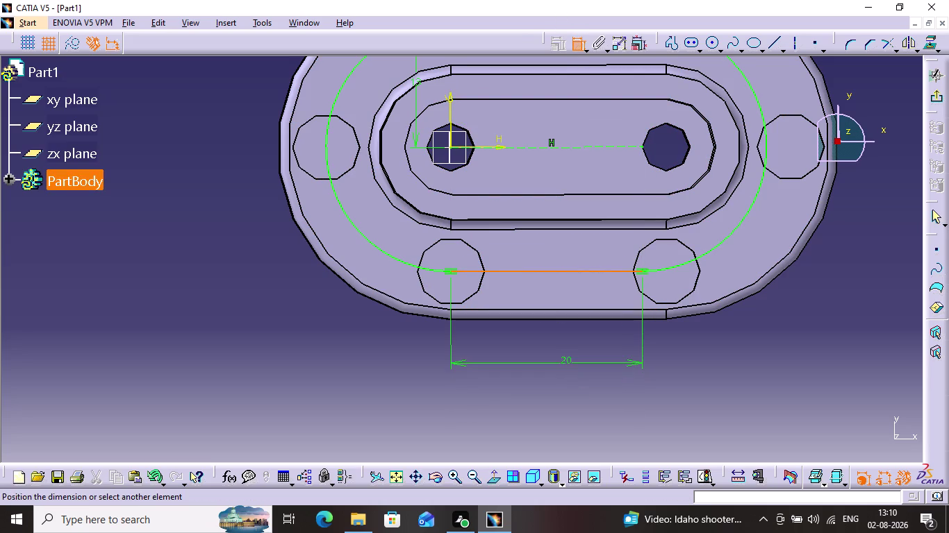
triple_click(557, 351)
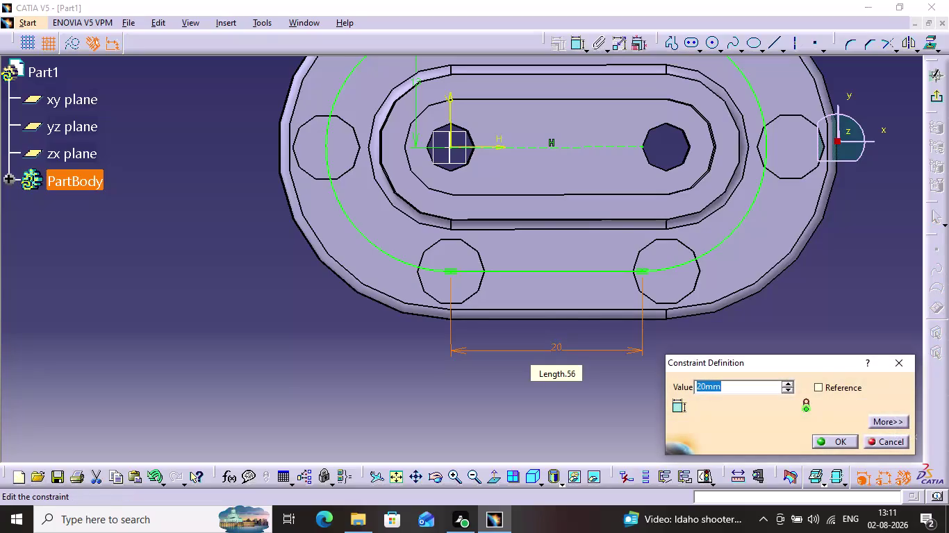
text(22)
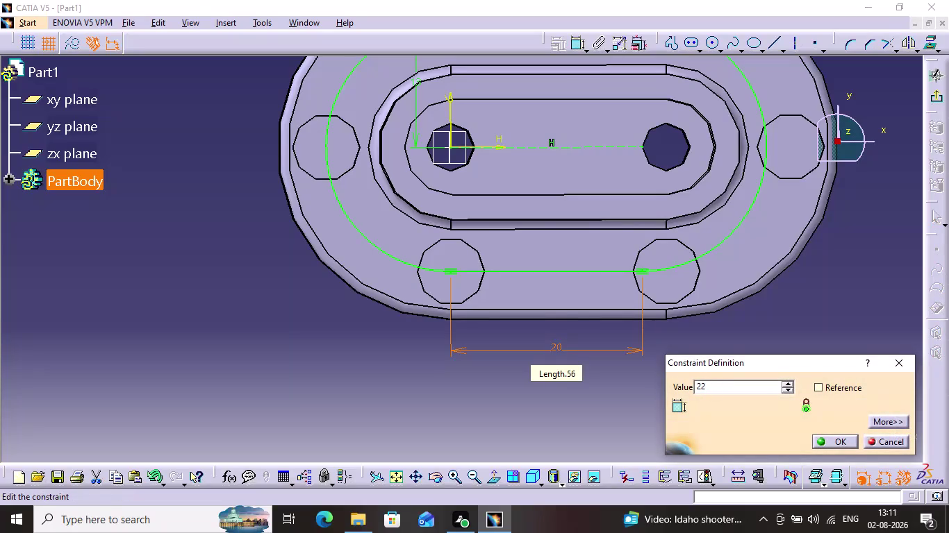
text(.5)
key(Return)
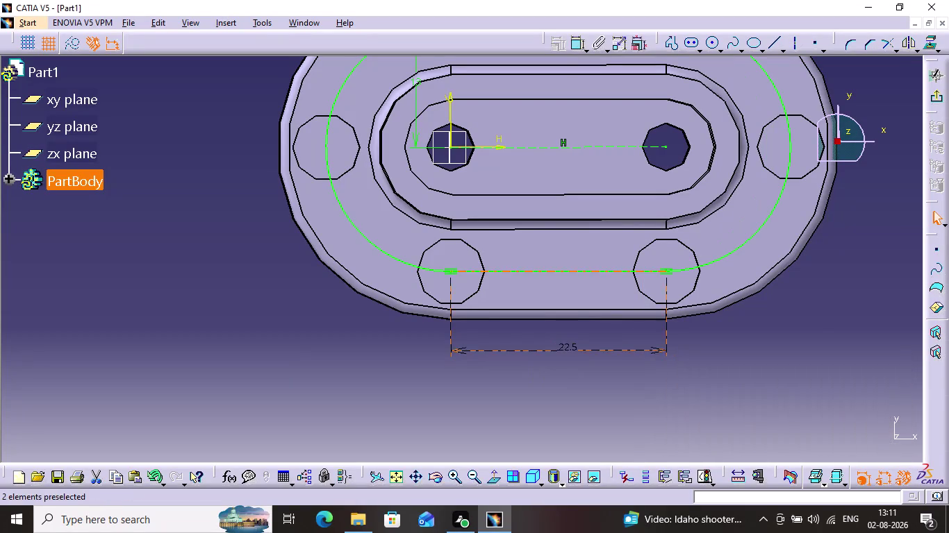
click(726, 345)
scroll(down, 3)
middle_drag(744, 322, 727, 451)
scroll(up, 3)
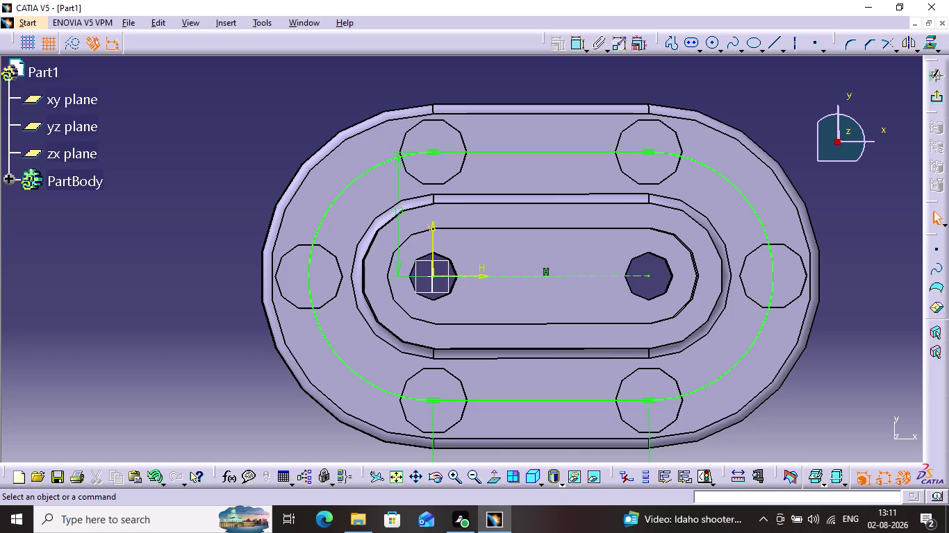
click(713, 46)
Draw a circle at the upper-left hole centre and constrain its diameter to 3.4 mm.
click(437, 152)
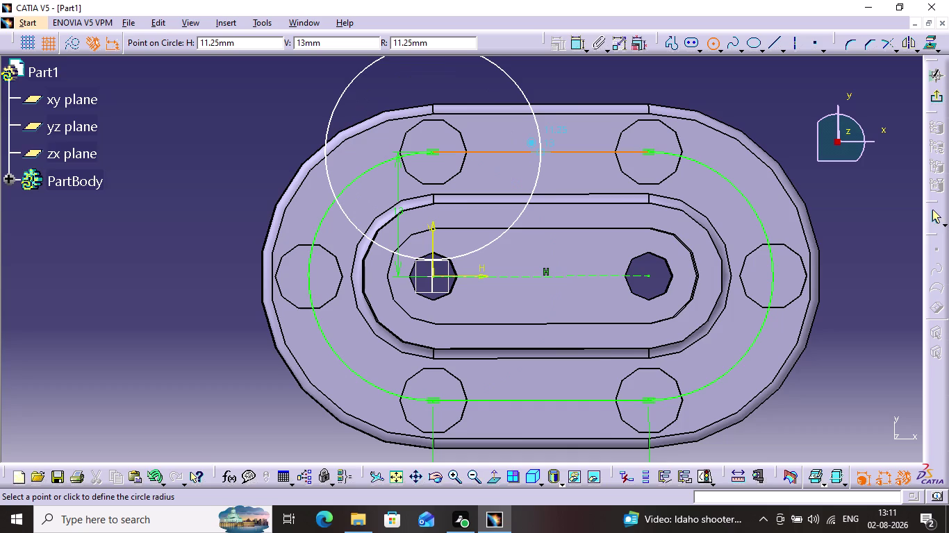
click(553, 63)
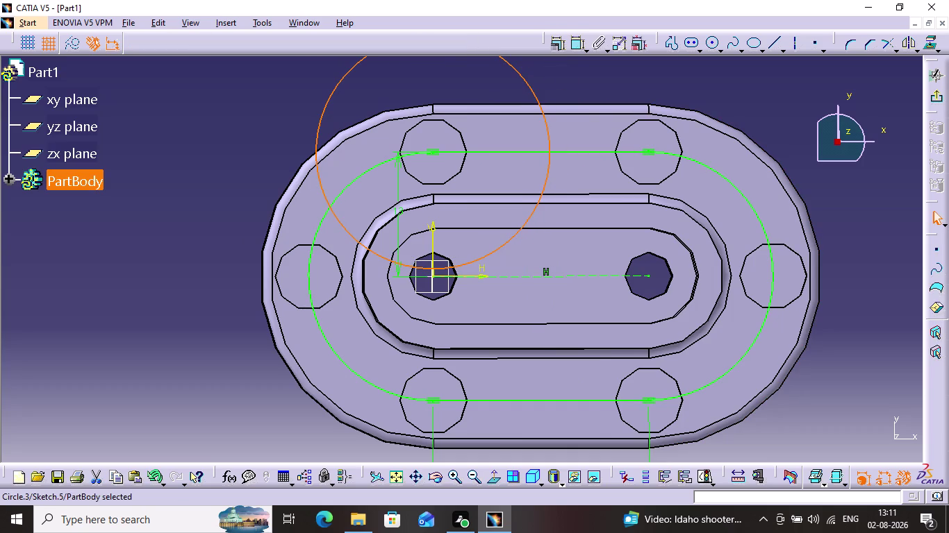
click(578, 51)
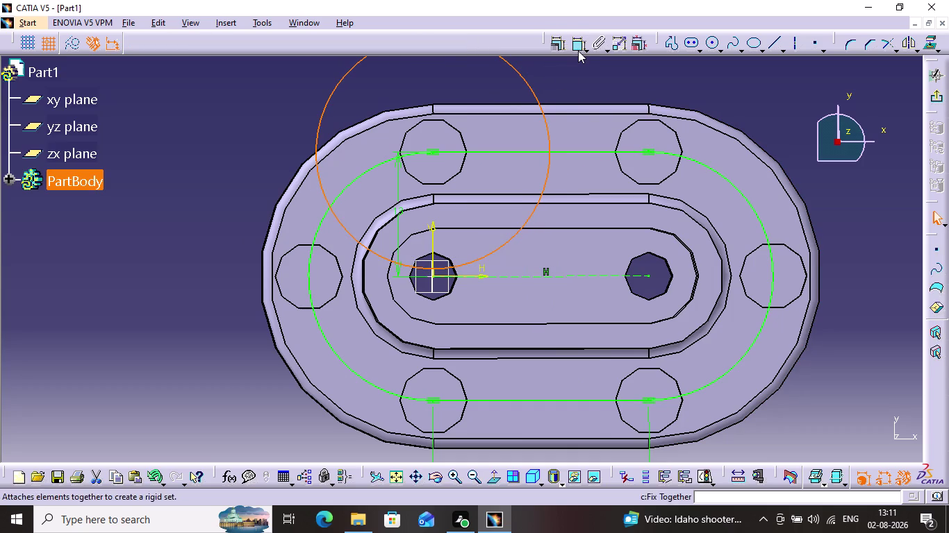
click(565, 93)
double_click(574, 87)
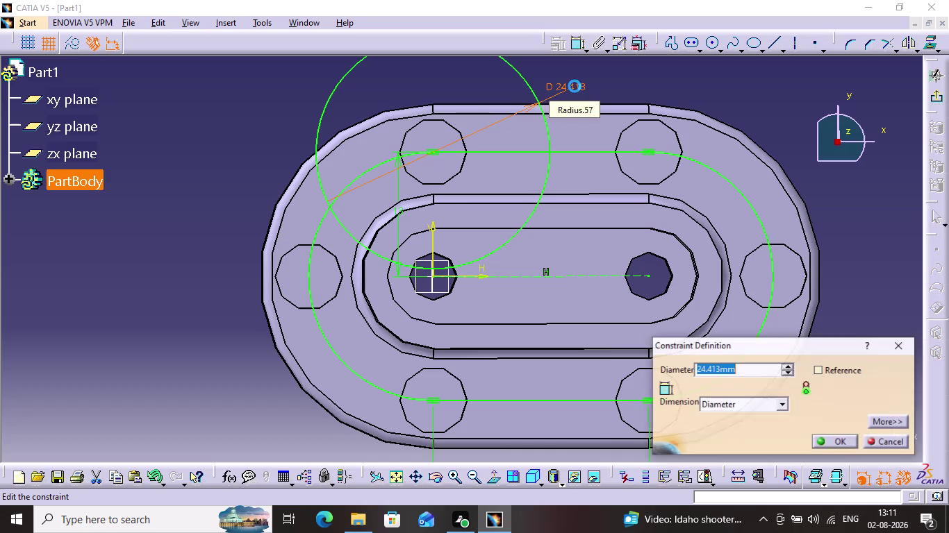
key(3)
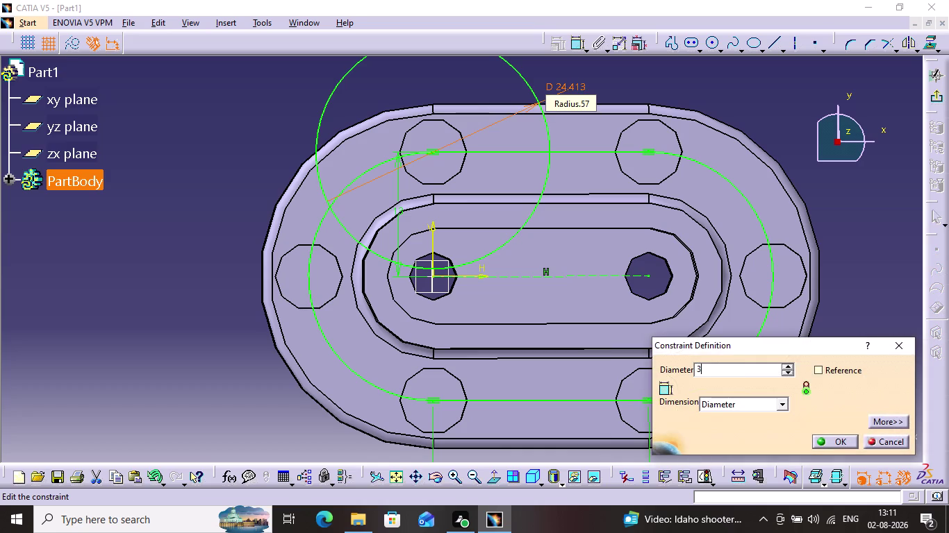
key(period)
key(4)
key(Return)
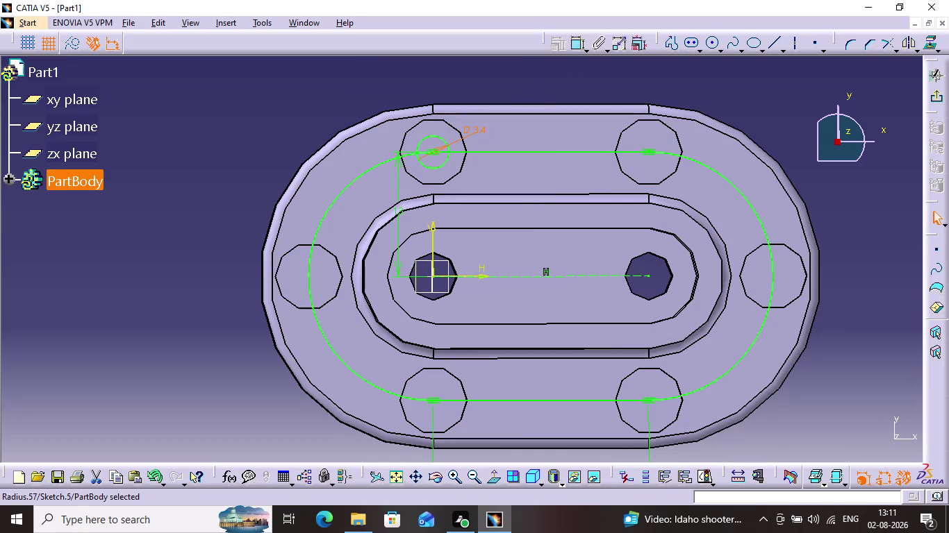
click(714, 48)
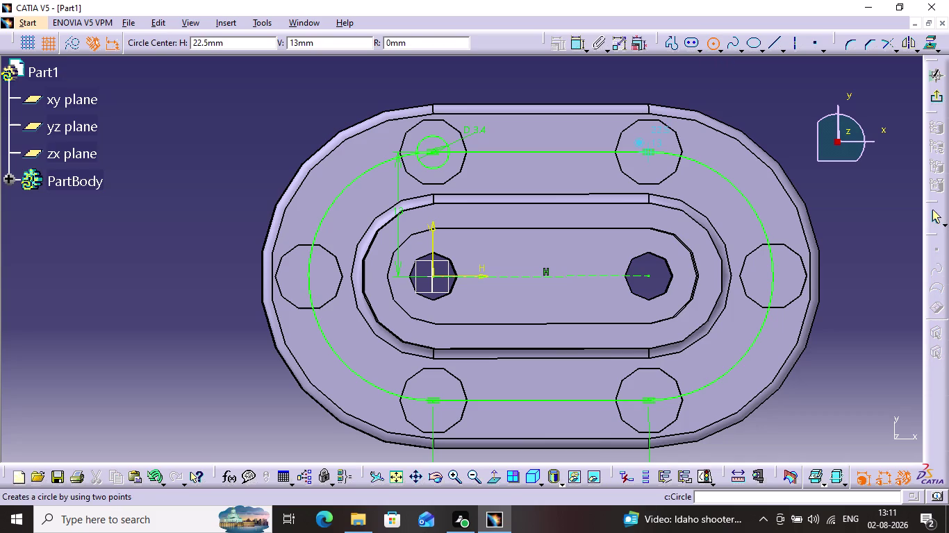
Draw a circle at the upper-right hole centre and dimension its diameter as 34.
click(645, 152)
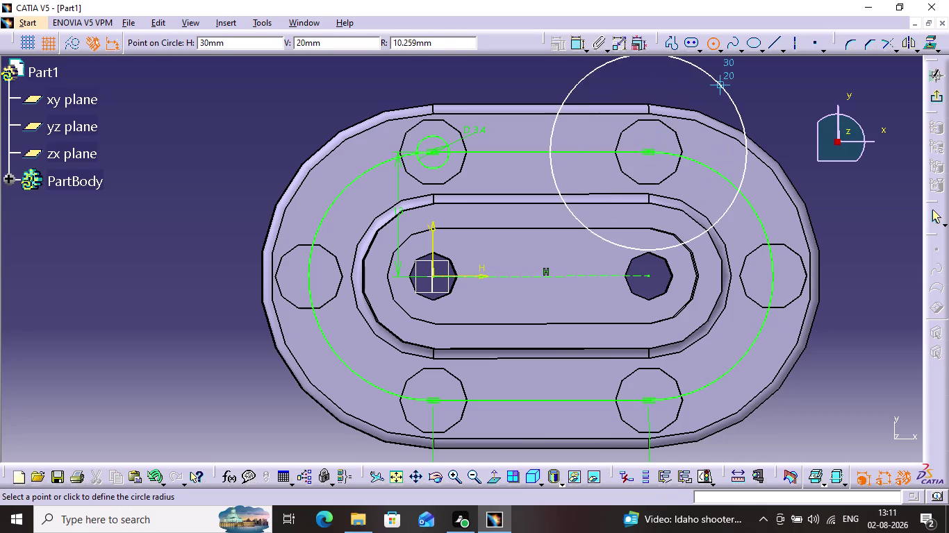
click(755, 126)
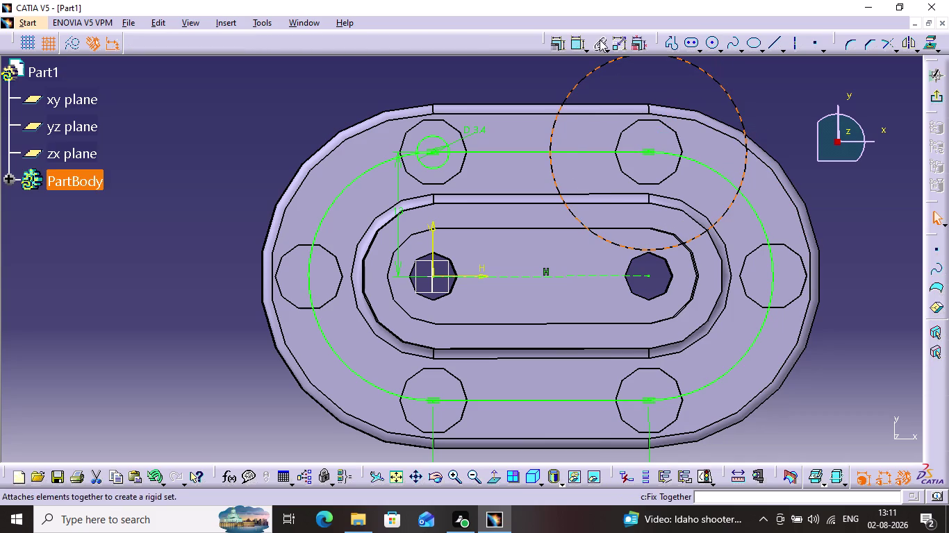
click(581, 47)
click(784, 89)
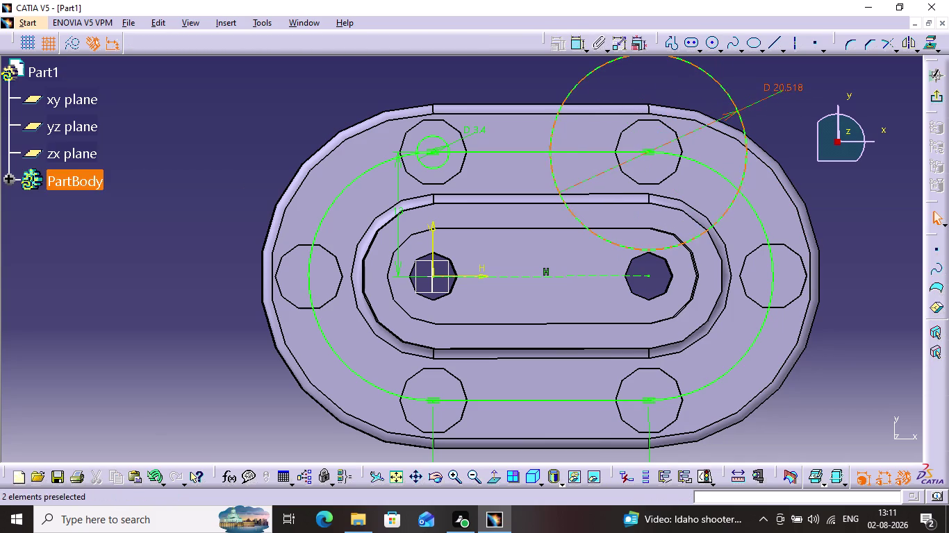
double_click(789, 88)
text(3)
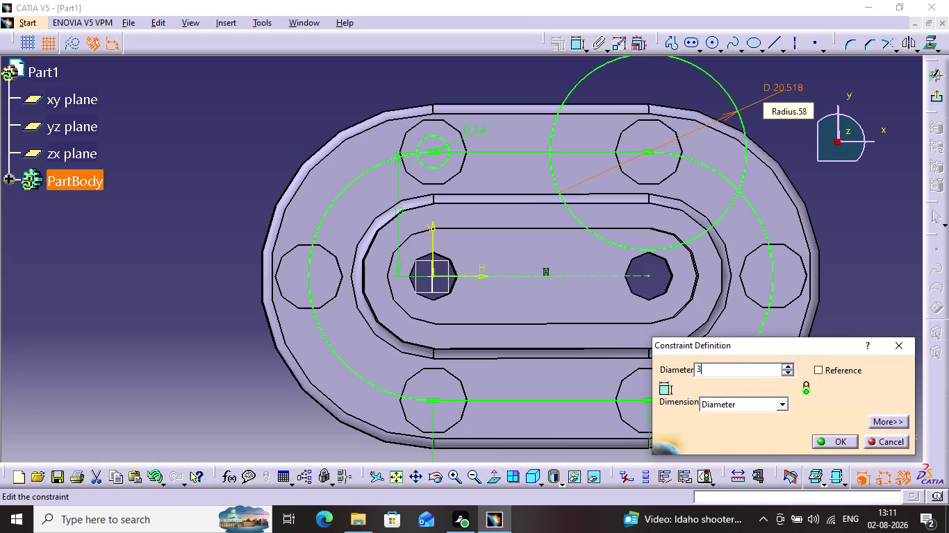
text(4)
key(Return)
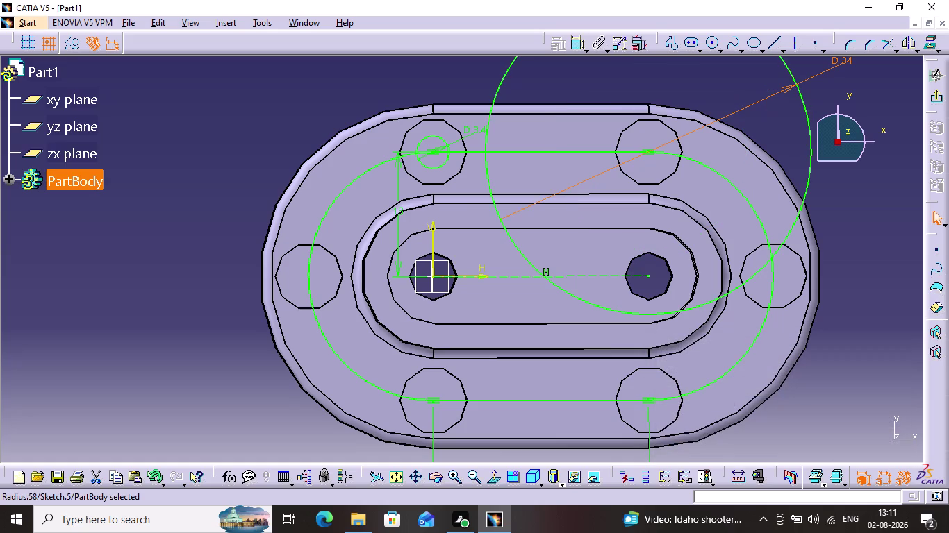
Correct the upper-right circle's diameter to 3.4 mm.
double_click(843, 63)
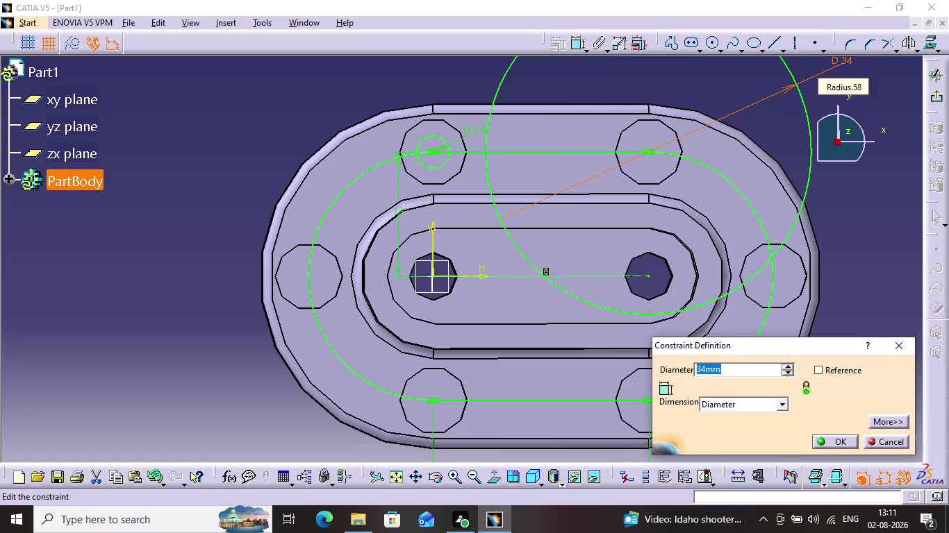
key(3)
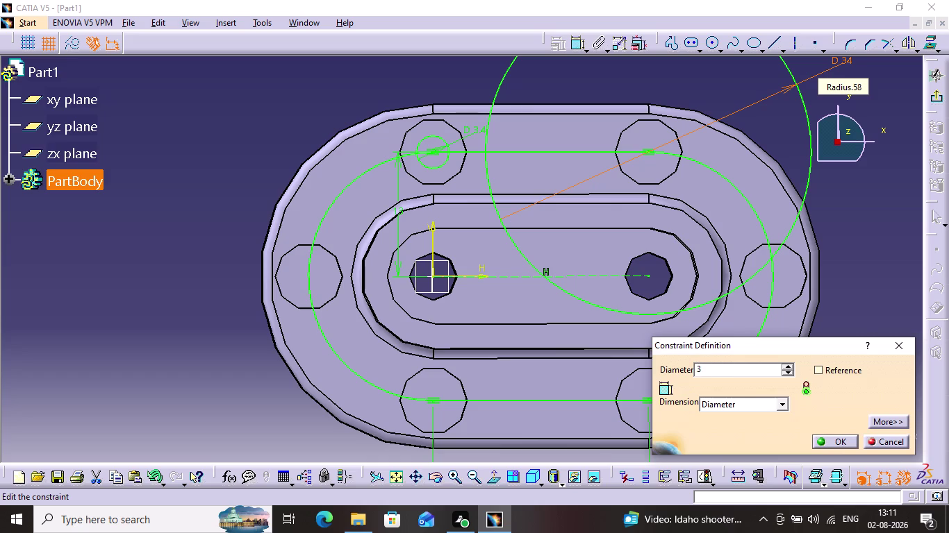
text(.4)
key(Return)
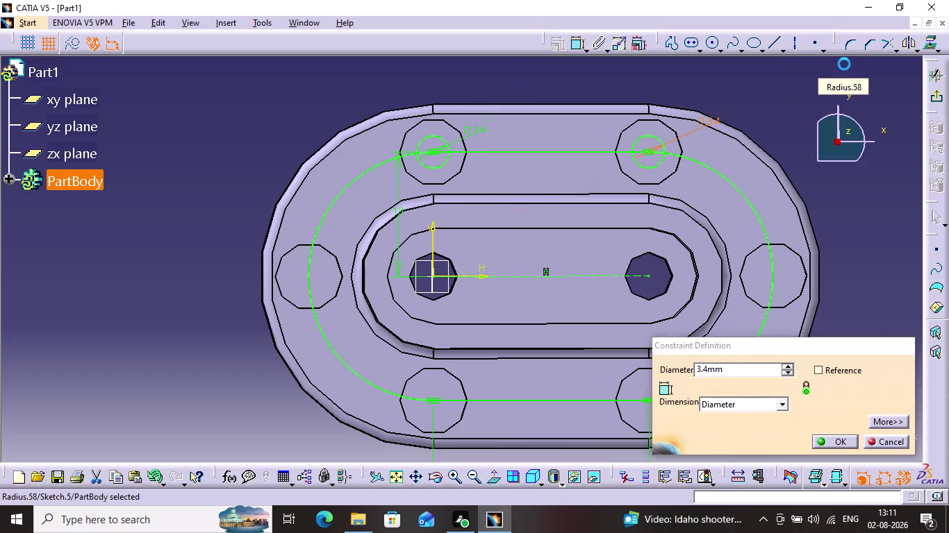
click(716, 44)
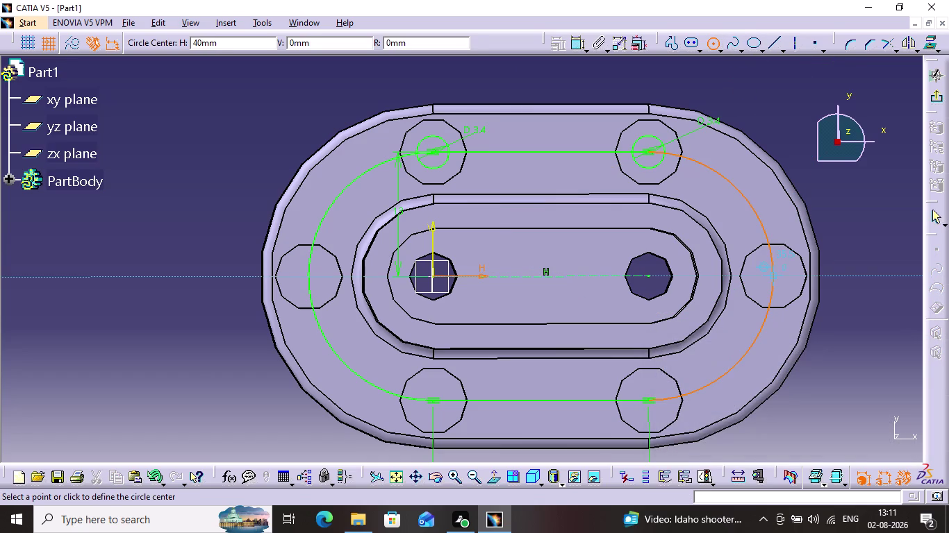
Draw a circle centred on the right-hand hole after cancelling two false starts.
click(770, 275)
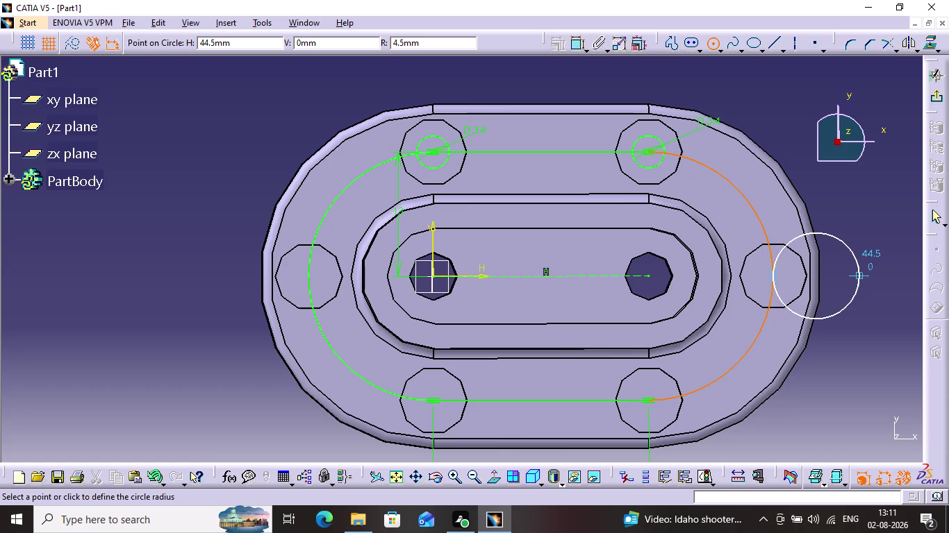
key(Escape)
key(Escape)
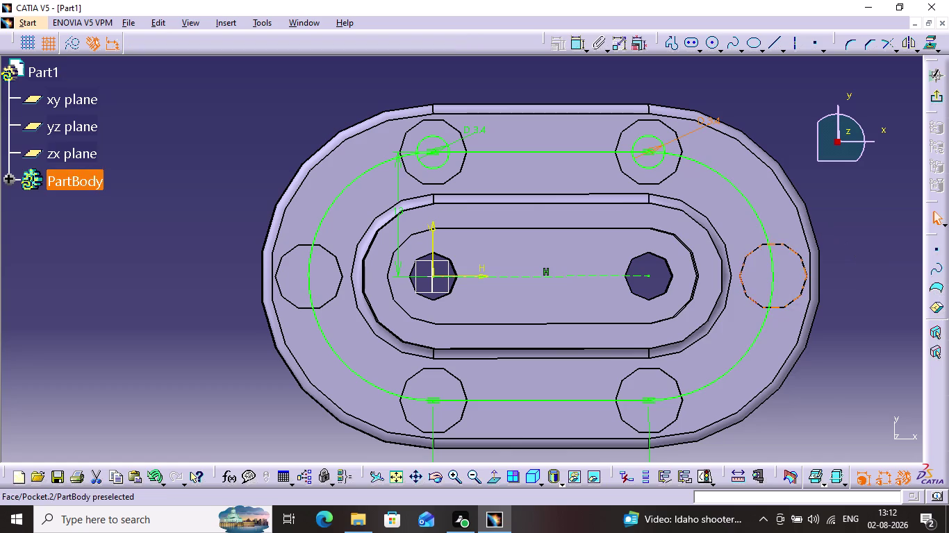
click(709, 49)
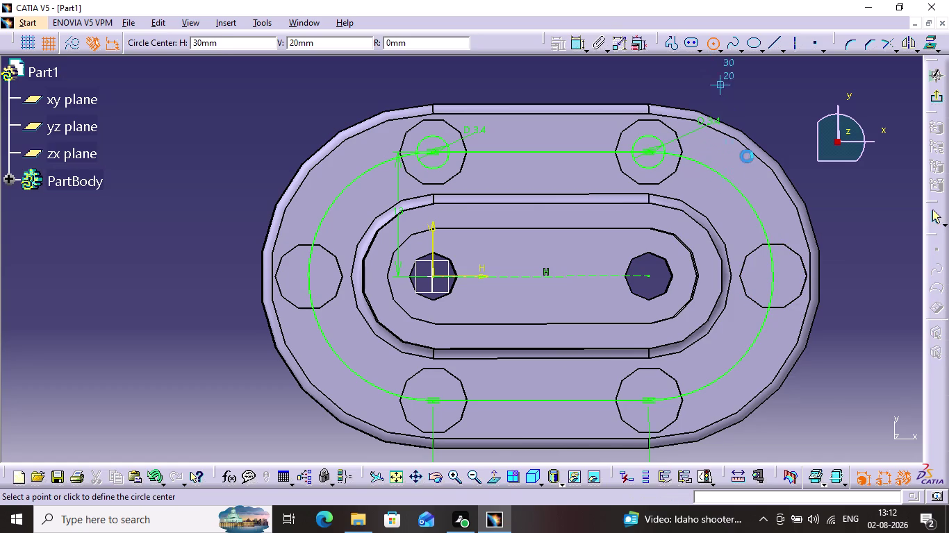
click(769, 275)
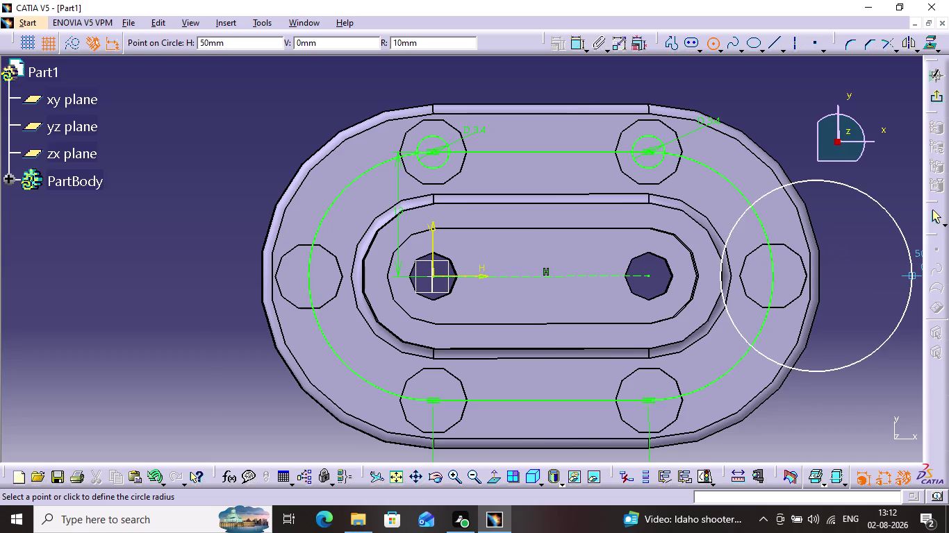
key(Escape)
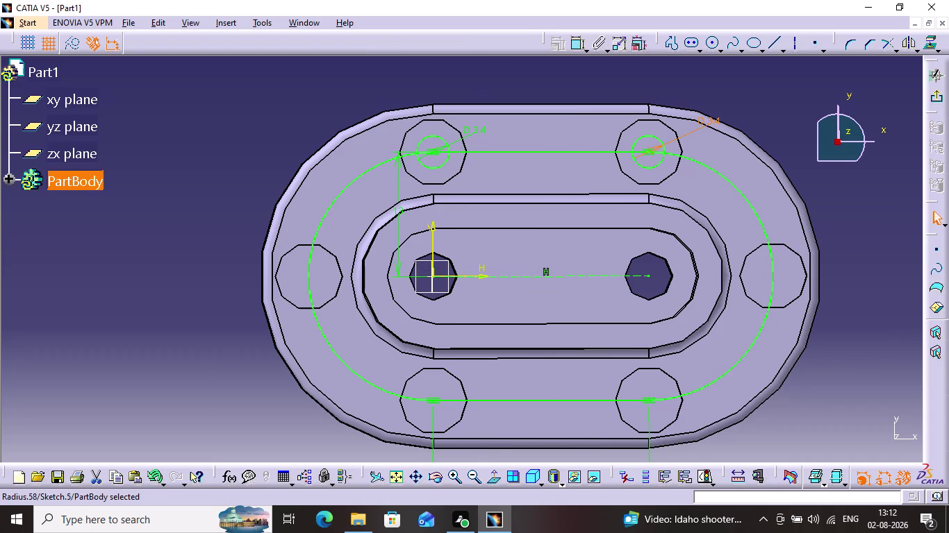
click(707, 47)
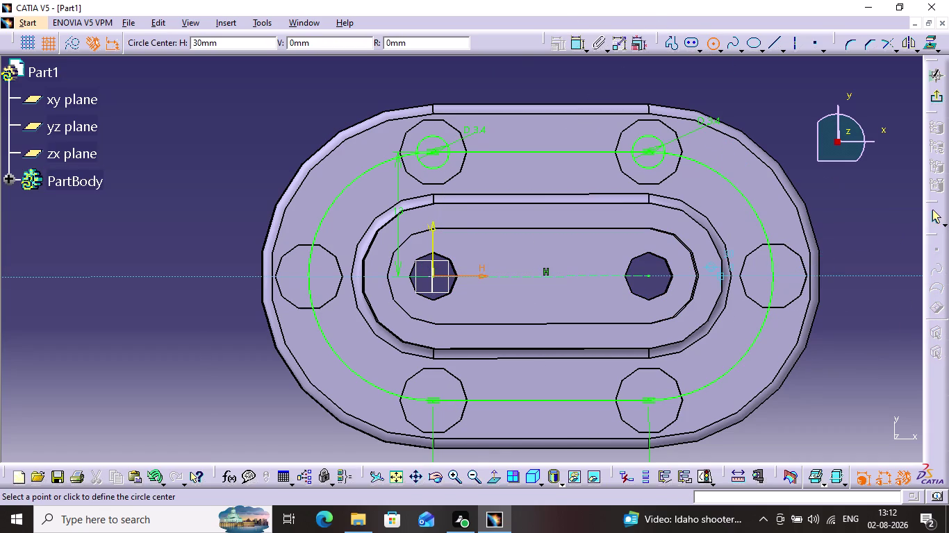
click(777, 275)
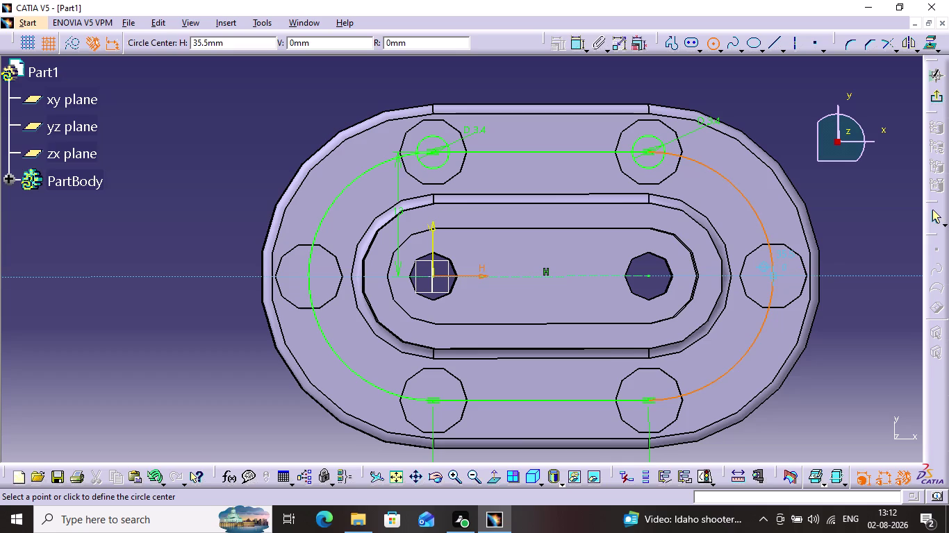
click(784, 289)
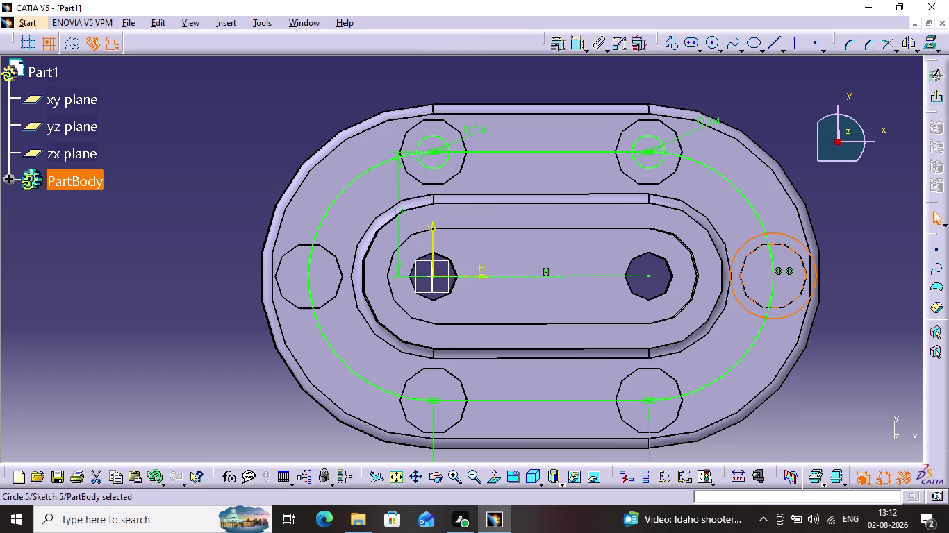
click(712, 42)
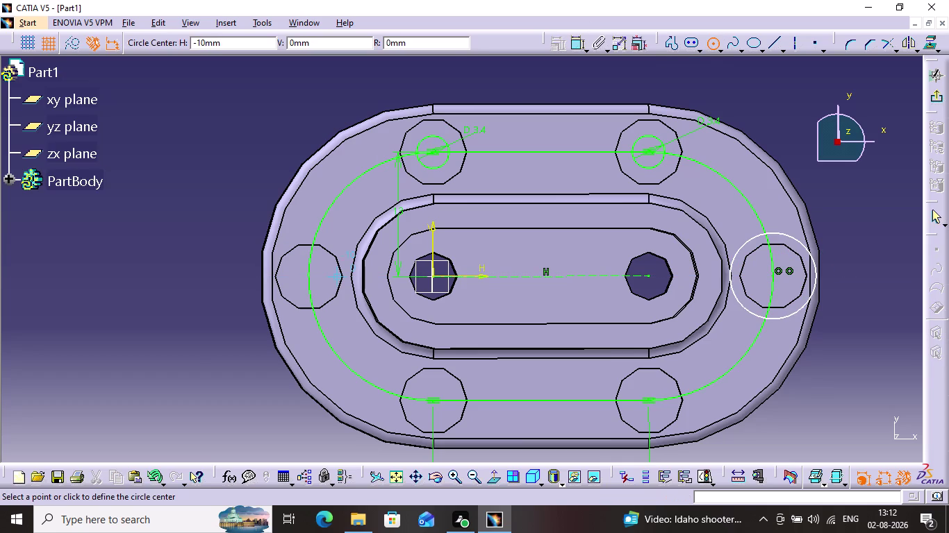
Draw circles on the left hole and the lower-left bolt hole.
click(309, 278)
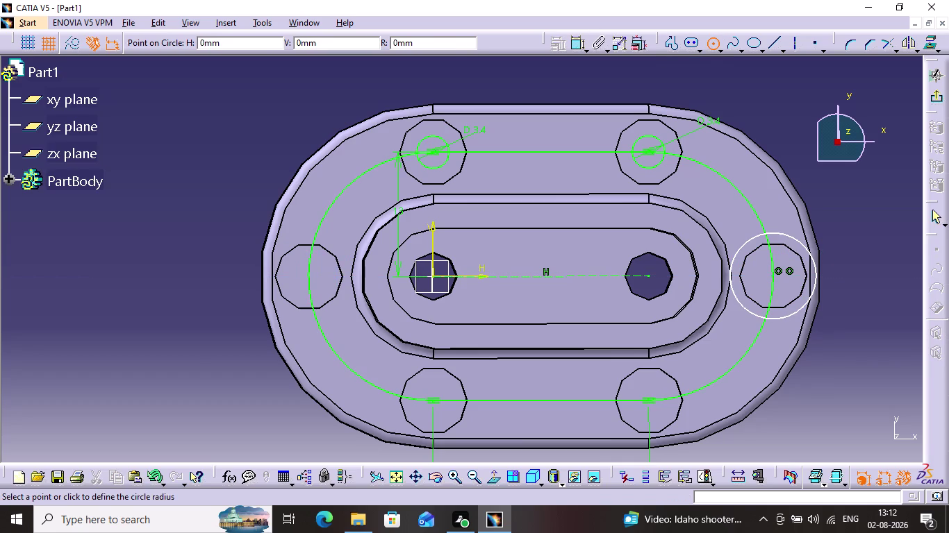
click(324, 293)
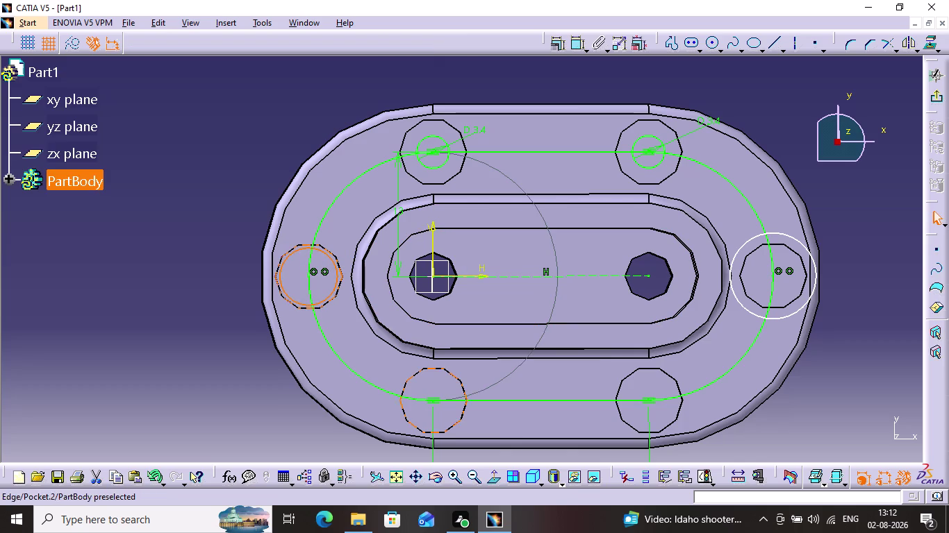
double_click(712, 47)
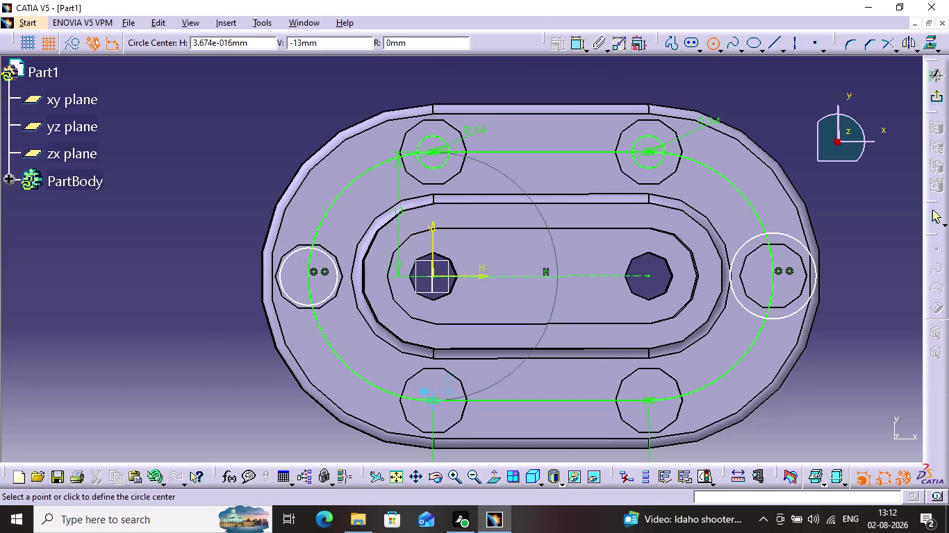
click(431, 399)
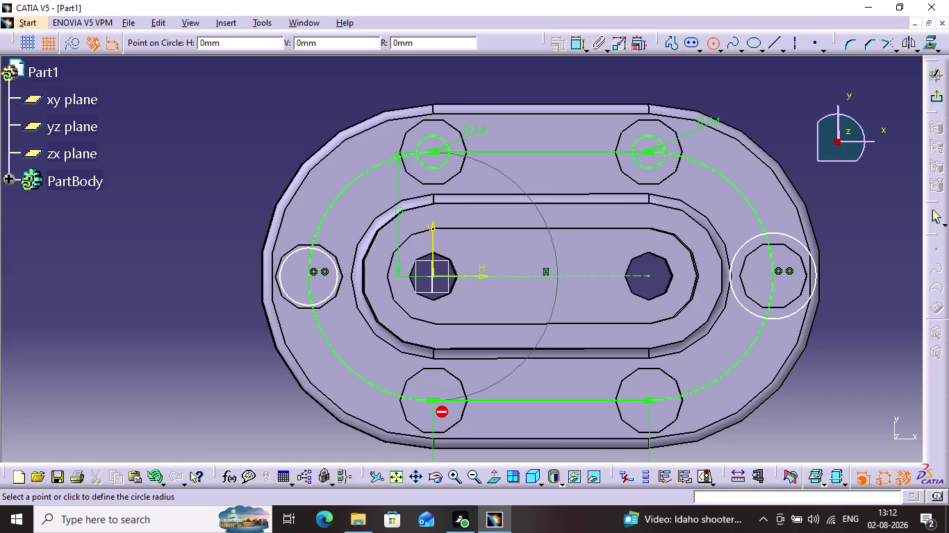
middle_drag(462, 420, 503, 187)
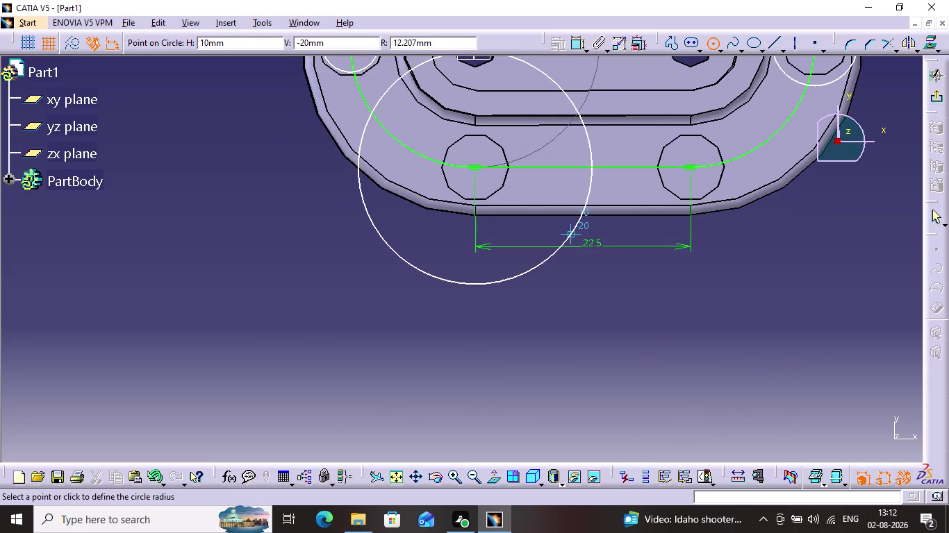
click(492, 182)
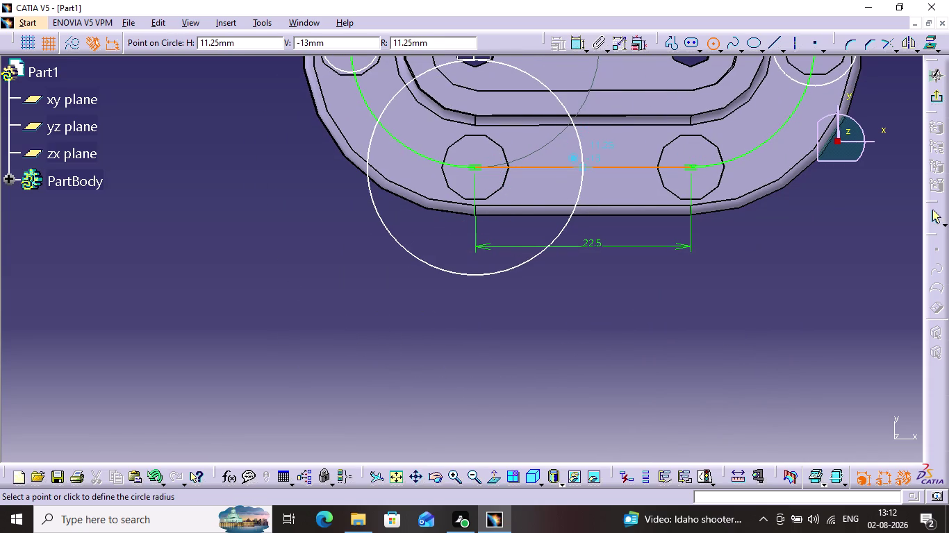
click(448, 294)
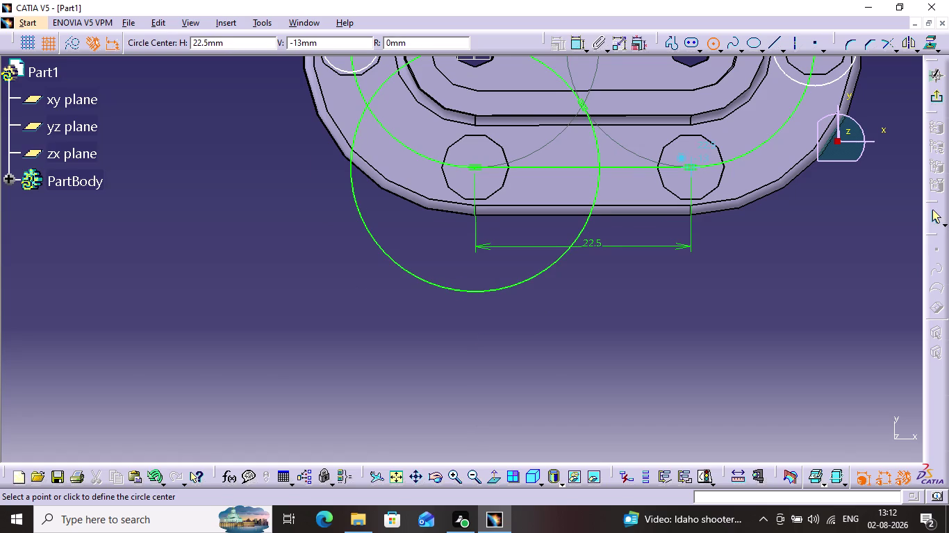
Draw a large circle on the lower-right bolt hole, discarding a stray extra circle.
middle_drag(707, 124, 656, 271)
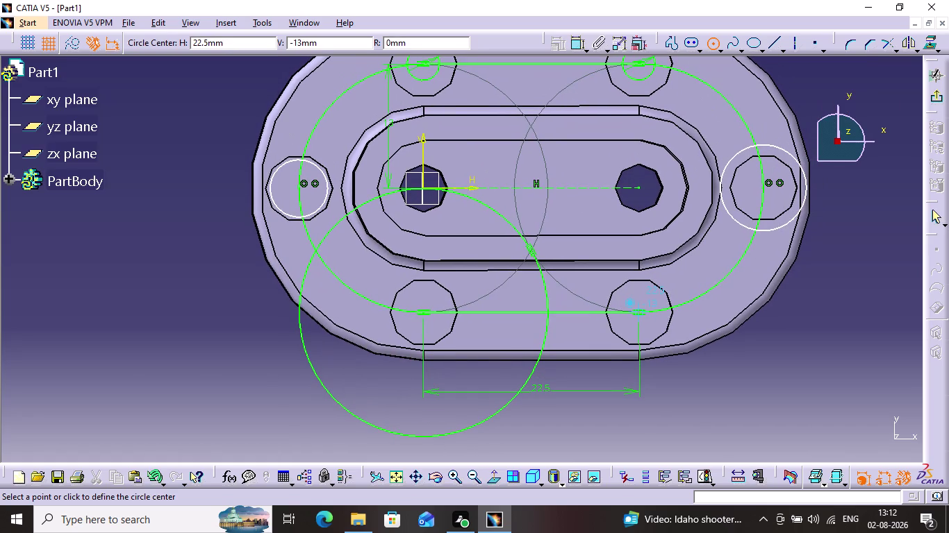
click(640, 314)
click(735, 368)
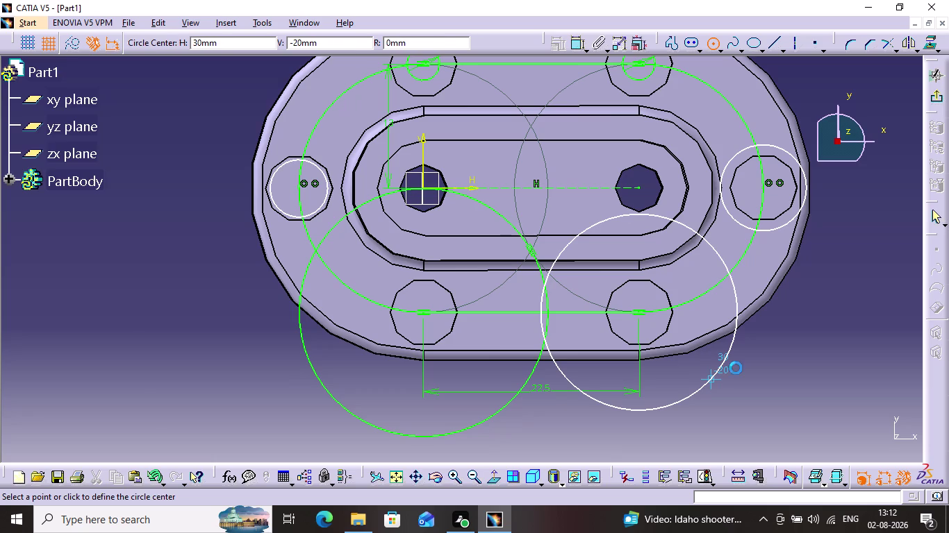
click(853, 361)
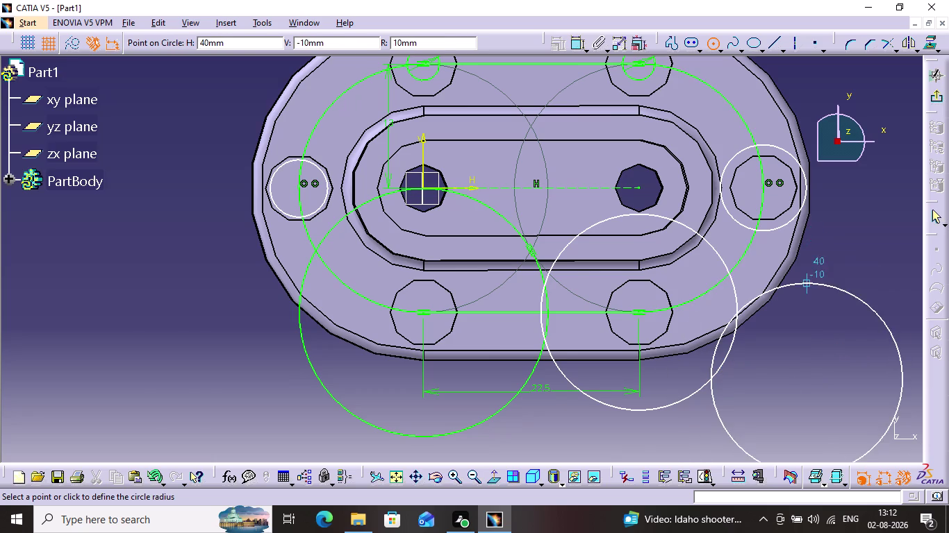
key(Escape)
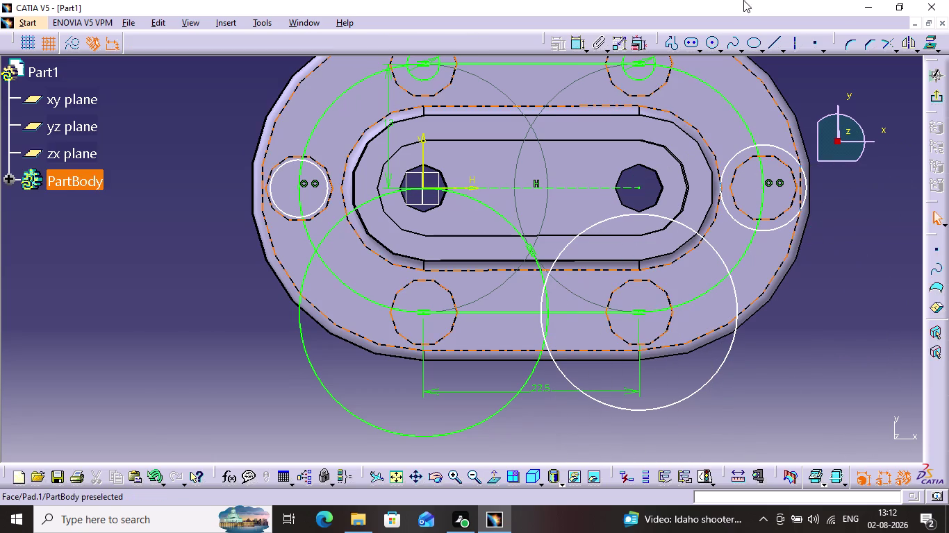
middle_drag(705, 99, 667, 199)
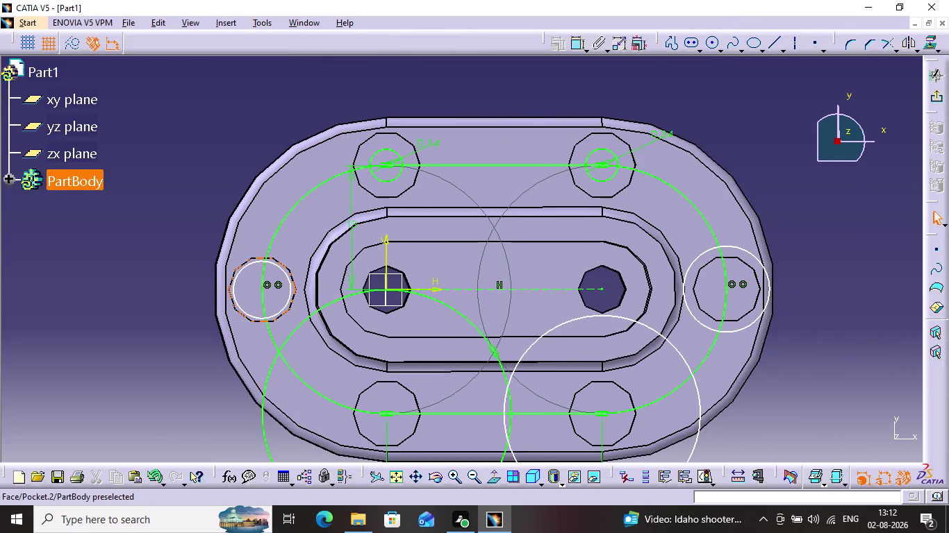
click(269, 262)
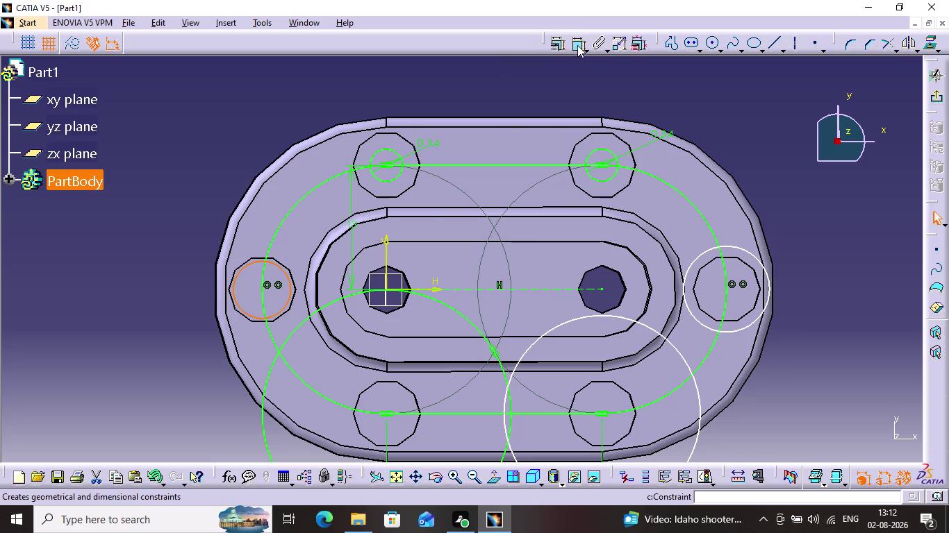
Dimension the left hole circle with a 3.4 mm diameter.
double_click(577, 45)
click(201, 145)
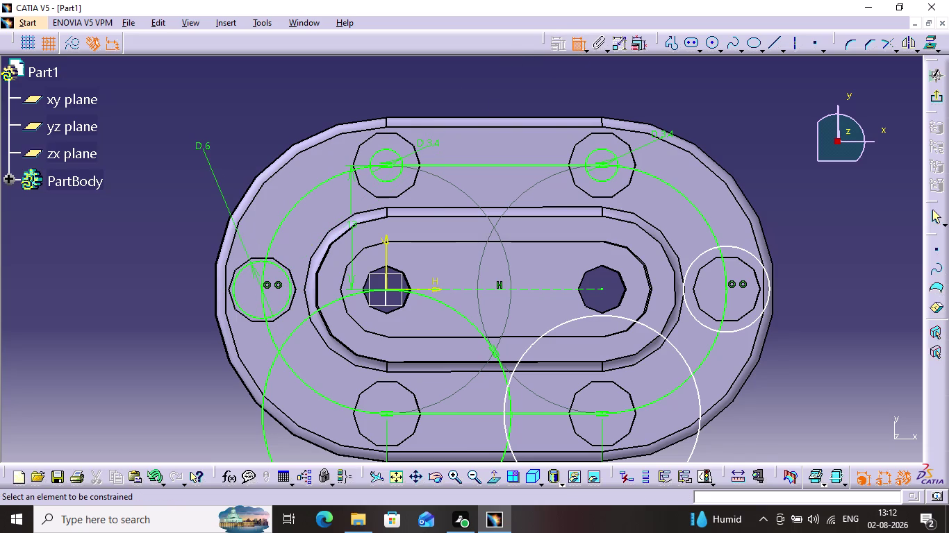
double_click(209, 143)
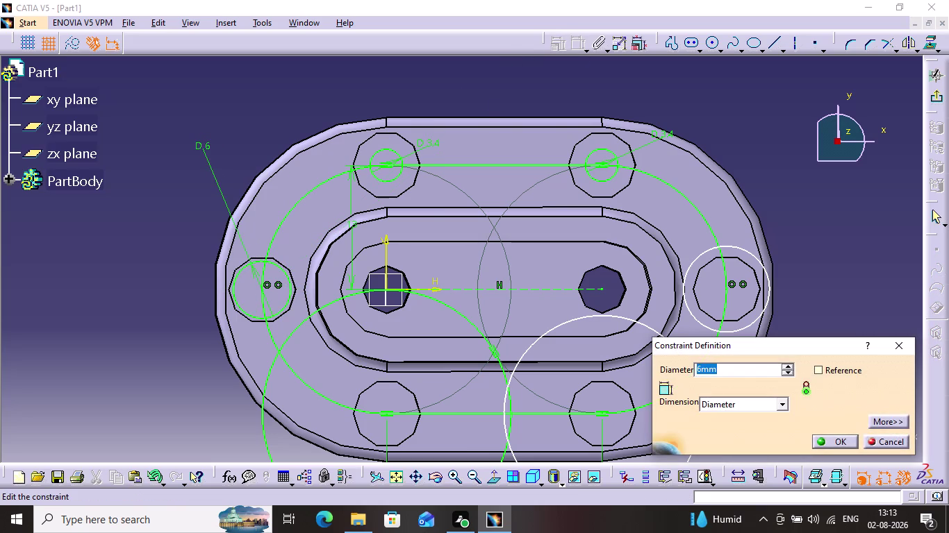
key(3)
text(.4)
key(Return)
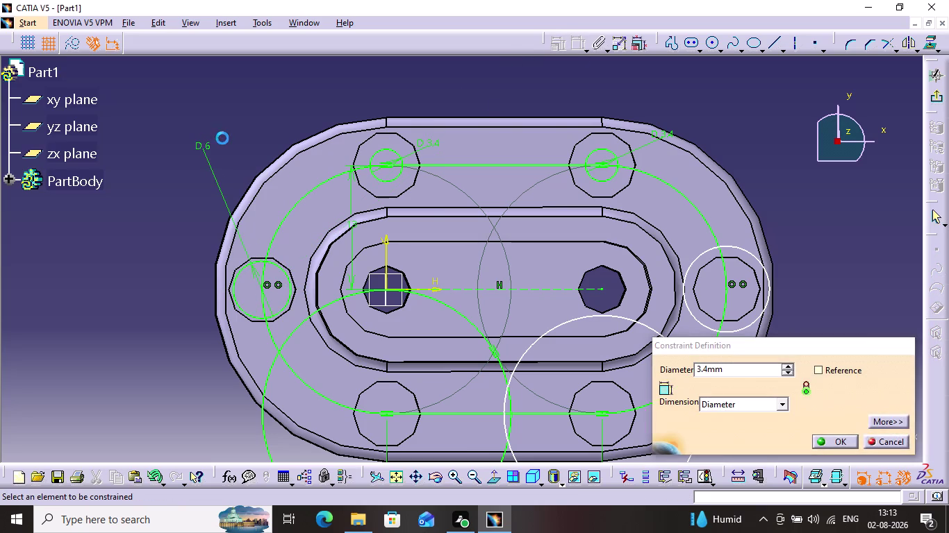
Set the lower-left circle's diameter dimension to 3.4 mm.
click(296, 330)
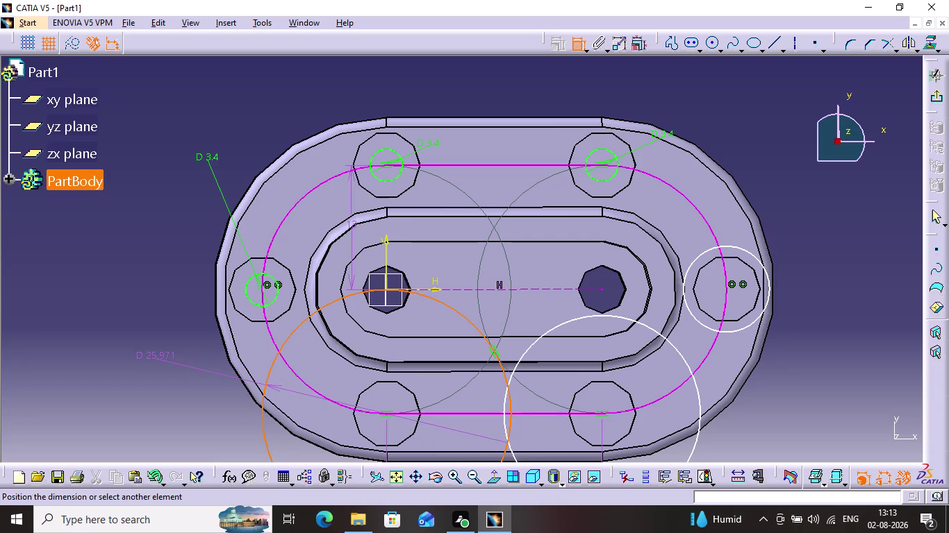
click(156, 358)
double_click(160, 354)
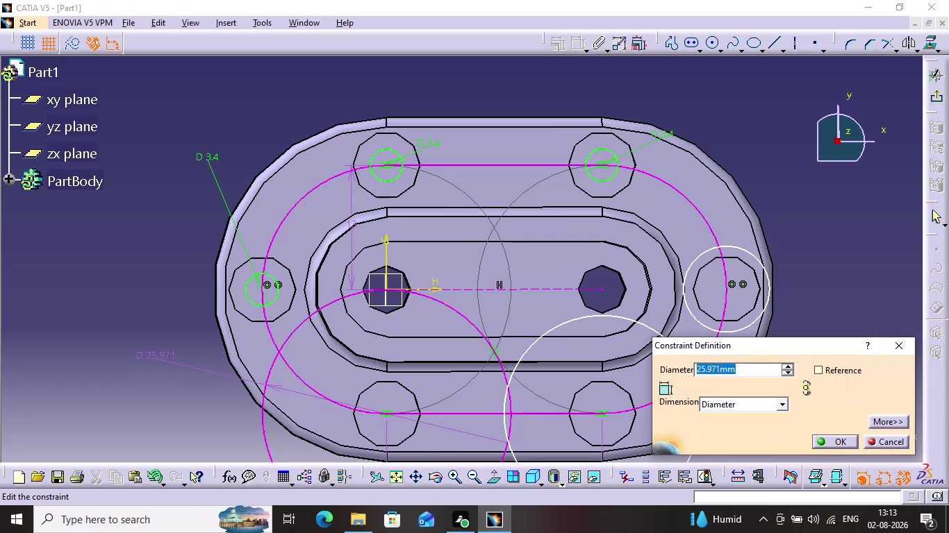
text(3.)
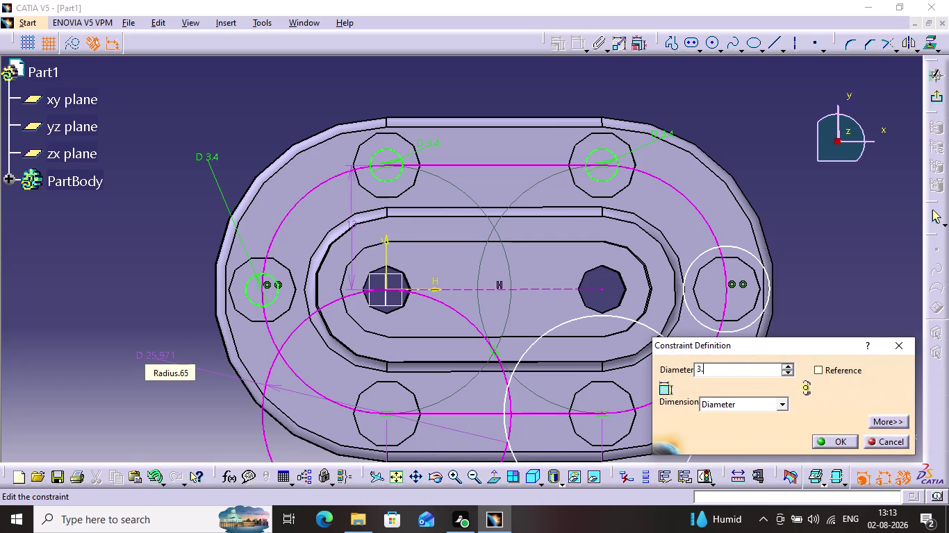
text(4)
key(Return)
key(Return)
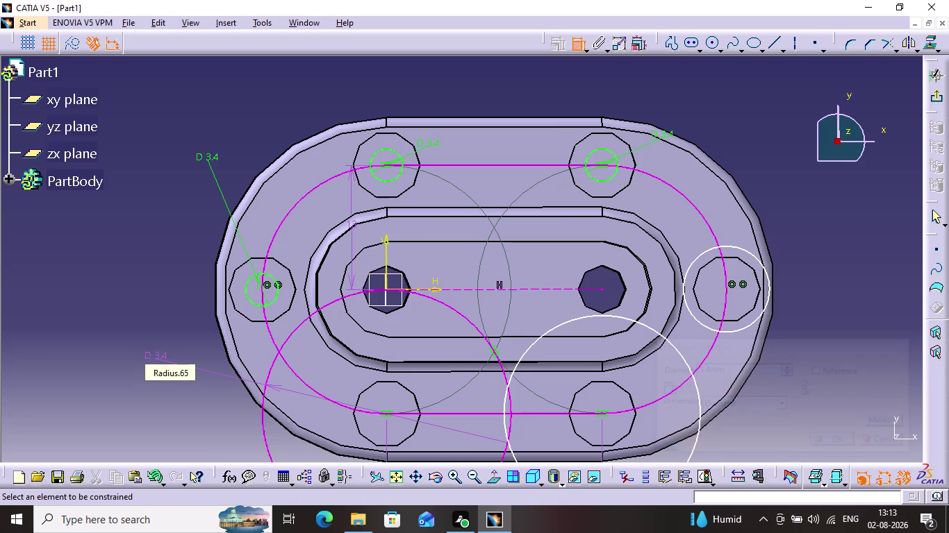
Give the lower-right circle a 3.4 mm diameter dimension.
click(684, 368)
click(785, 388)
double_click(787, 387)
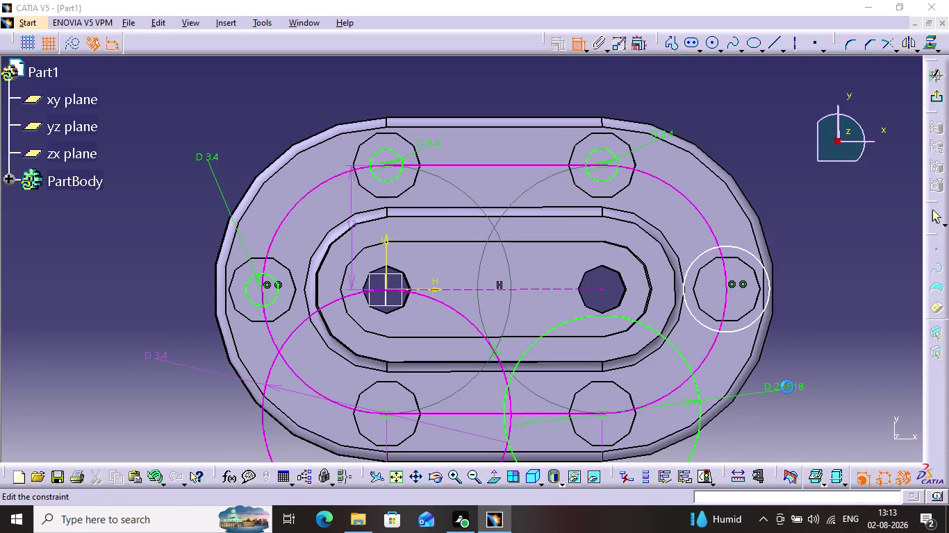
text(3)
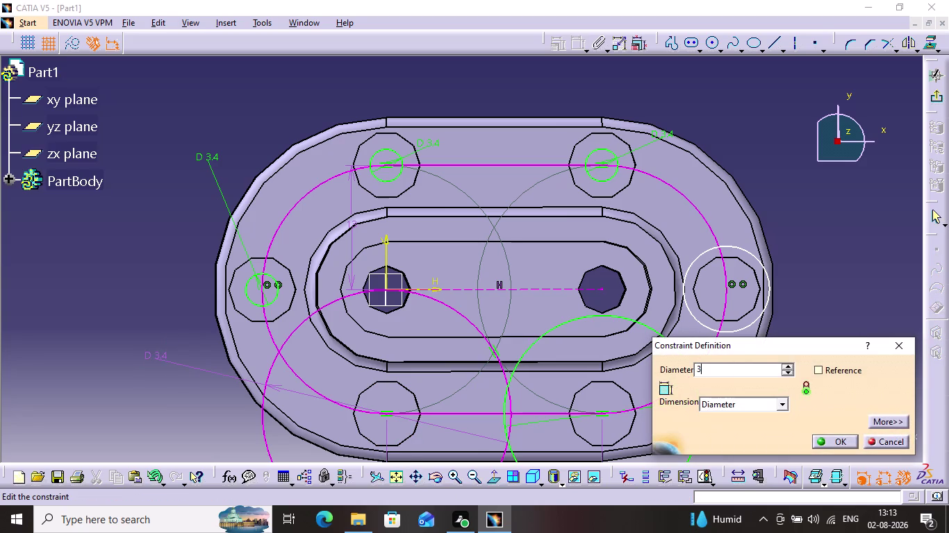
text(.4)
key(Return)
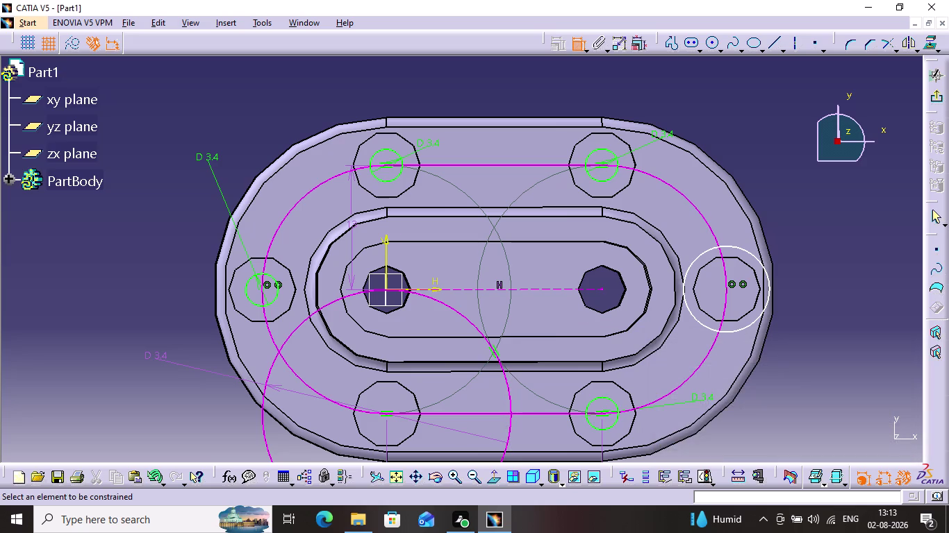
click(800, 399)
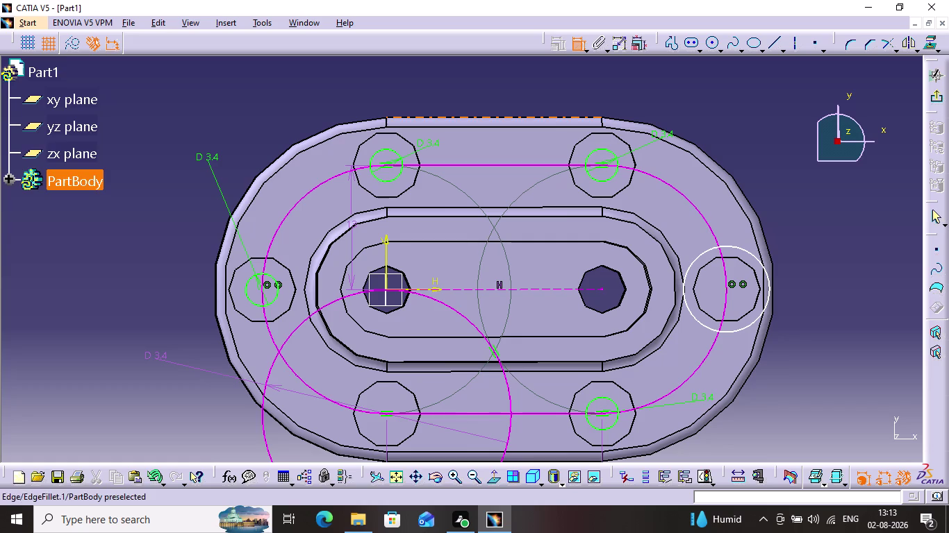
Delete the leftover large circles from the hole sketch.
click(546, 97)
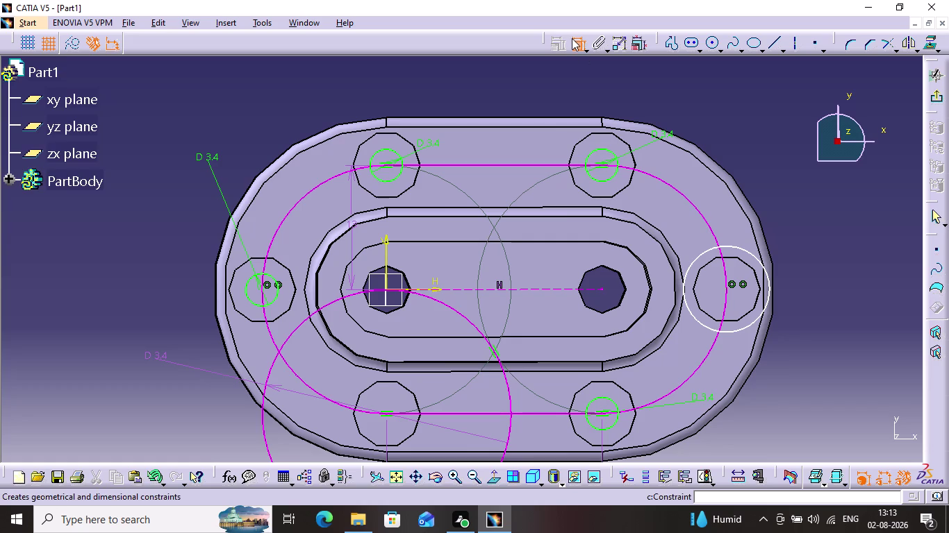
click(575, 42)
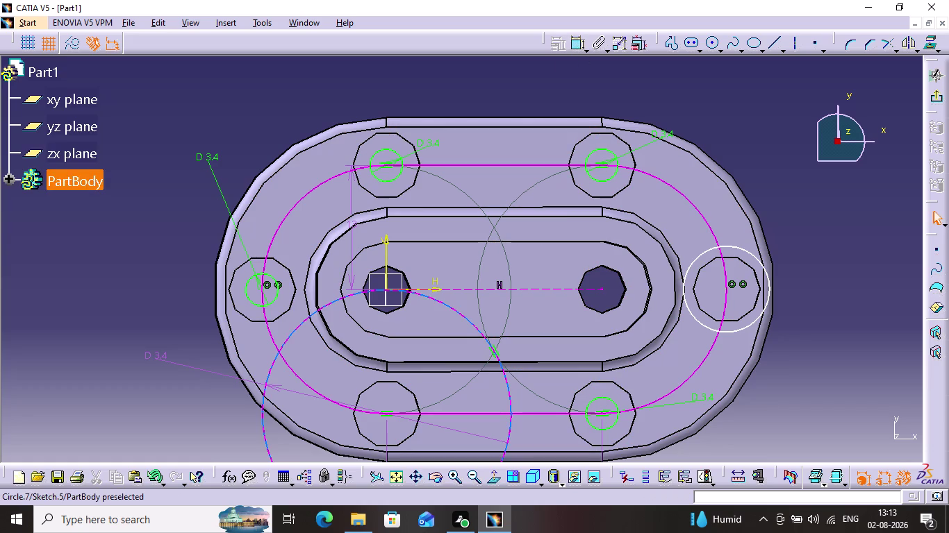
drag(431, 299, 424, 324)
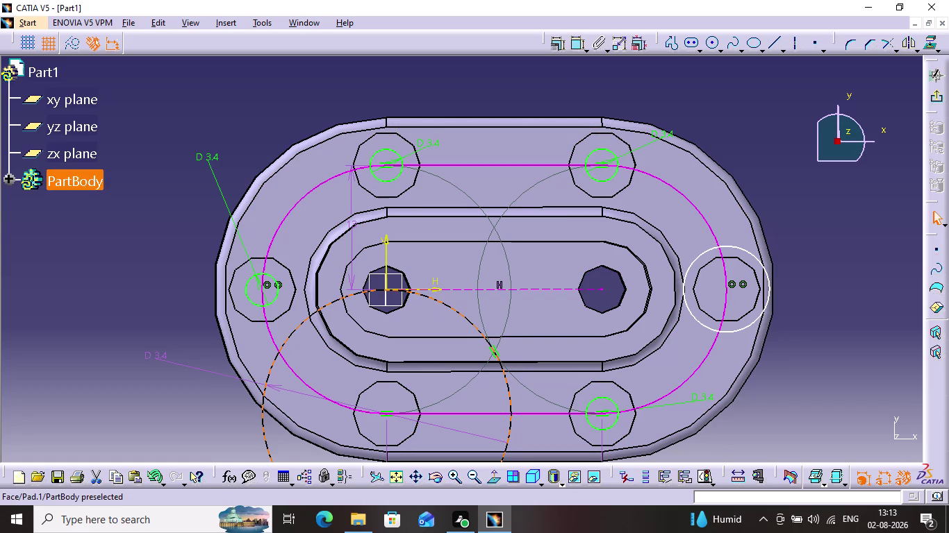
click(495, 349)
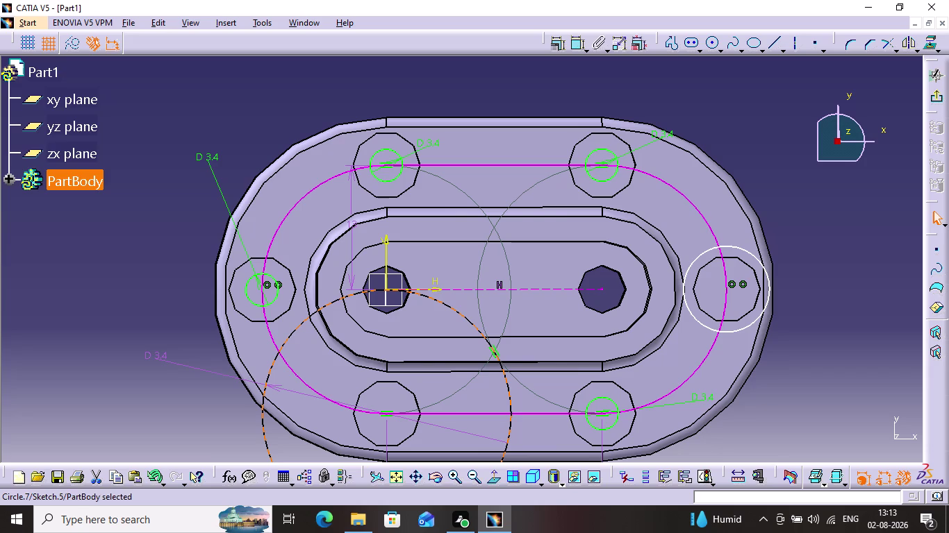
click(499, 353)
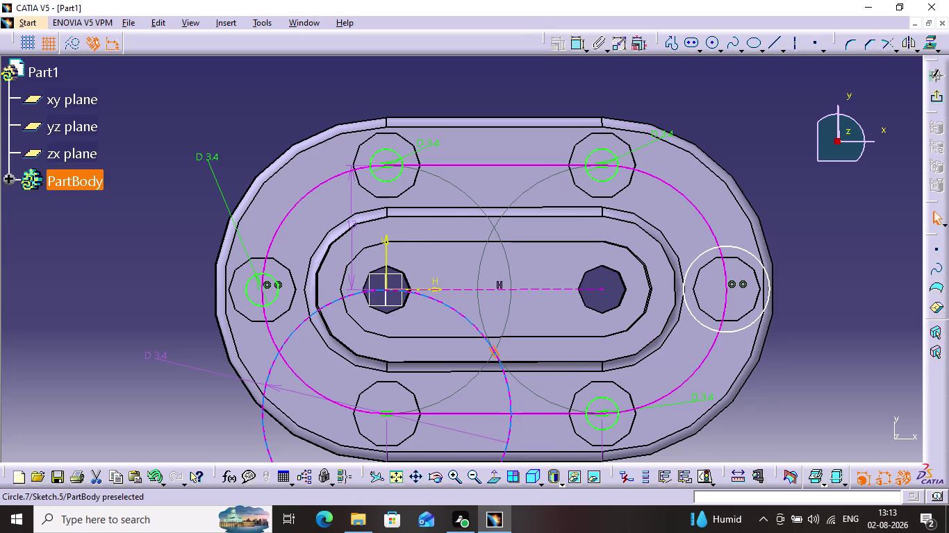
click(492, 349)
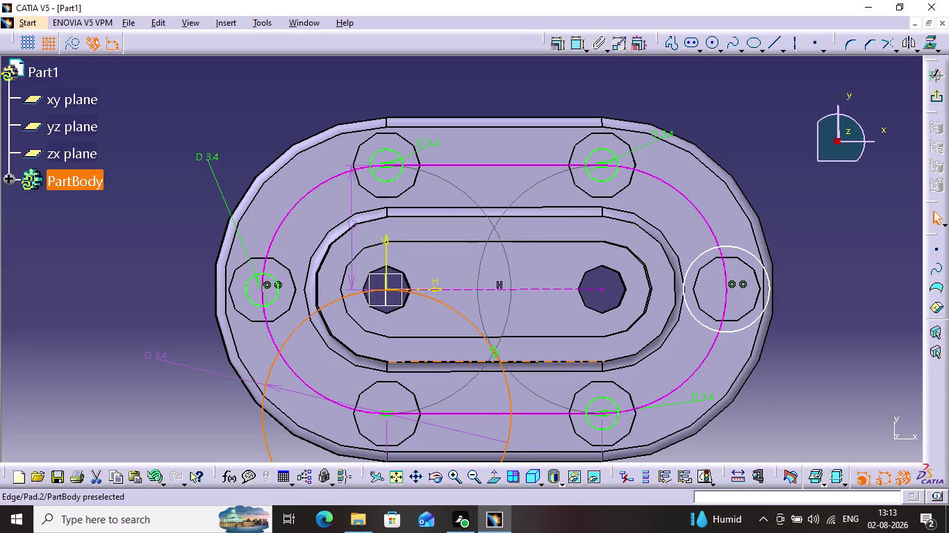
click(490, 354)
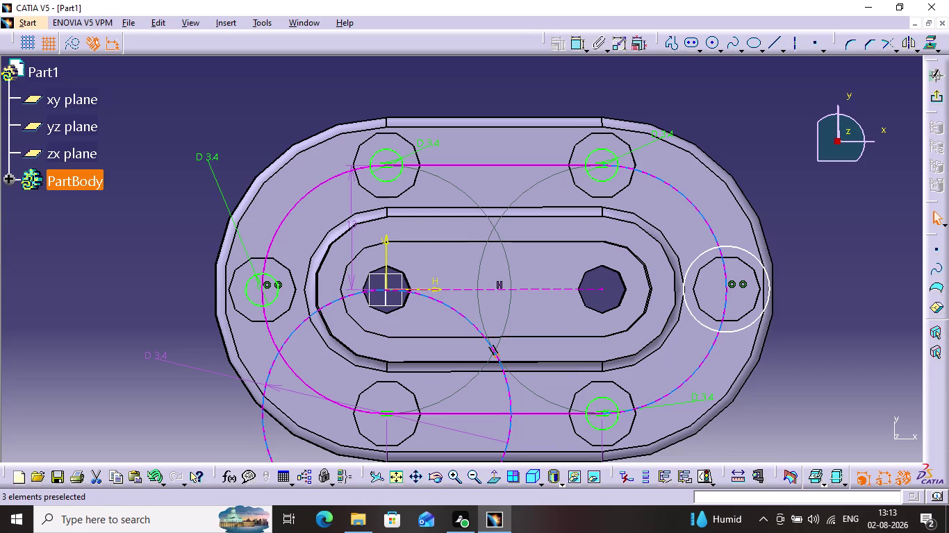
key(Delete)
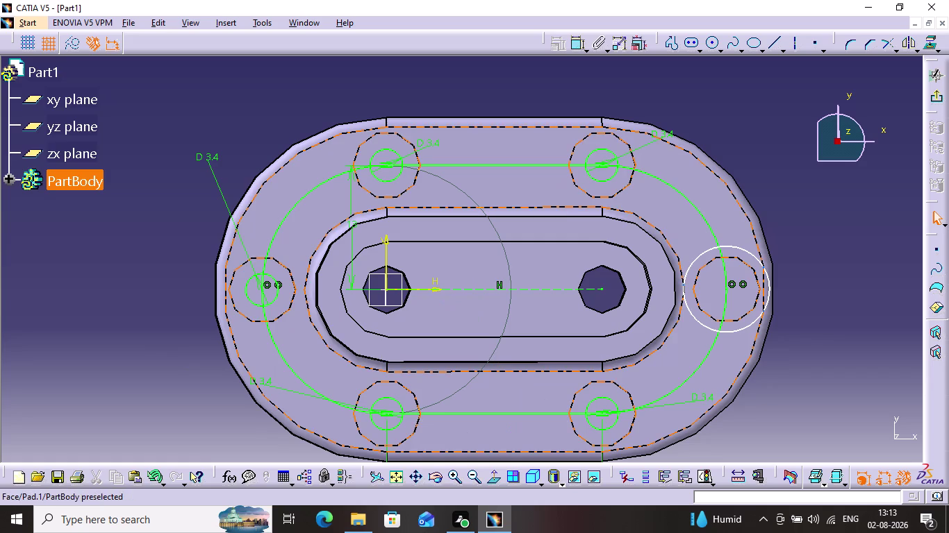
Make the rounded slot outline construction geometry and exit the sketch.
middle_drag(428, 387, 429, 306)
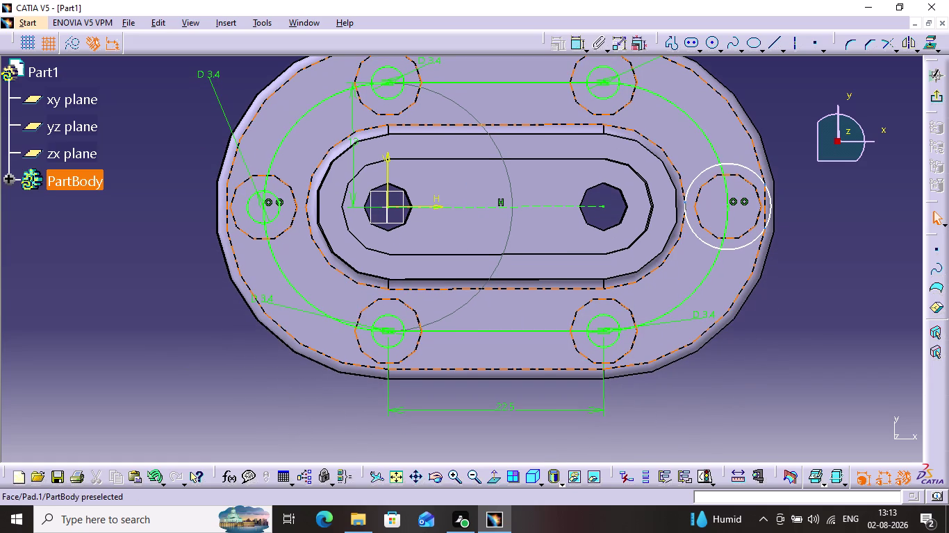
click(507, 334)
click(662, 318)
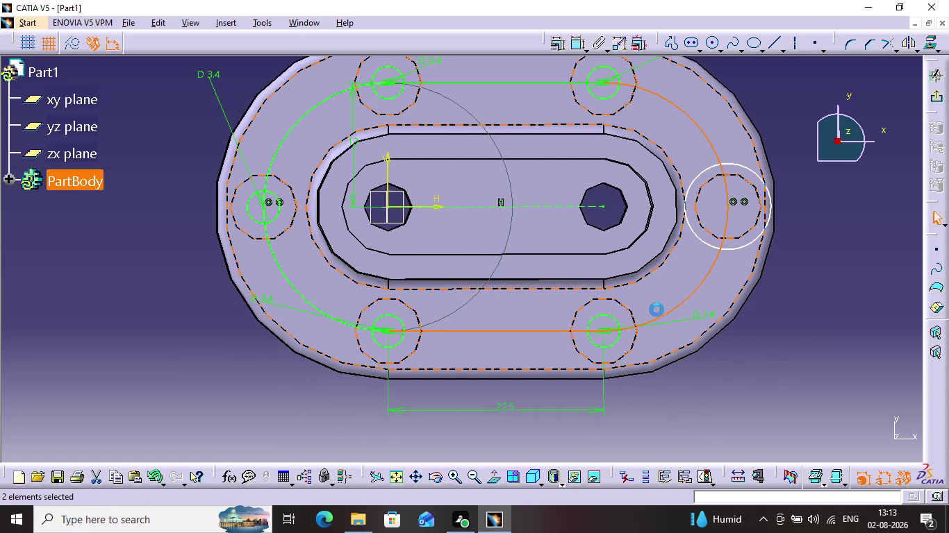
click(529, 81)
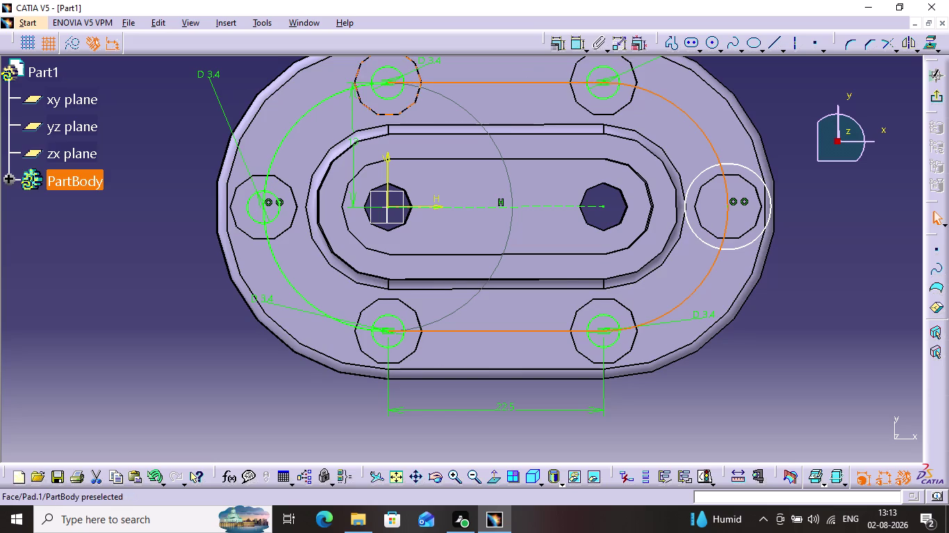
click(336, 95)
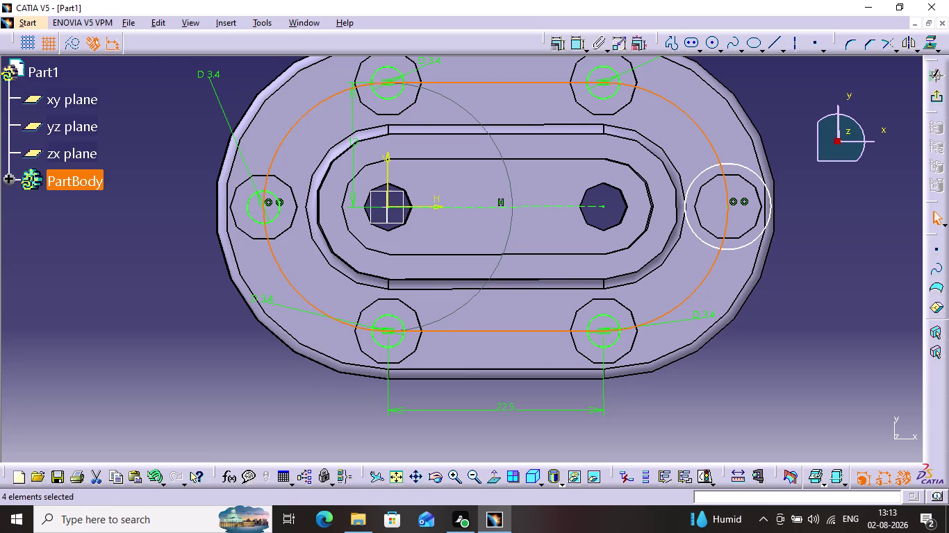
click(77, 43)
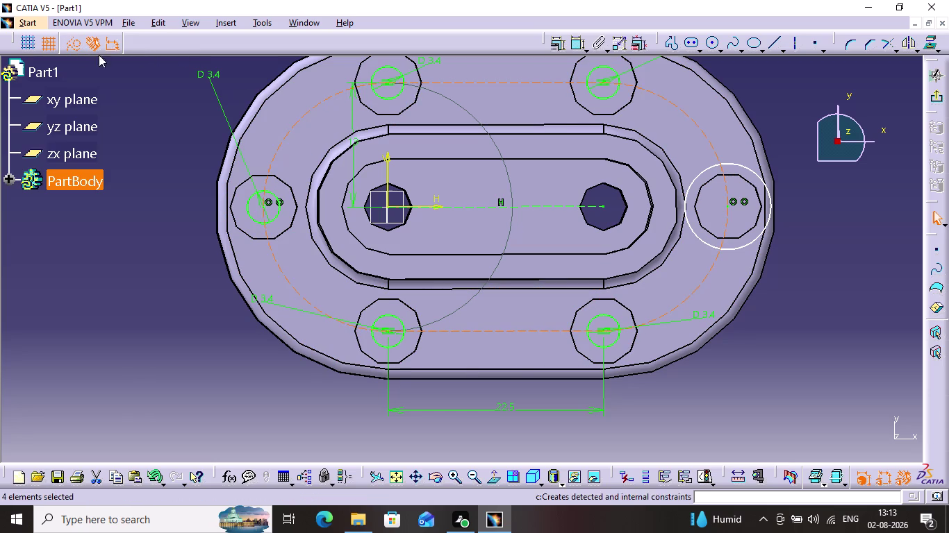
click(931, 100)
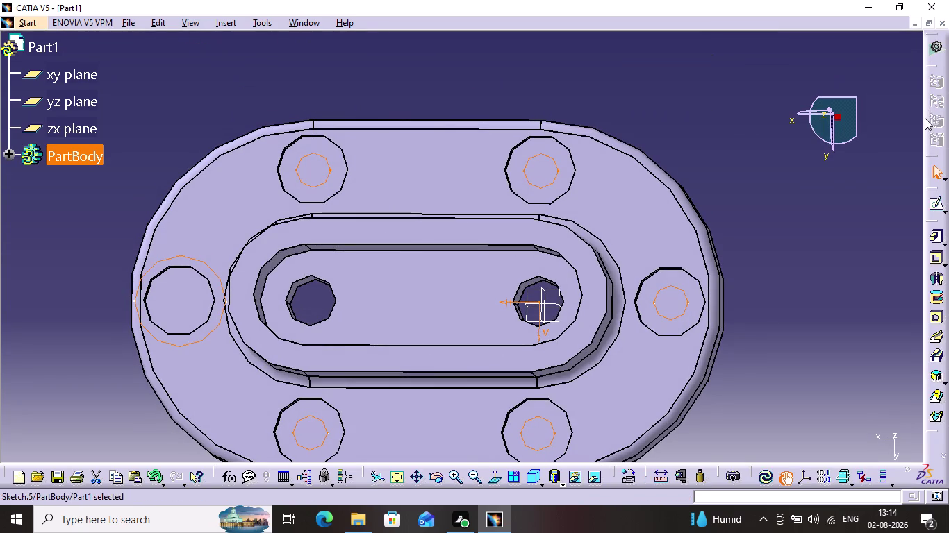
Start a pocket from the hole sketch, adjust depth and side, then cancel it.
click(936, 259)
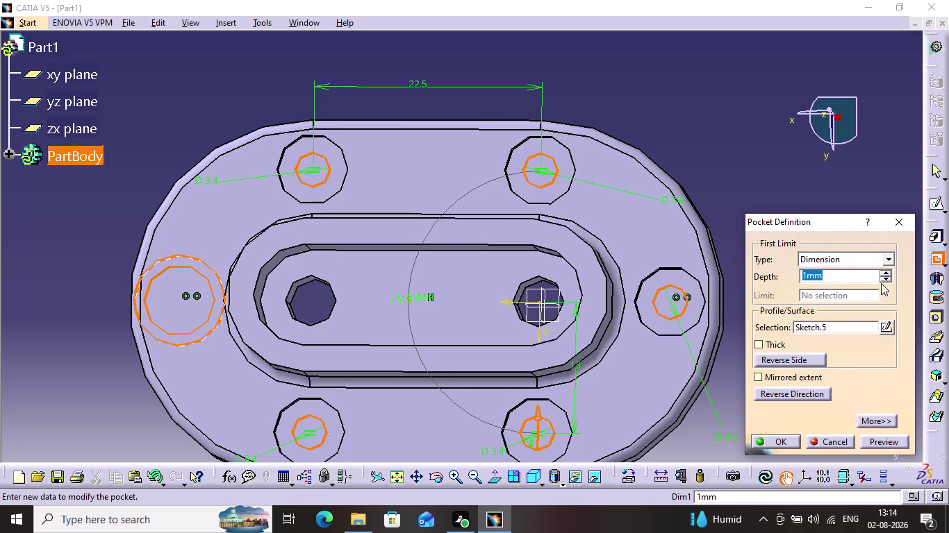
triple_click(887, 272)
triple_click(886, 271)
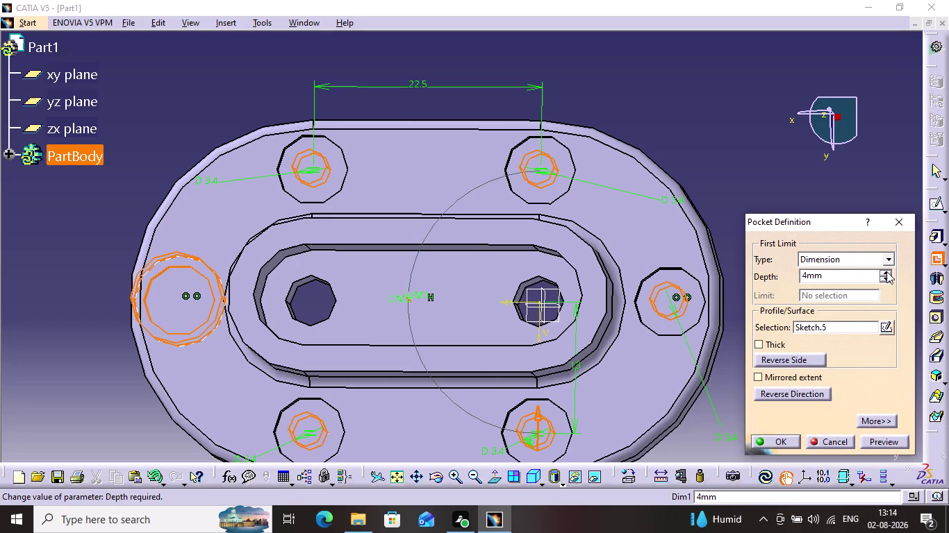
click(887, 272)
click(886, 272)
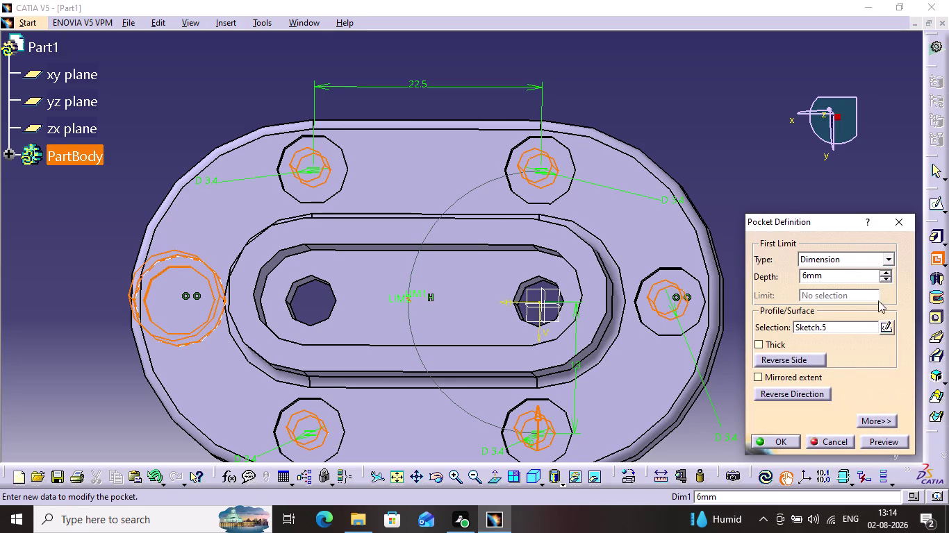
click(800, 356)
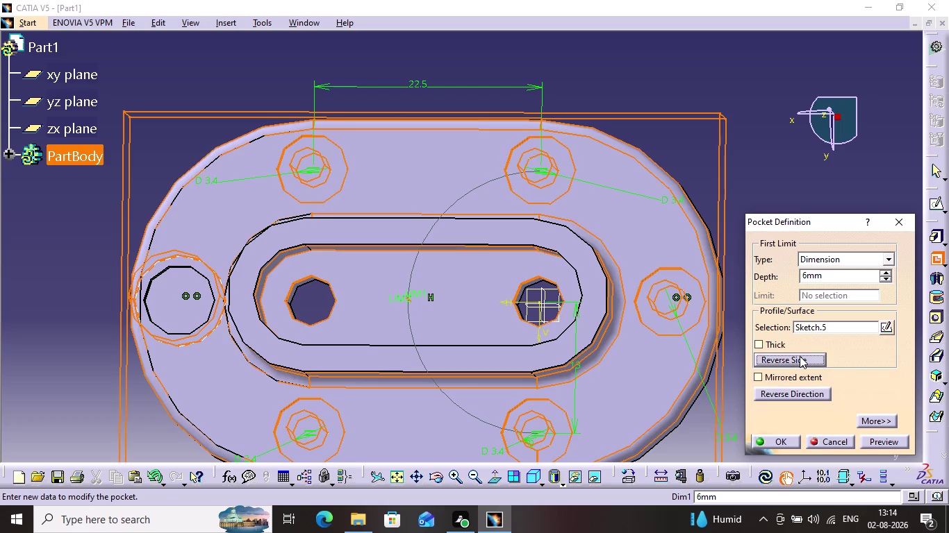
click(895, 223)
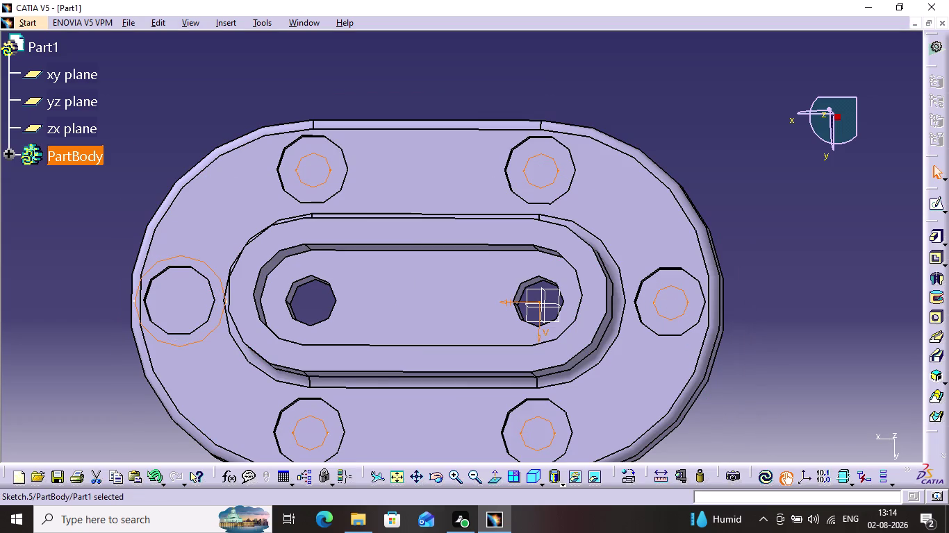
Pocket the hole sketch 5 mm deep, preview it, and confirm.
click(934, 256)
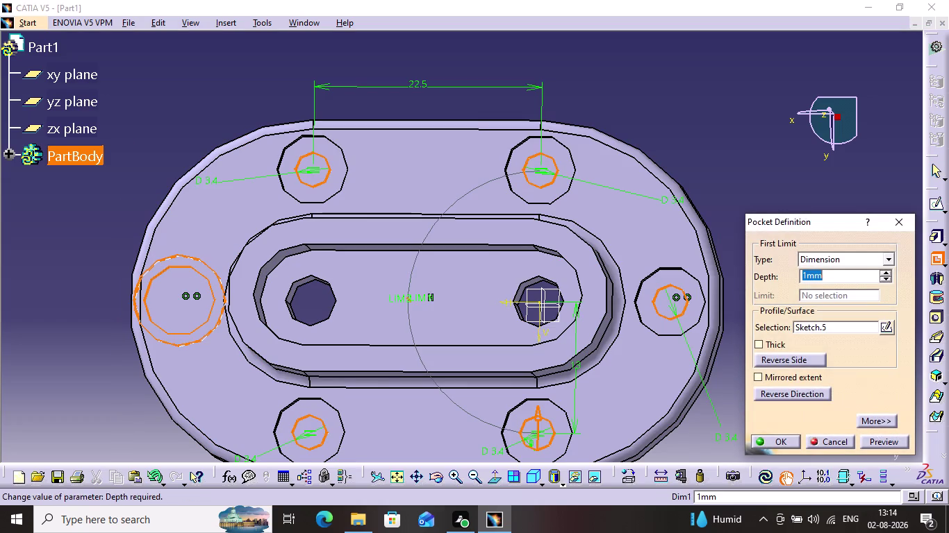
triple_click(888, 271)
triple_click(888, 271)
double_click(888, 271)
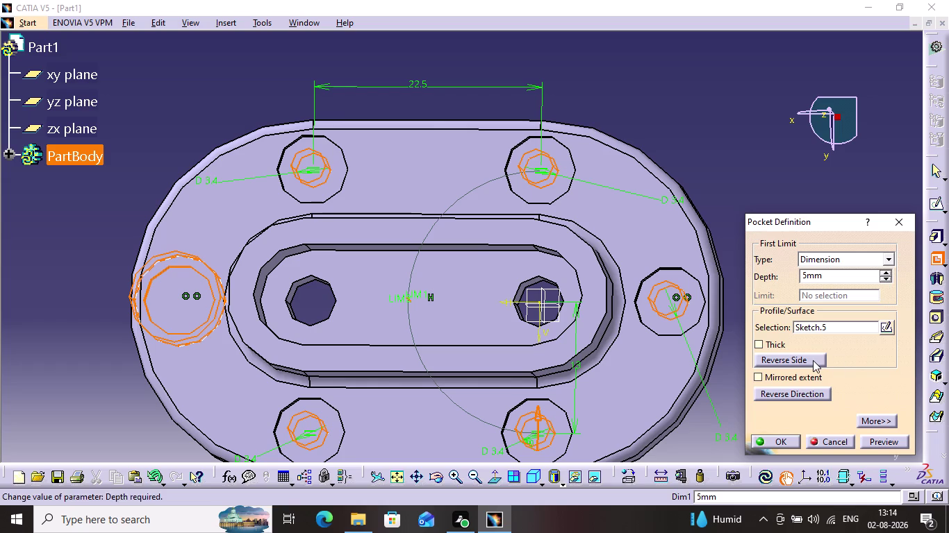
click(809, 392)
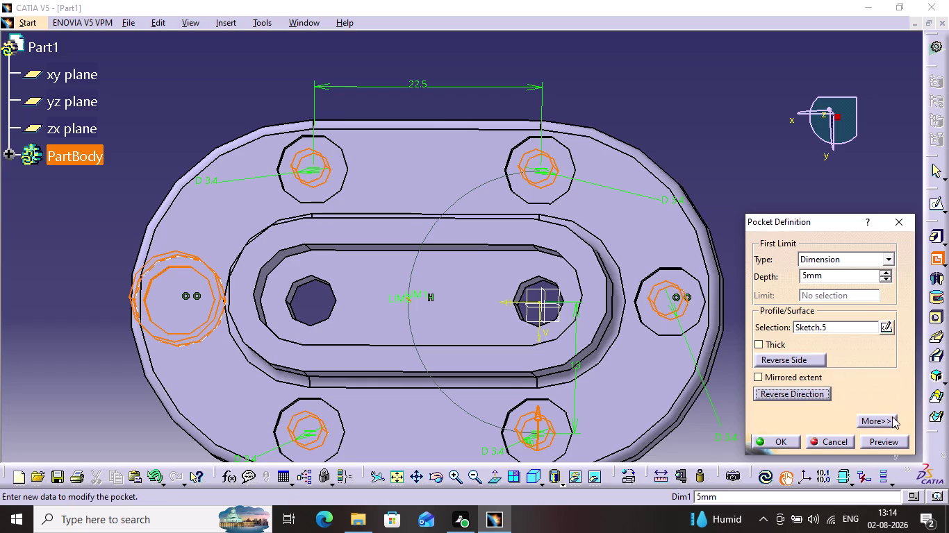
click(890, 439)
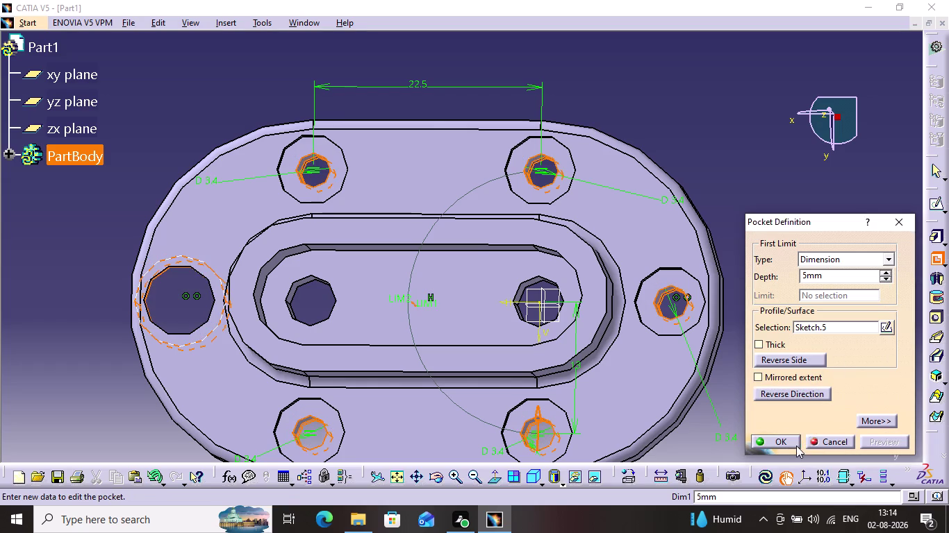
click(796, 446)
click(718, 163)
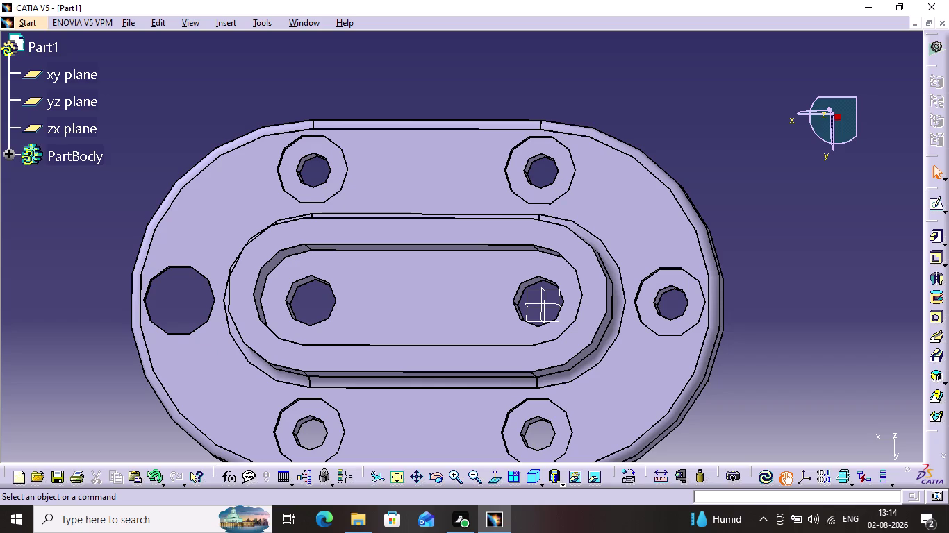
Orbit and pan the flange into an isometric view showing the raised slot and holes.
scroll(down, 3)
middle_drag(780, 165, 759, 125)
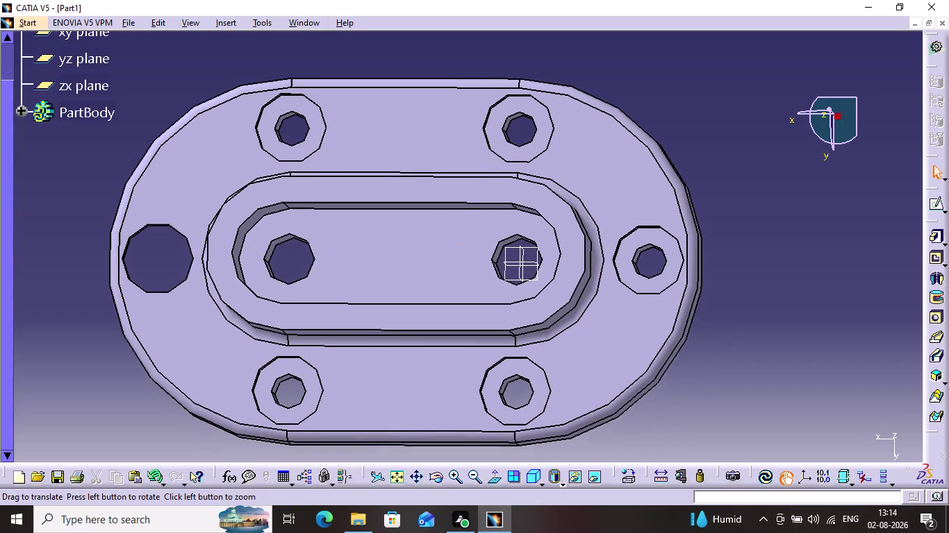
middle_drag(759, 124, 759, 160)
scroll(up, 3)
scroll(down, 3)
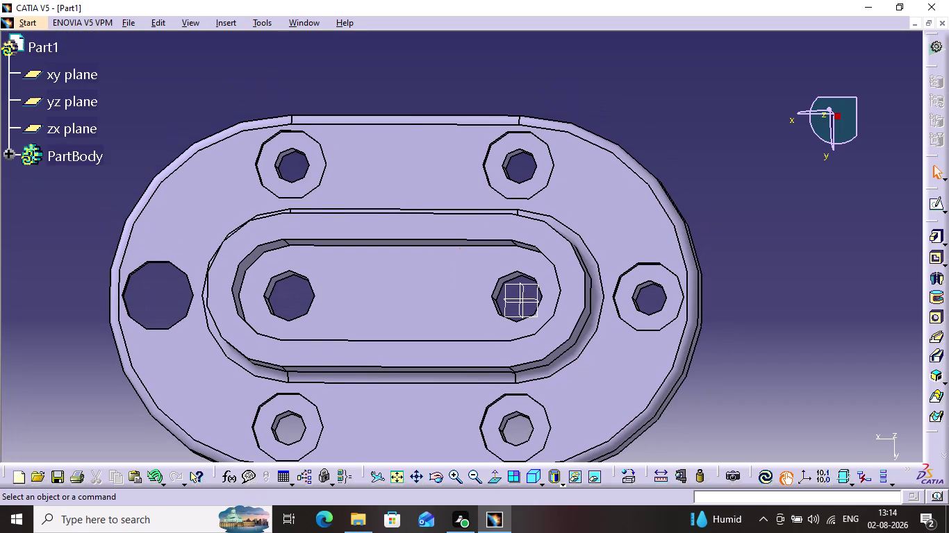
click(429, 477)
drag(155, 428, 425, 304)
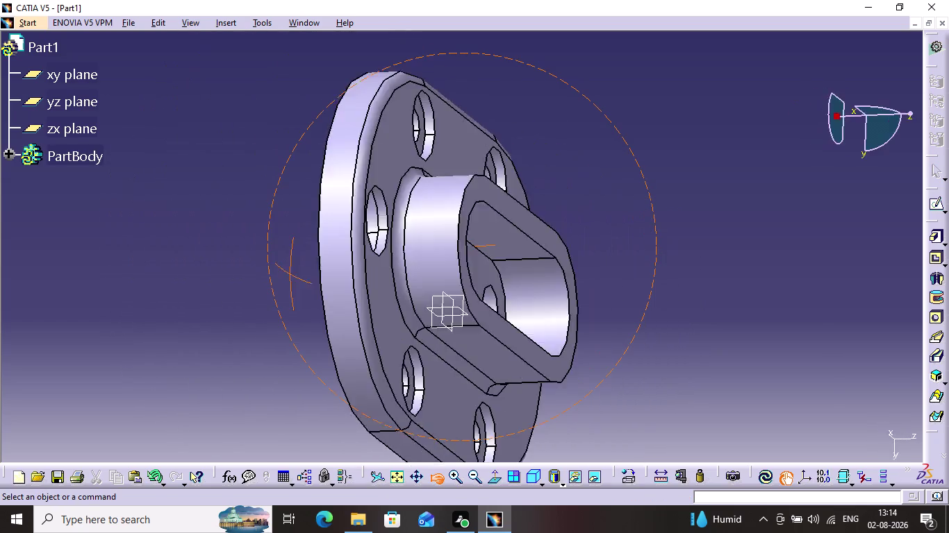
drag(425, 304, 267, 162)
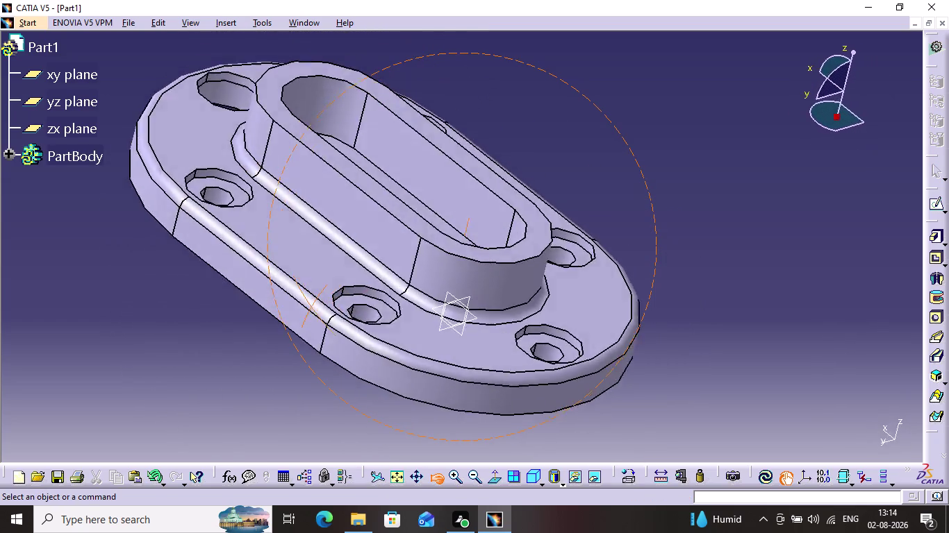
drag(268, 162, 277, 236)
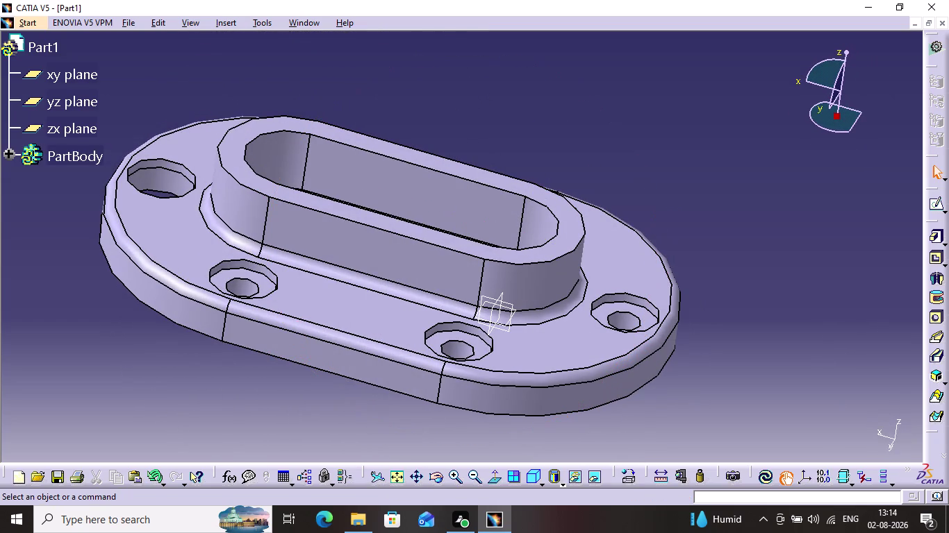
Enter the file name 'Oval Flange base support' in the save dialog.
key(ctrl+s)
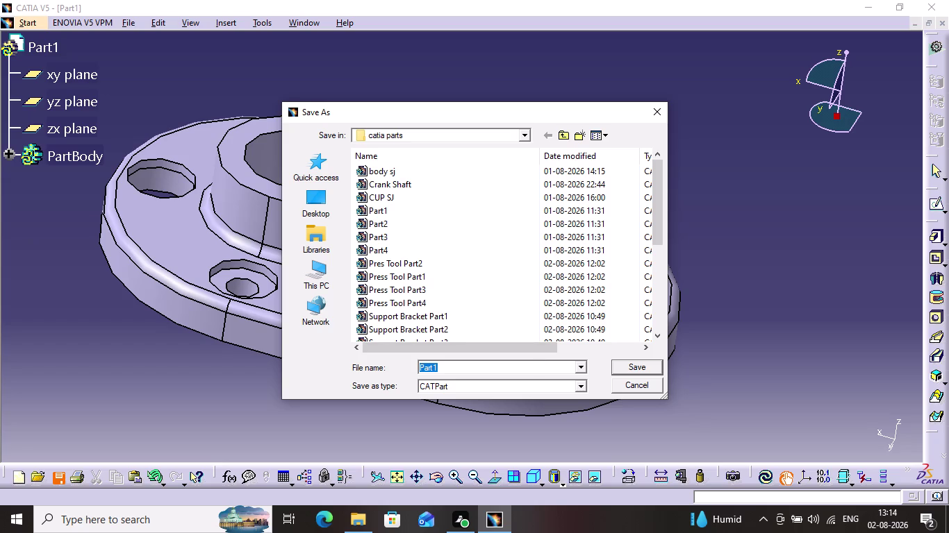
key(BackSpace)
text(O)
text(val)
key(space)
text(Fl)
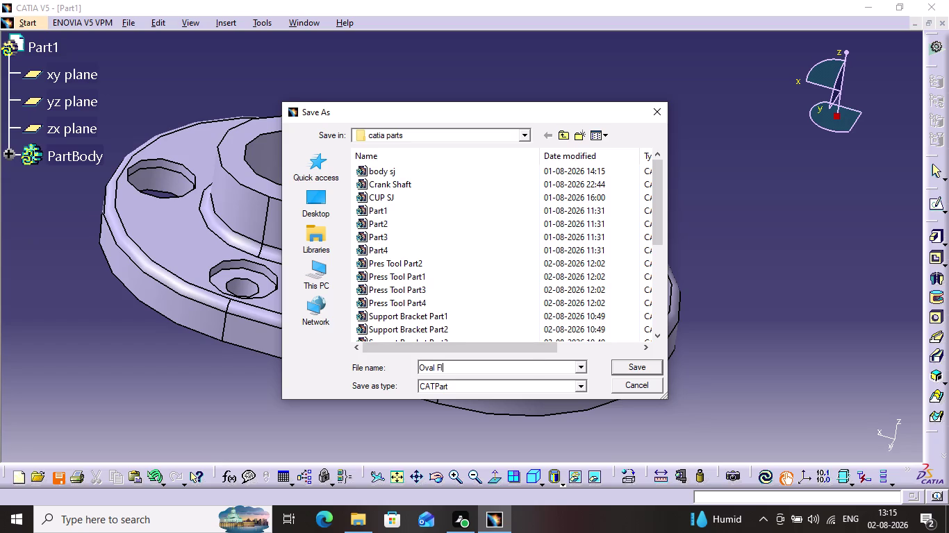
text(ange)
key(space)
text(ba)
text(se)
key(space)
text(su)
text(pport)
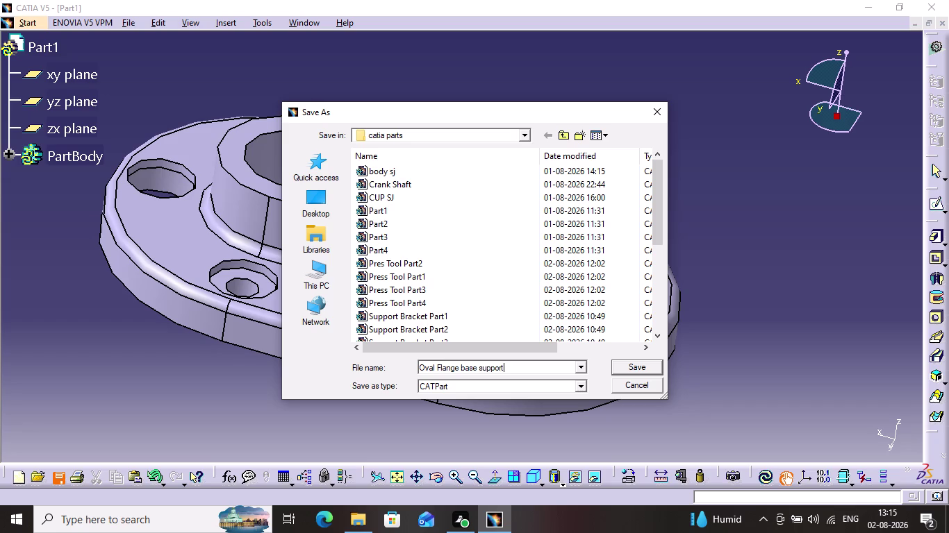
Capitalise 'Support' and 'Base', then save the part as 'Oval Flange Base Support'.
key(Left)
key(Left)
key(Left)
key(Left)
key(Left)
key(Left)
key(BackSpace)
key(ctrl+s)
key(shift+s)
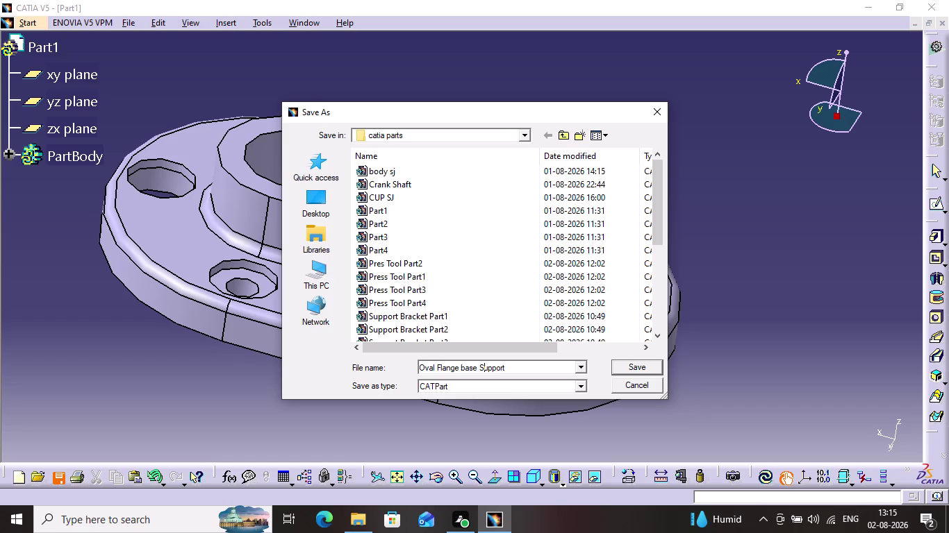
key(Left)
key(Left)
key(Left)
key(Left)
key(Left)
key(BackSpace)
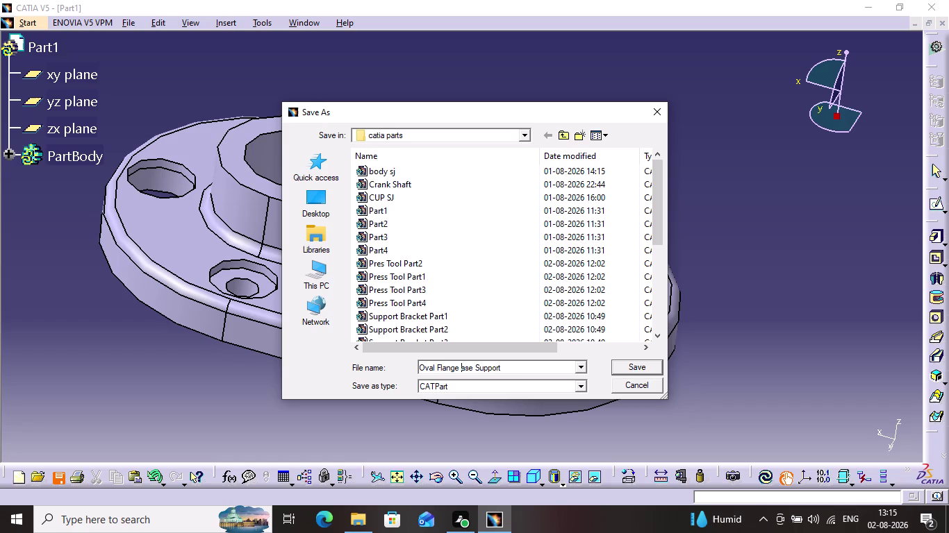
key(shift+b)
key(Return)
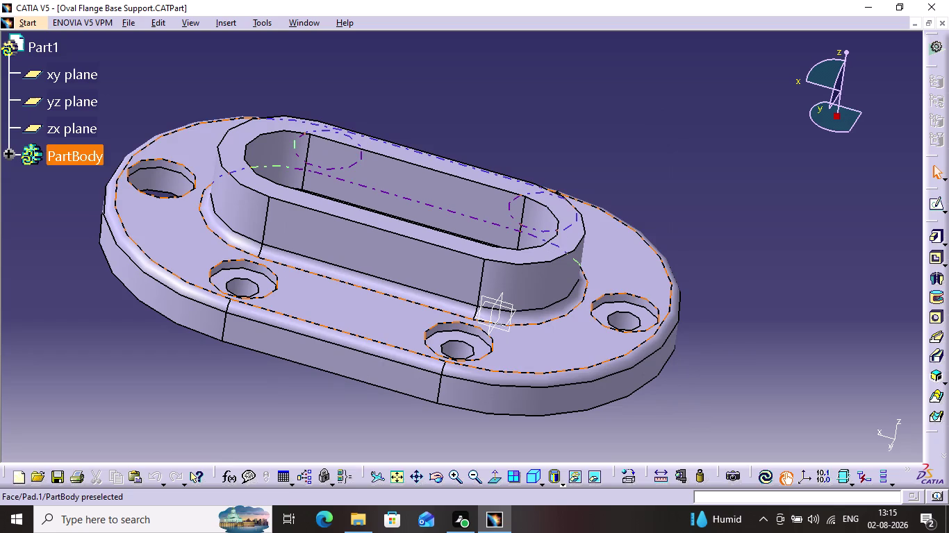
key(ctrl+s)
key(ctrl+s)
From the large side hole's face, find Pocket.3 in the tree and open Sketch.5.
key(ctrl+s)
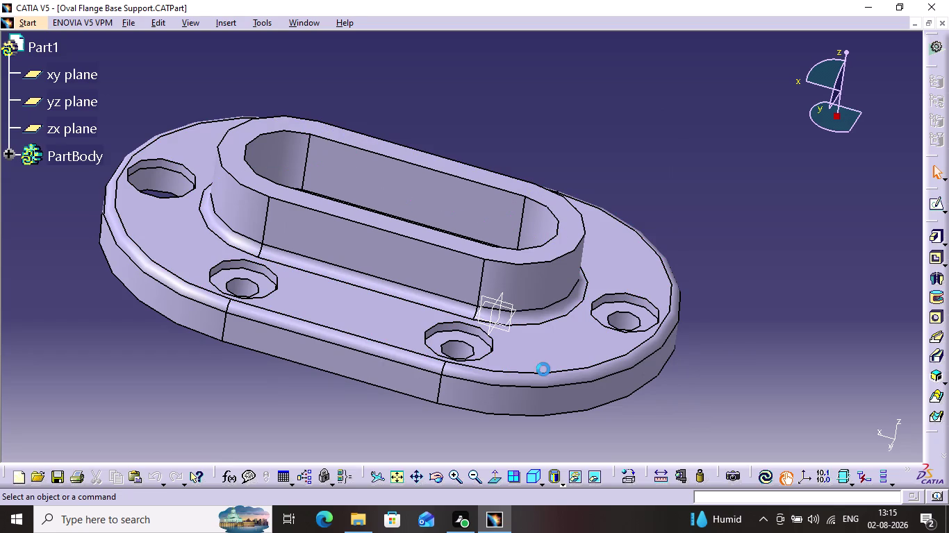
key(ctrl+s)
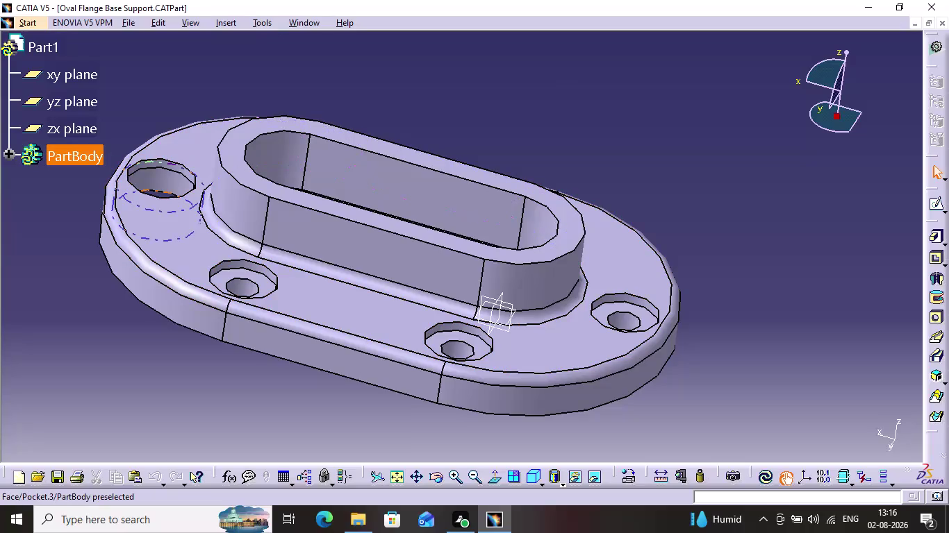
click(164, 180)
click(10, 152)
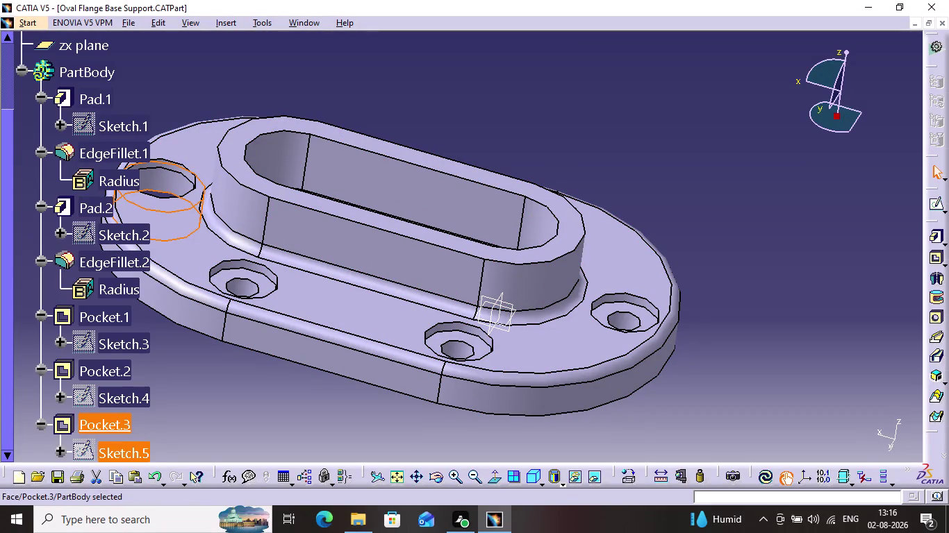
double_click(119, 451)
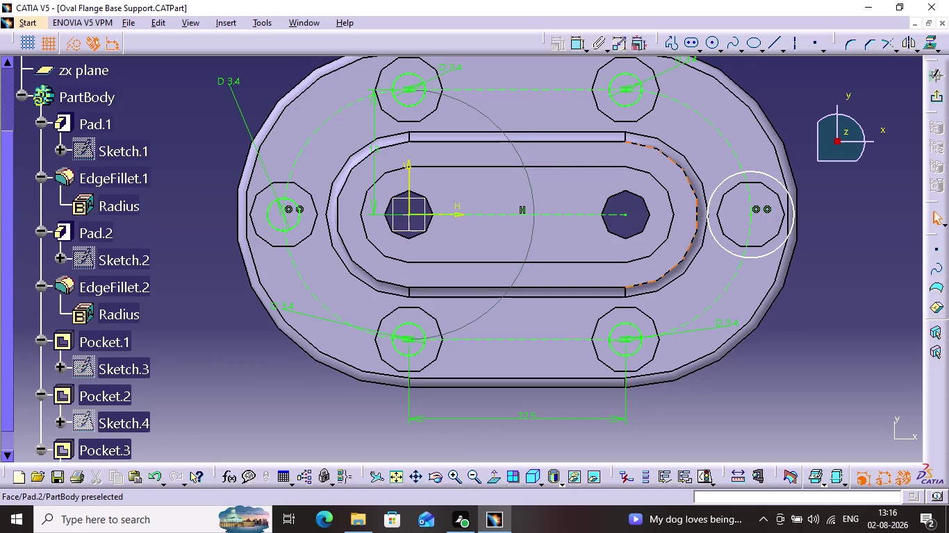
Constrain the side-hole circle's diameter and try '3,4', dismissing the syntax error.
click(753, 169)
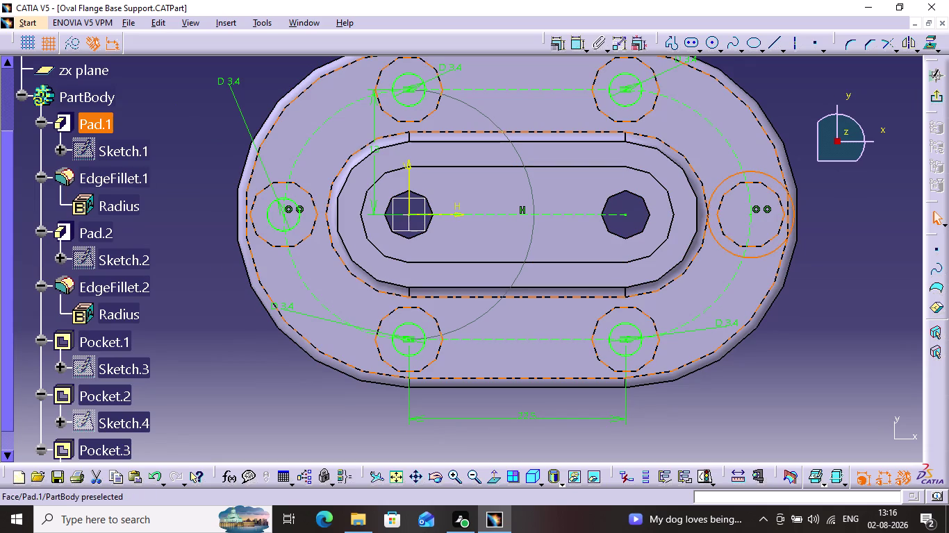
click(557, 50)
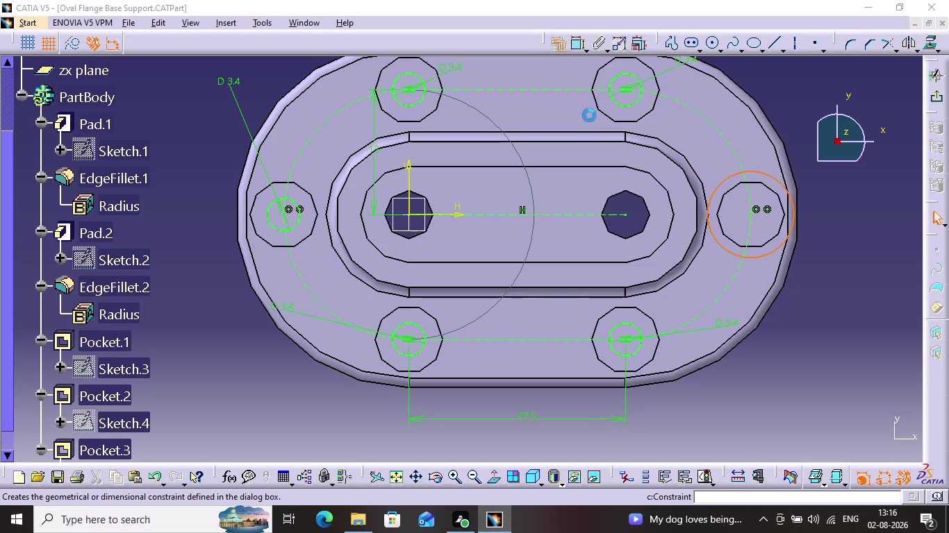
click(900, 264)
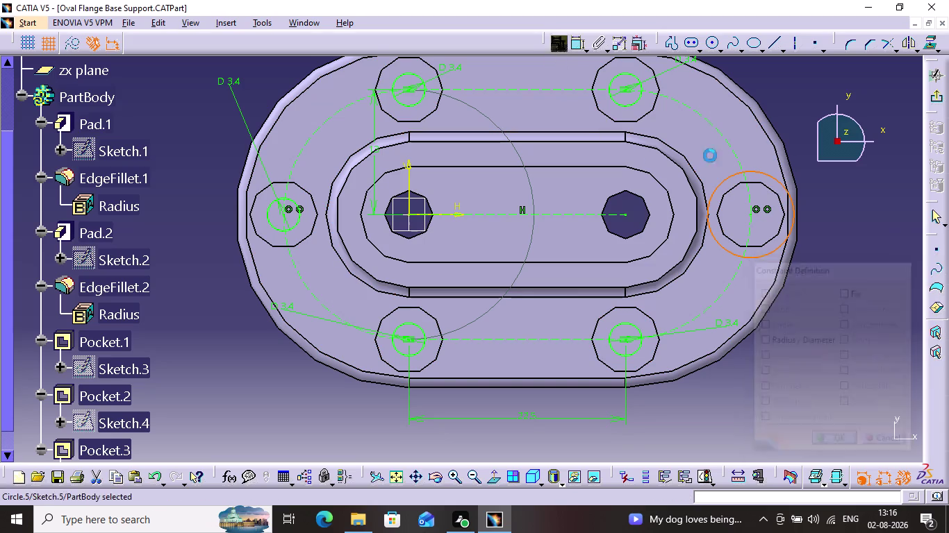
click(576, 45)
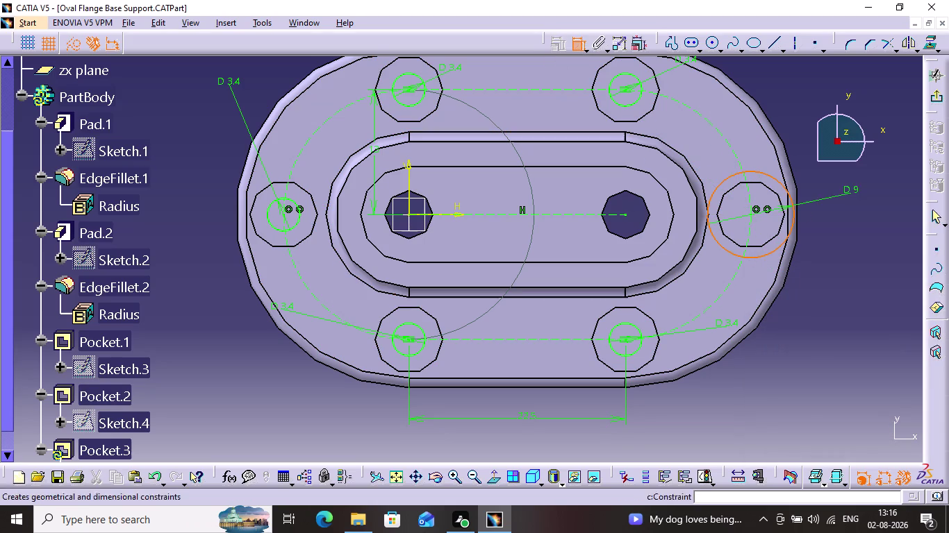
click(833, 198)
double_click(833, 195)
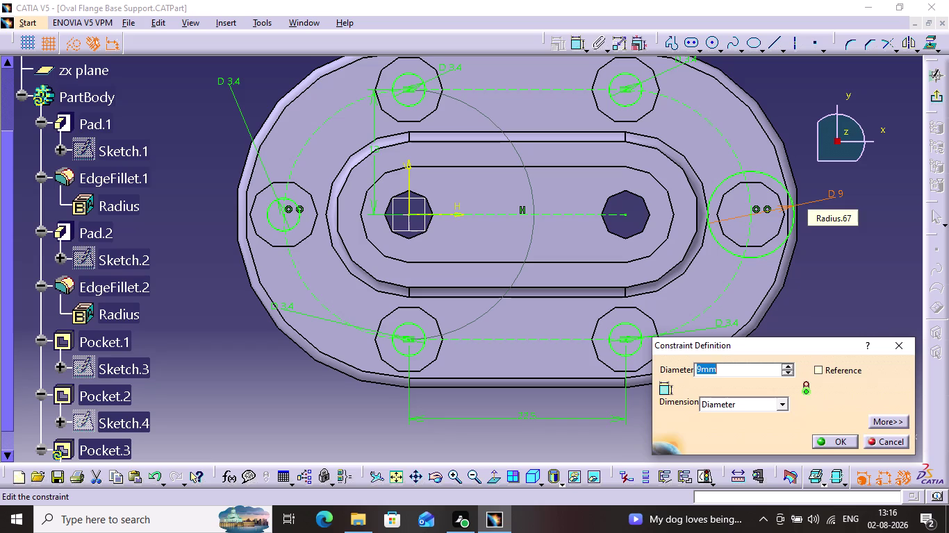
text(3,4)
key(Return)
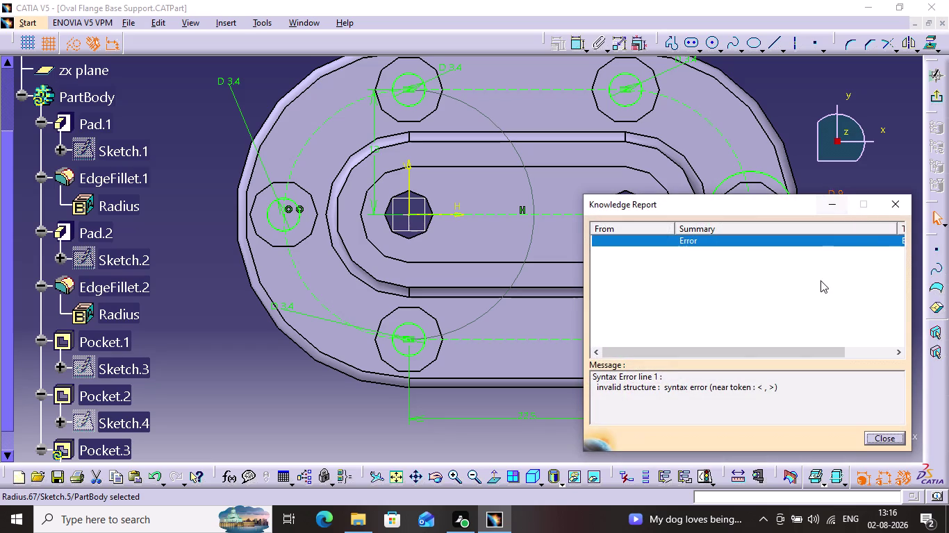
click(901, 196)
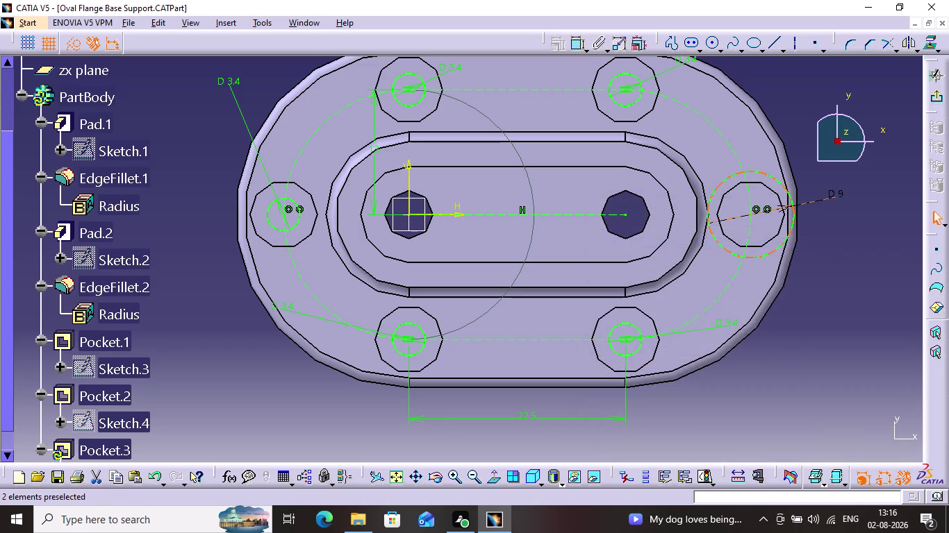
Change the D 9 diameter to 3.4 mm and exit the sketch.
double_click(837, 192)
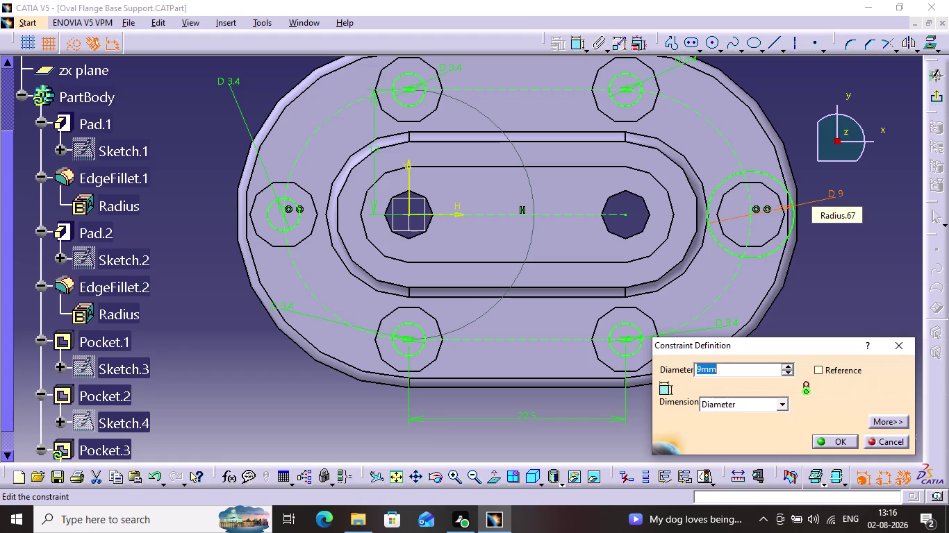
key(3)
text(.)
text(4)
key(Return)
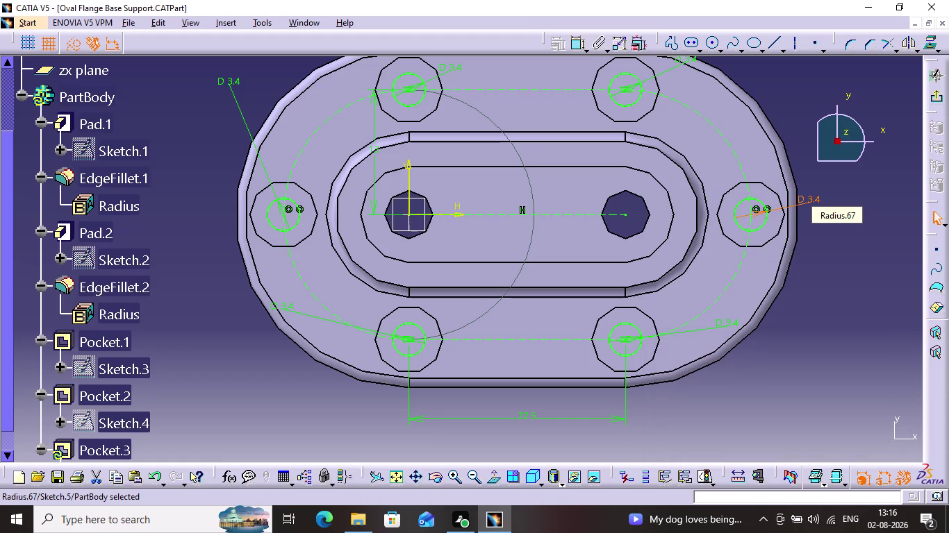
click(936, 96)
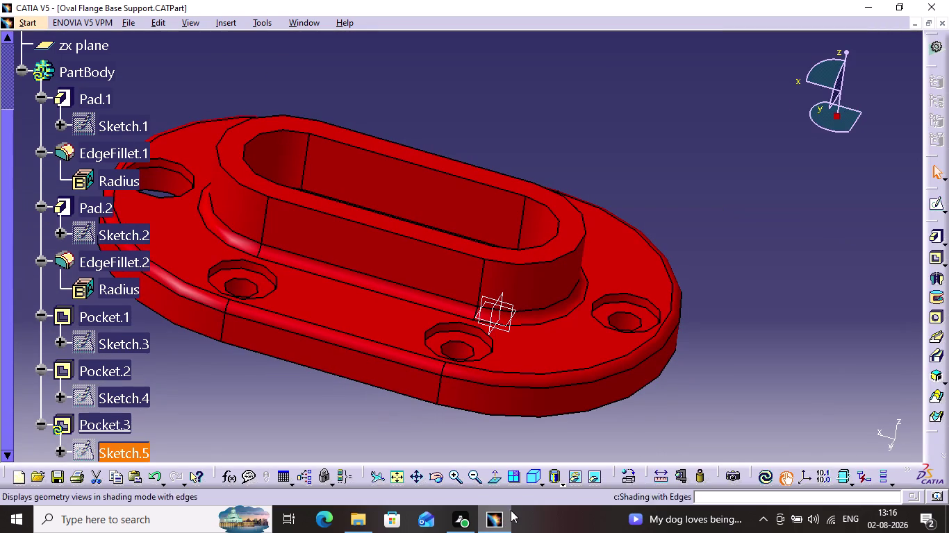
Clear the selection, collapse PartBody in the specification tree, and open the Start workbench list.
click(767, 478)
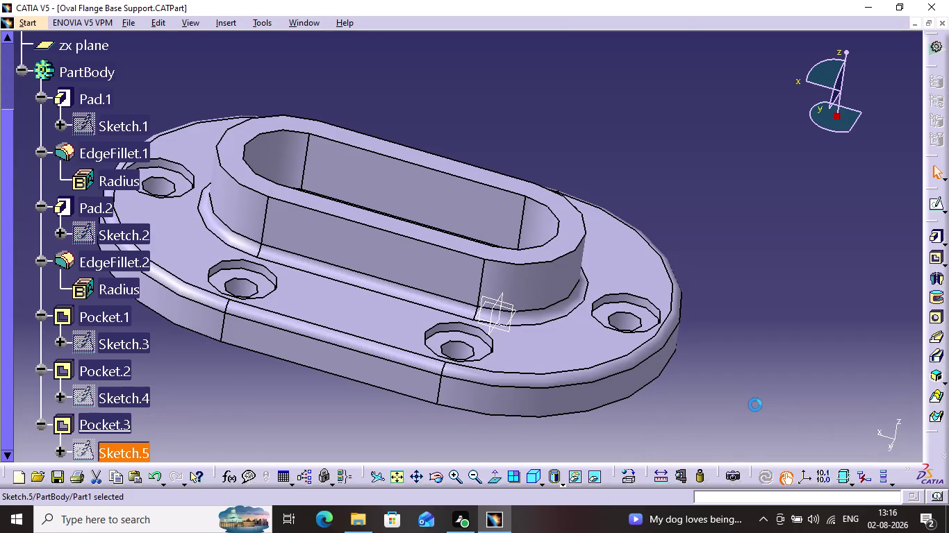
click(742, 382)
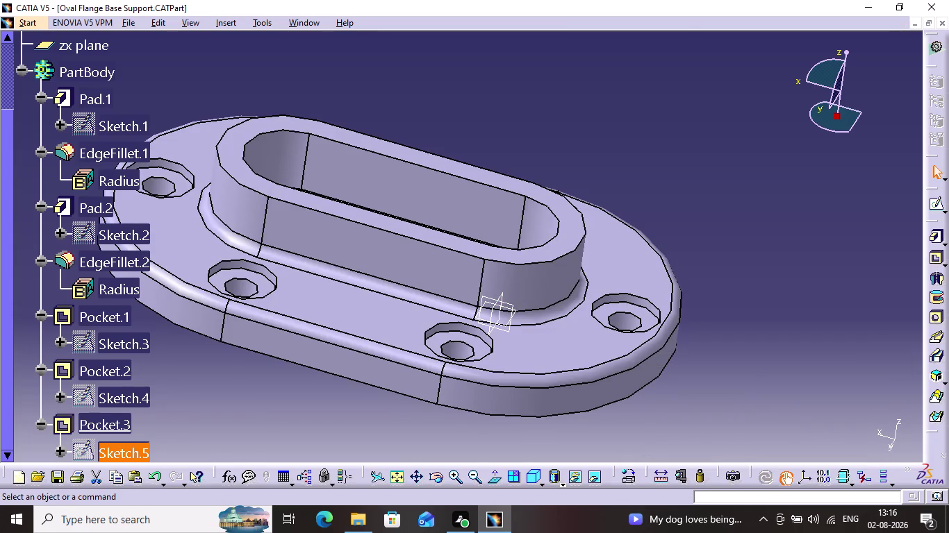
key(ctrl+s)
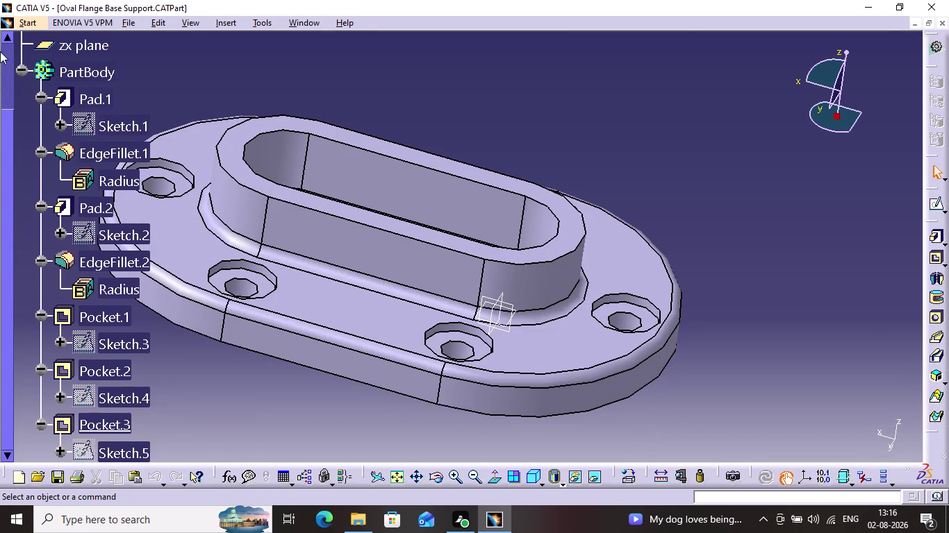
click(18, 68)
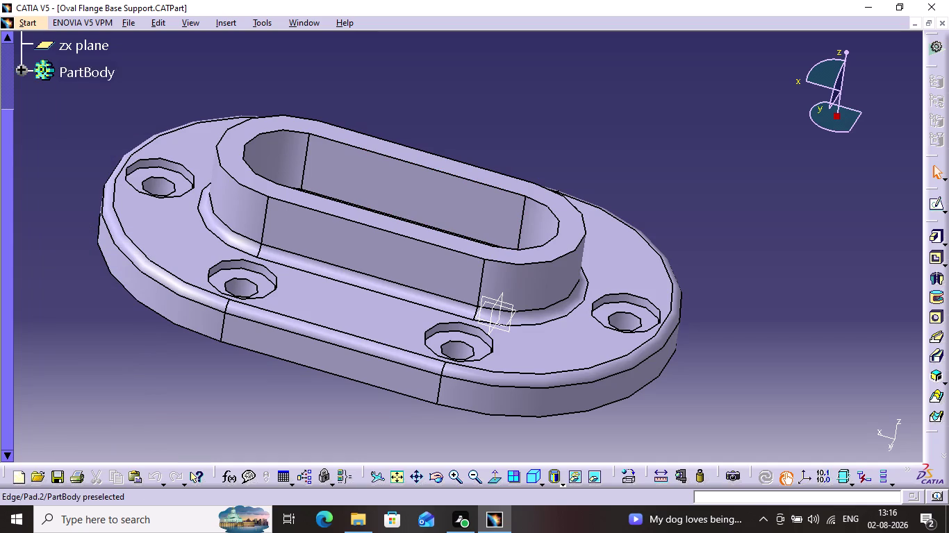
scroll(up, 3)
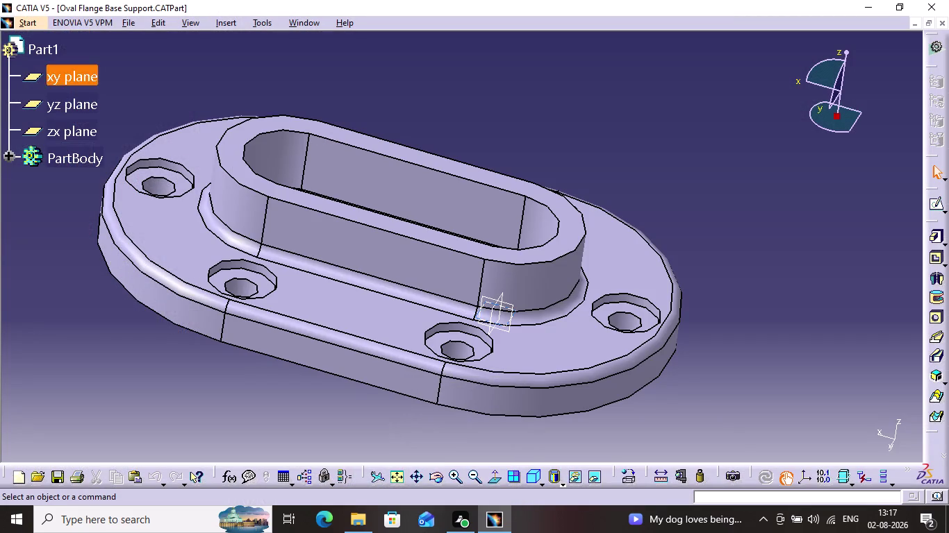
click(21, 21)
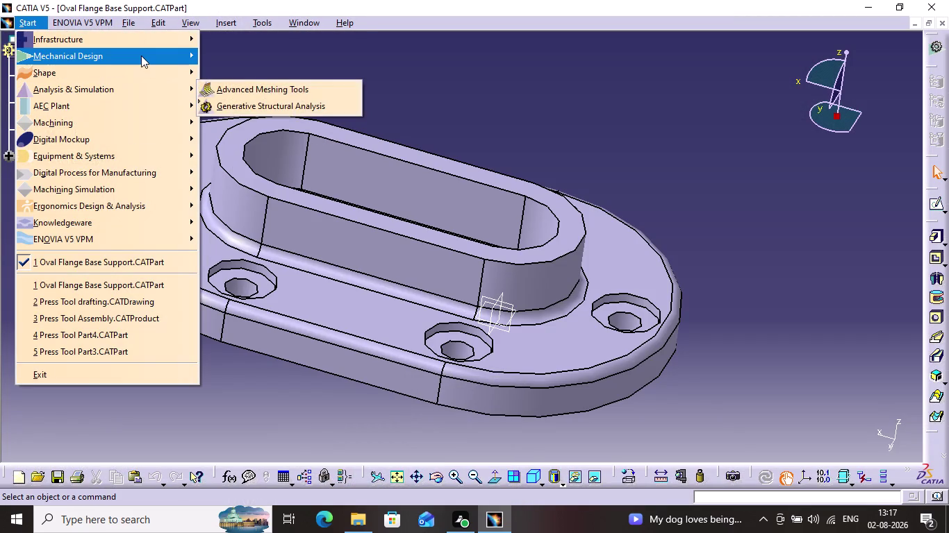
Start a new Drafting drawing with the default layout and switch to editing its sheet background.
click(278, 198)
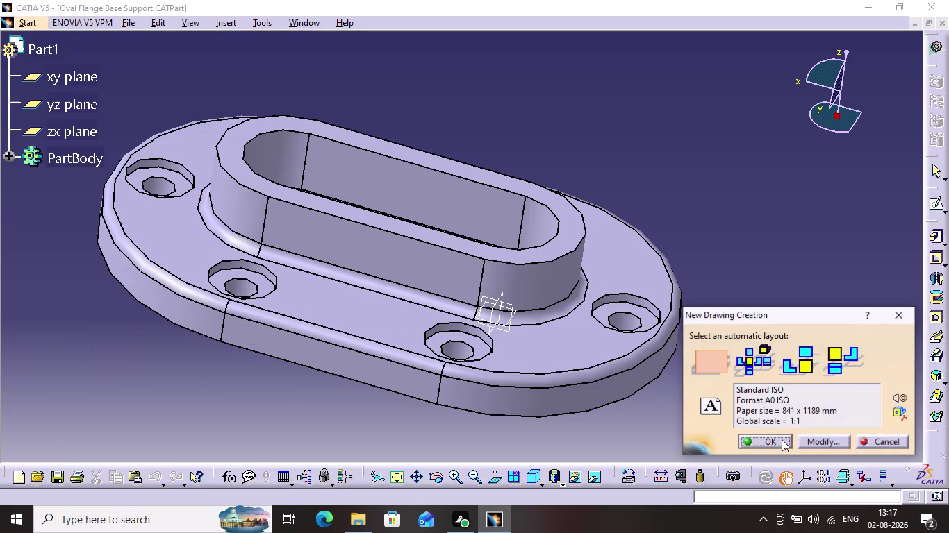
click(781, 441)
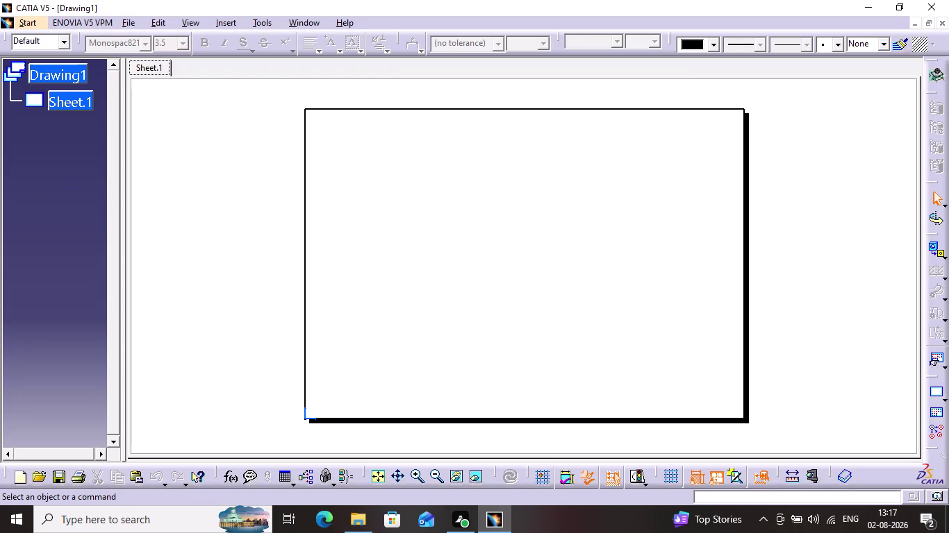
click(166, 22)
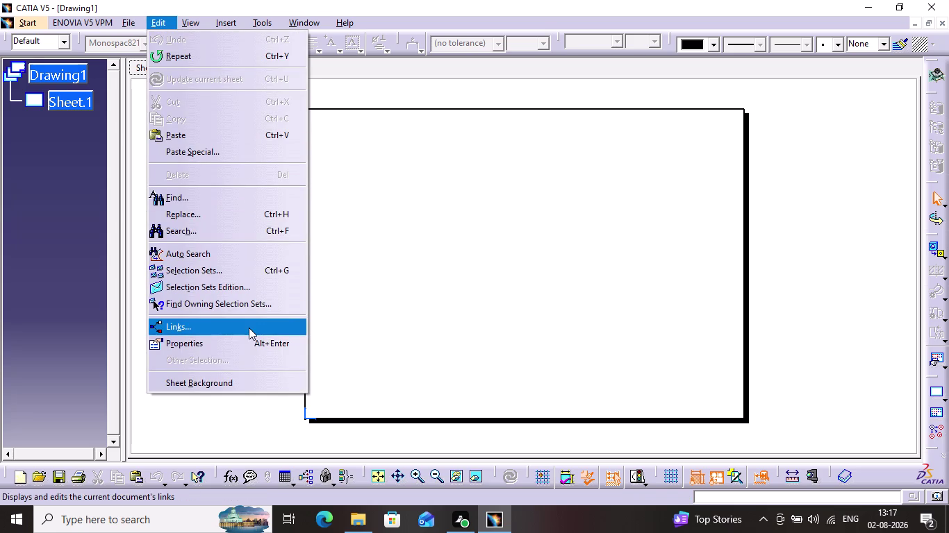
click(211, 380)
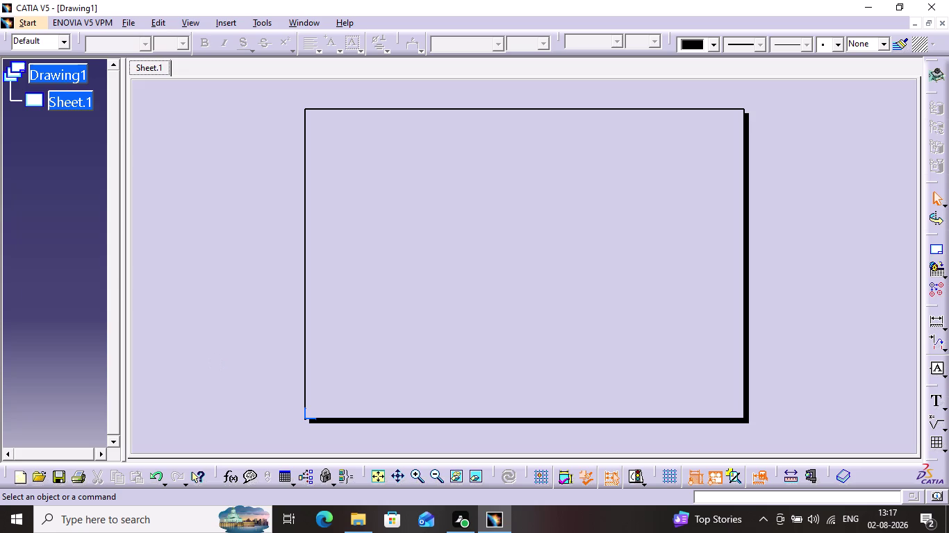
Bring up the Insert menu, briefly starting and cancelling an embedded object insertion.
click(154, 23)
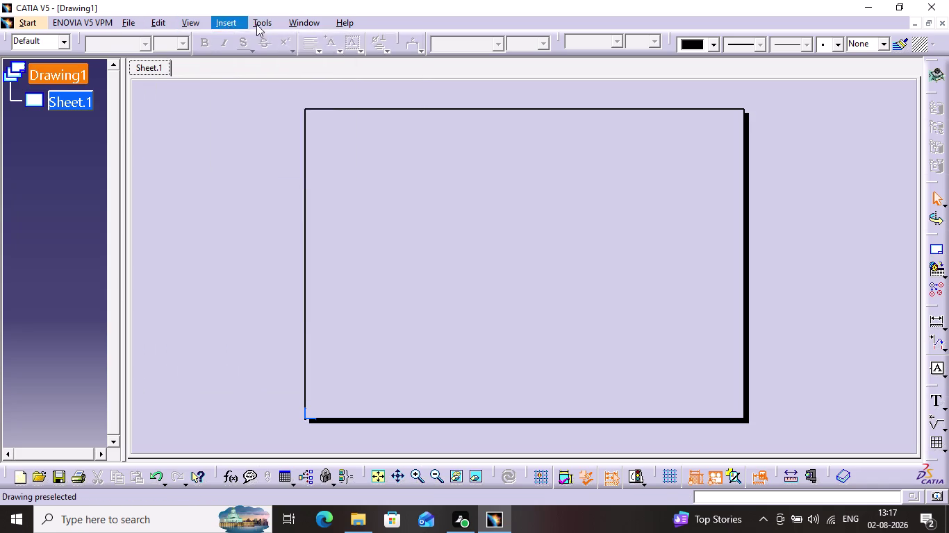
click(275, 47)
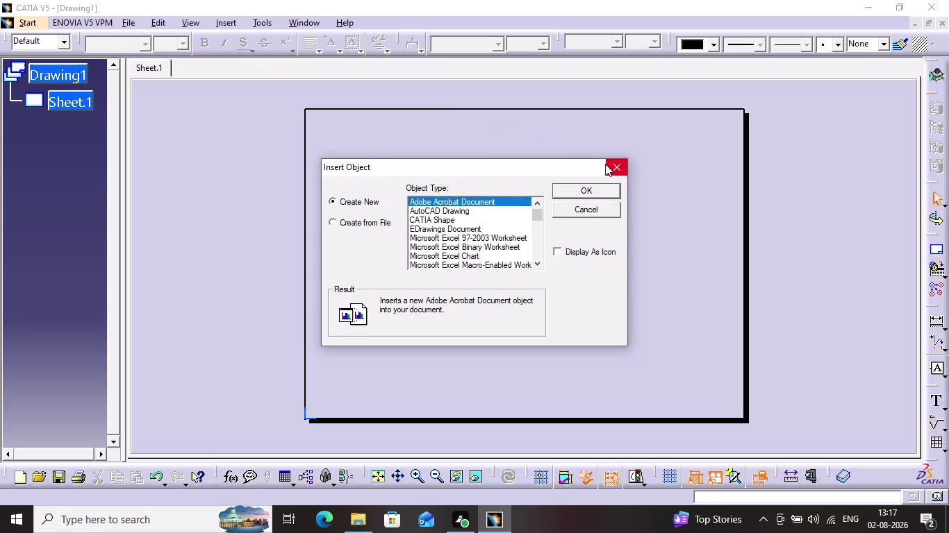
click(605, 164)
click(238, 23)
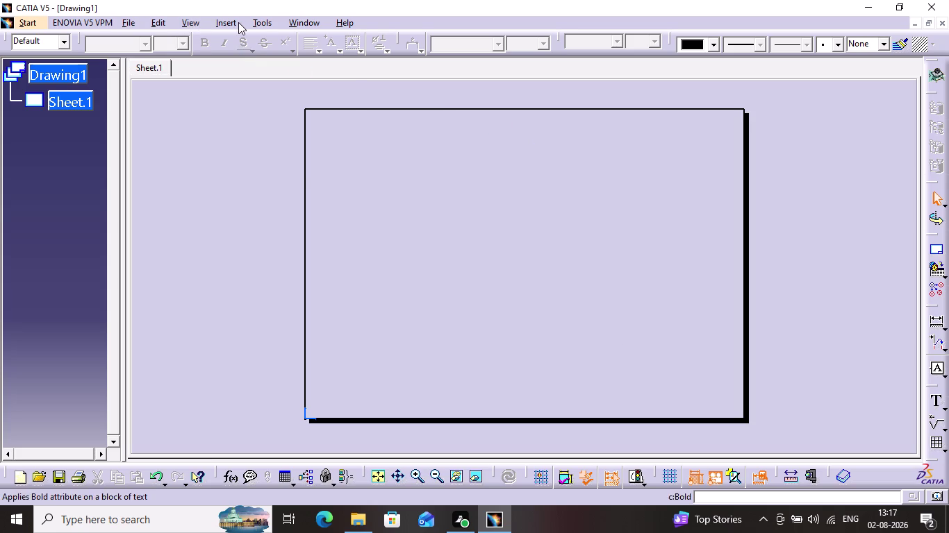
click(274, 68)
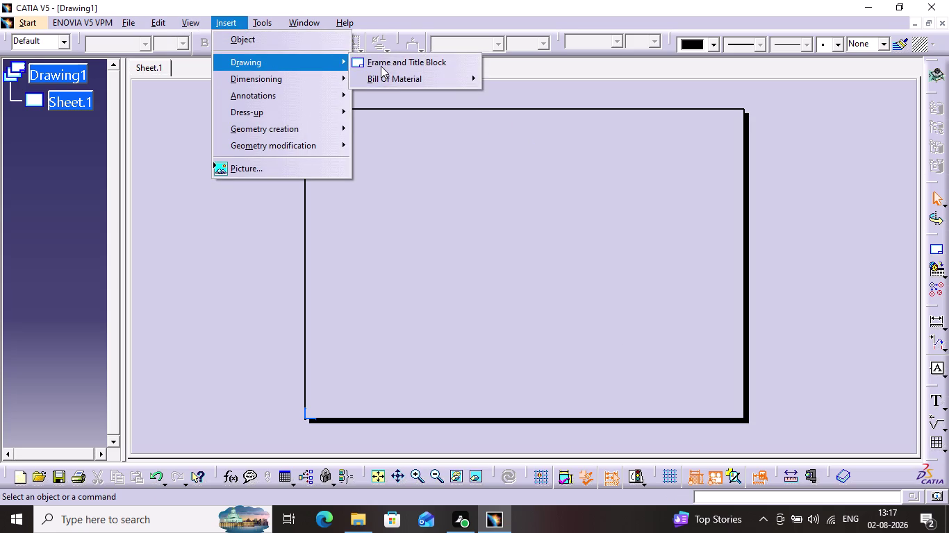
Create the drawing frame and title block from the Frame and Title Block manager.
click(381, 66)
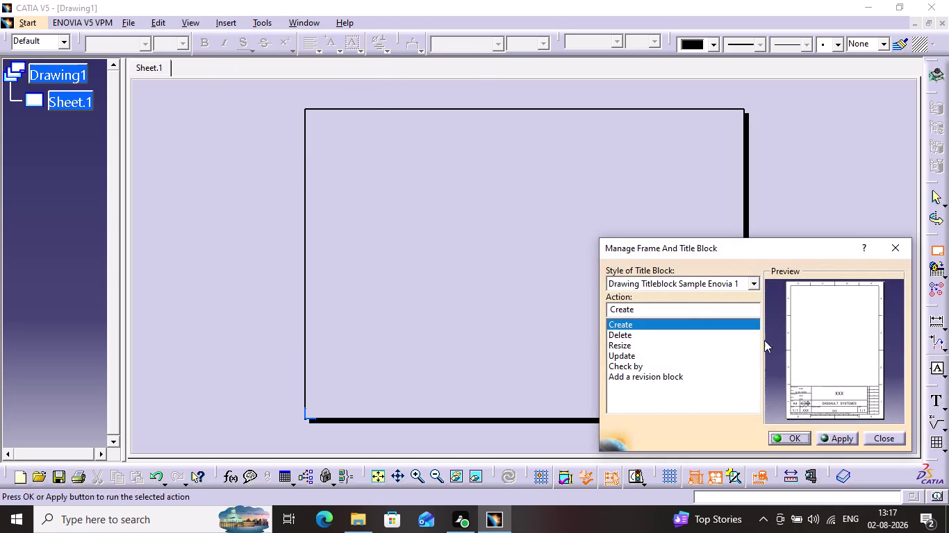
click(835, 436)
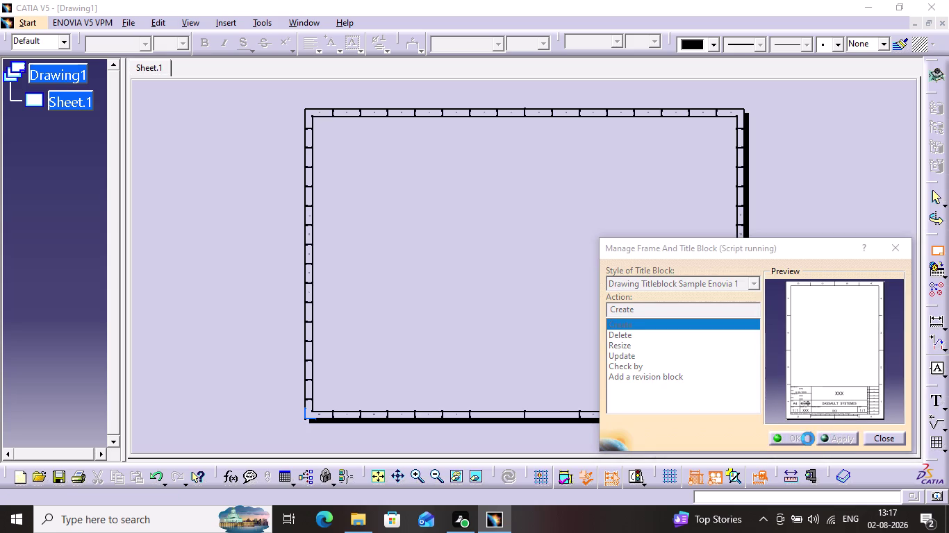
click(799, 439)
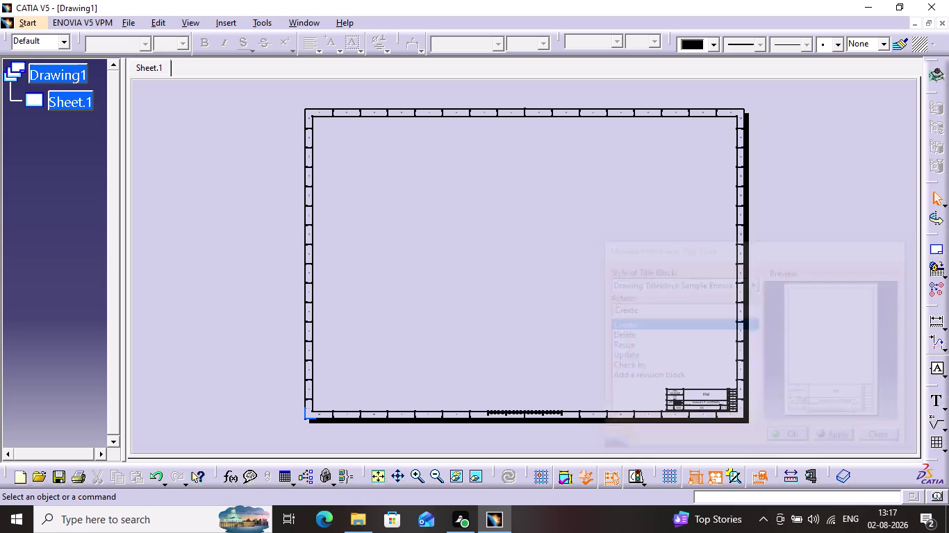
click(622, 304)
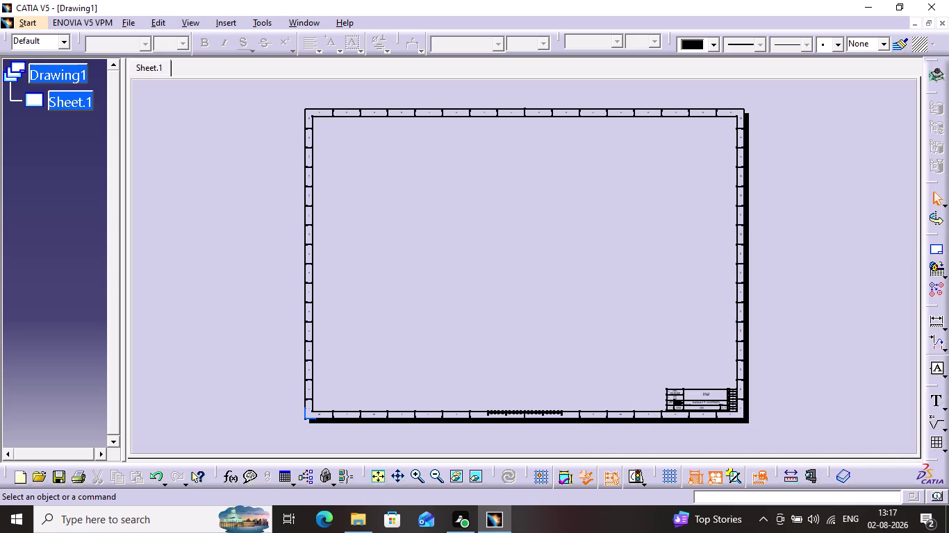
Zoom into the title block and begin editing the XXX title text.
middle_drag(358, 219, 294, 45)
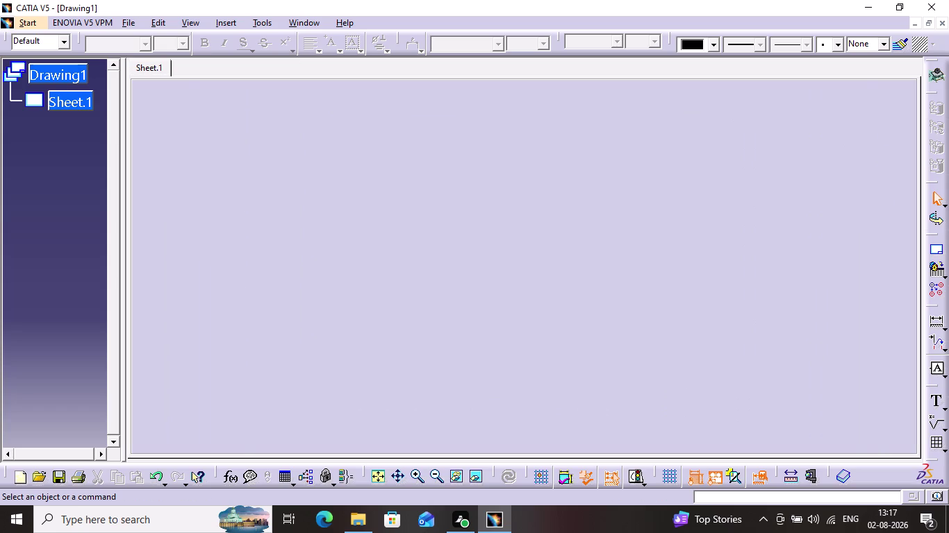
middle_drag(406, 227, 261, 97)
middle_drag(674, 274, 299, 19)
middle_drag(704, 289, 703, 288)
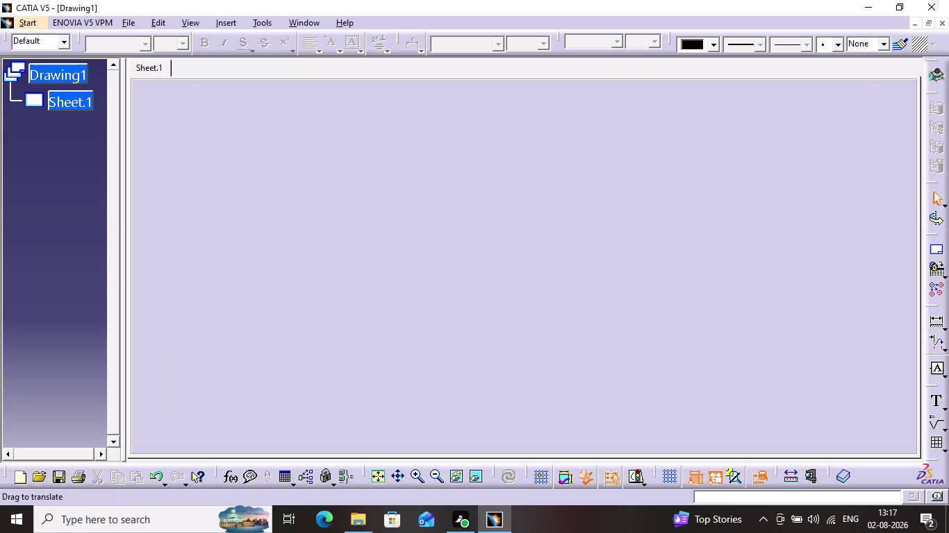
middle_drag(703, 289, 514, 187)
middle_drag(663, 287, 286, 8)
middle_drag(435, 179, 428, 146)
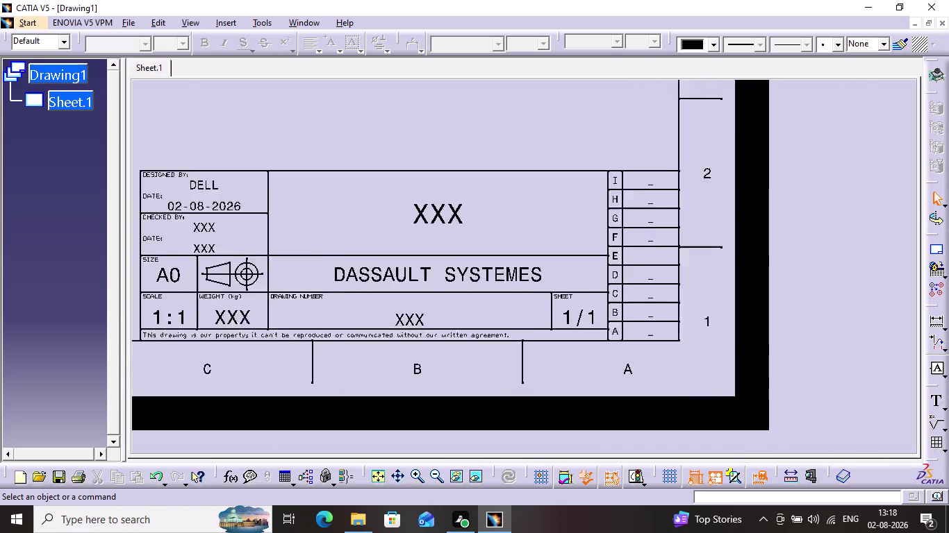
middle_drag(429, 146, 413, 54)
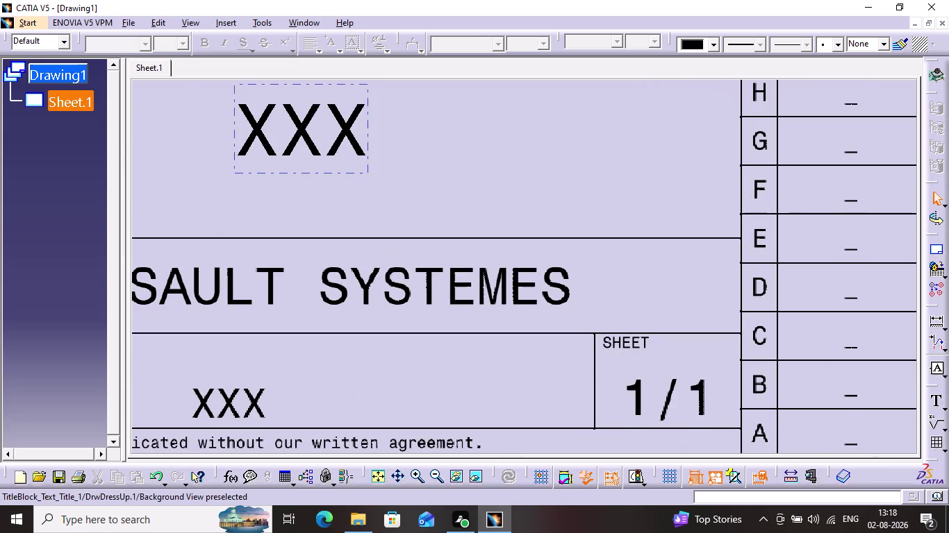
double_click(311, 155)
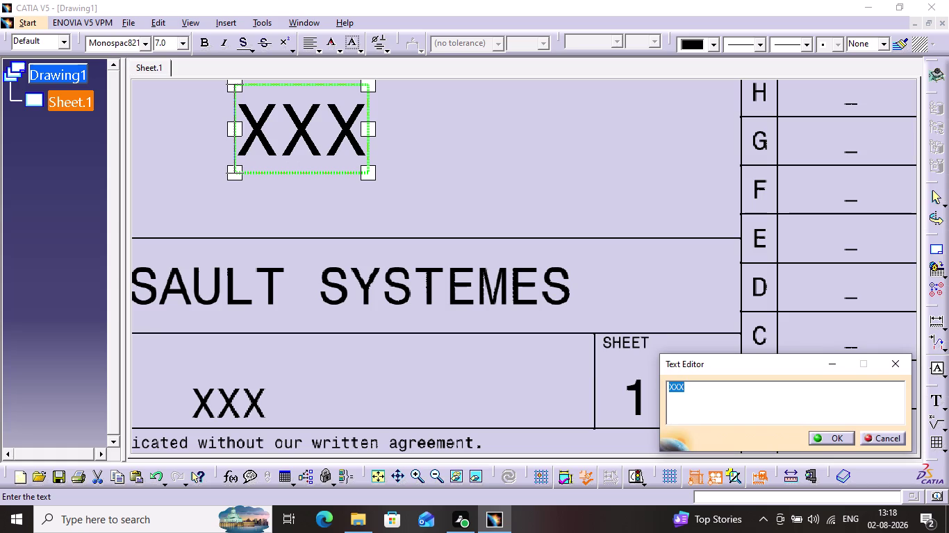
Type 'Oval' as the title, correcting the 'Oveal' typo.
key(shift+o)
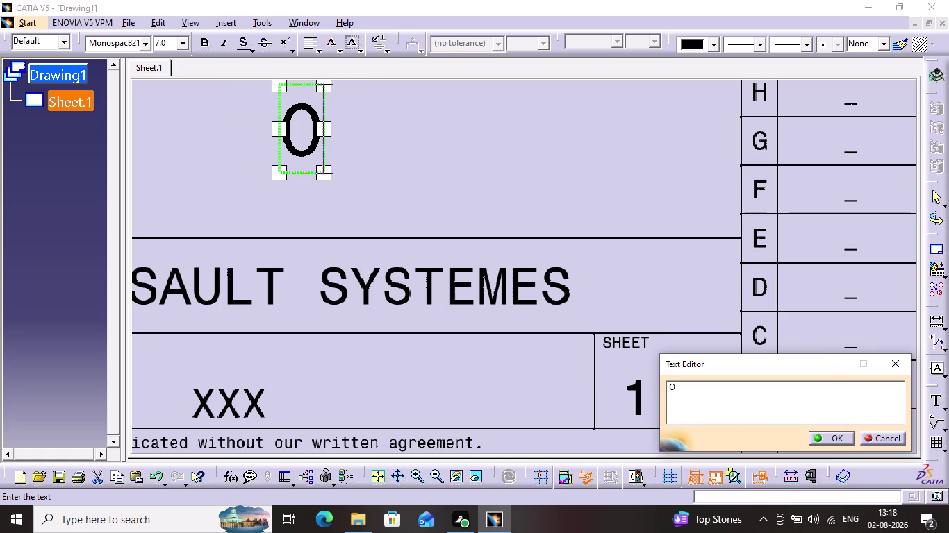
text(ve)
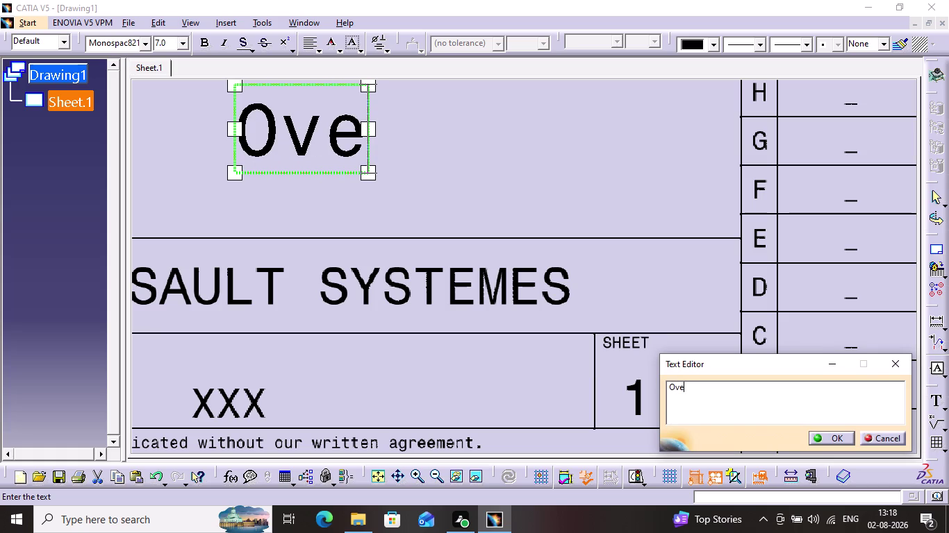
text(a)
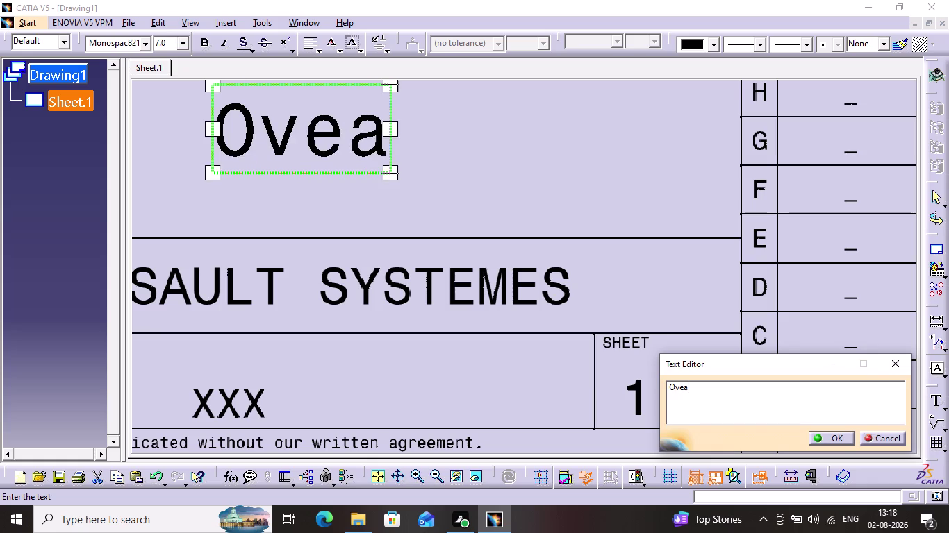
text(l)
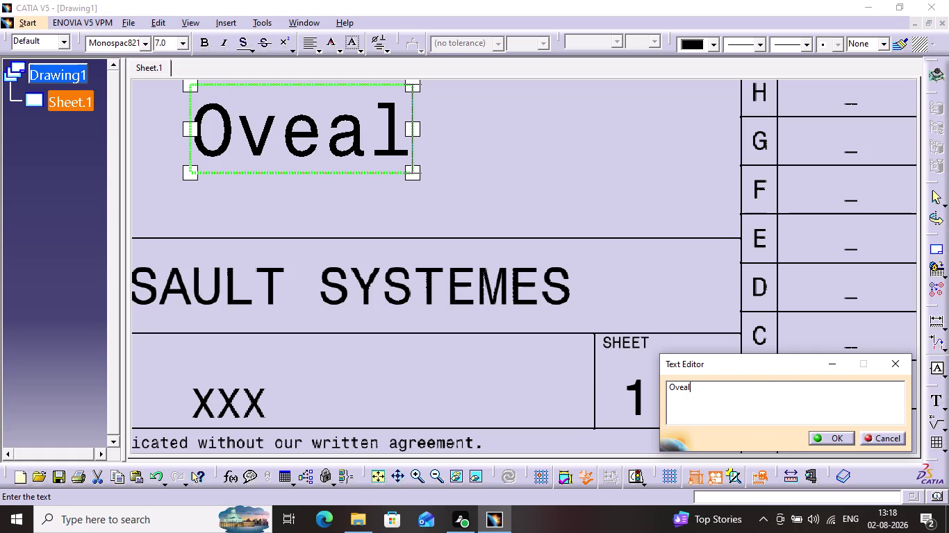
key(Left)
key(Left)
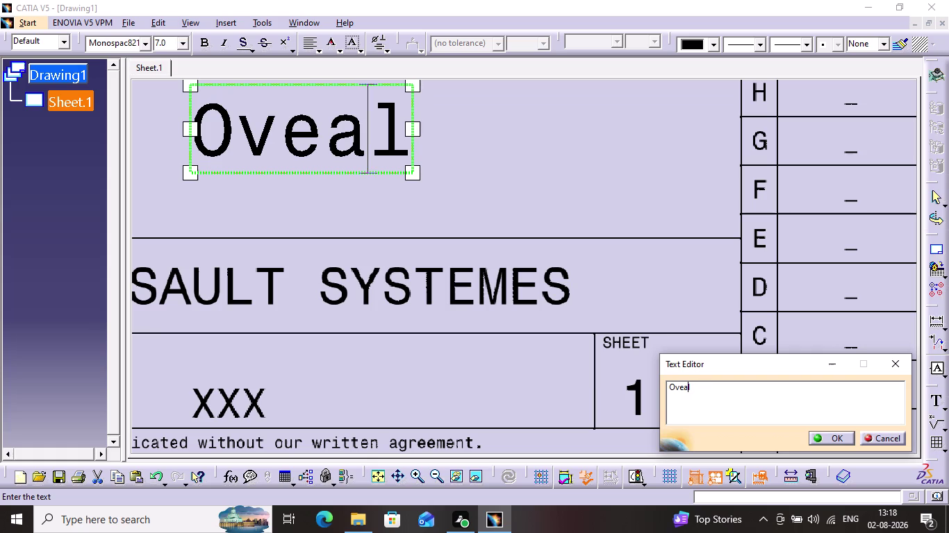
key(BackSpace)
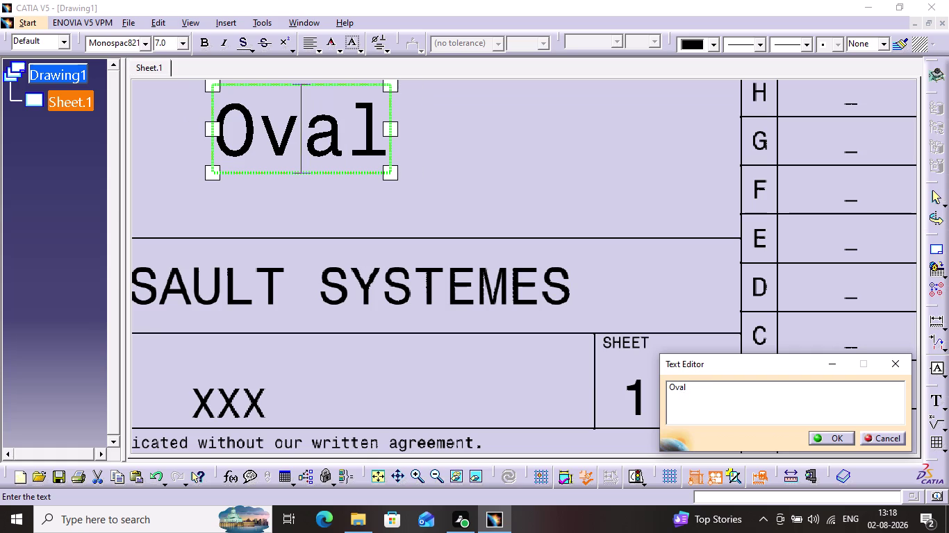
key(Right)
key(Right)
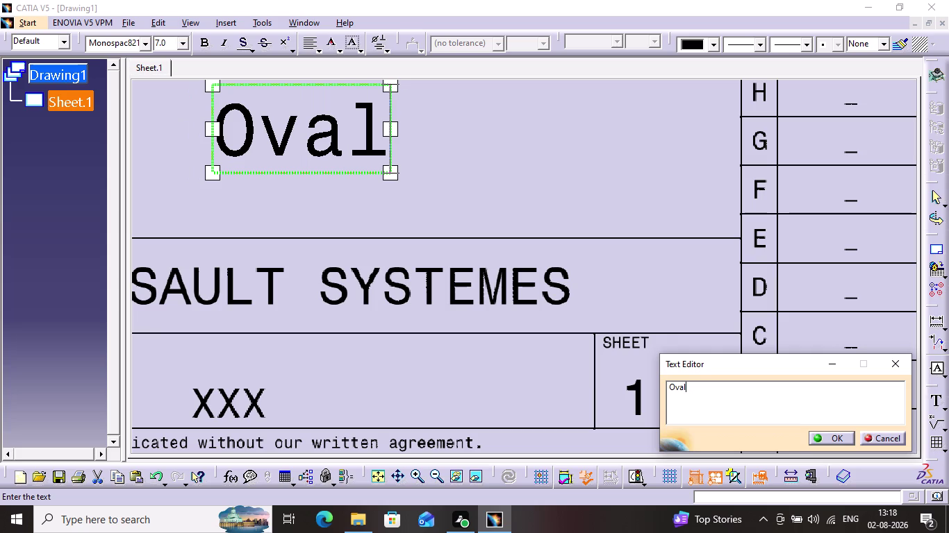
key(space)
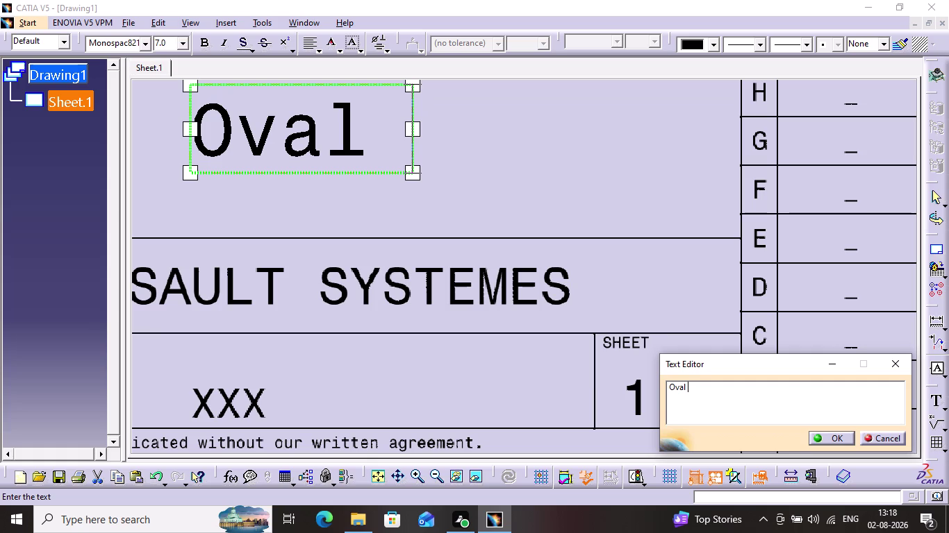
Complete the title as 'Oval Flange Base Support' and confirm it.
key(shift+f)
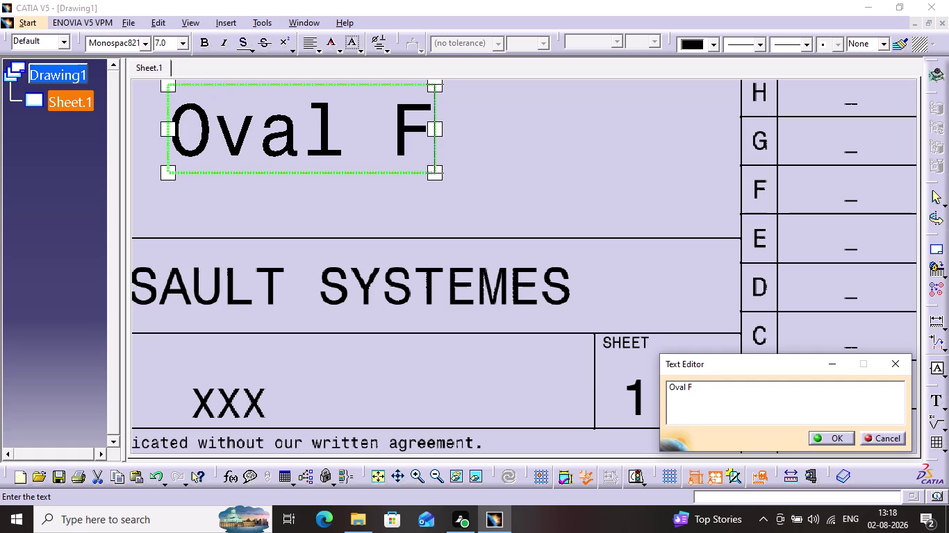
text(la)
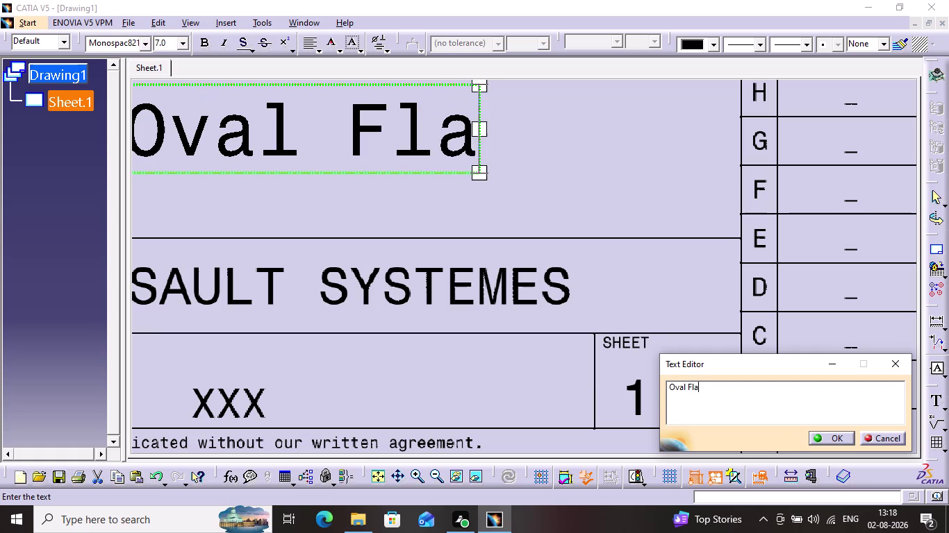
key(n)
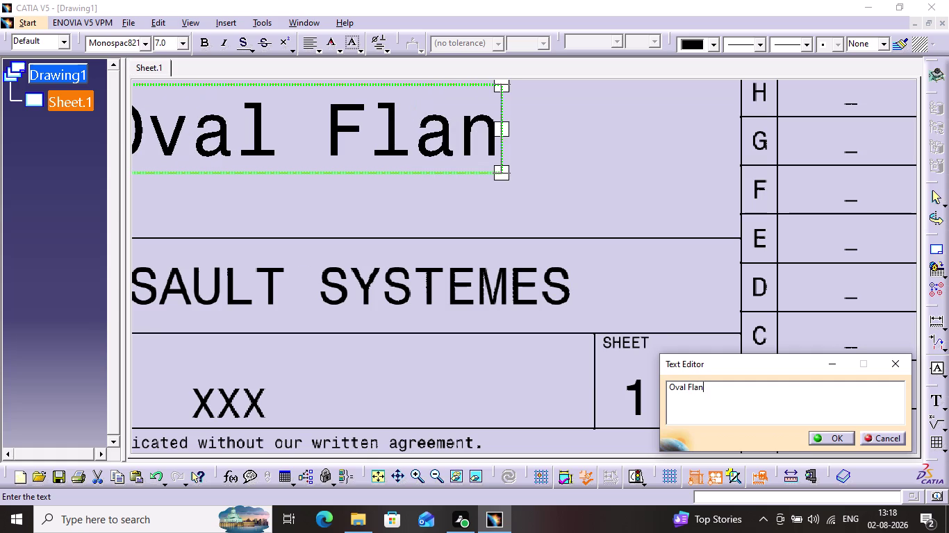
key(g)
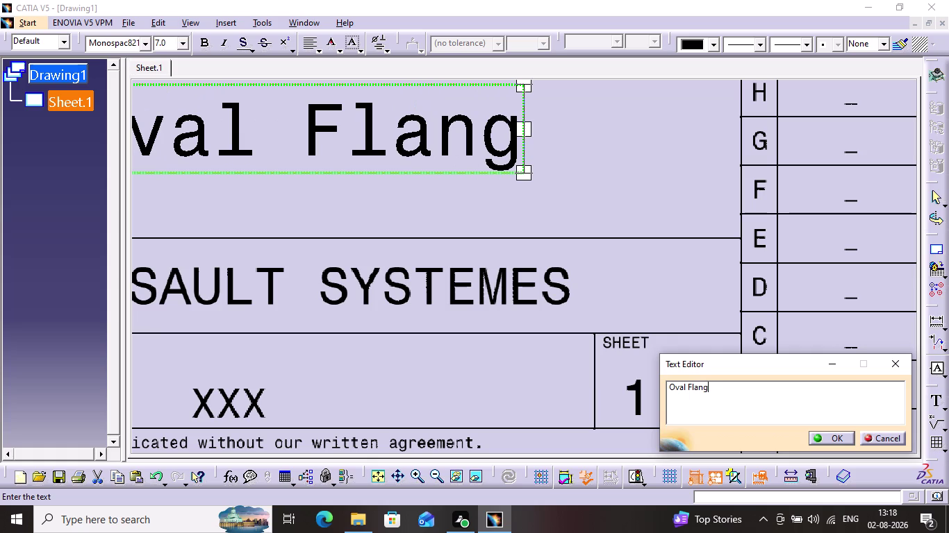
text(e)
key(space)
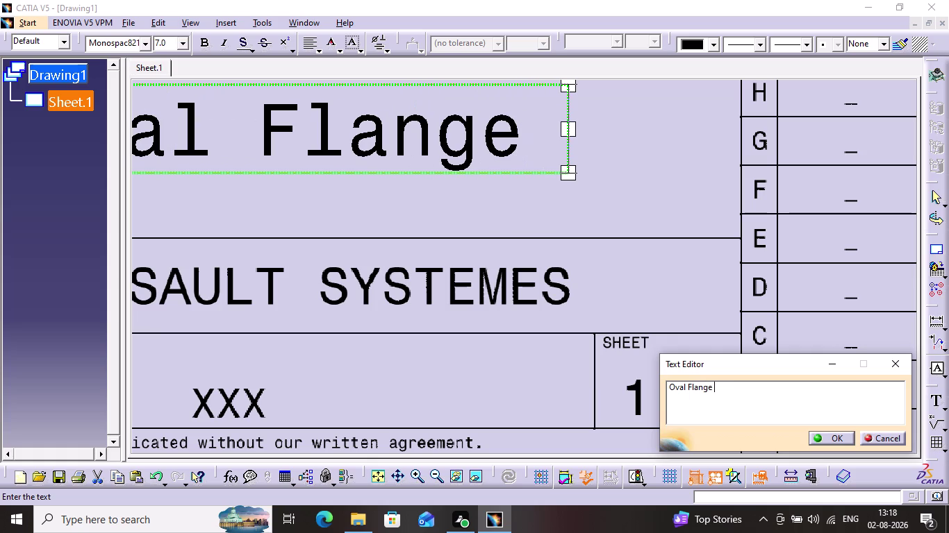
text(Base)
key(space)
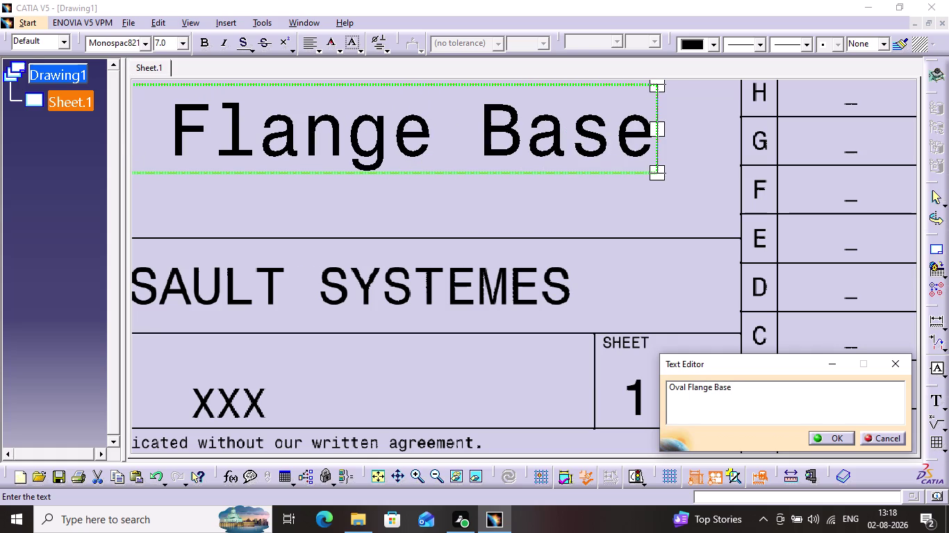
text(Su)
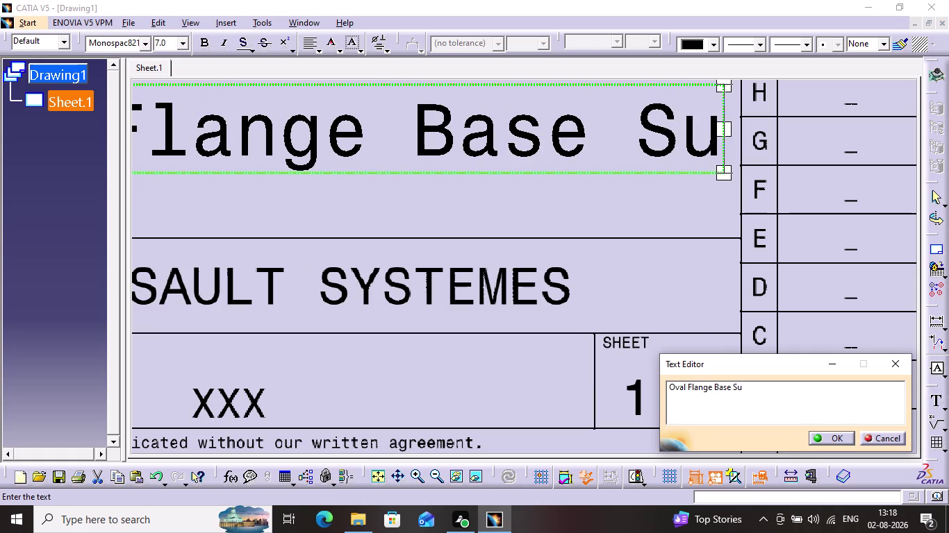
text(ppo)
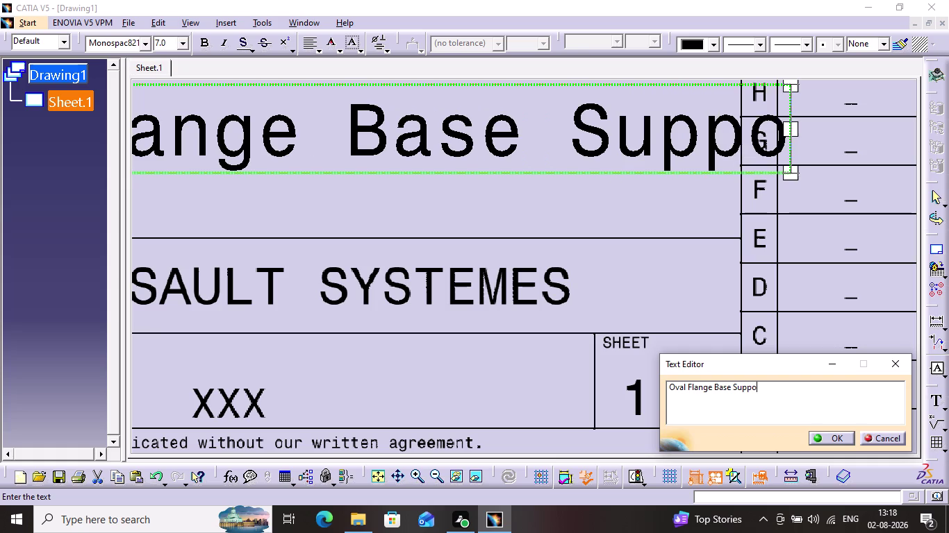
text(t)
key(BackSpace)
key(r)
key(t)
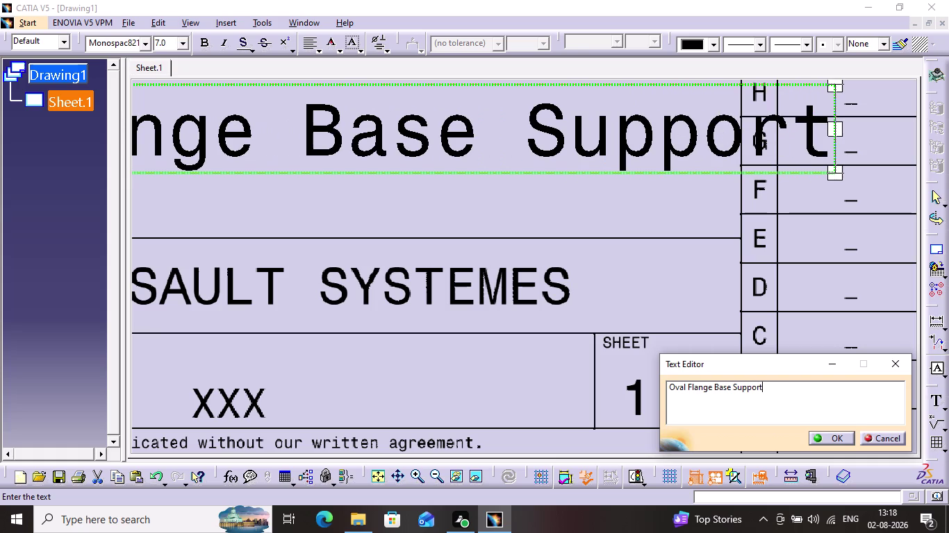
click(846, 446)
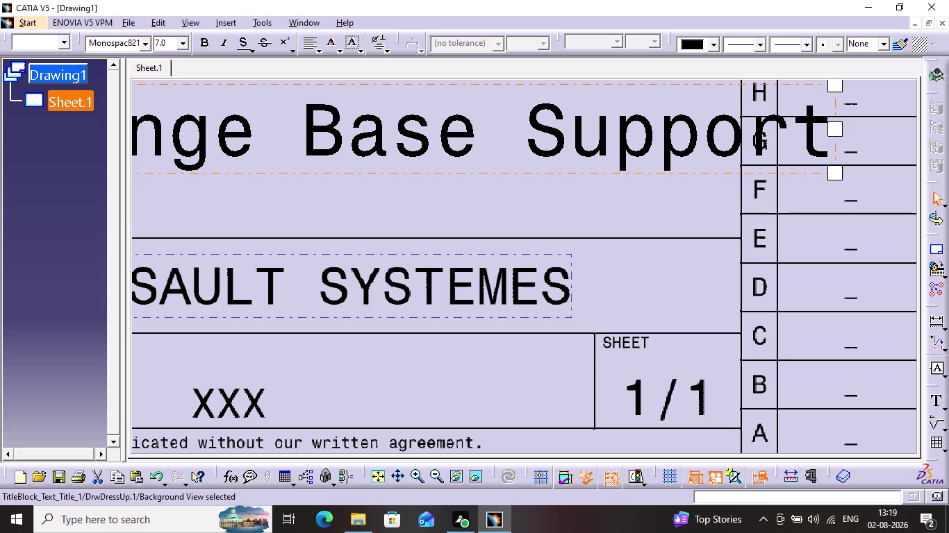
Reposition the title text lower and further left within its title block cell.
middle_drag(450, 289, 486, 369)
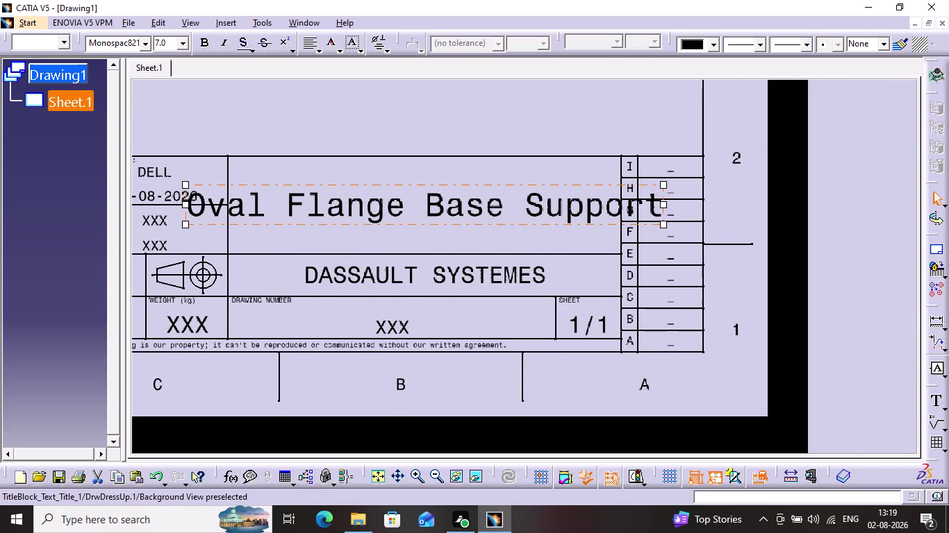
drag(660, 224, 682, 238)
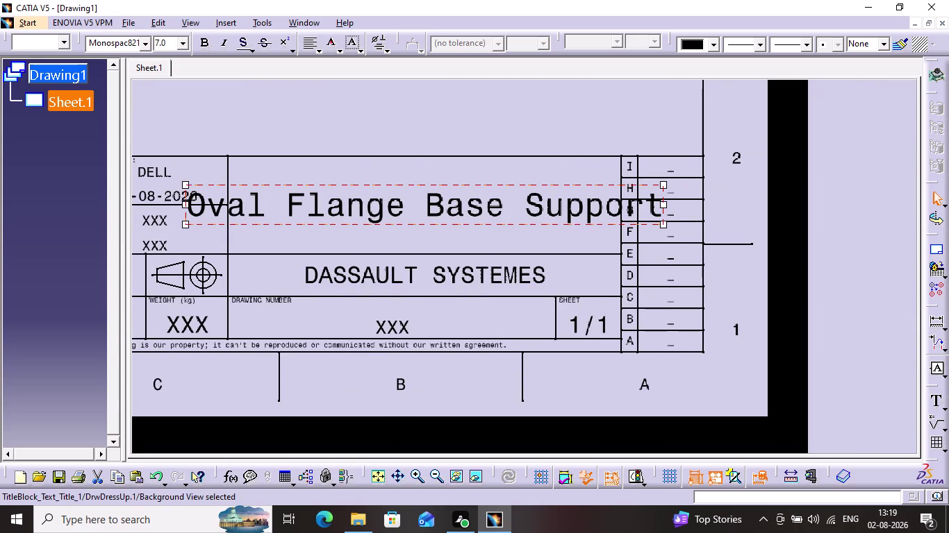
drag(682, 237, 687, 239)
drag(665, 225, 677, 237)
drag(678, 237, 685, 243)
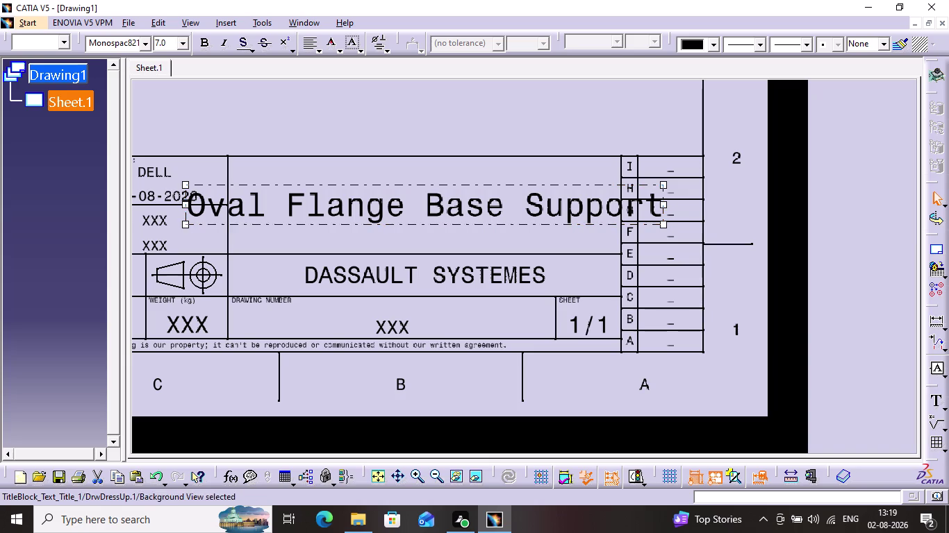
drag(187, 223, 176, 257)
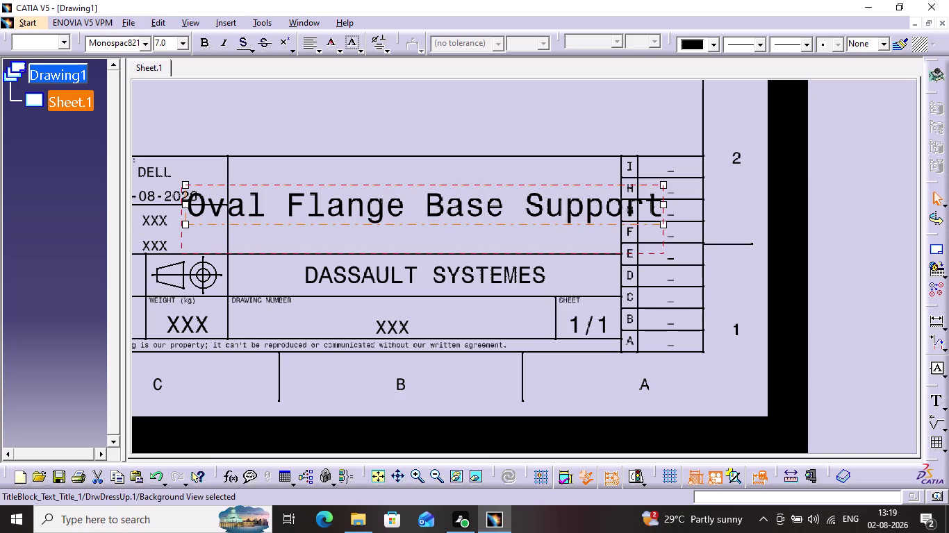
drag(176, 258, 174, 267)
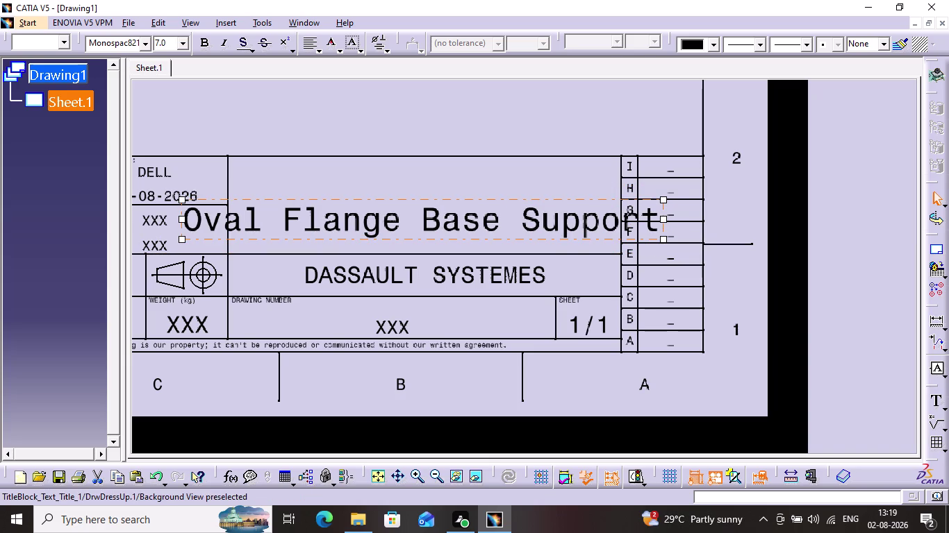
drag(182, 221, 162, 220)
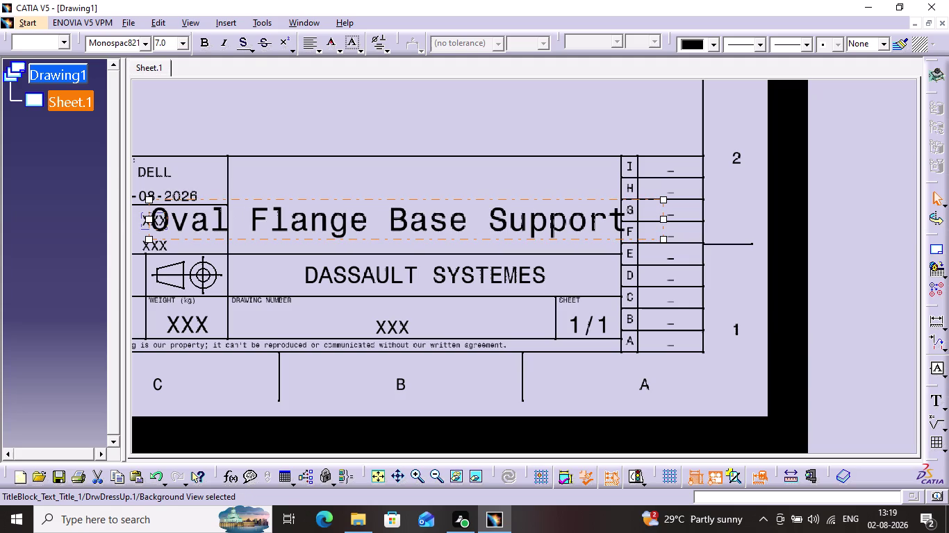
Narrow the title frame so the title wraps onto two balanced lines, then settle it in place.
drag(146, 222, 303, 222)
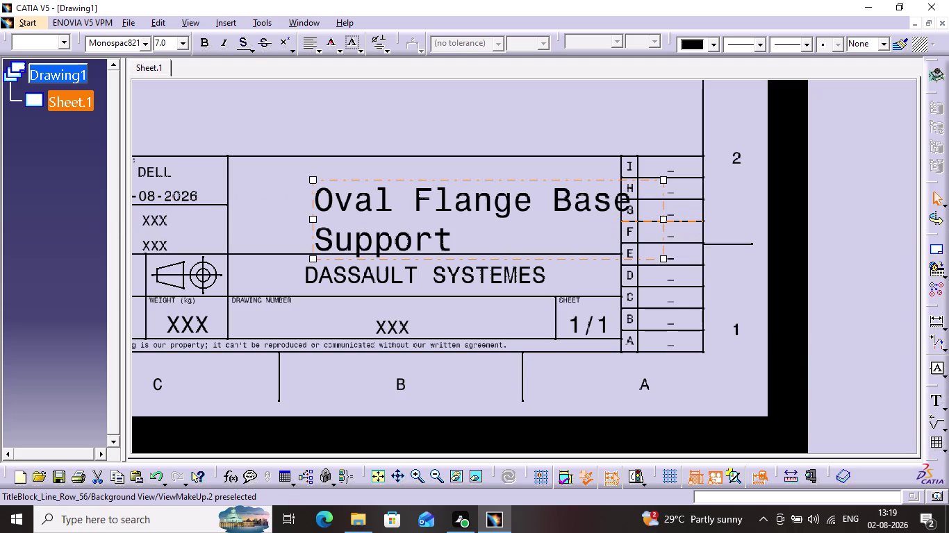
drag(663, 221, 611, 216)
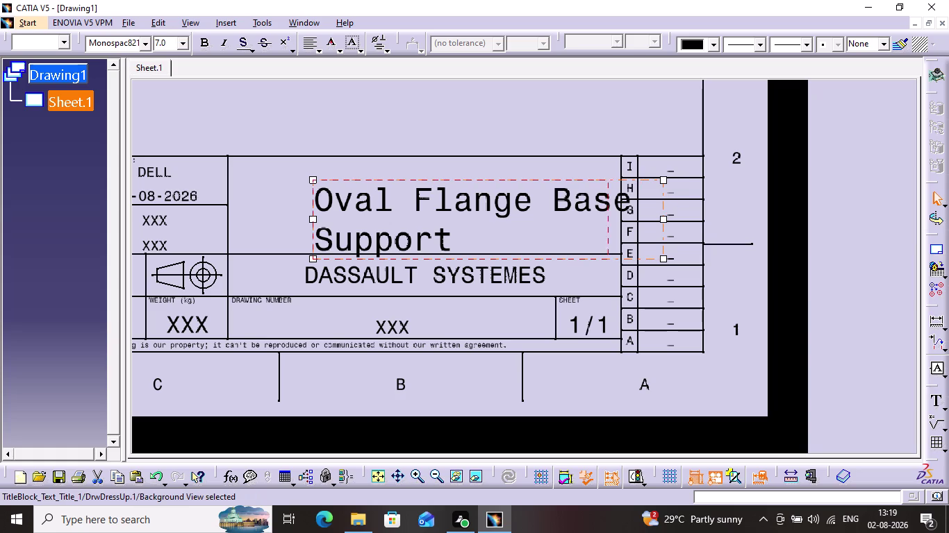
drag(611, 216, 587, 216)
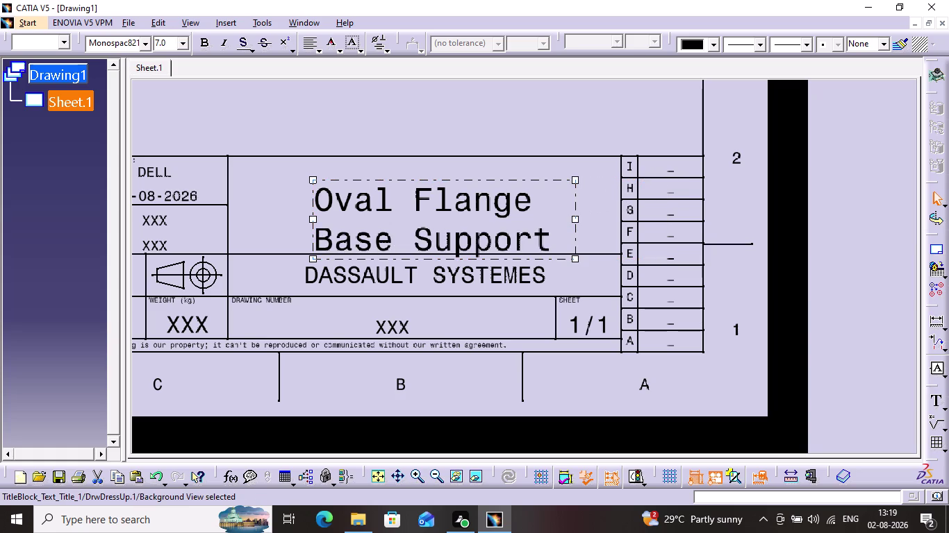
drag(478, 184, 456, 157)
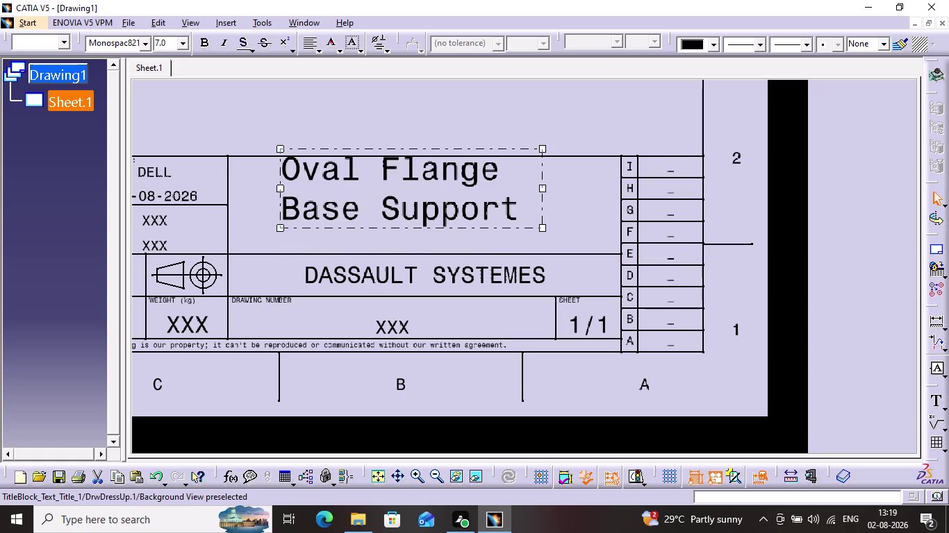
drag(457, 156, 457, 167)
drag(457, 167, 458, 166)
click(503, 125)
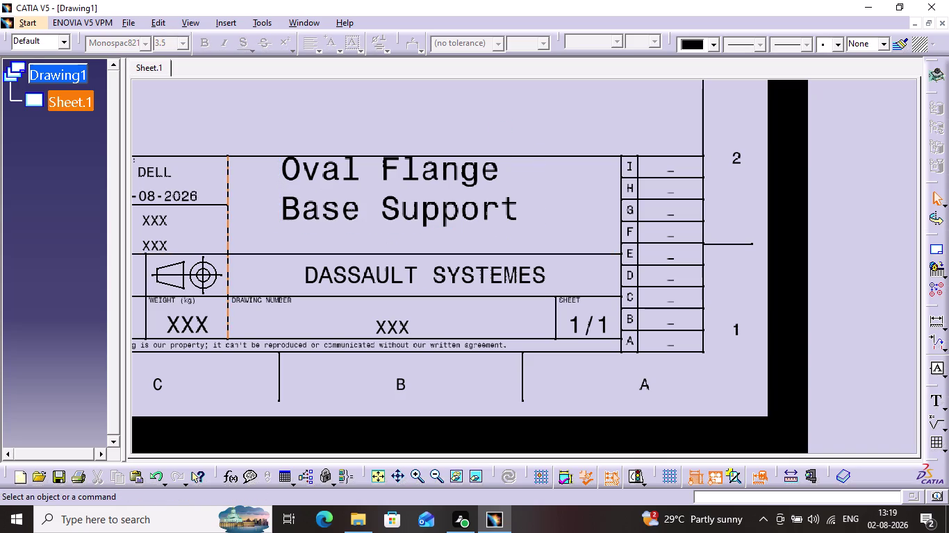
middle_drag(229, 240, 409, 244)
Replace DELL in the Designed By field with 'Suresh'.
double_click(349, 171)
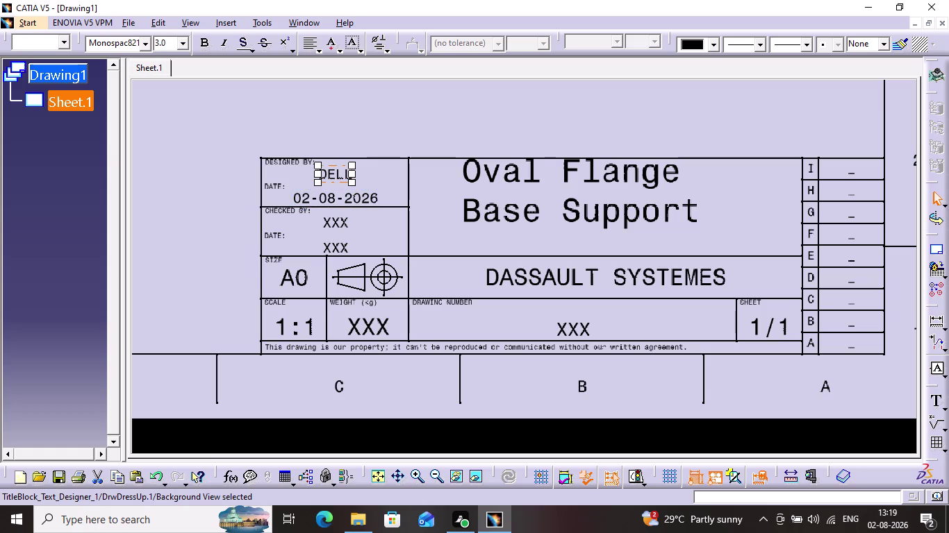
double_click(325, 173)
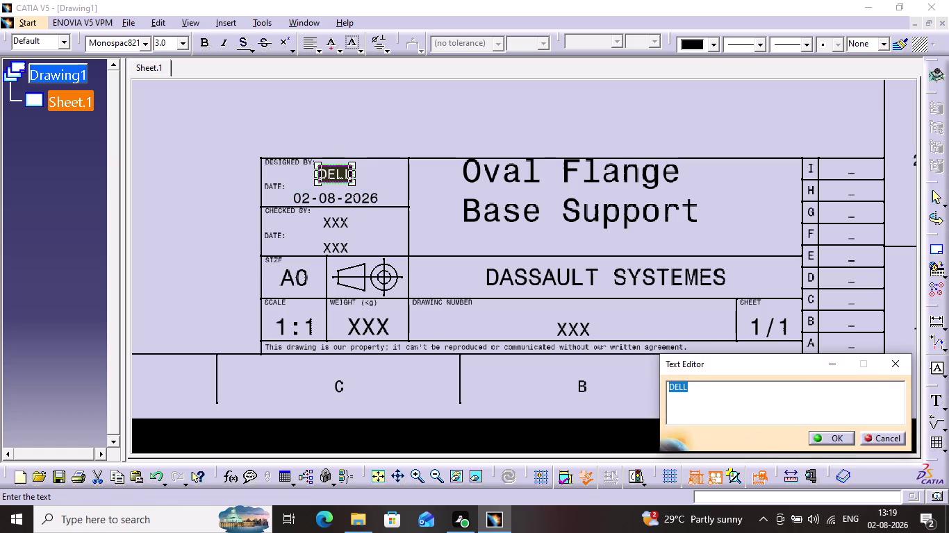
key(BackSpace)
text(S)
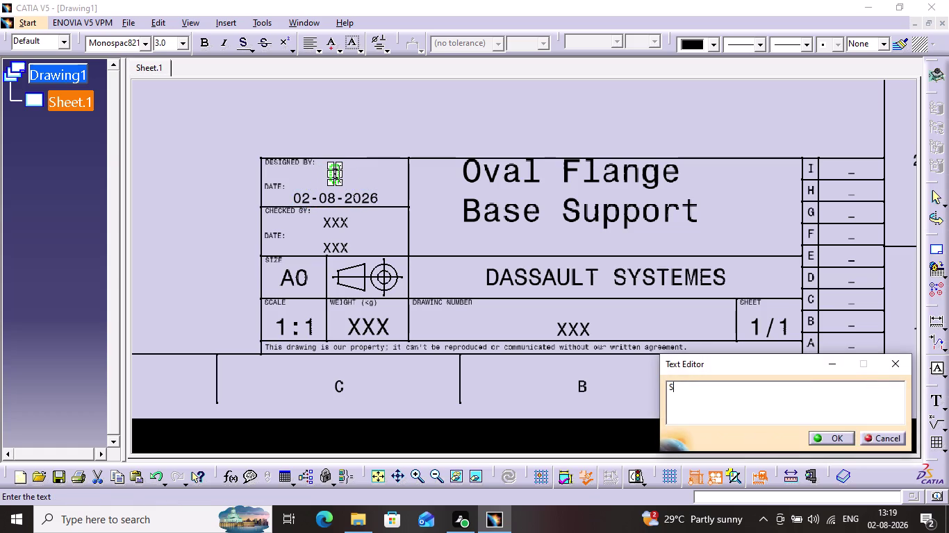
text(u)
text(resh)
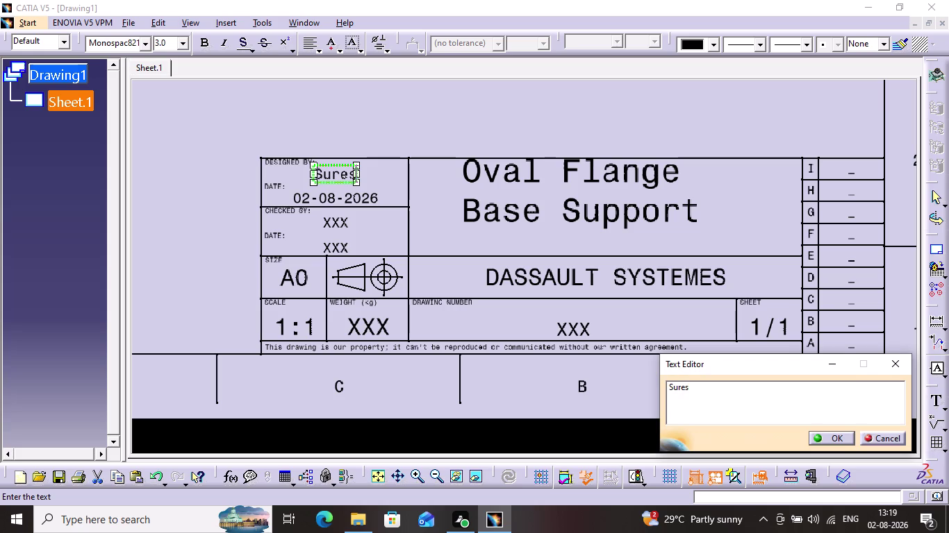
key(Return)
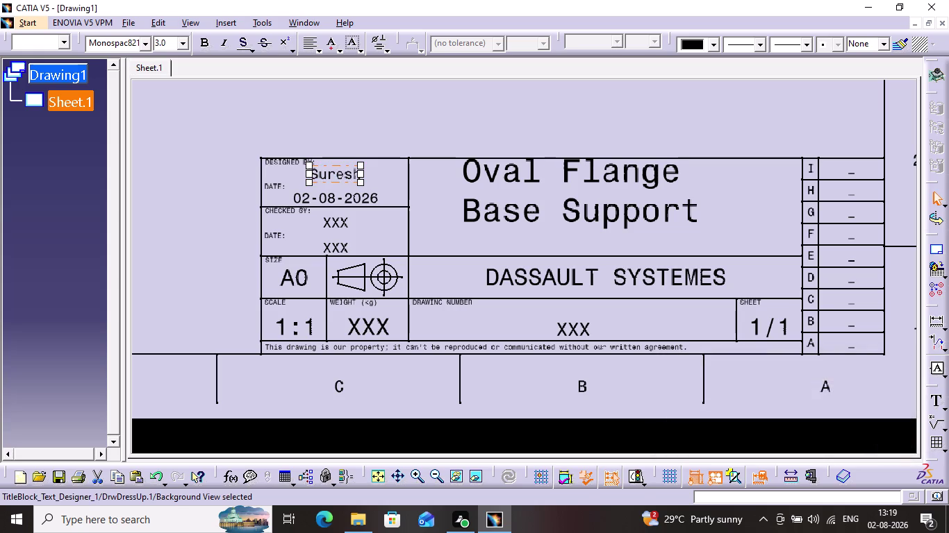
Set the drawing number field to 1.
double_click(564, 338)
key(1)
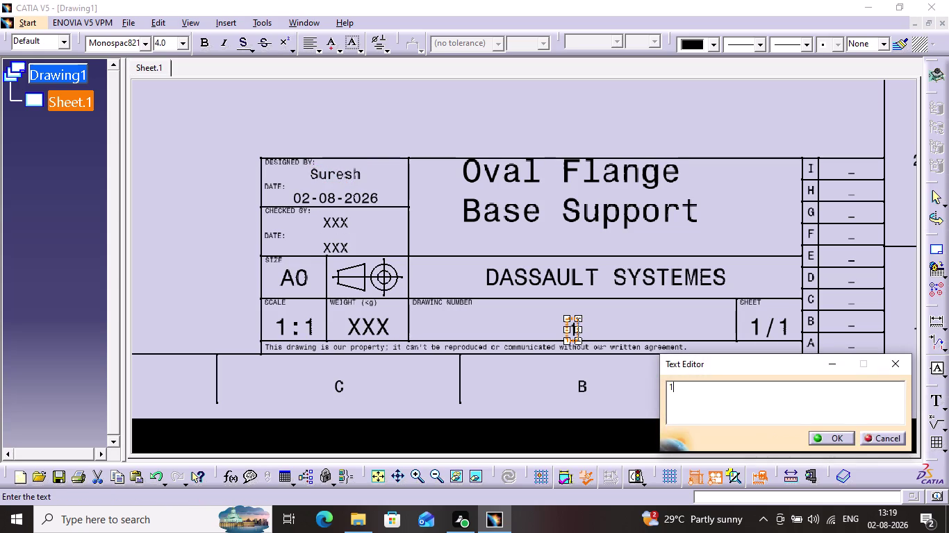
key(Return)
click(574, 93)
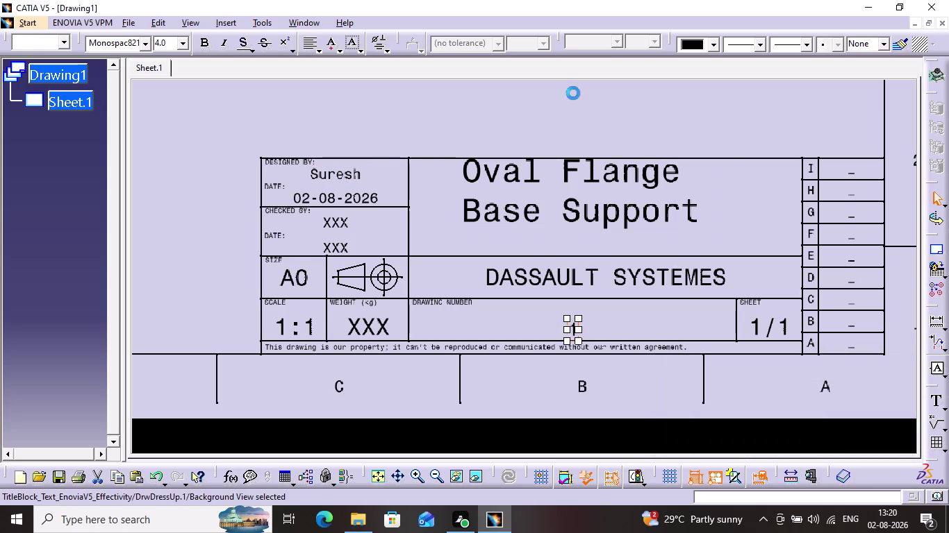
click(163, 26)
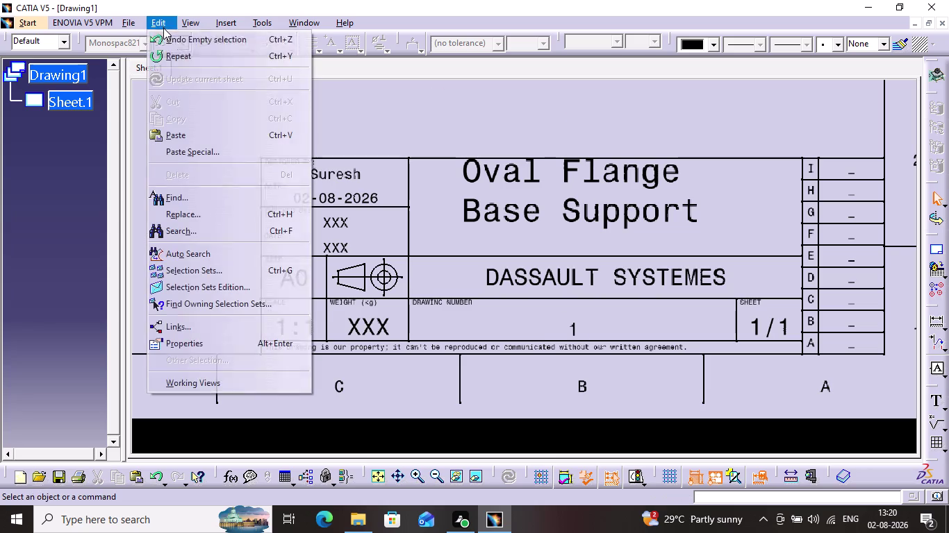
Dismiss the Edit menu and fit the whole A4 sheet with its title block in view.
click(220, 377)
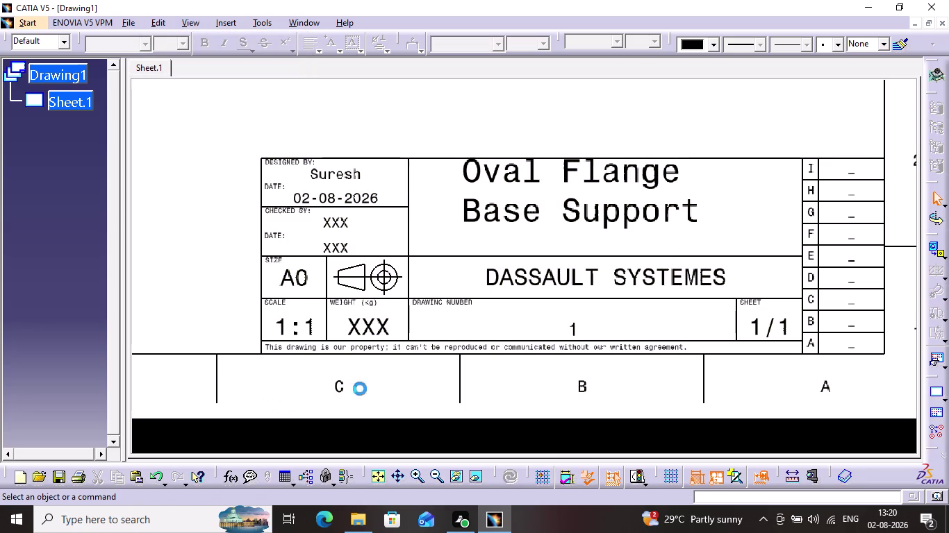
click(373, 483)
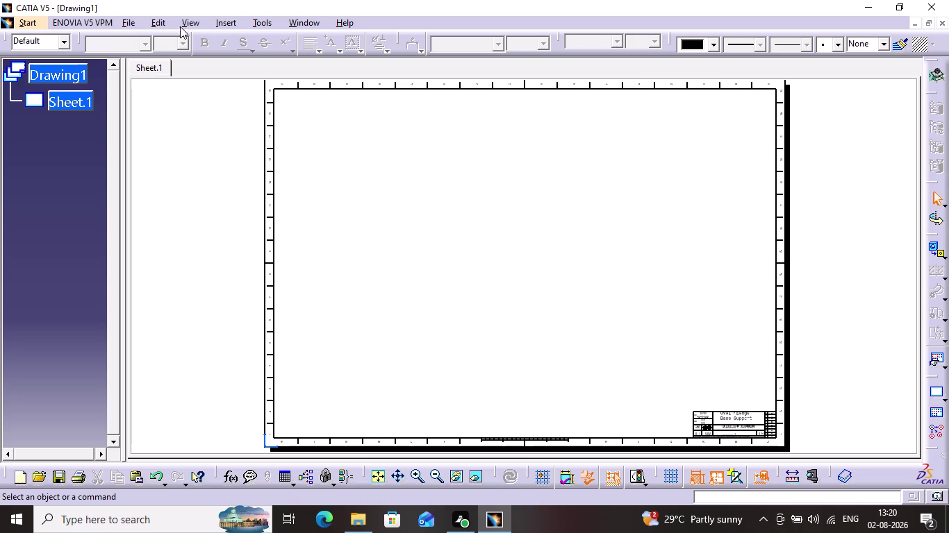
click(239, 25)
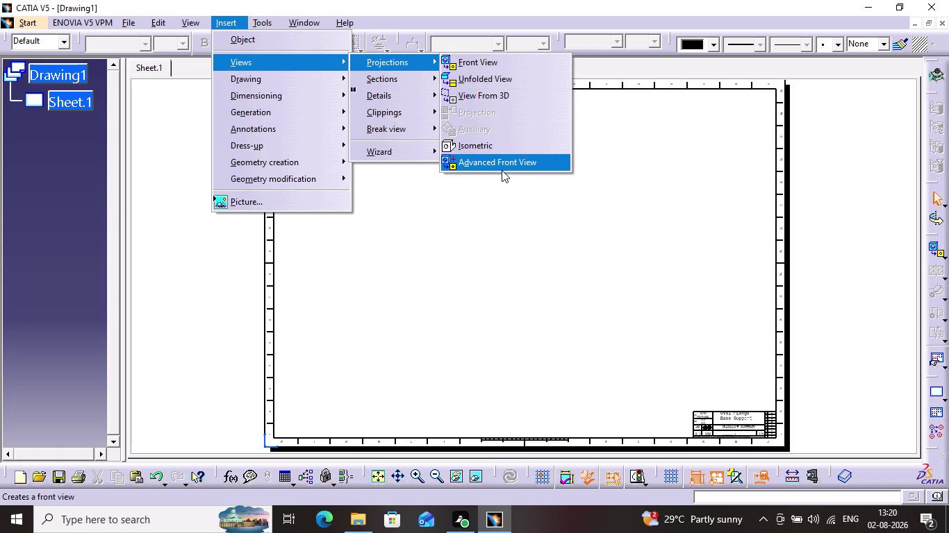
Try an Advanced Front View named Front View at 1:1 scale, then abandon it.
click(502, 170)
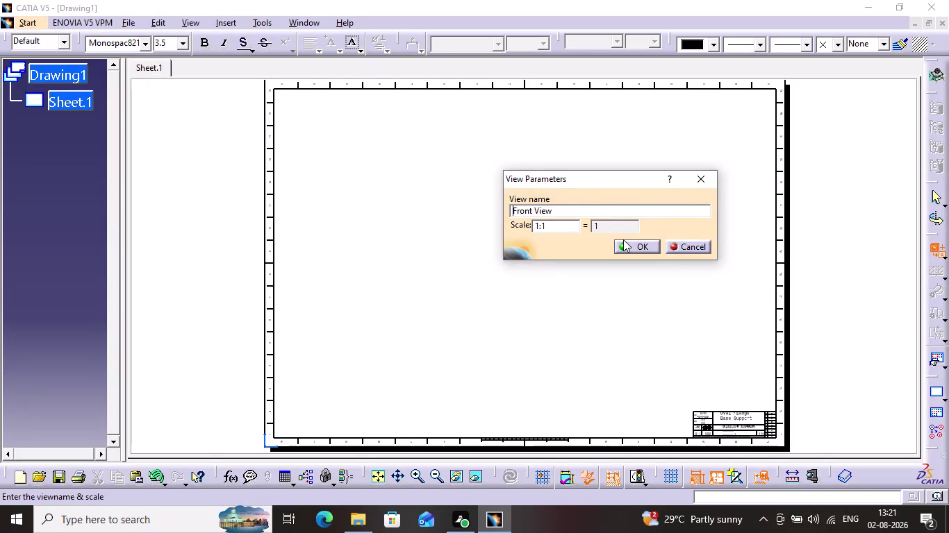
click(705, 180)
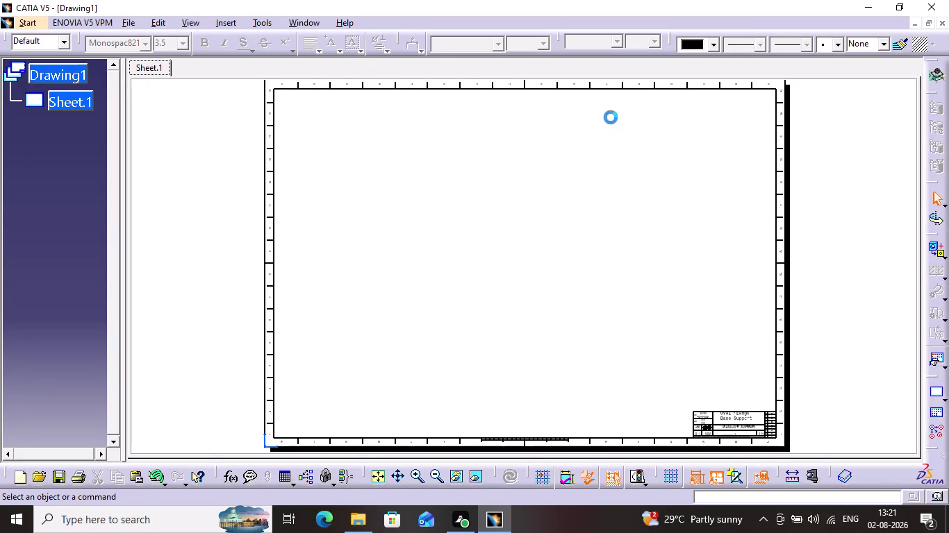
click(237, 22)
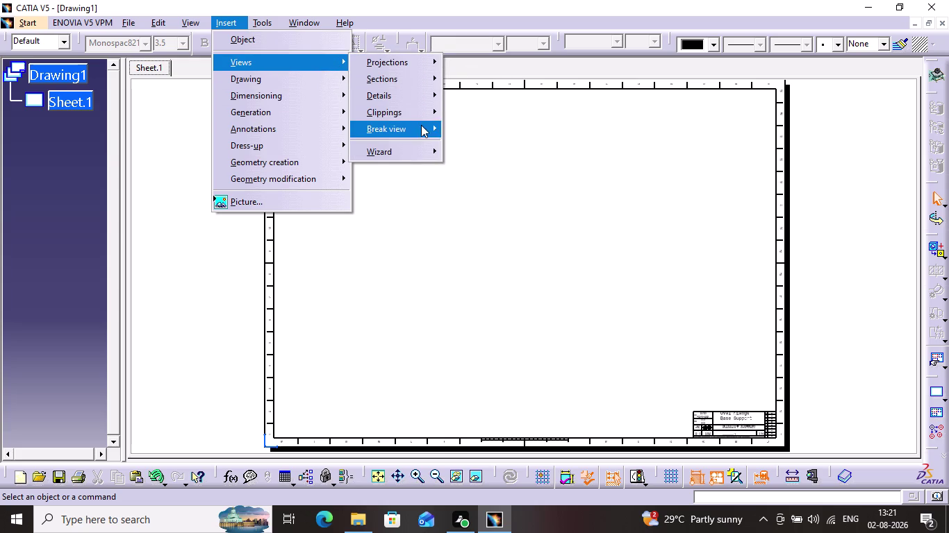
Start a plain Front View projection and switch to the flange part window.
click(419, 147)
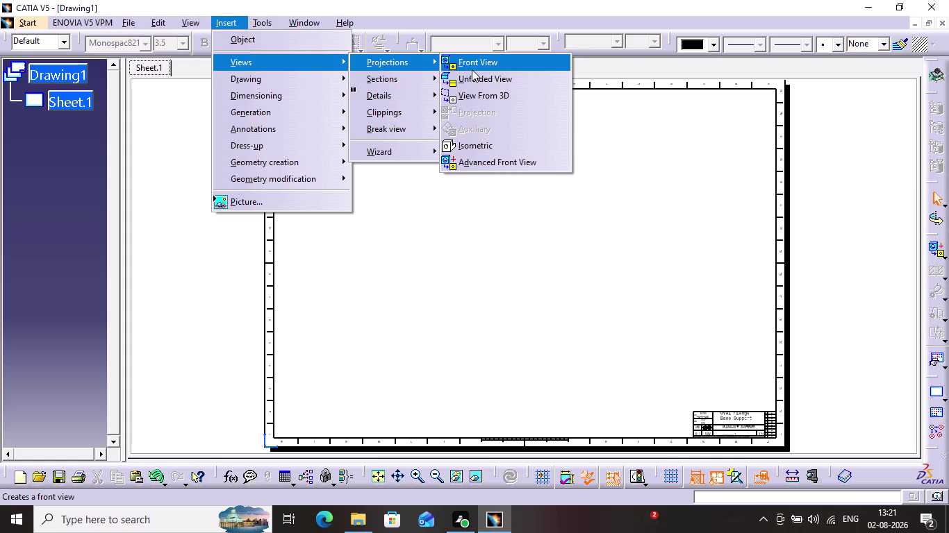
click(472, 69)
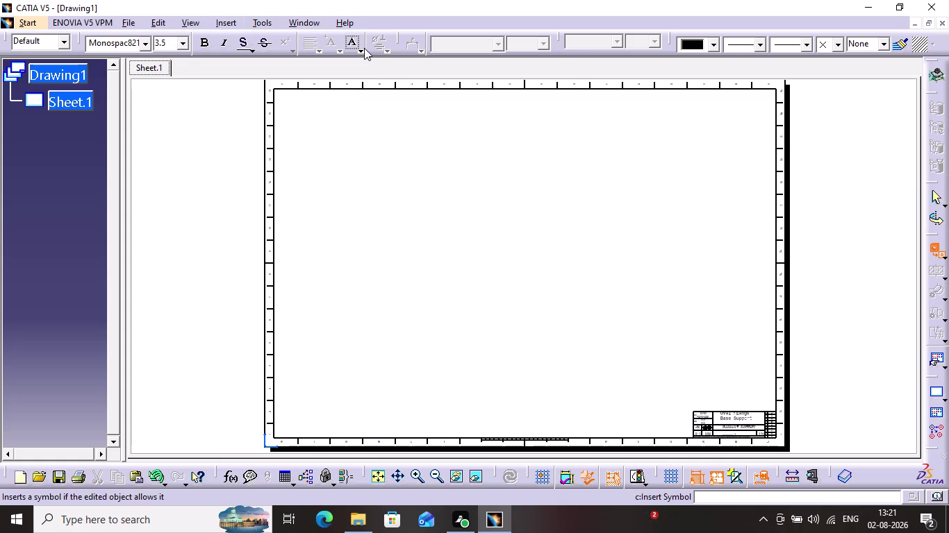
click(309, 22)
Pick a planar face of the flange and place its 1:1 front view on the sheet.
click(379, 106)
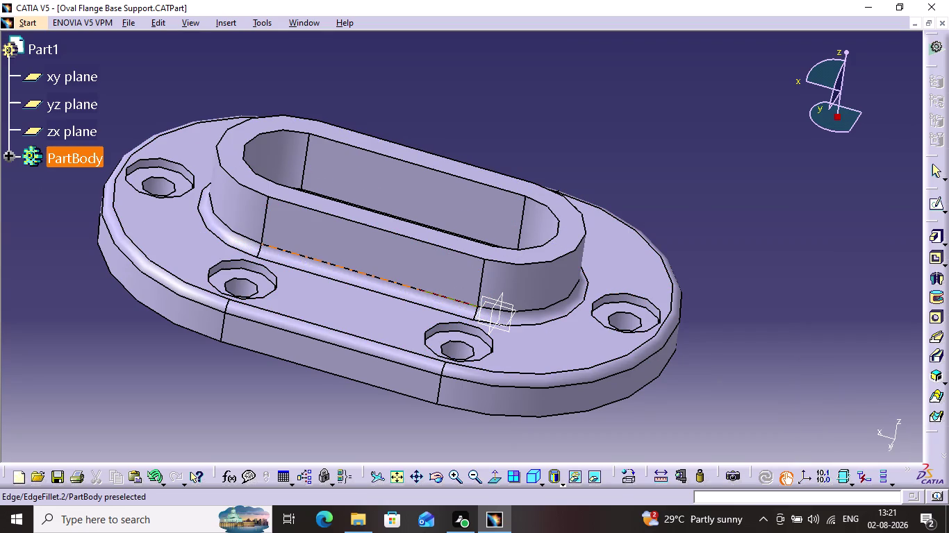
click(316, 303)
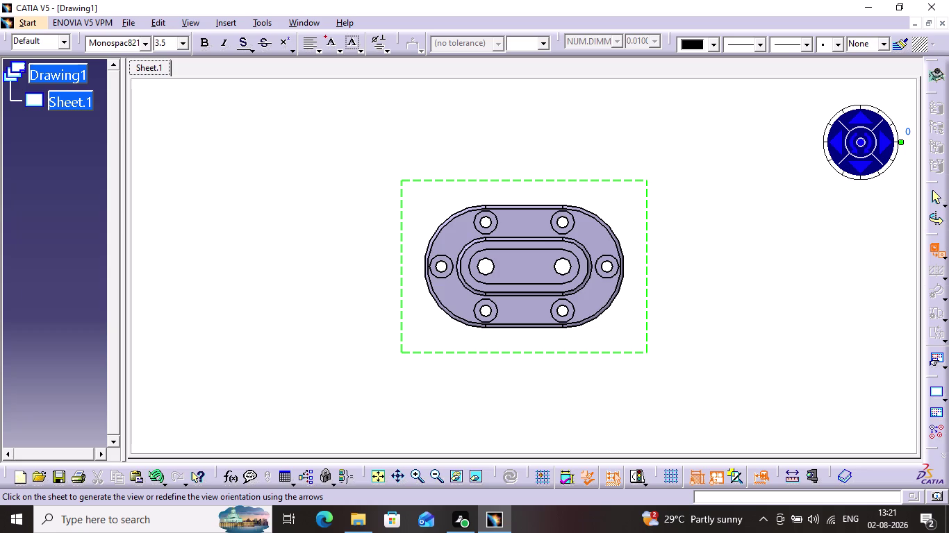
click(547, 107)
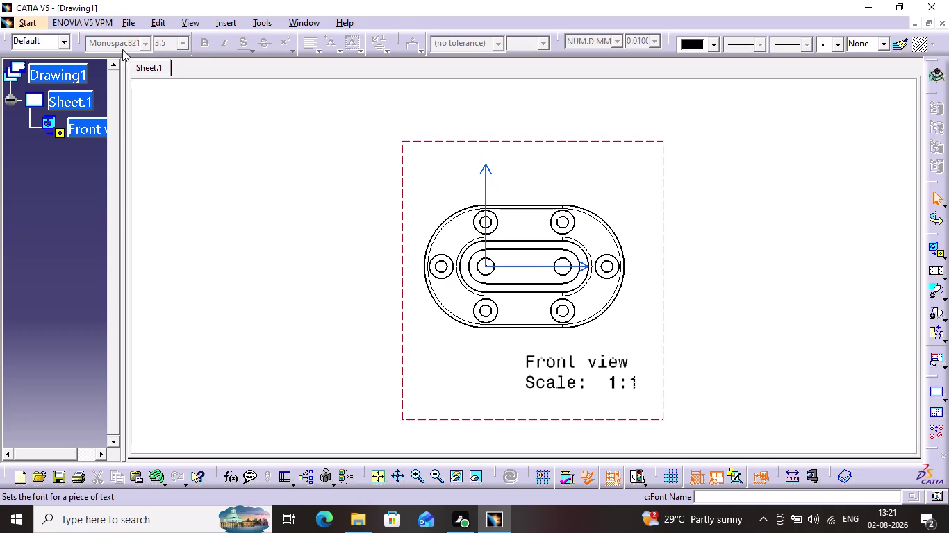
click(236, 22)
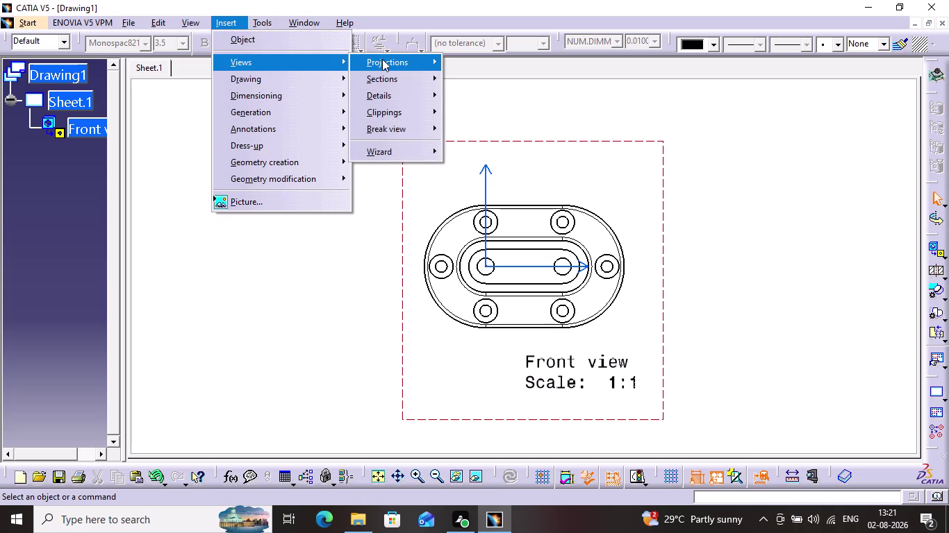
Start a Broken View on the front view and place a horizontal break line through the slot centre.
click(479, 77)
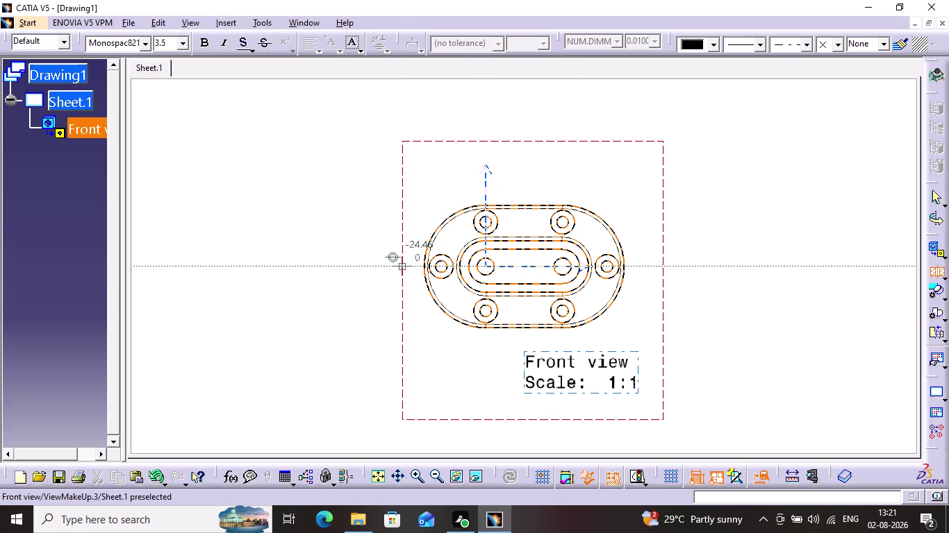
click(404, 265)
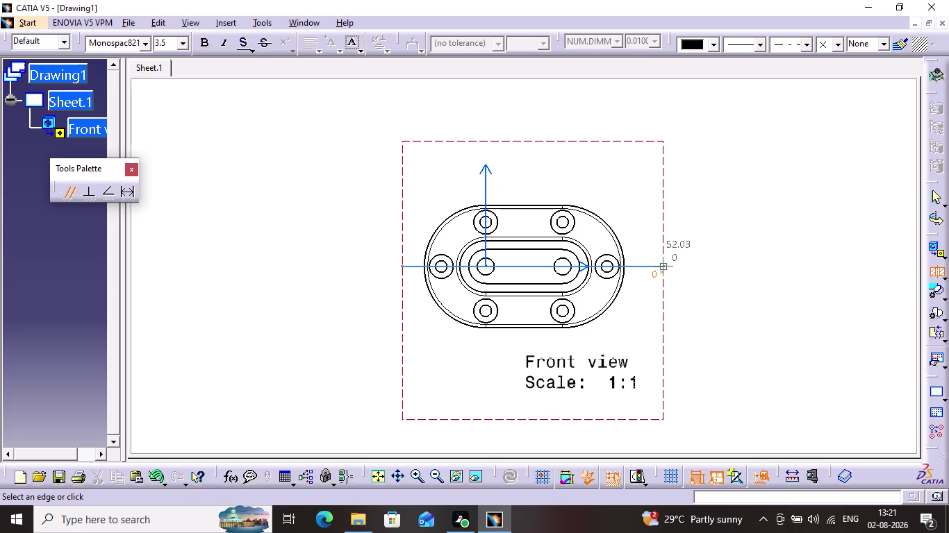
click(661, 267)
drag(660, 267, 673, 232)
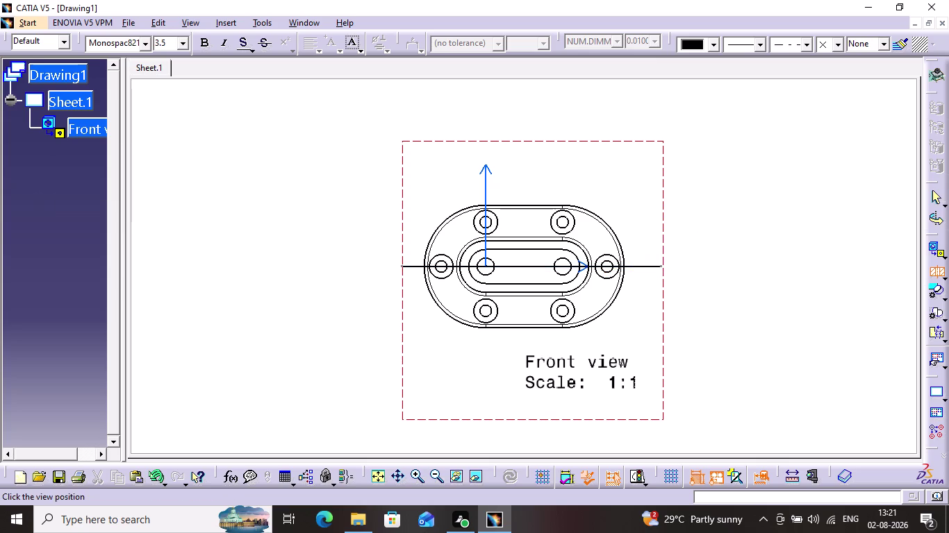
drag(673, 233, 671, 231)
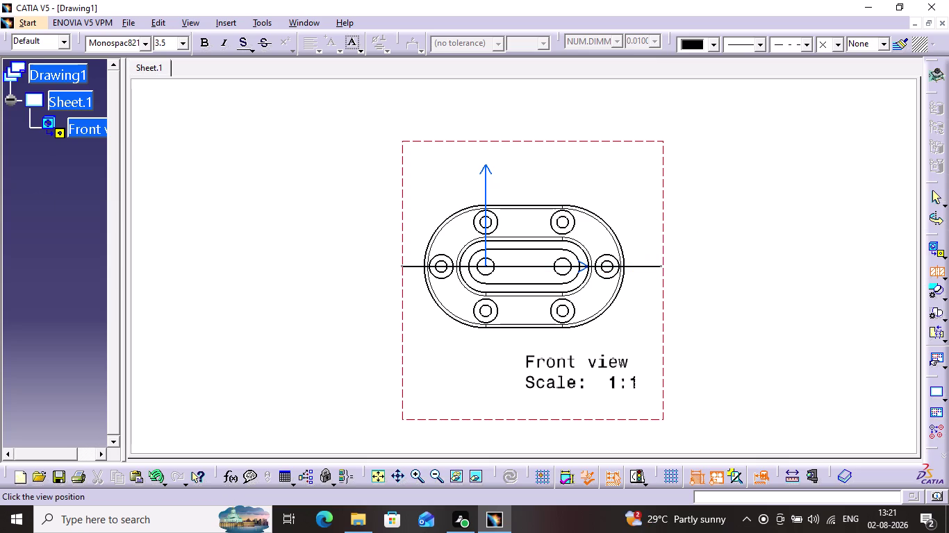
Cancel the unfinished broken view so the 1:1 front view stays whole.
drag(591, 265, 601, 225)
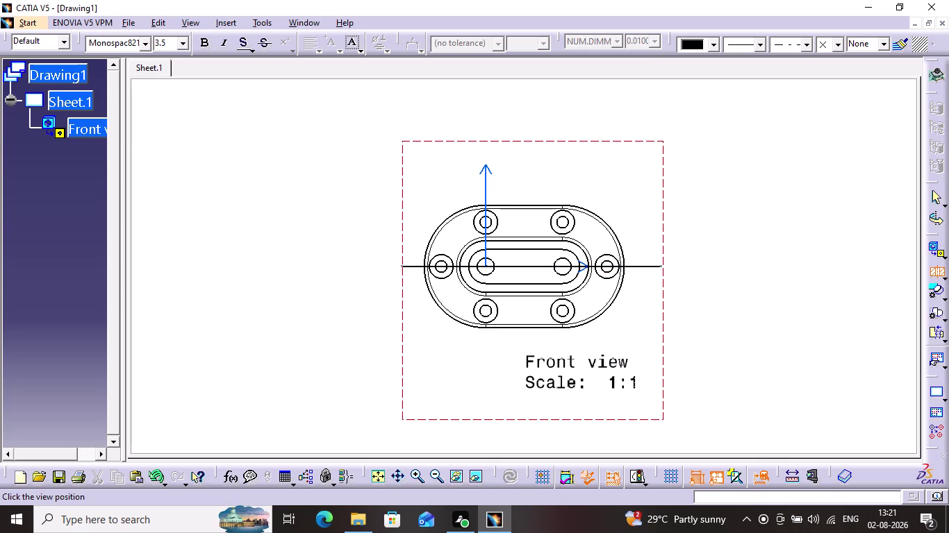
double_click(543, 266)
double_click(544, 266)
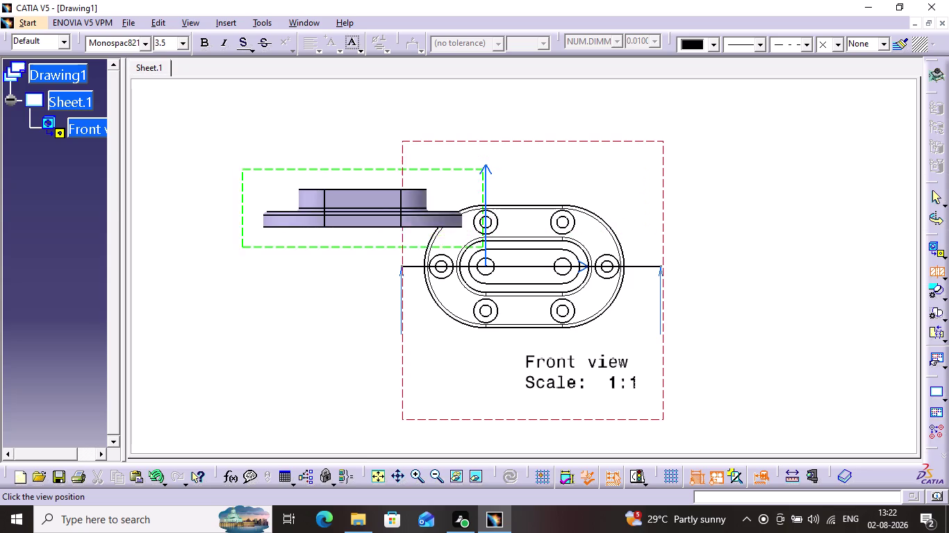
key(Escape)
key(Escape)
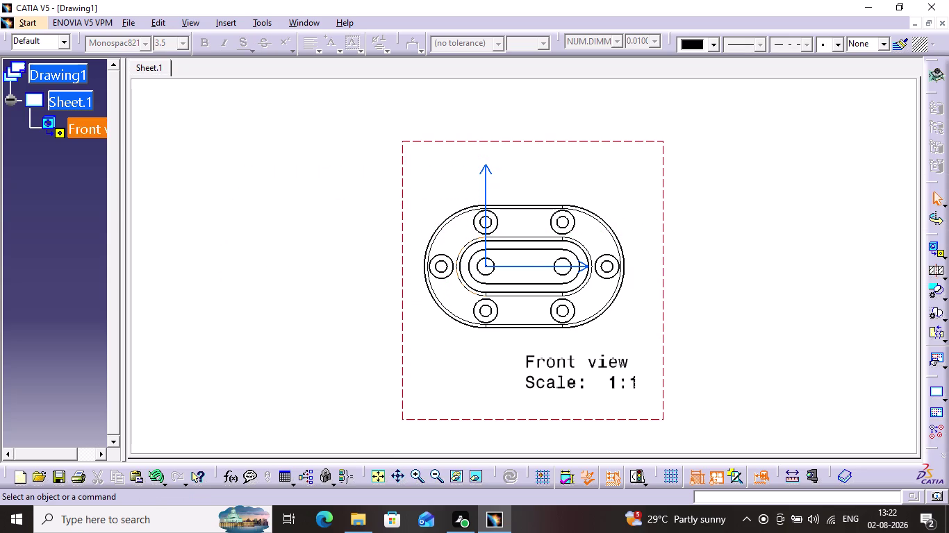
Move the 1:1 front view into the top-left corner of the A4 sheet frame.
click(529, 169)
drag(527, 164, 405, 136)
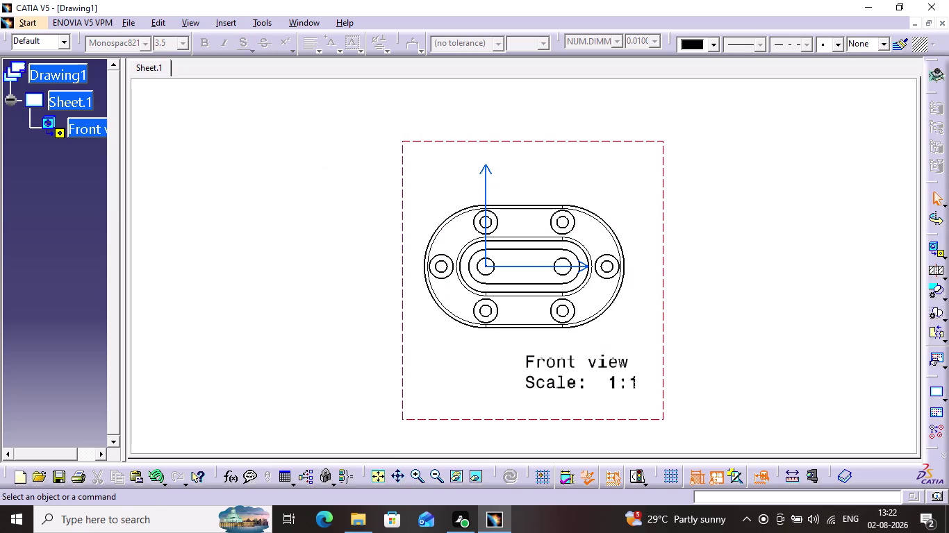
drag(660, 419, 620, 386)
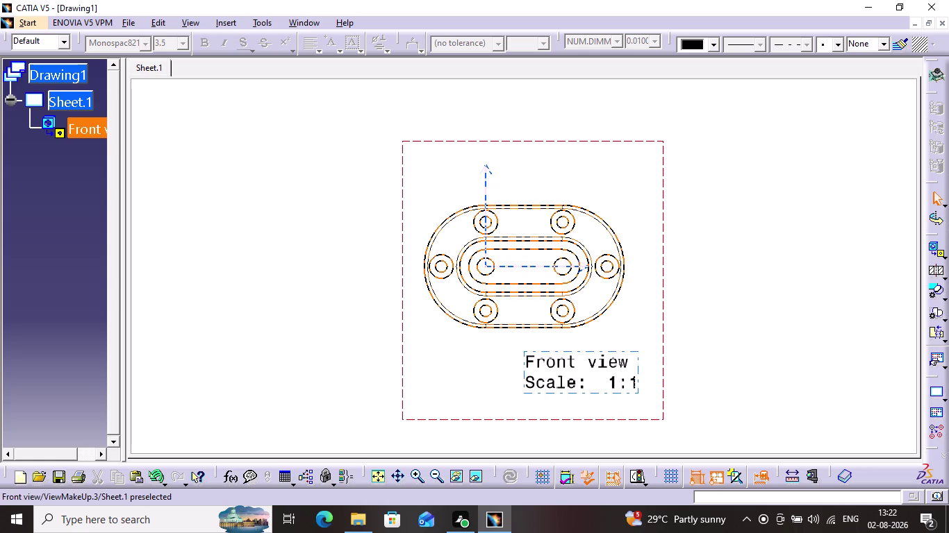
drag(662, 420, 463, 369)
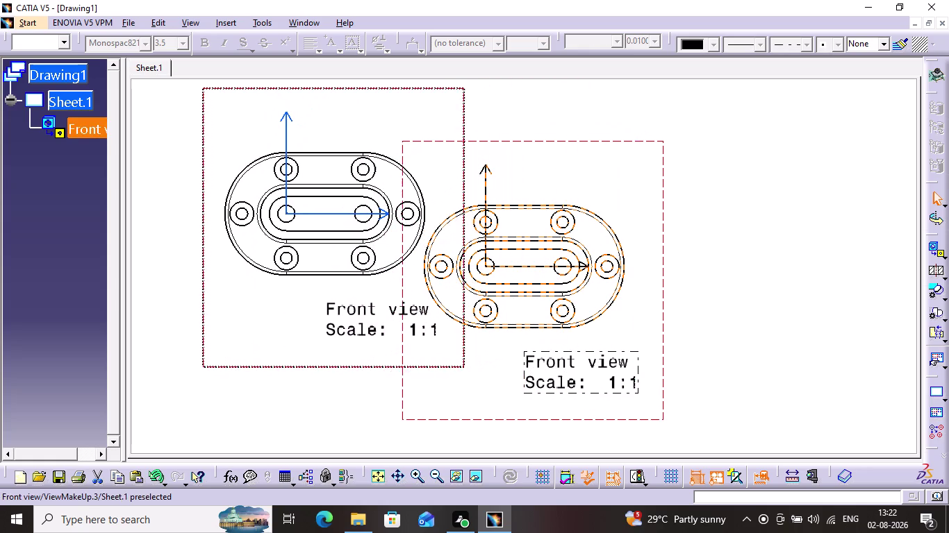
drag(463, 369, 460, 368)
click(378, 477)
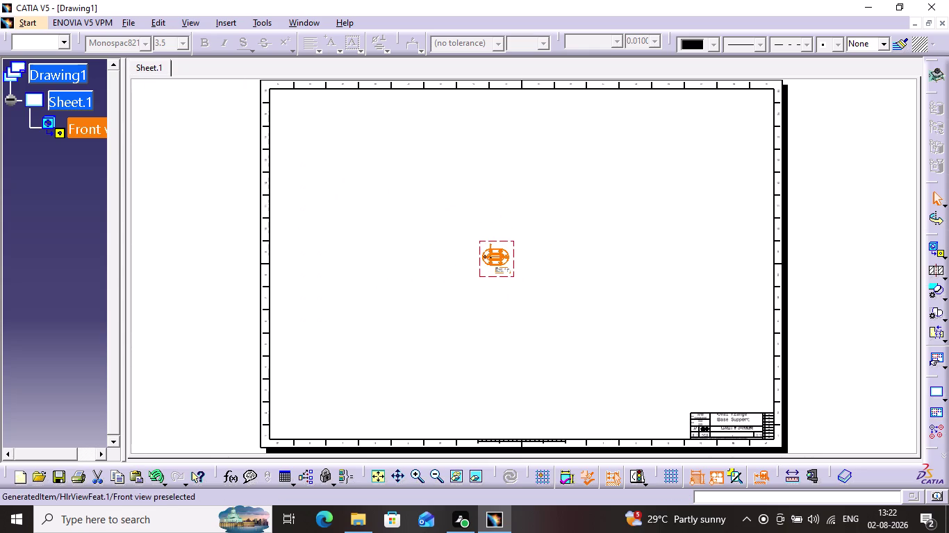
drag(484, 243, 308, 138)
drag(480, 243, 417, 216)
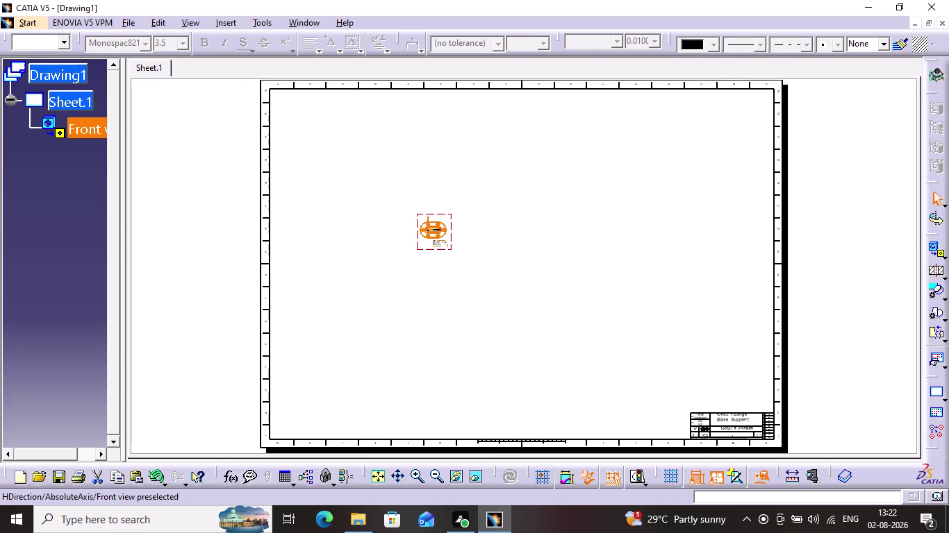
drag(436, 218, 433, 185)
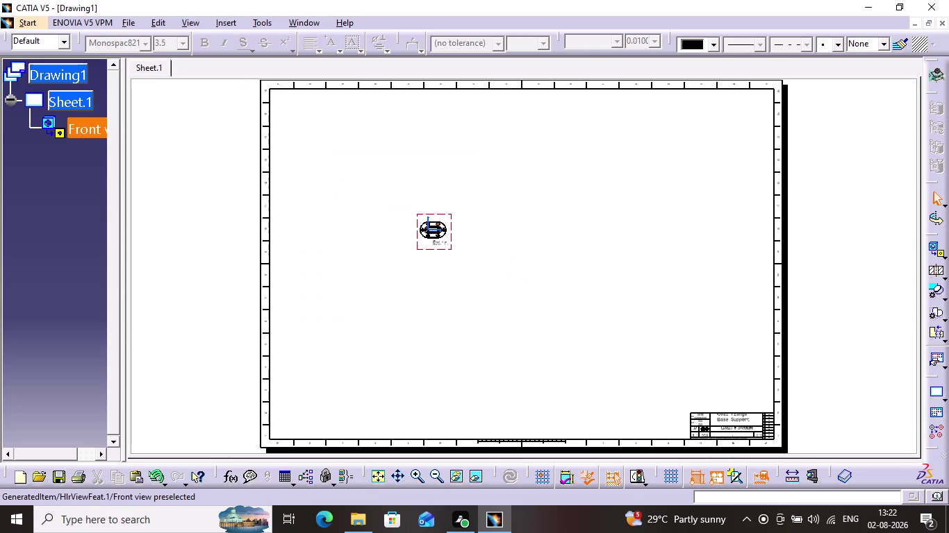
drag(438, 217, 437, 168)
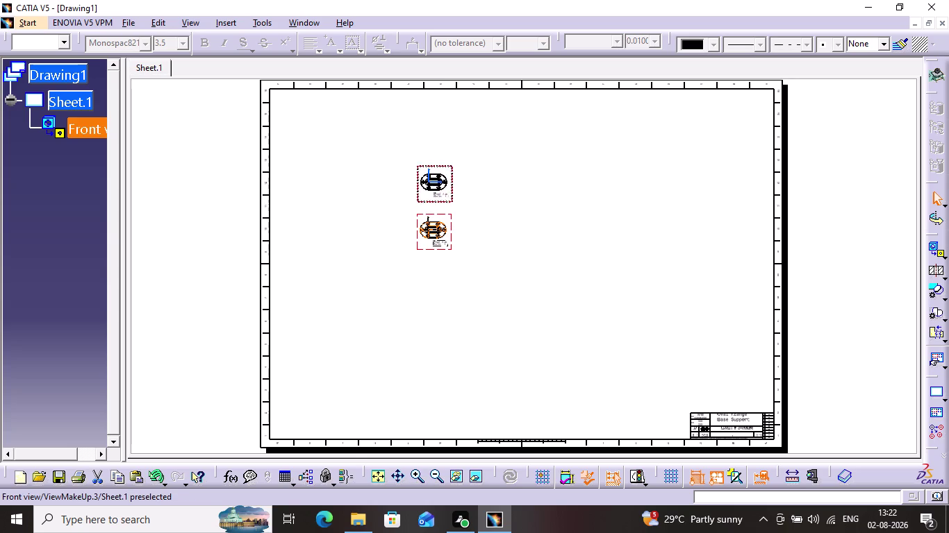
drag(436, 167, 303, 111)
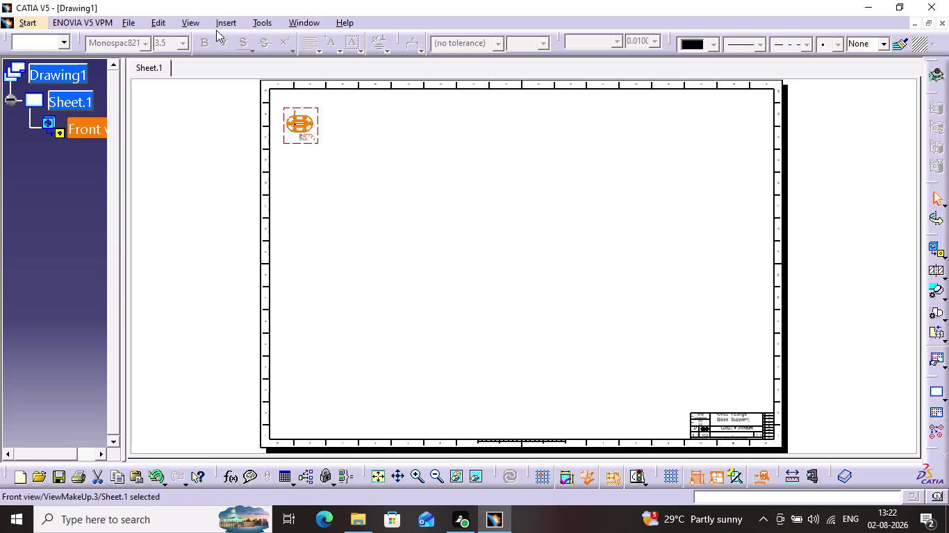
click(228, 23)
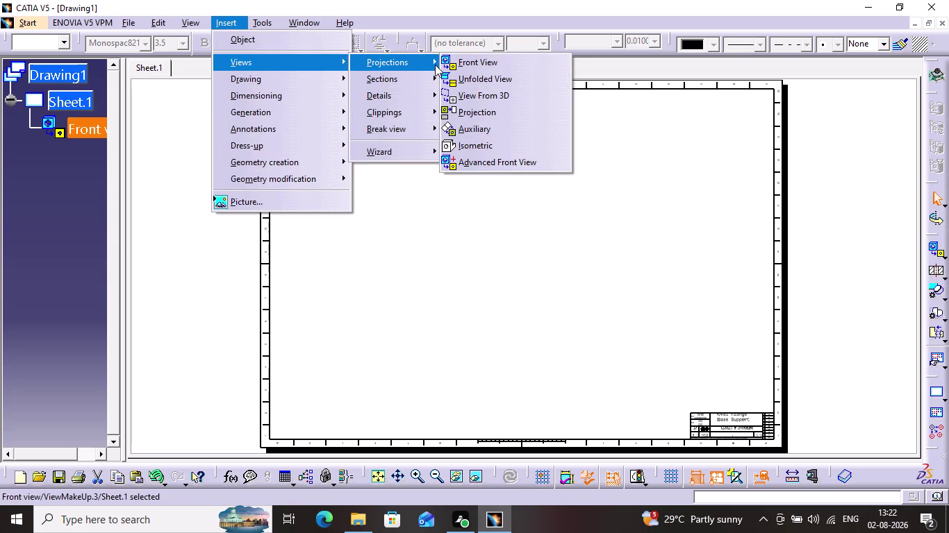
Start a new view from the Oval Flange Base Support part using the slot's inner wall.
click(469, 108)
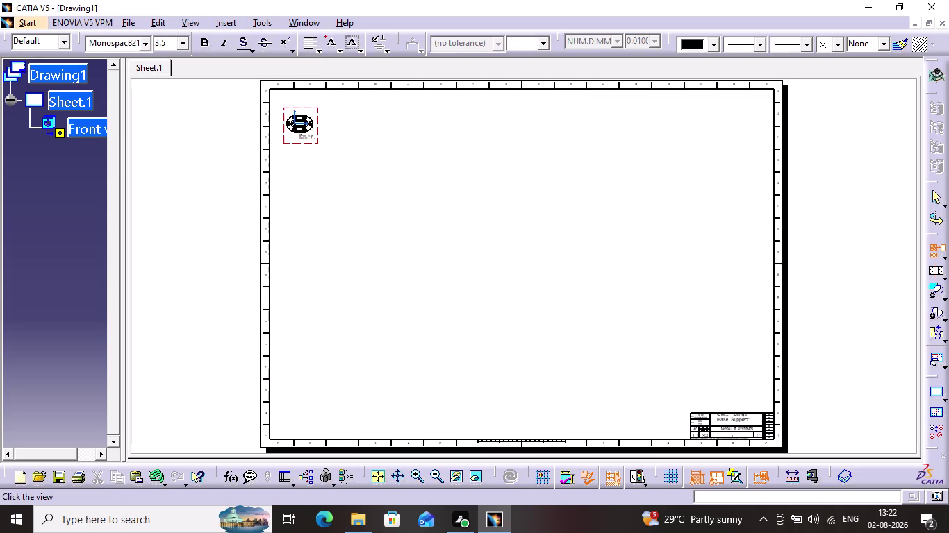
click(305, 21)
click(361, 113)
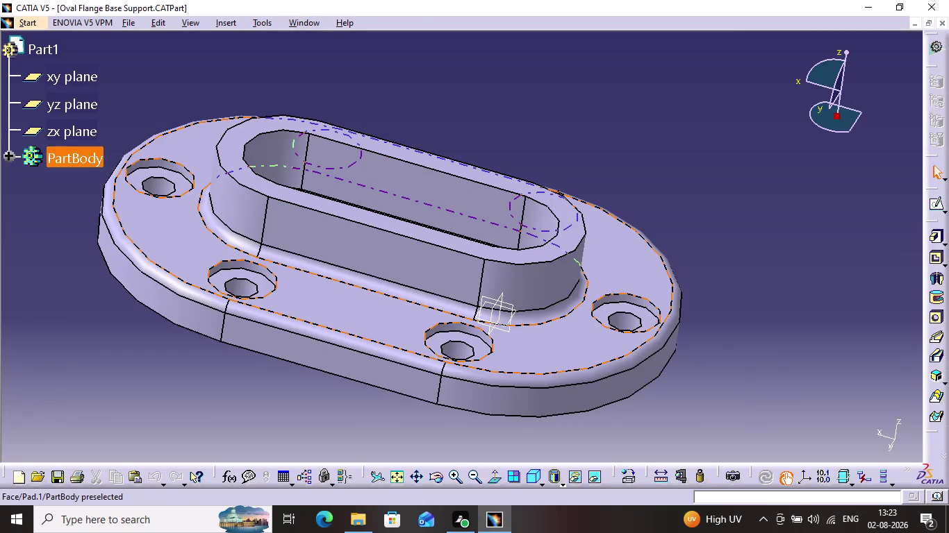
click(388, 192)
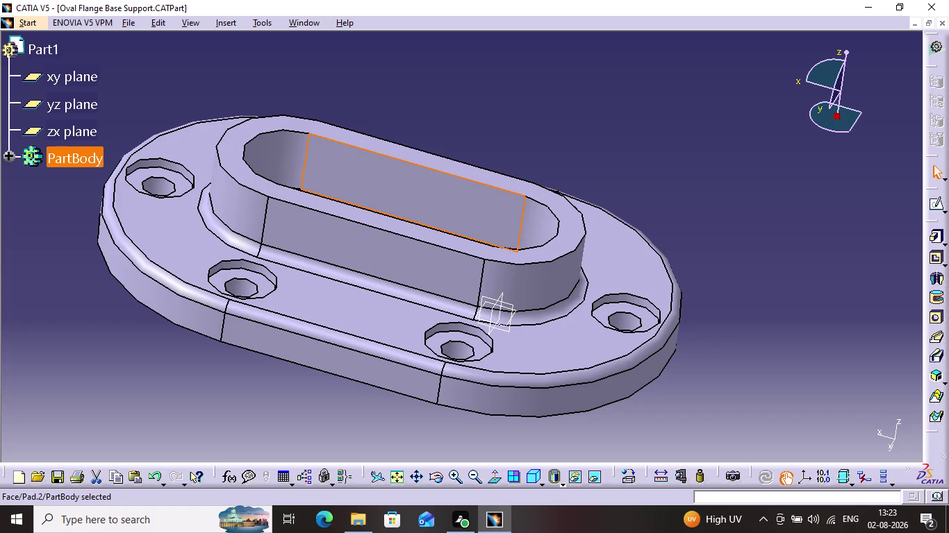
click(912, 24)
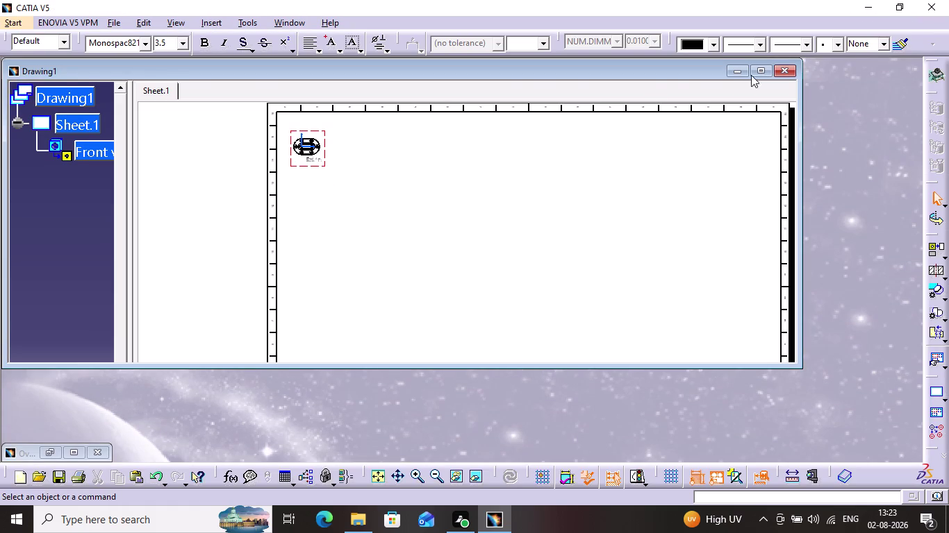
Maximize the drawing window, dismiss Save As, and delete the old front view.
click(765, 69)
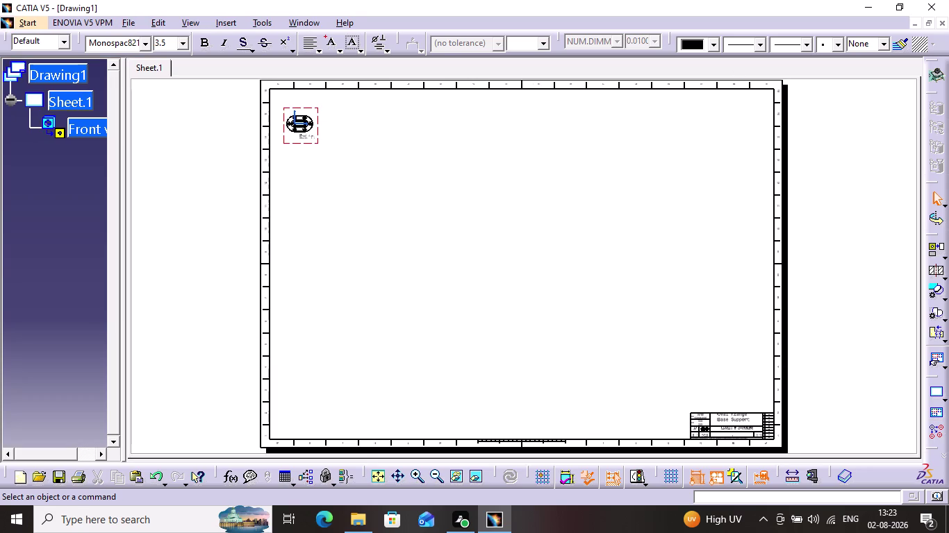
key(ctrl+s)
key(ctrl+s)
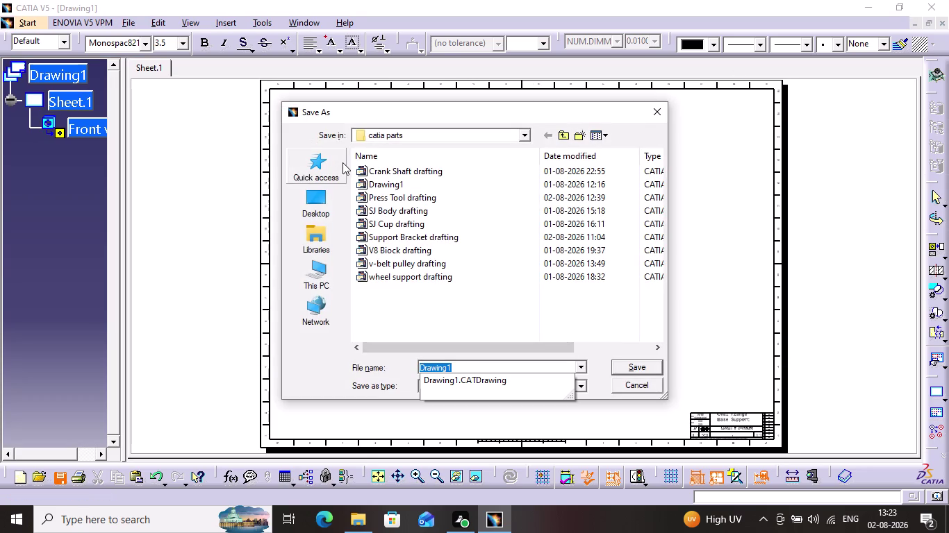
click(656, 107)
key(ctrl+z)
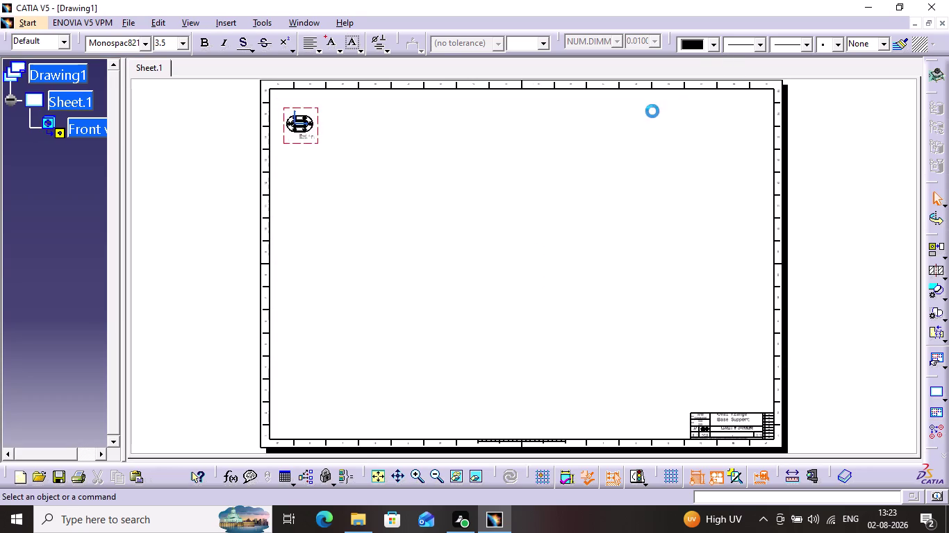
key(ctrl+z)
key(ctrl+z)
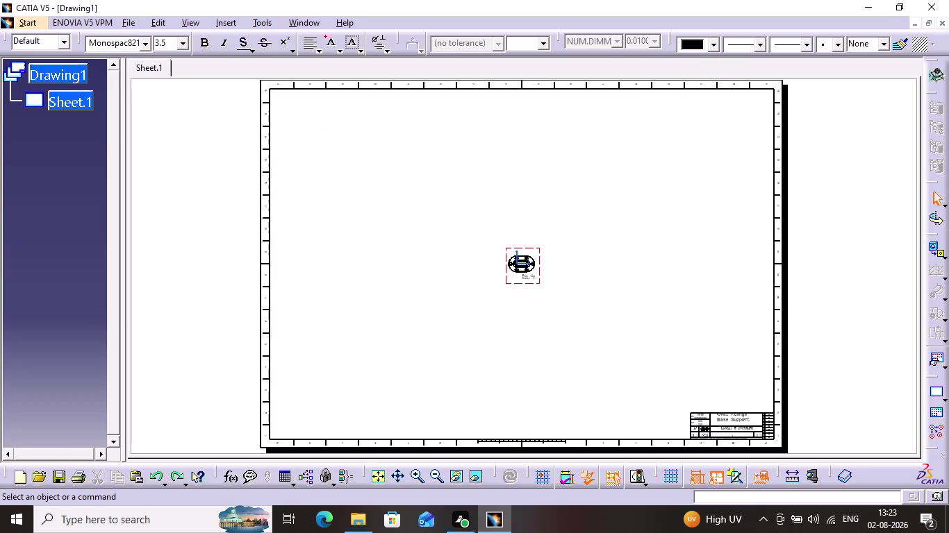
click(235, 22)
Define a View Wizard layout with front, bottom, right and isometric views.
click(311, 61)
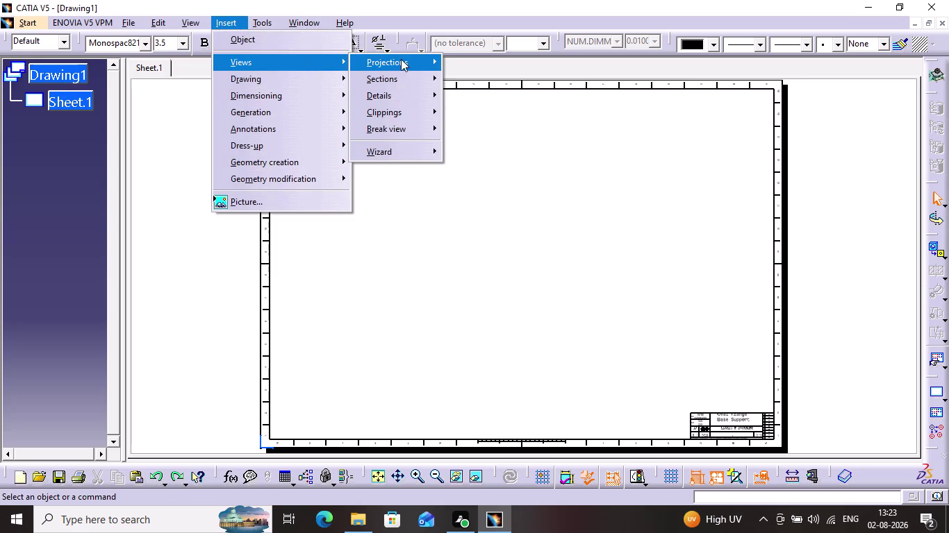
click(399, 149)
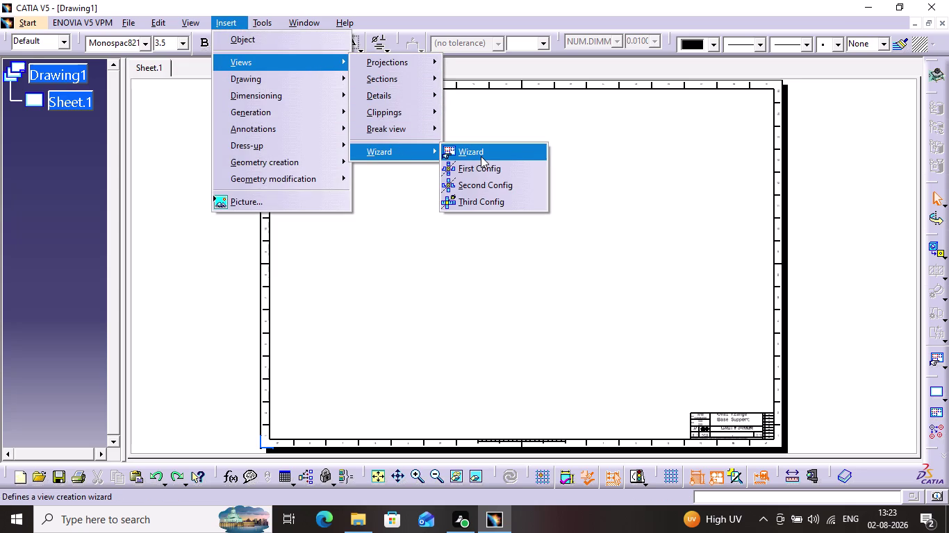
click(480, 157)
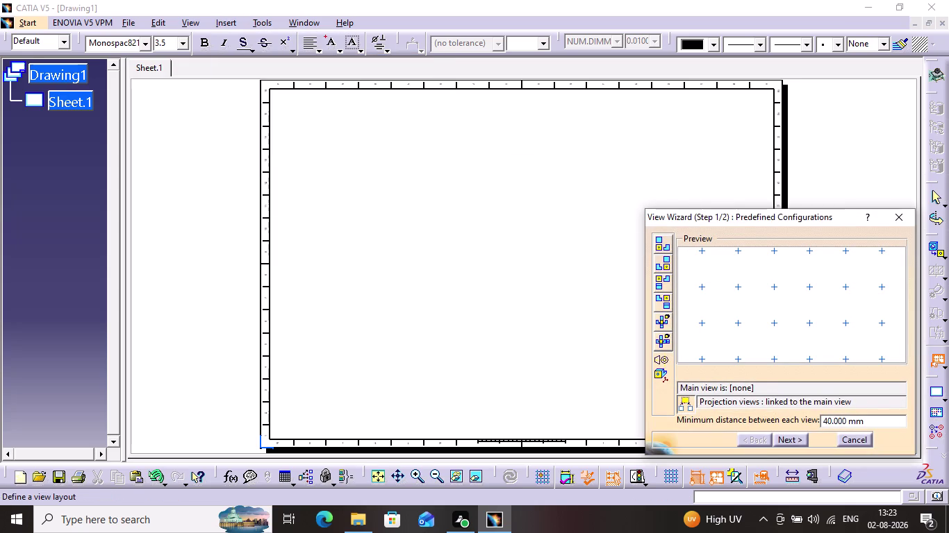
click(663, 262)
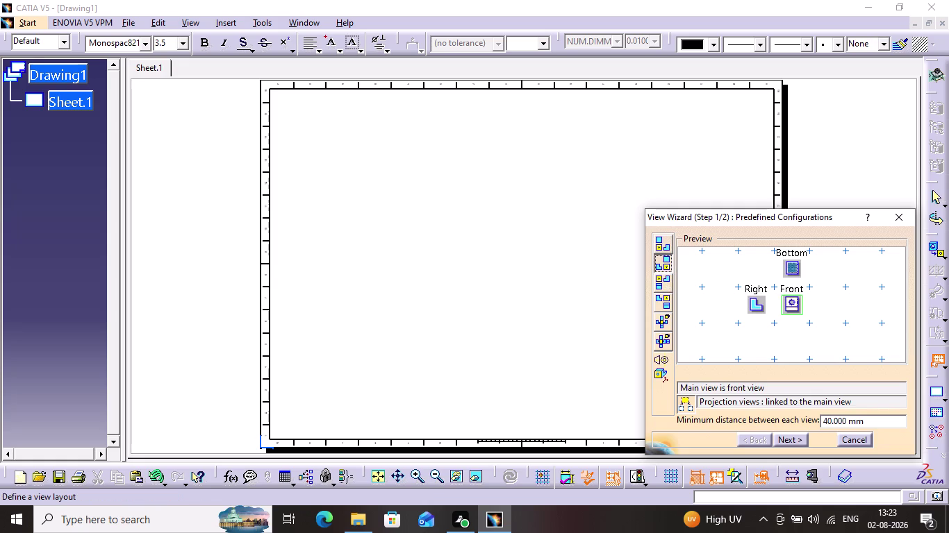
click(790, 437)
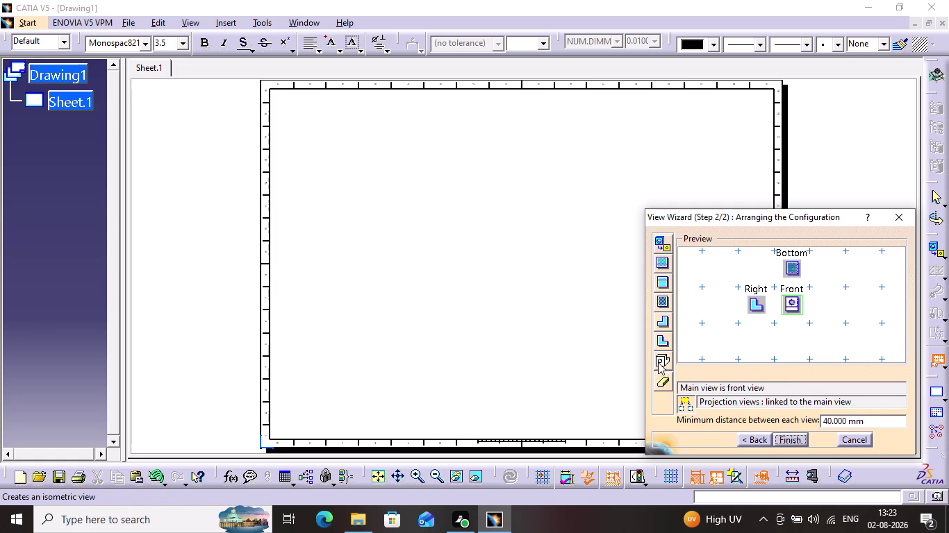
click(657, 362)
click(750, 270)
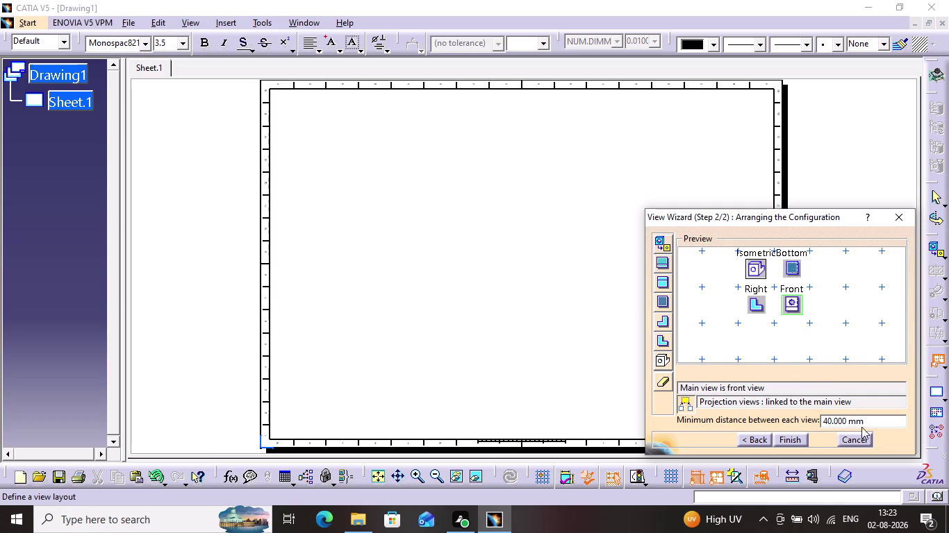
click(797, 441)
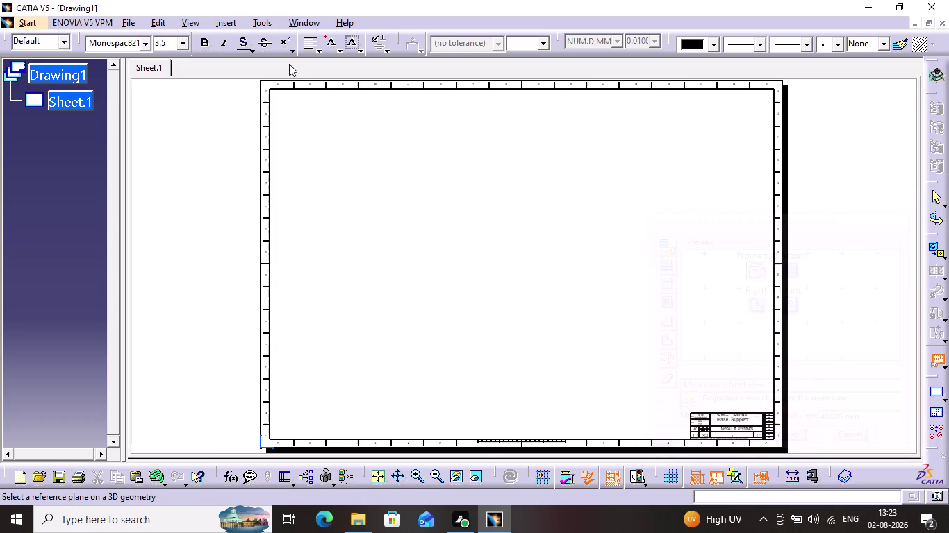
Pick a face on the Oval Flange Base Support part as the reference plane and generate the views.
click(303, 22)
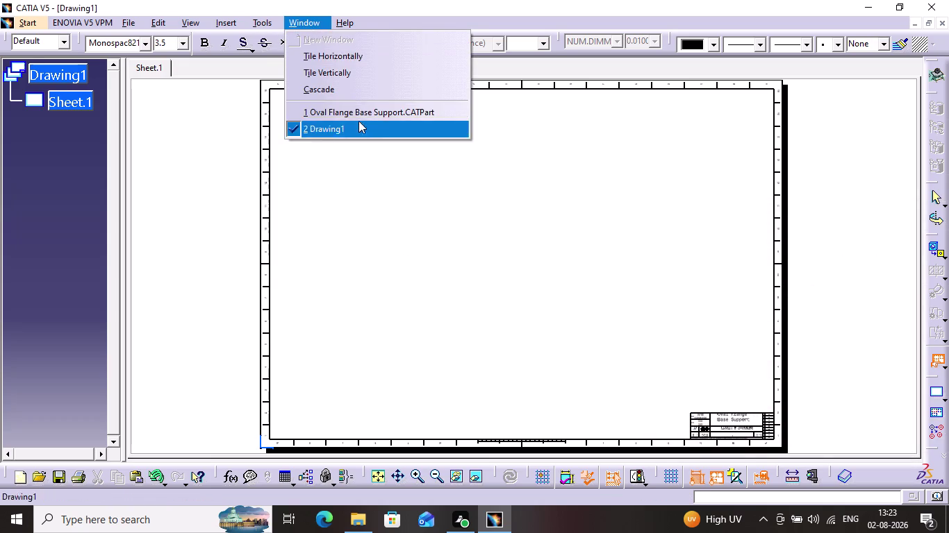
click(353, 112)
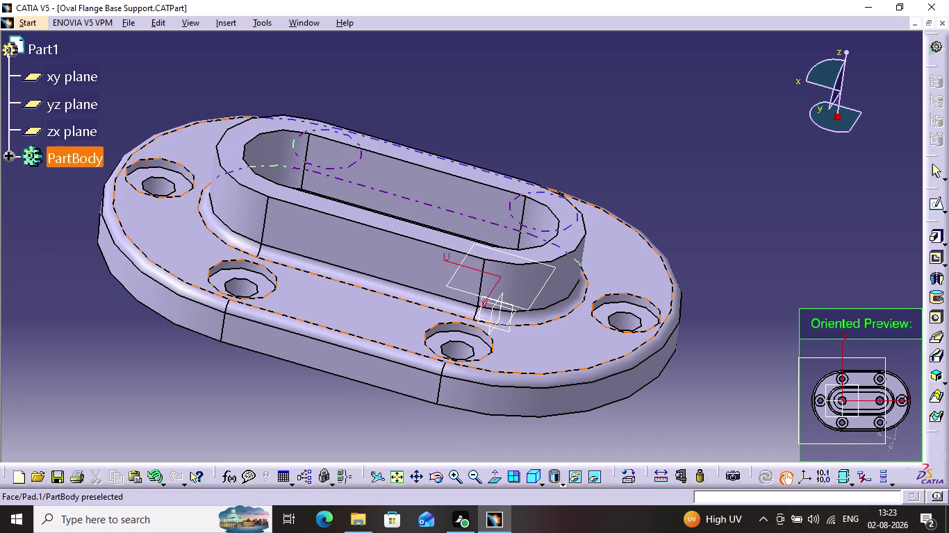
click(389, 315)
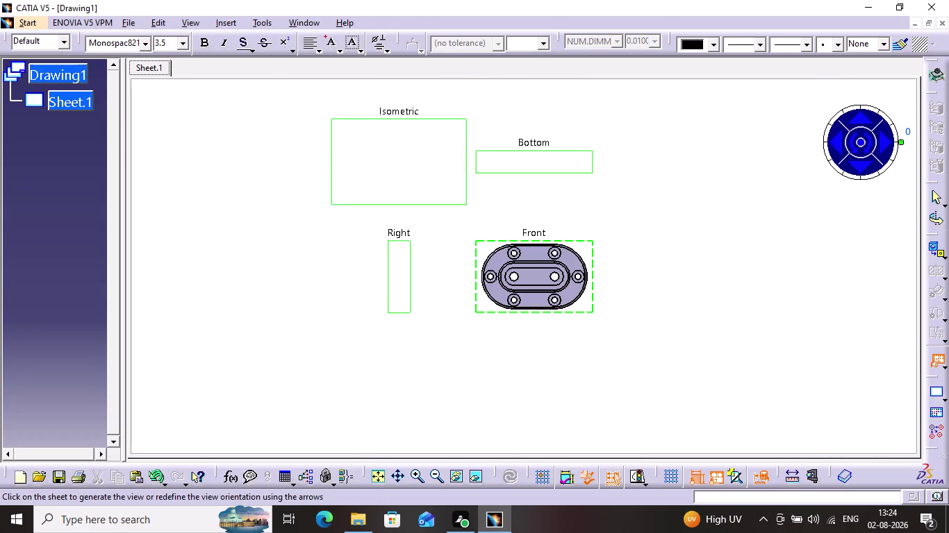
click(618, 215)
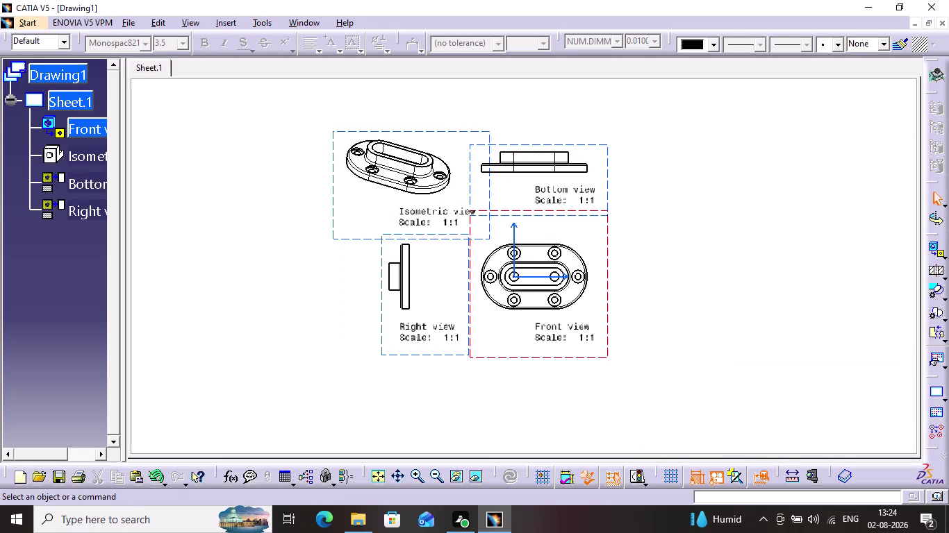
Drag the bottom, isometric and right views apart so none overlap, framing all four.
drag(599, 147, 620, 92)
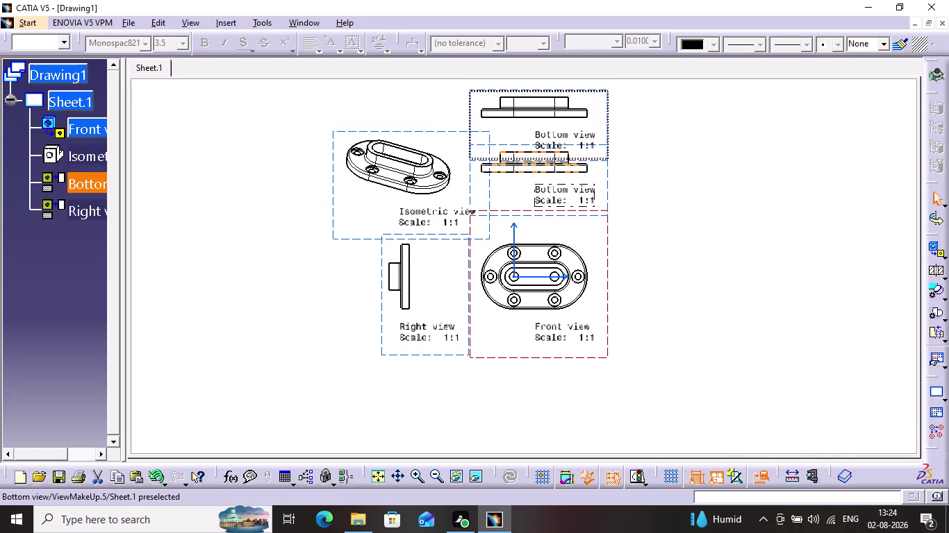
drag(620, 91, 622, 95)
drag(439, 131, 360, 141)
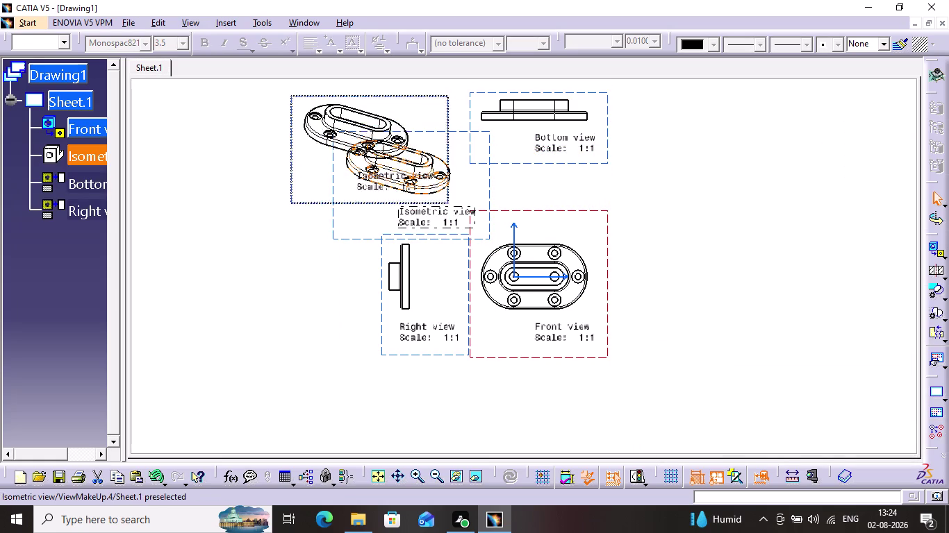
drag(361, 141, 299, 138)
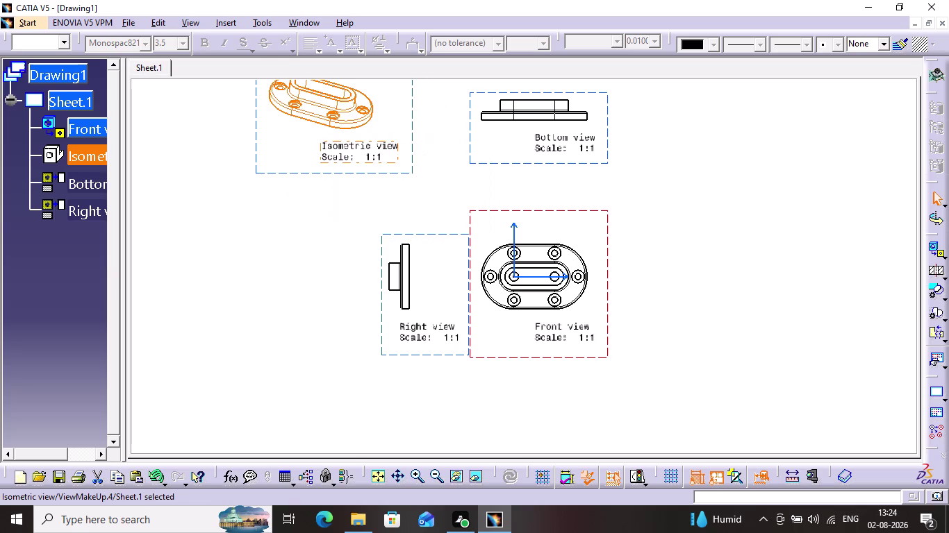
drag(431, 239, 353, 248)
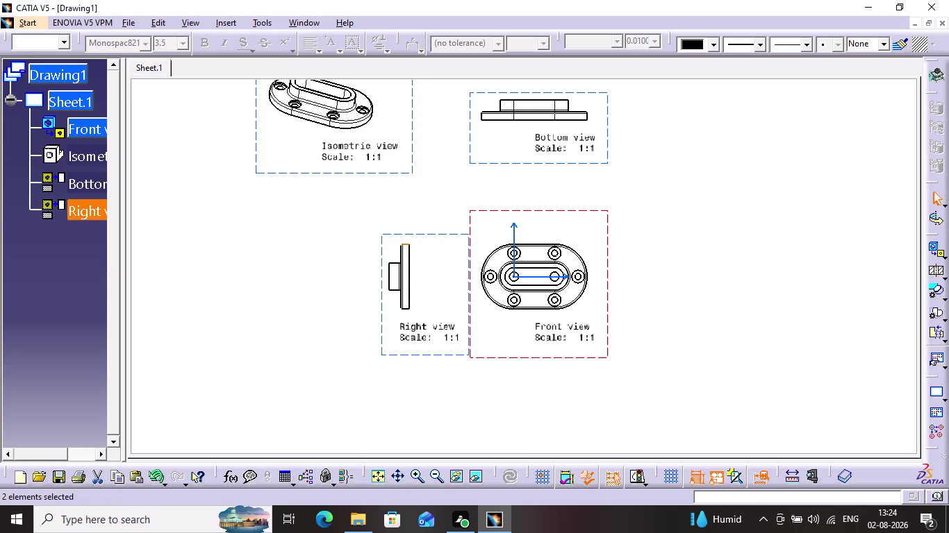
drag(381, 310, 211, 344)
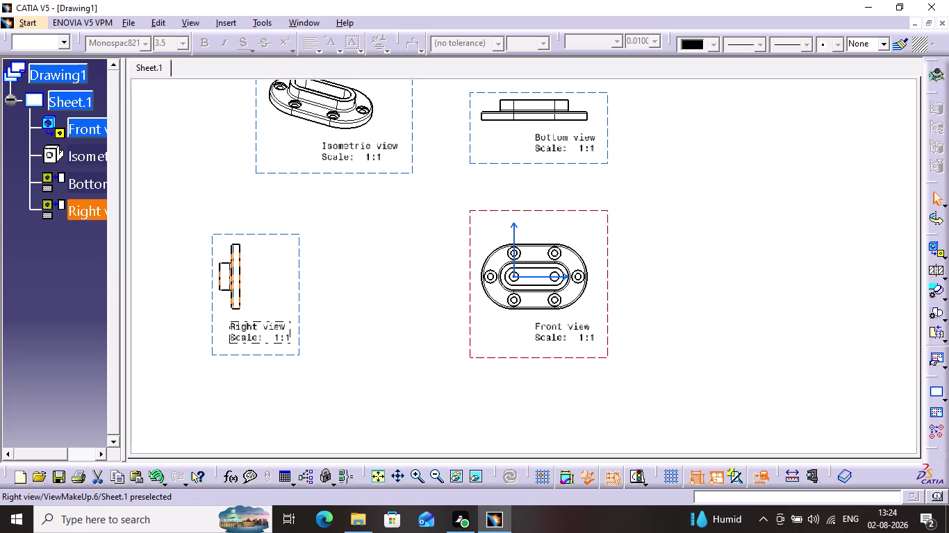
middle_drag(351, 274, 362, 335)
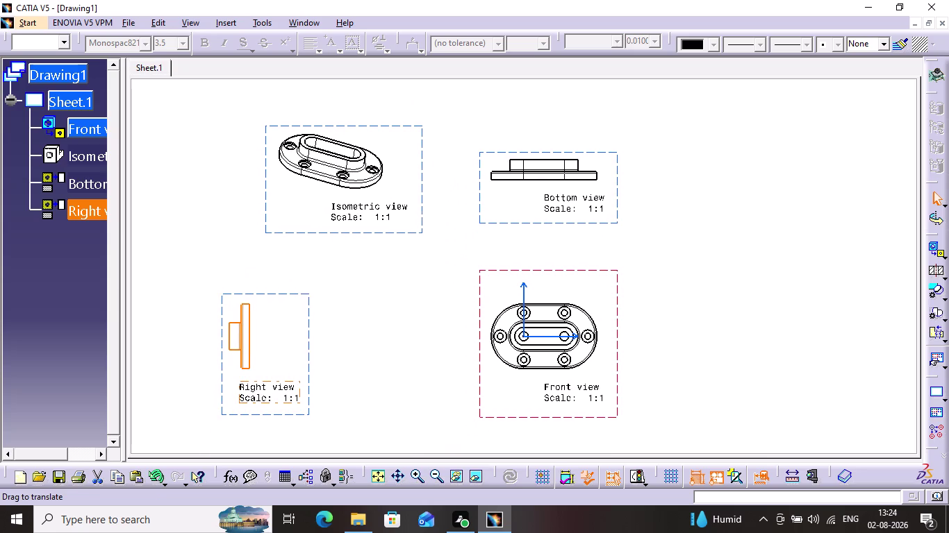
middle_drag(363, 335, 362, 334)
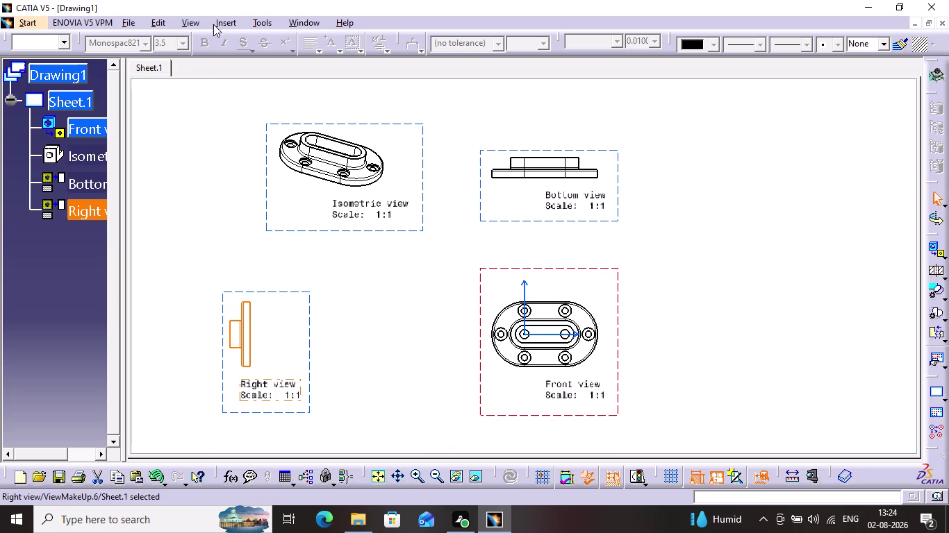
click(230, 26)
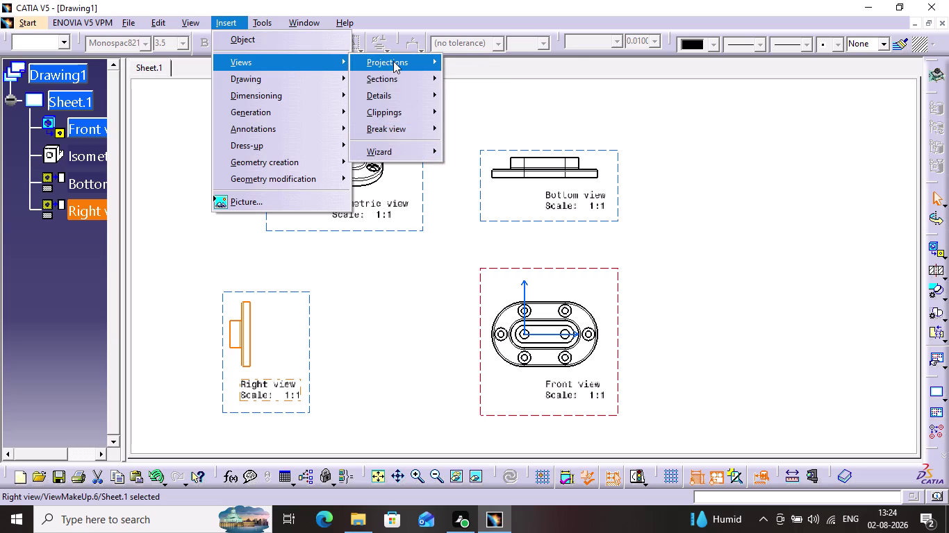
Draw a two-segment offset section line across the isometric view, then cancel without creating a view.
click(476, 78)
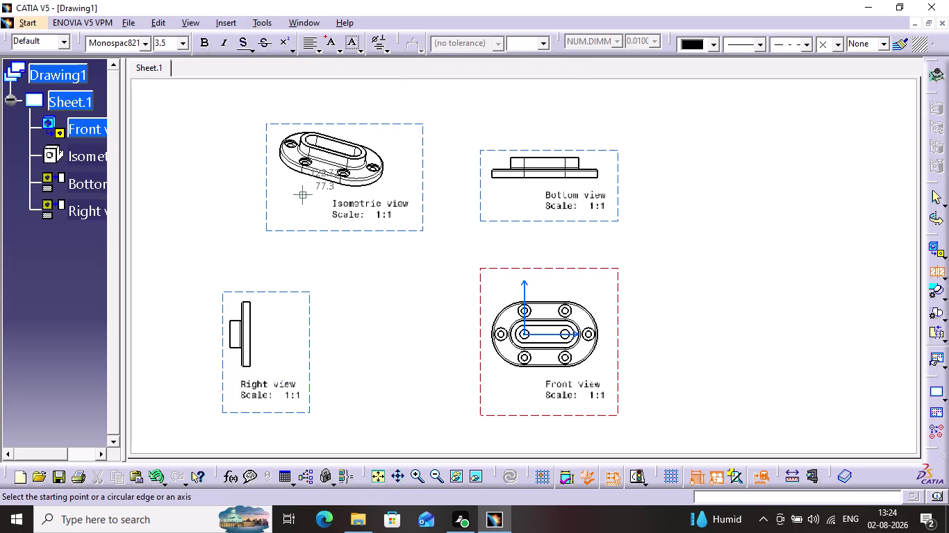
middle_drag(300, 194, 337, 98)
middle_drag(309, 104, 538, 475)
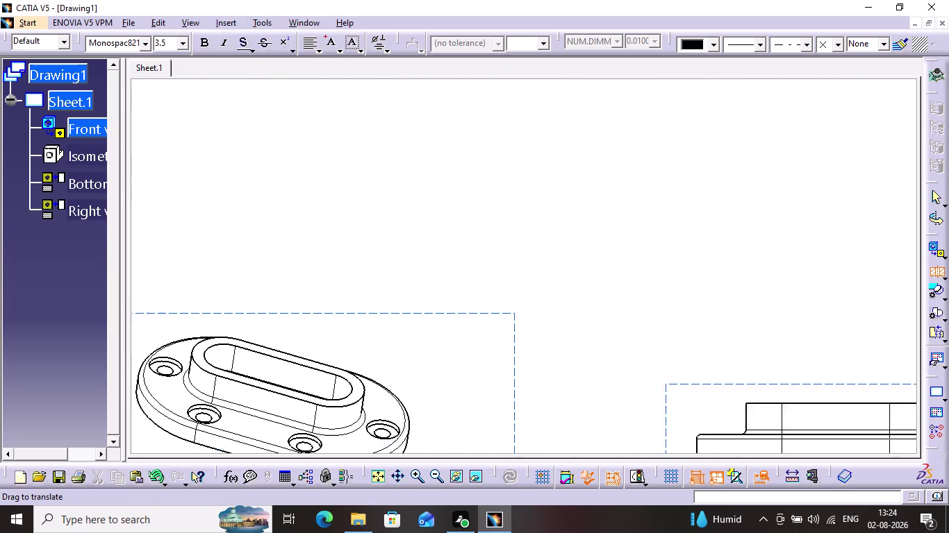
middle_drag(539, 475, 616, 523)
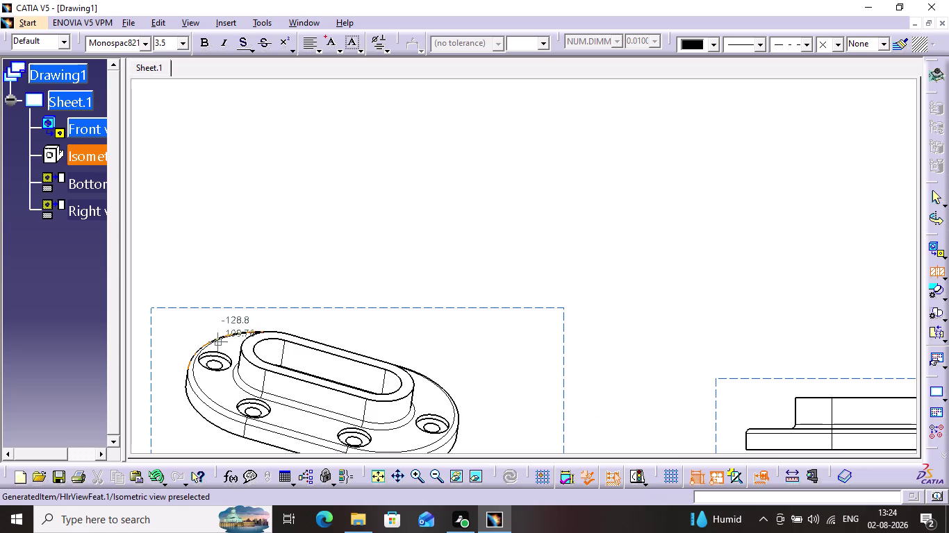
click(181, 336)
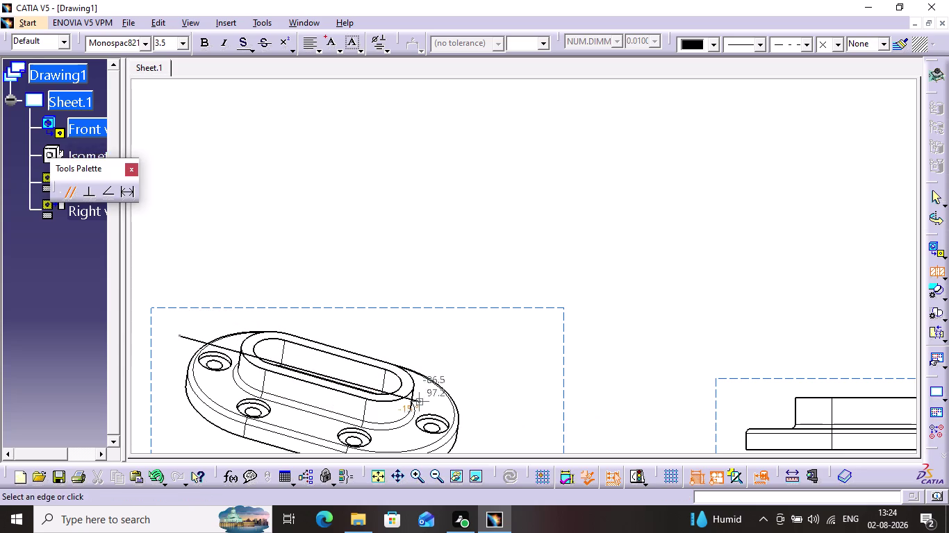
middle_drag(444, 429, 416, 290)
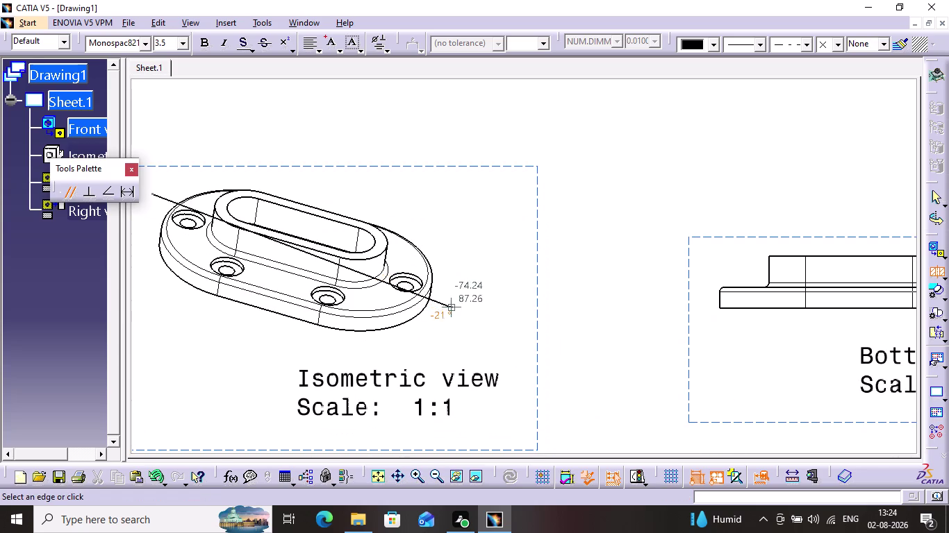
click(475, 301)
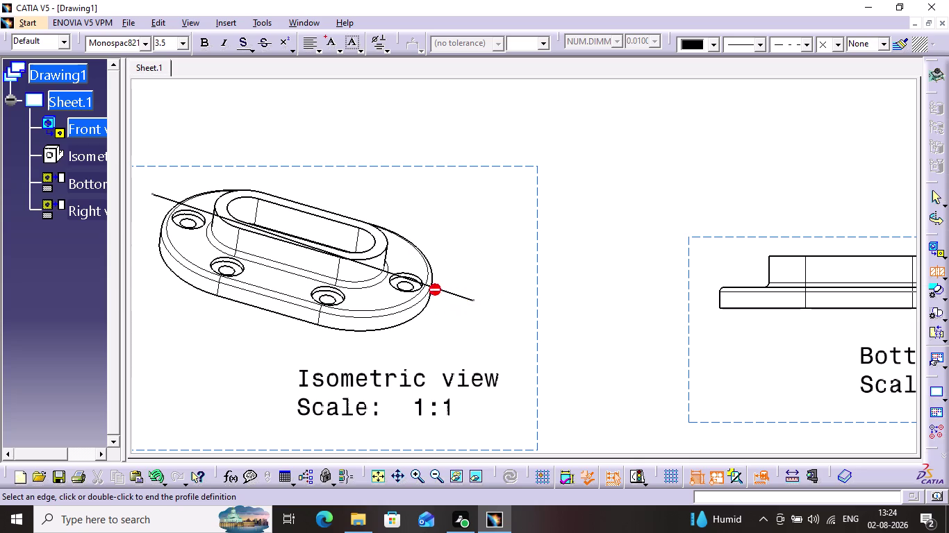
drag(361, 265, 441, 198)
key(Escape)
key(Escape)
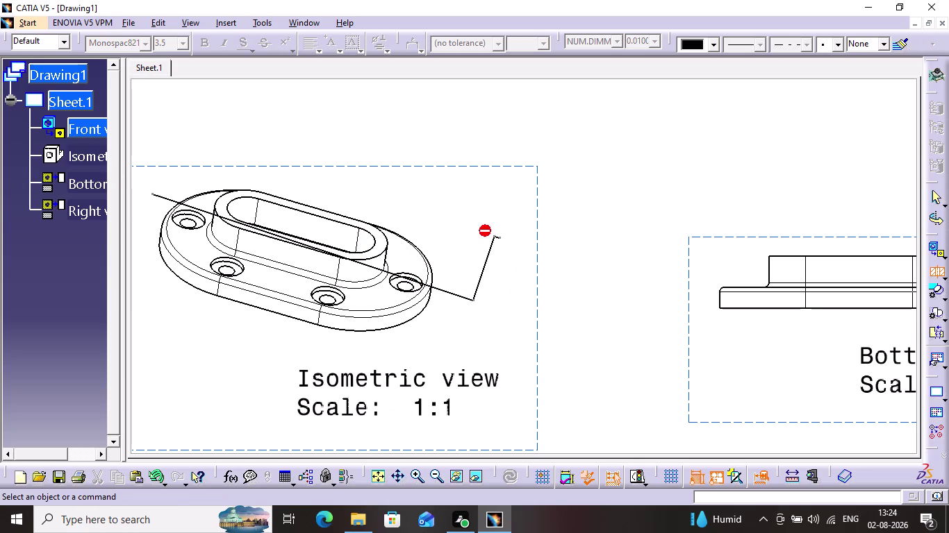
middle_drag(576, 209, 455, 115)
middle_drag(508, 212, 400, 153)
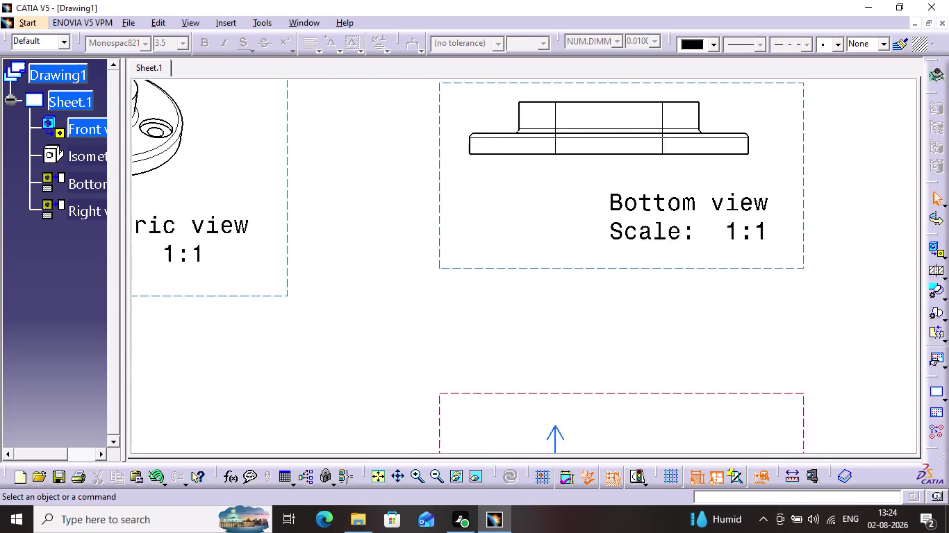
middle_drag(400, 152, 337, 146)
middle_drag(583, 344, 489, 208)
middle_drag(606, 244, 554, 159)
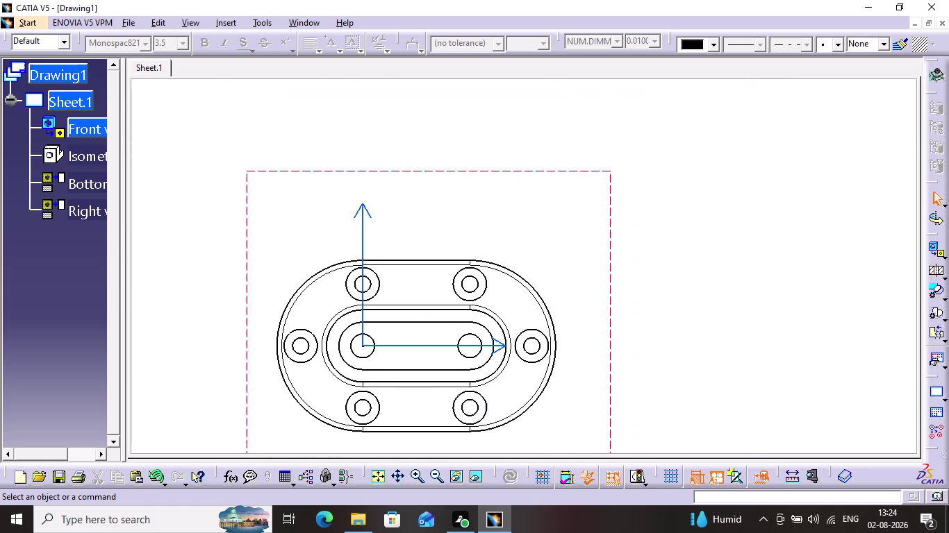
middle_drag(554, 159, 549, 126)
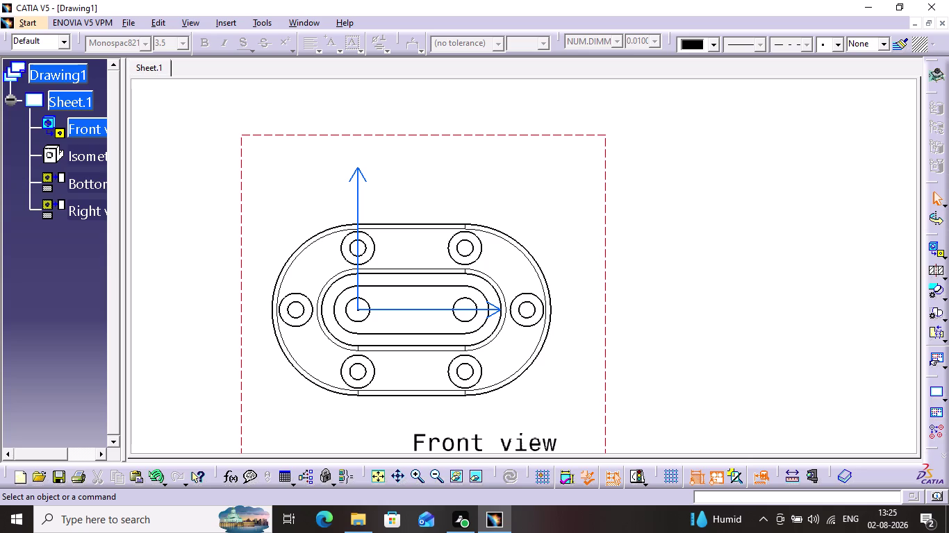
right_click(86, 119)
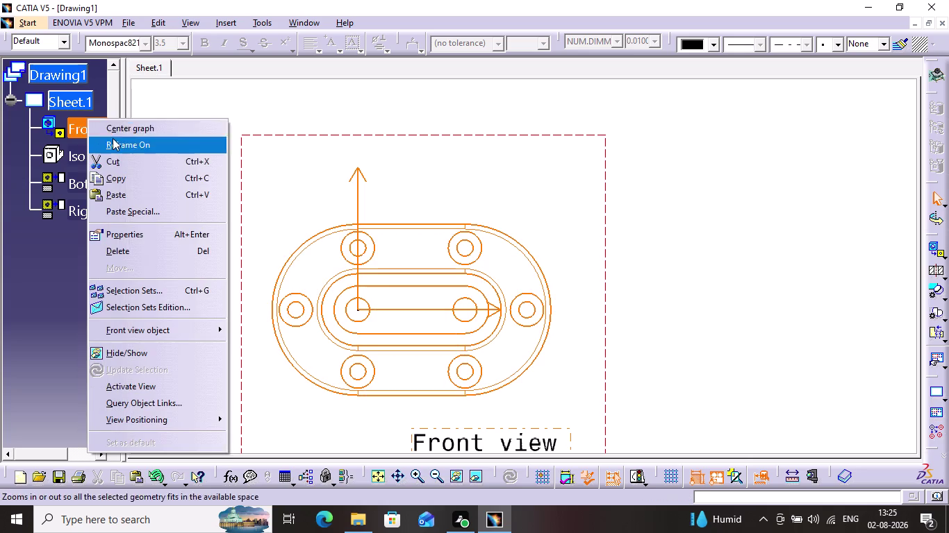
click(120, 239)
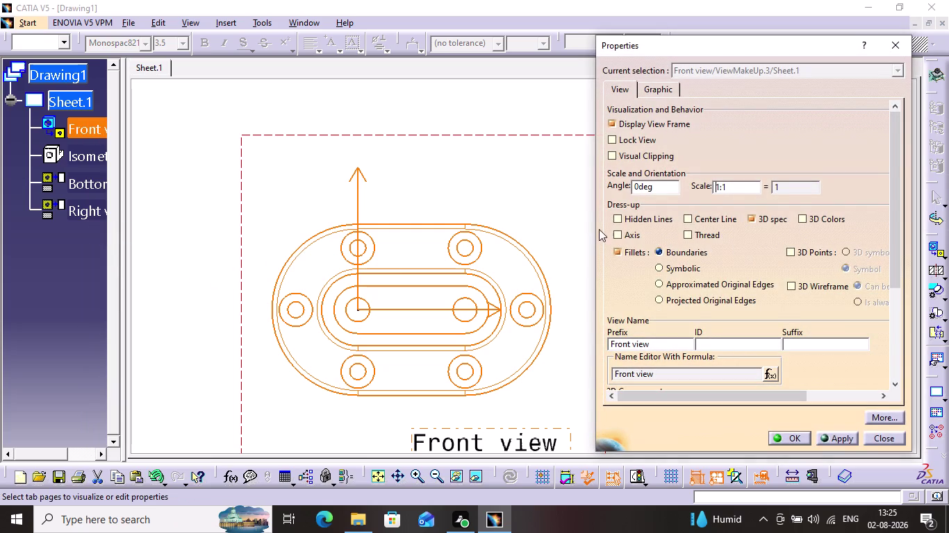
click(637, 234)
click(831, 436)
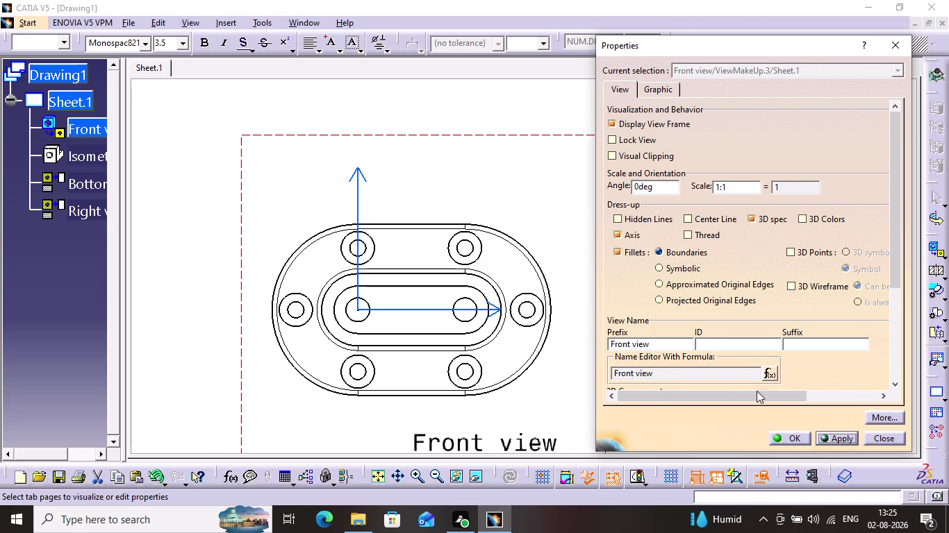
click(695, 220)
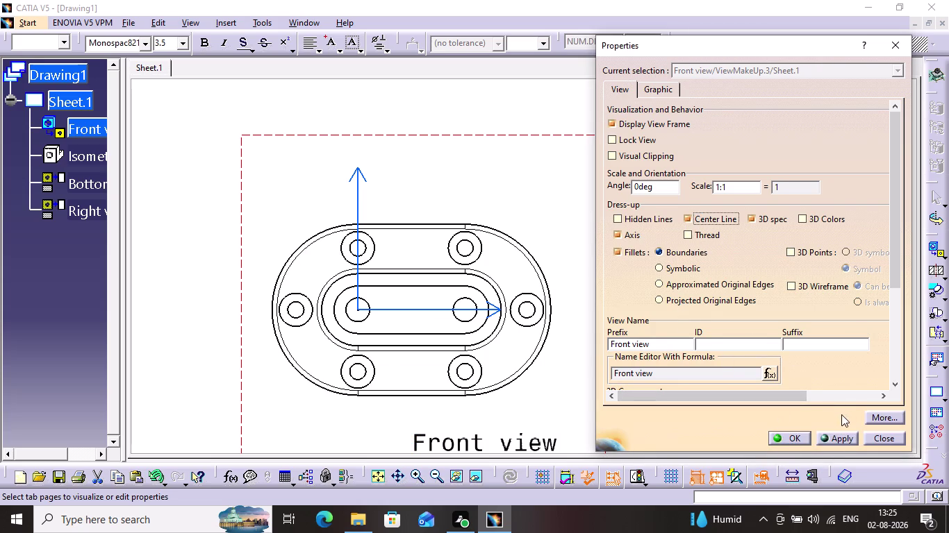
click(838, 434)
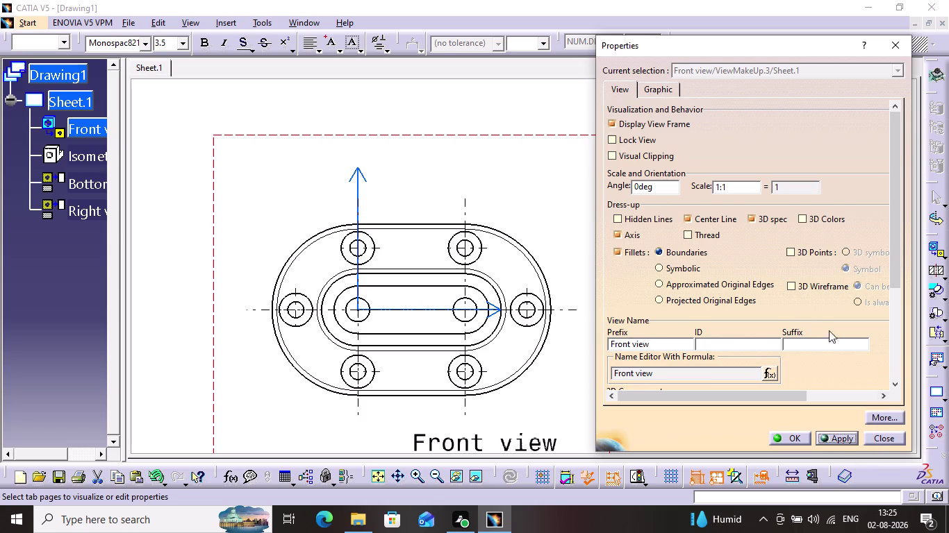
click(657, 220)
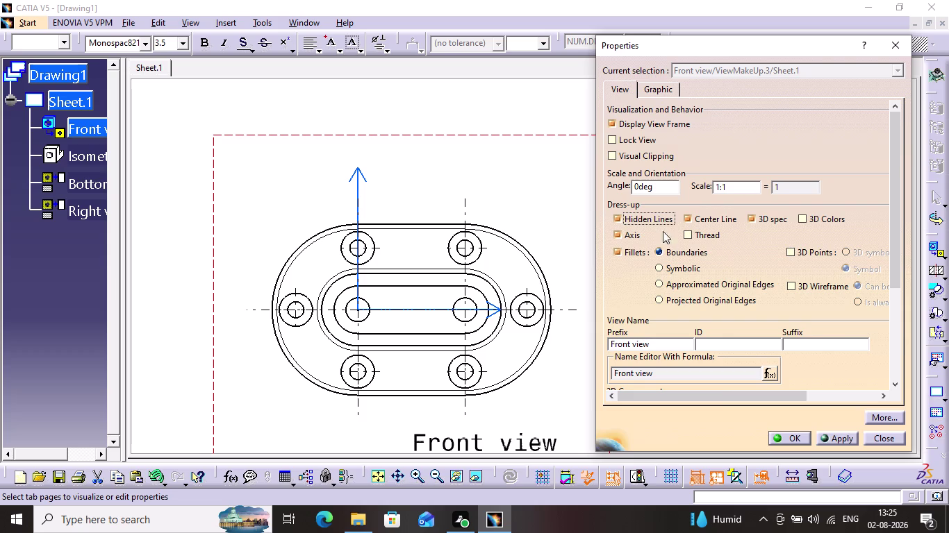
click(837, 436)
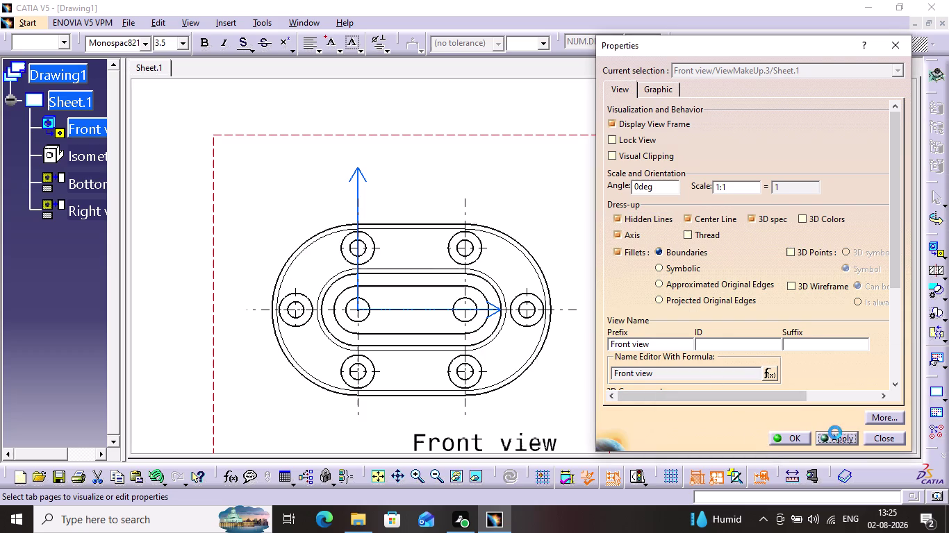
click(642, 220)
click(635, 239)
click(727, 217)
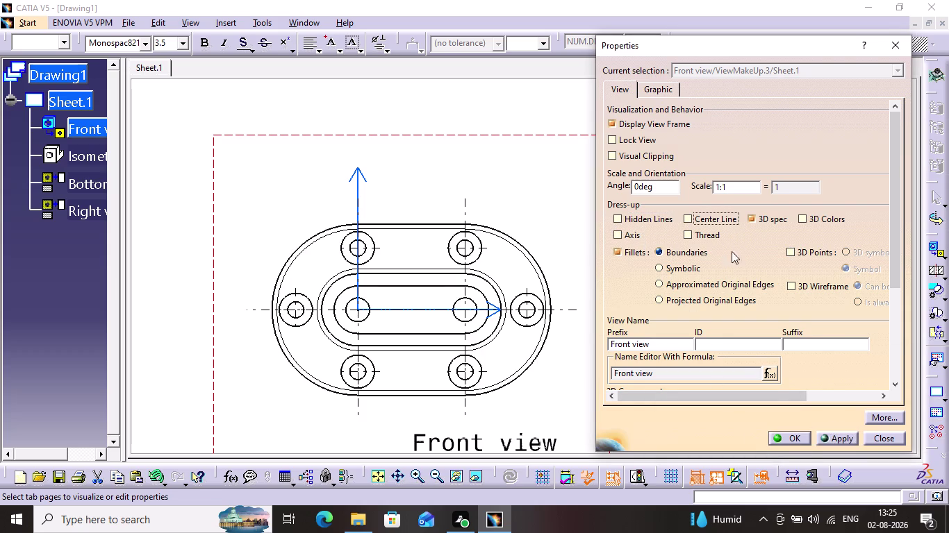
click(842, 439)
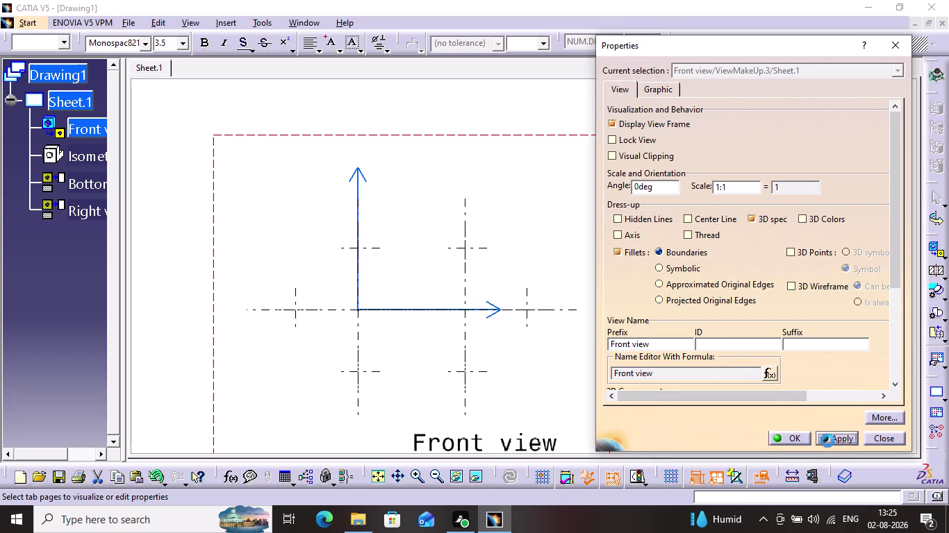
click(792, 435)
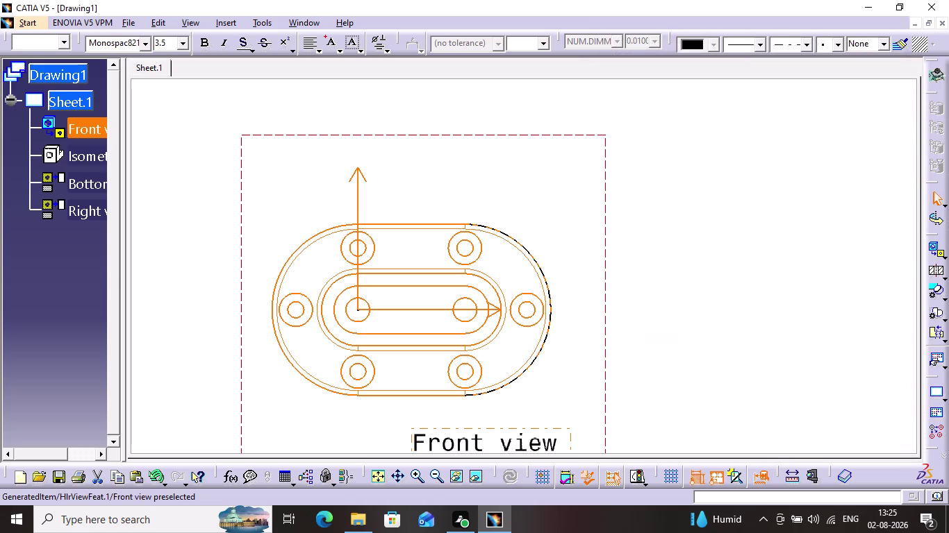
click(542, 164)
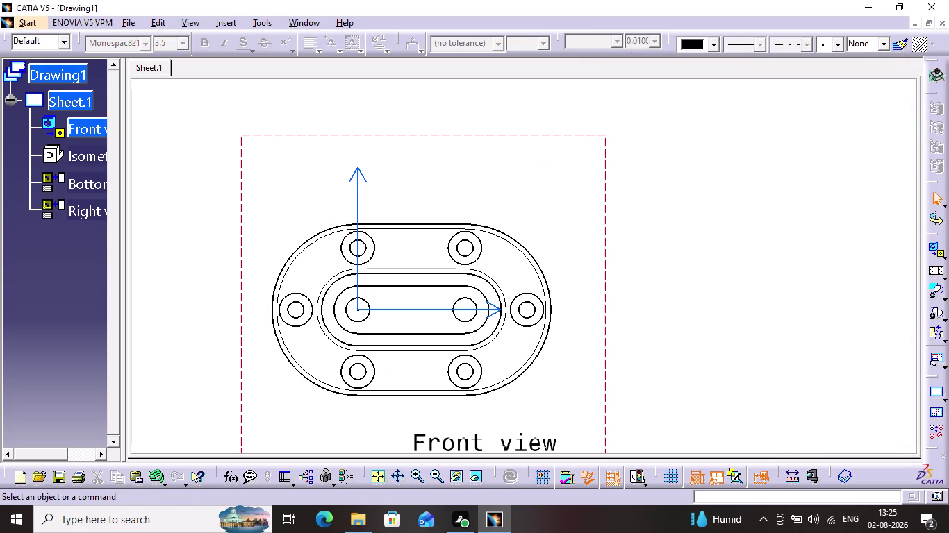
Add an R18 radius dimension to the front view's right outer arc.
click(226, 27)
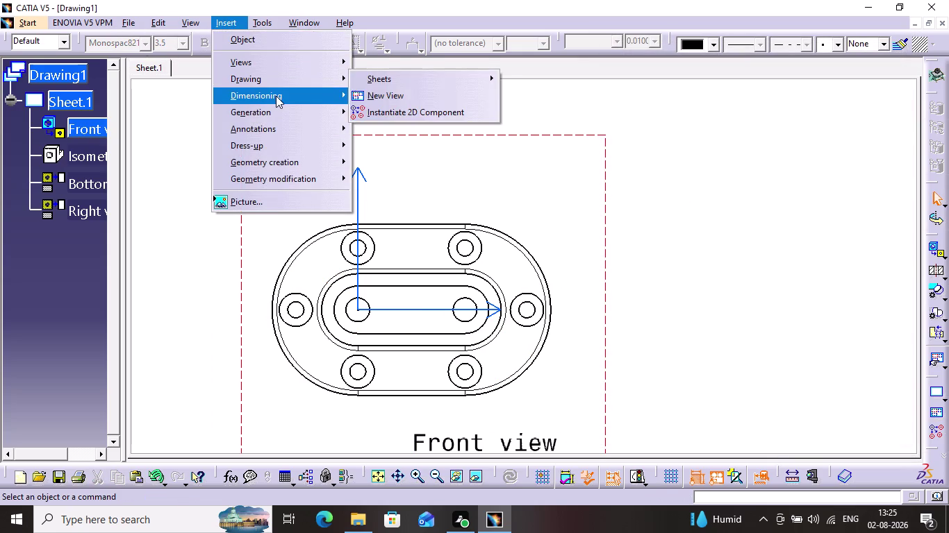
click(276, 96)
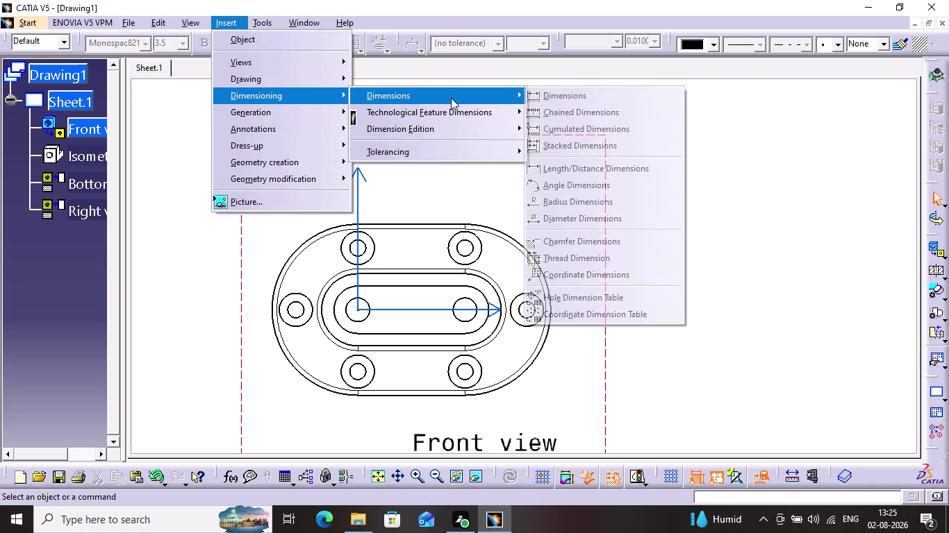
click(452, 99)
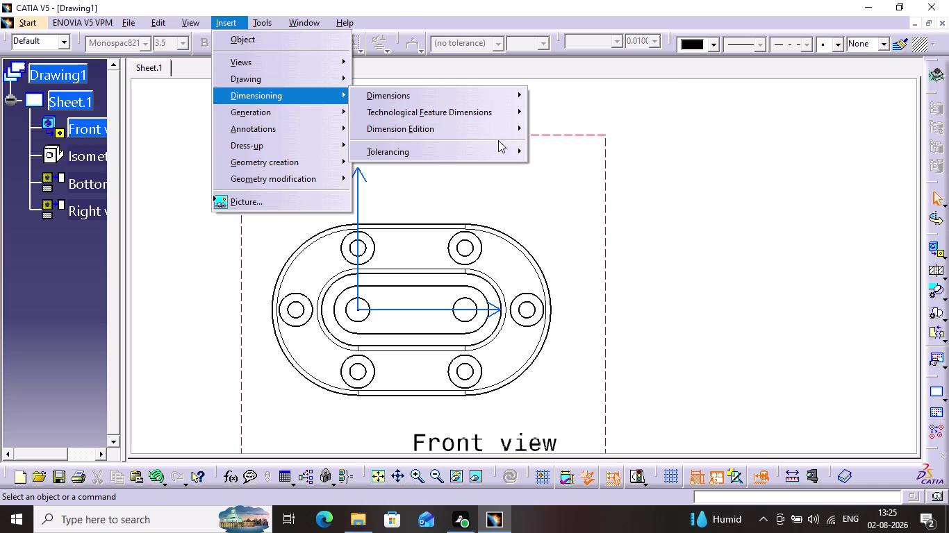
click(467, 94)
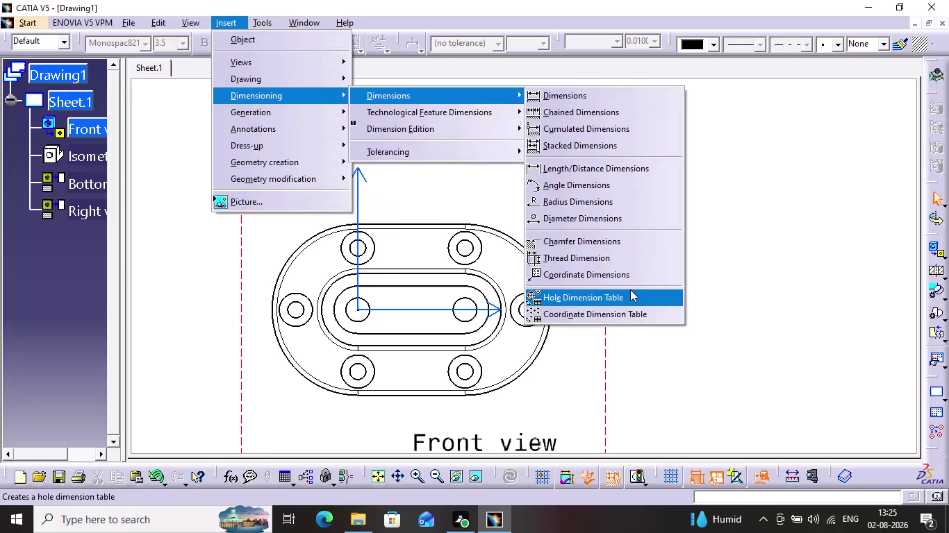
click(585, 204)
click(533, 259)
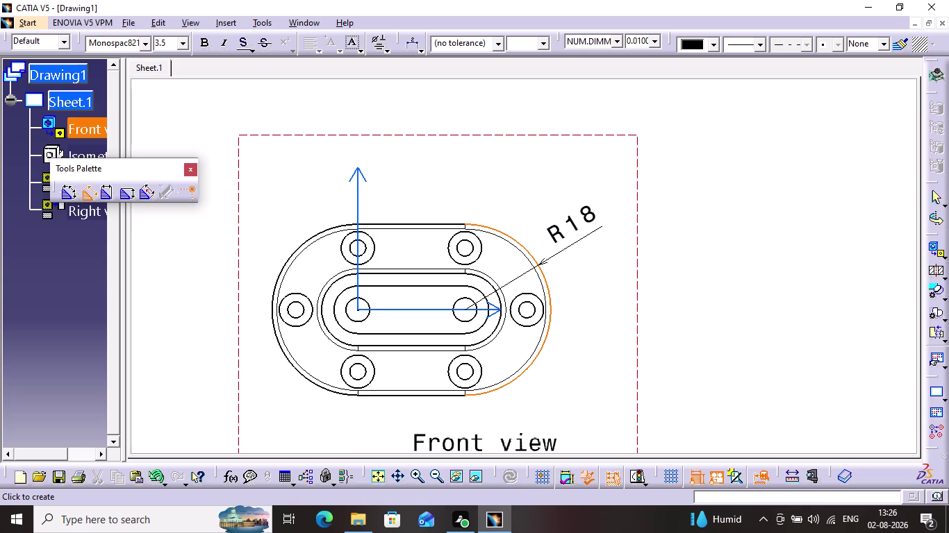
click(598, 229)
click(597, 267)
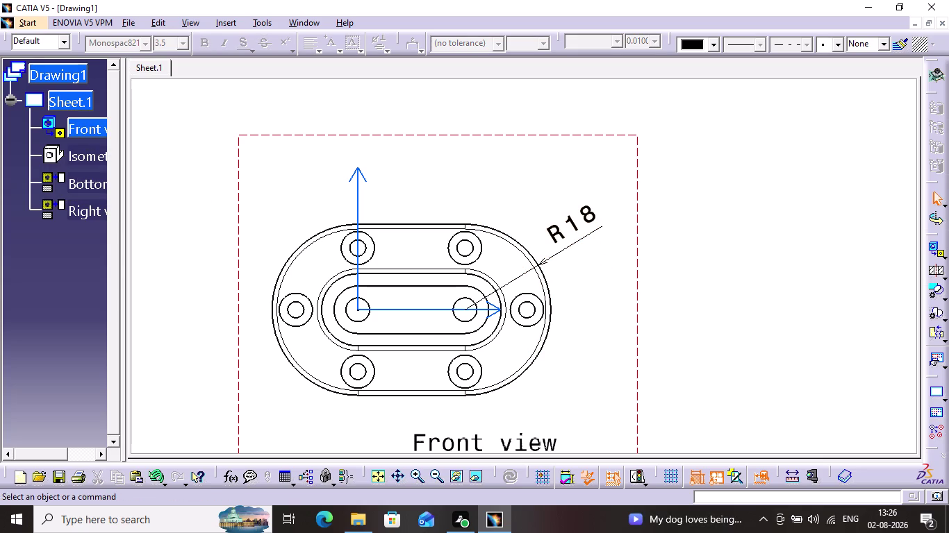
Start a second radius dimension on an inner arc, positioning an R17 label.
click(235, 26)
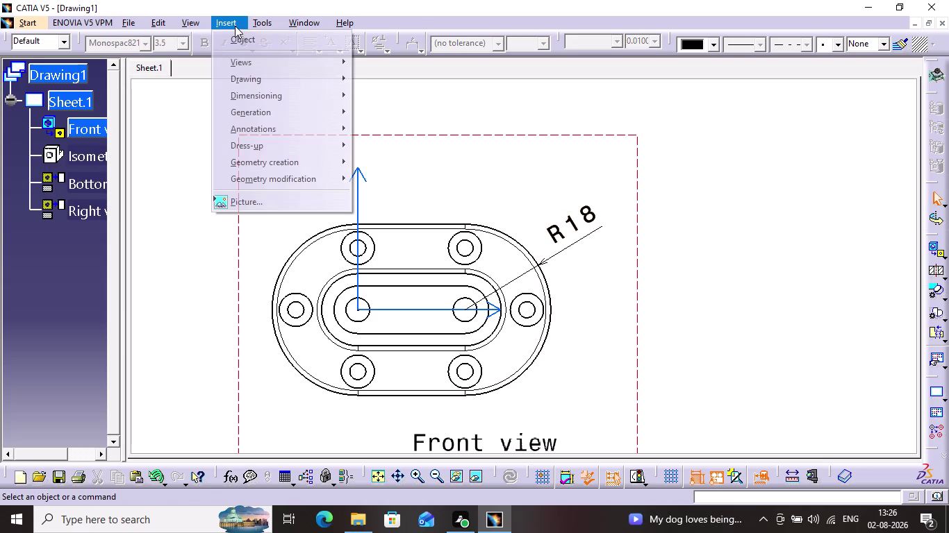
click(281, 88)
click(369, 89)
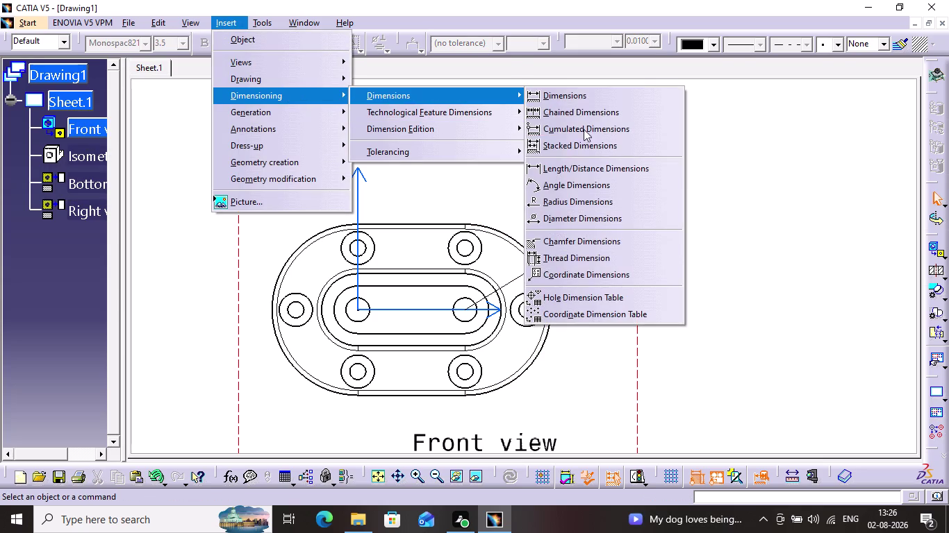
click(565, 204)
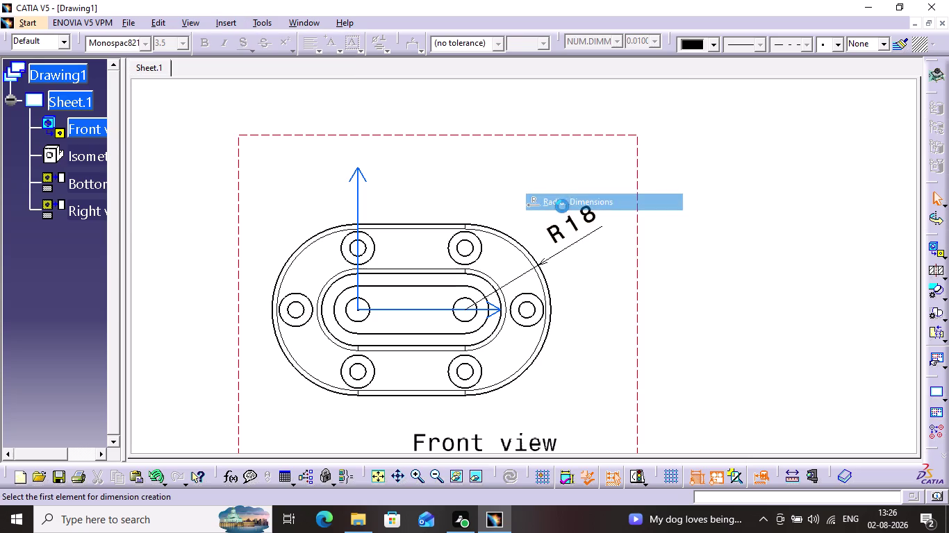
click(519, 255)
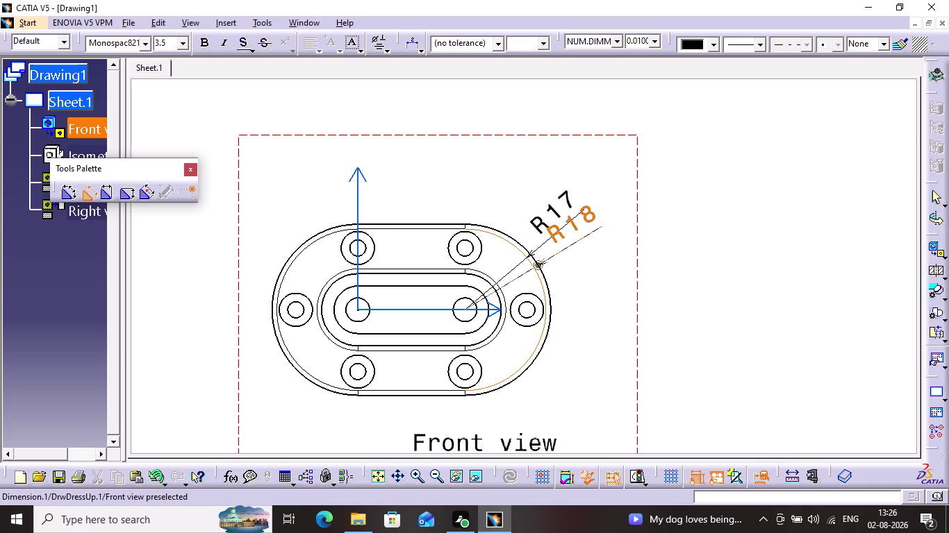
key(Escape)
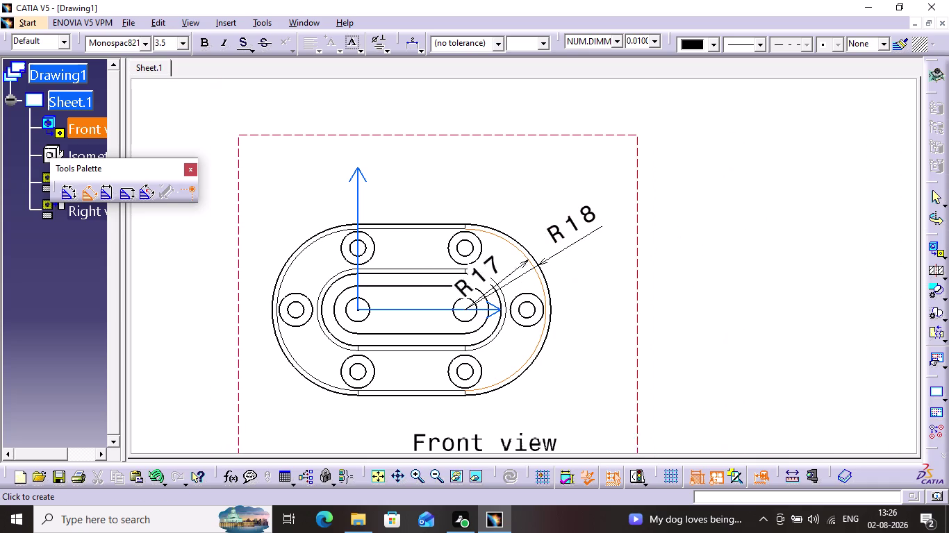
click(187, 172)
click(190, 169)
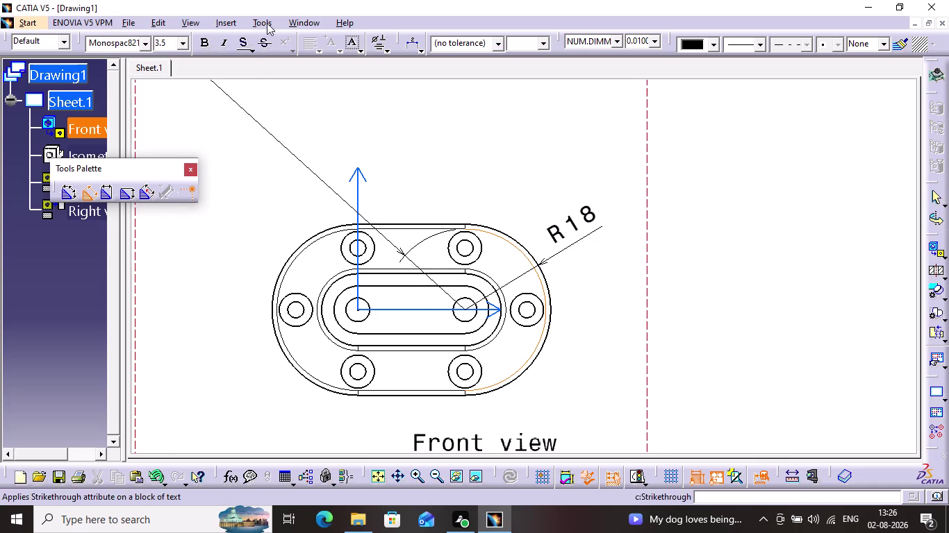
Start a radius dimension on the inner slot's right arc.
click(188, 193)
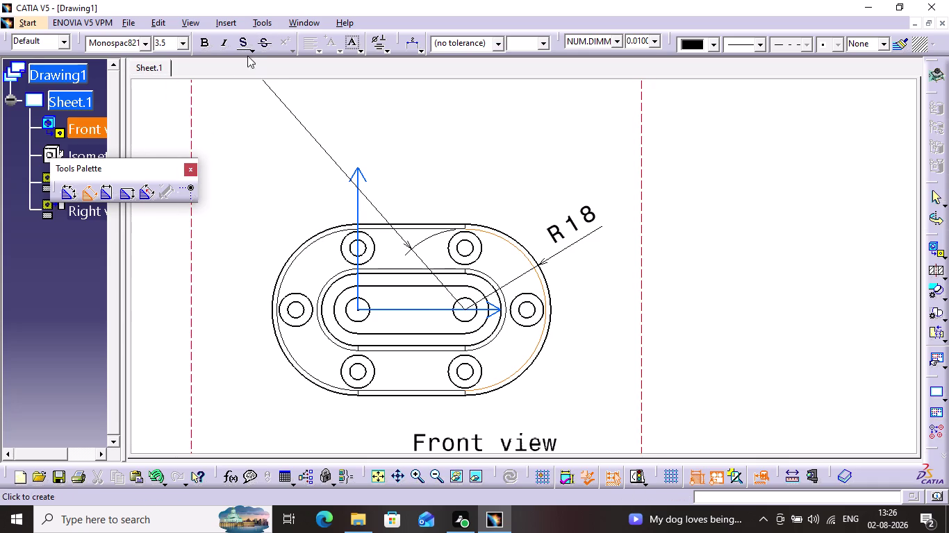
click(229, 26)
click(278, 95)
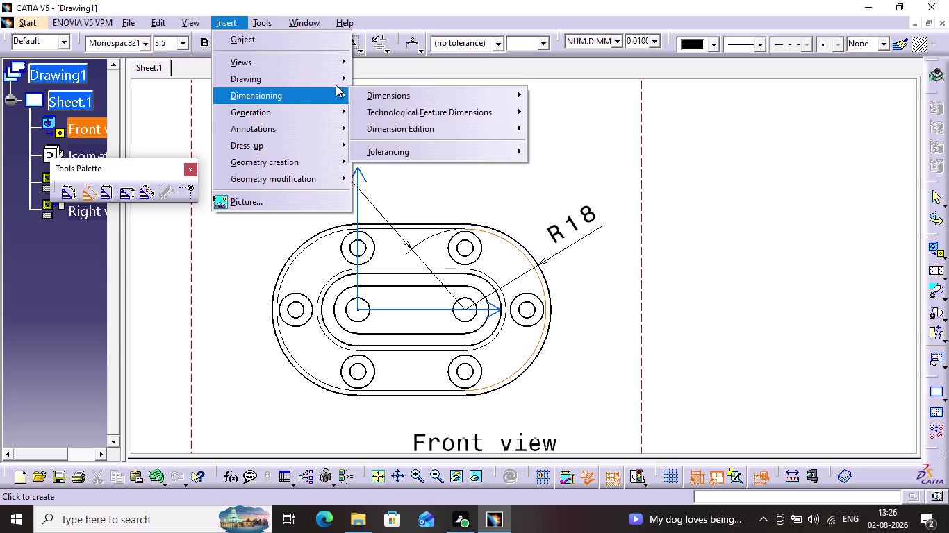
click(318, 97)
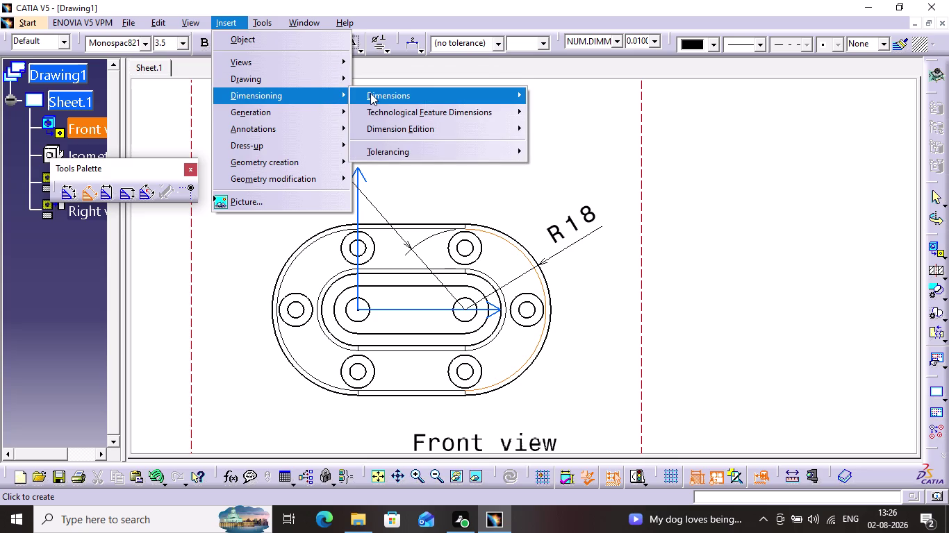
click(370, 93)
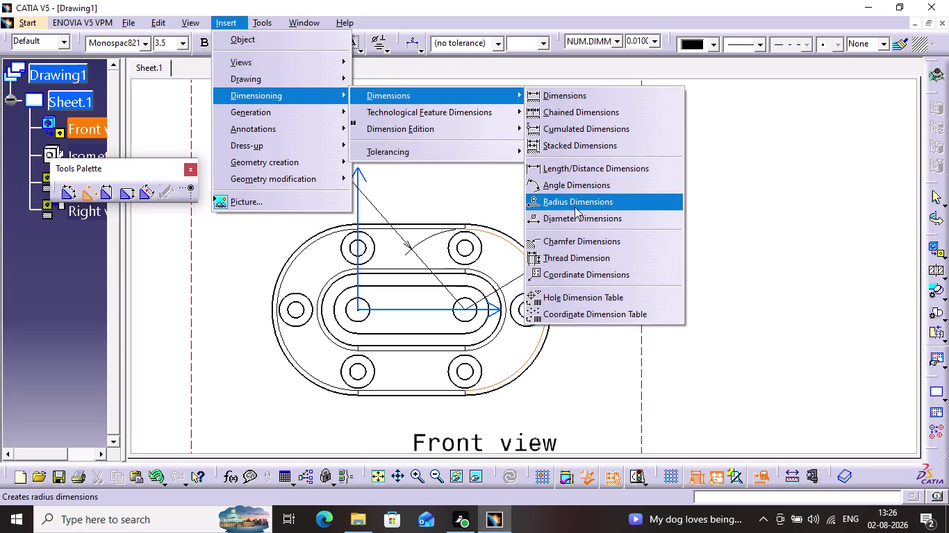
click(574, 207)
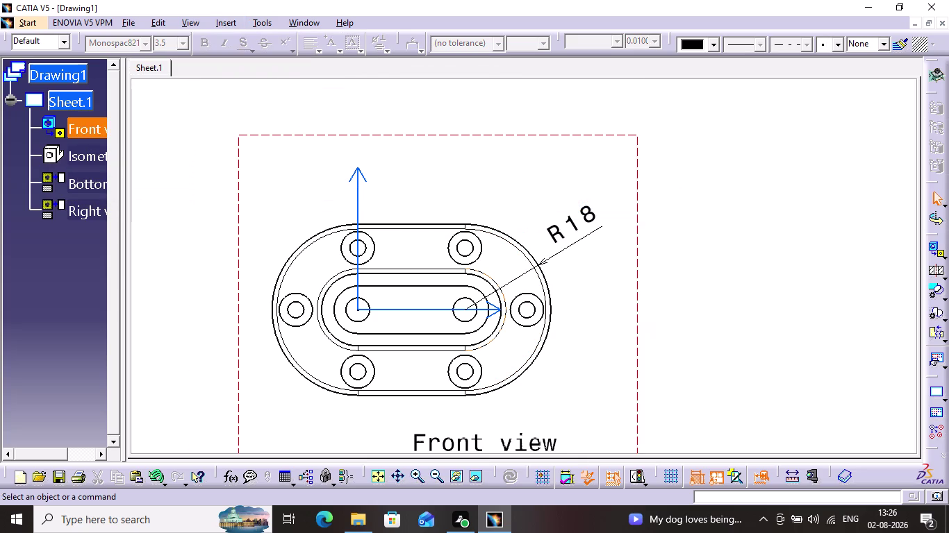
click(477, 277)
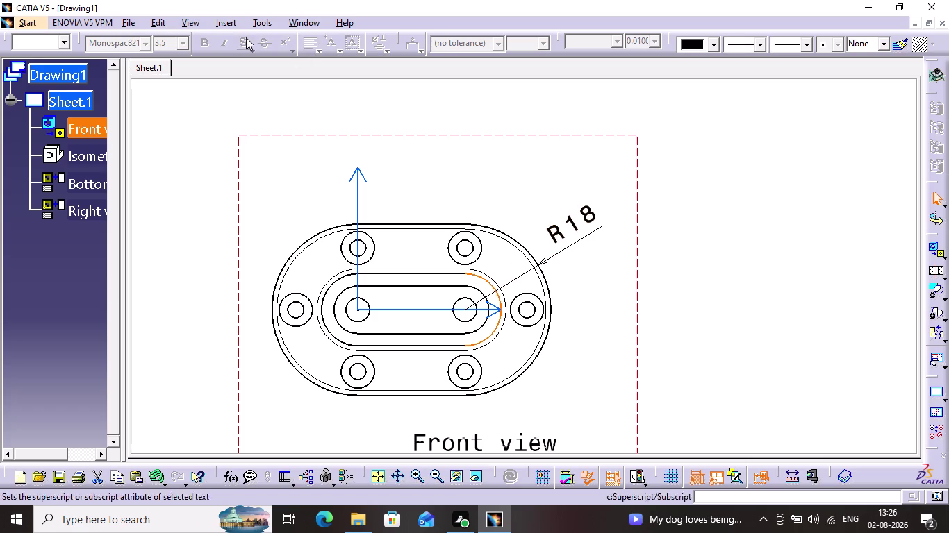
Dimension the right end arc around the slot as R7.6, placed outside beside R18.
click(234, 27)
click(262, 94)
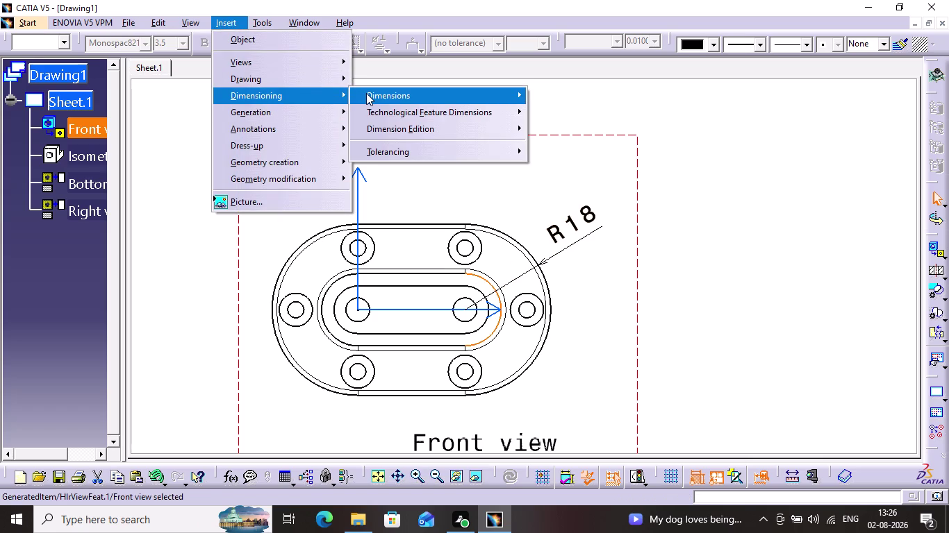
click(366, 93)
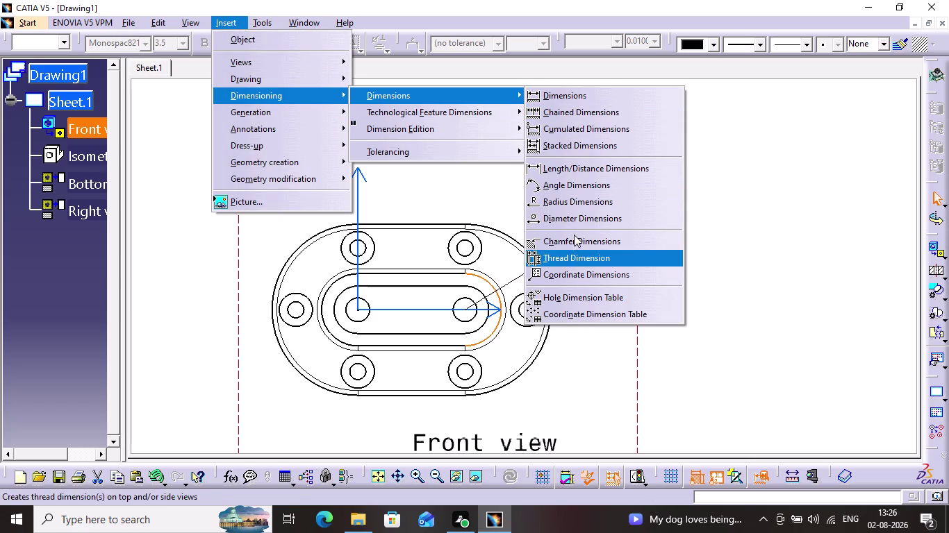
click(575, 205)
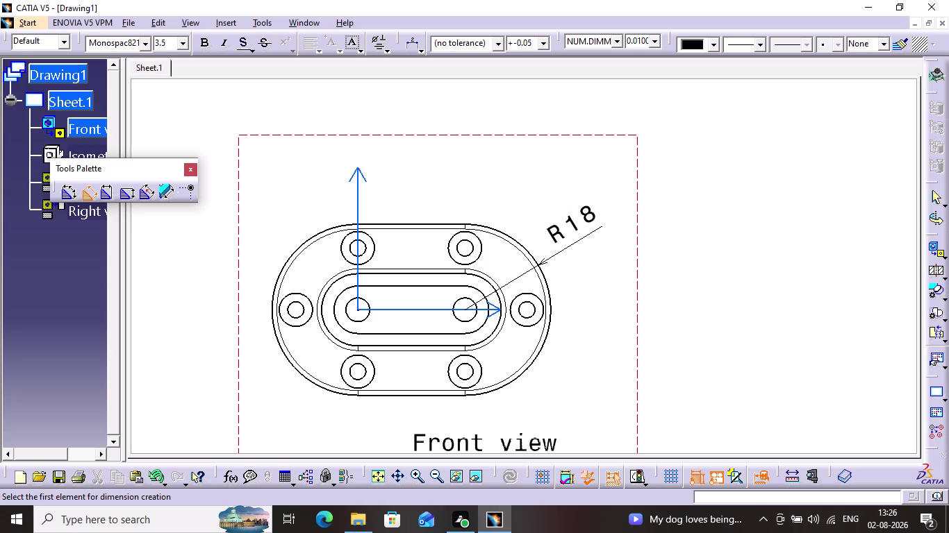
click(485, 284)
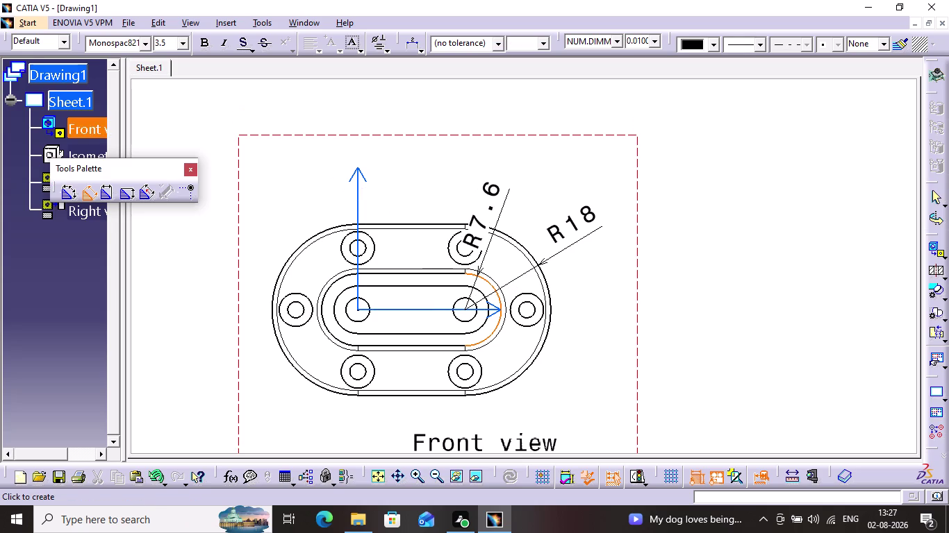
click(508, 211)
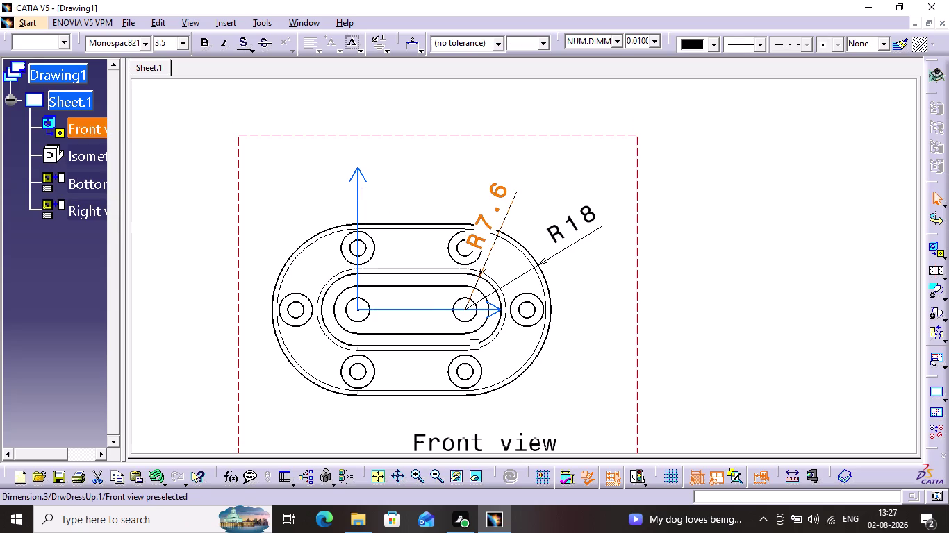
drag(509, 204, 542, 193)
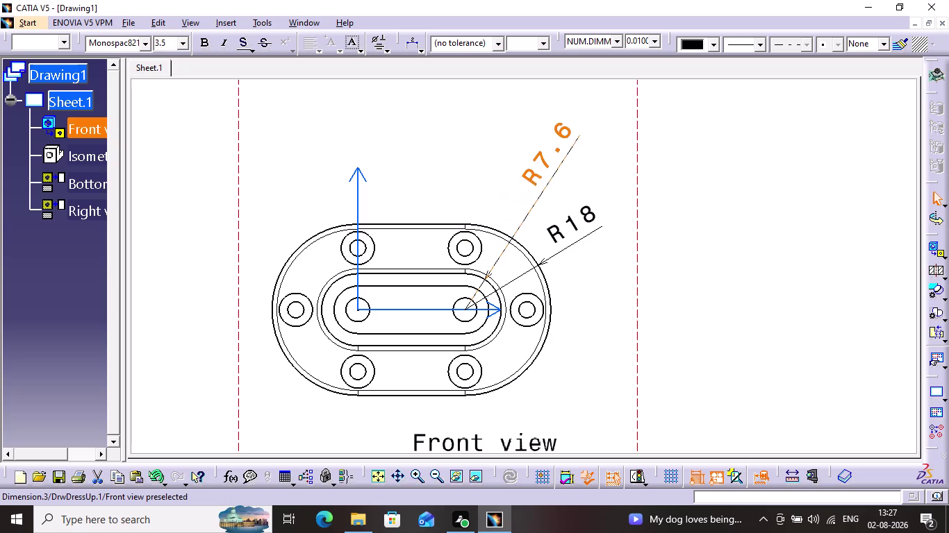
drag(542, 193, 541, 194)
click(584, 193)
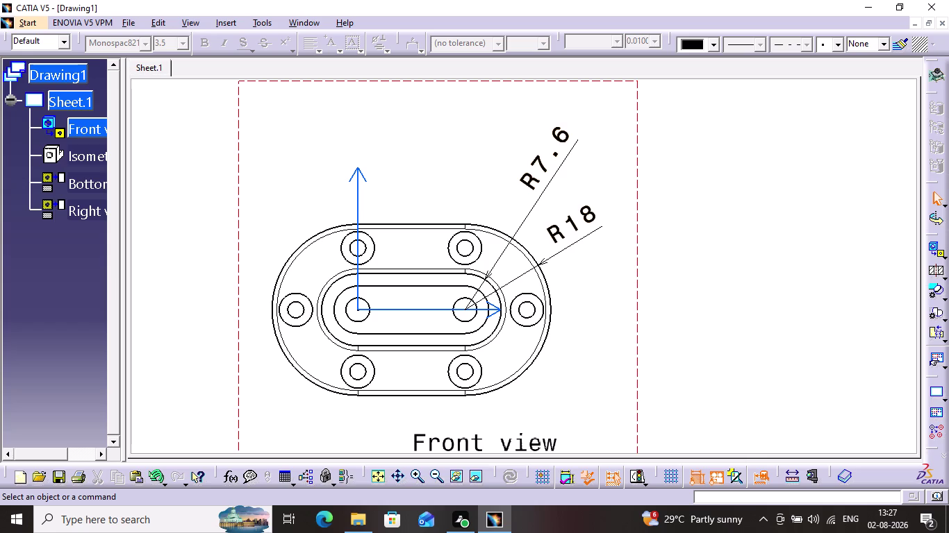
Add an R5 radius dimension to the slot's left end arc, placed at upper left.
click(229, 25)
click(257, 91)
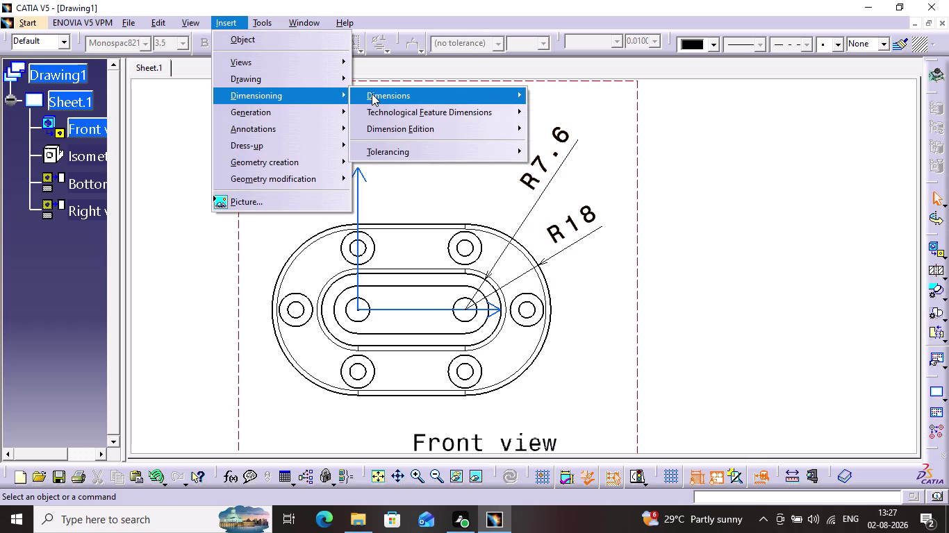
click(372, 94)
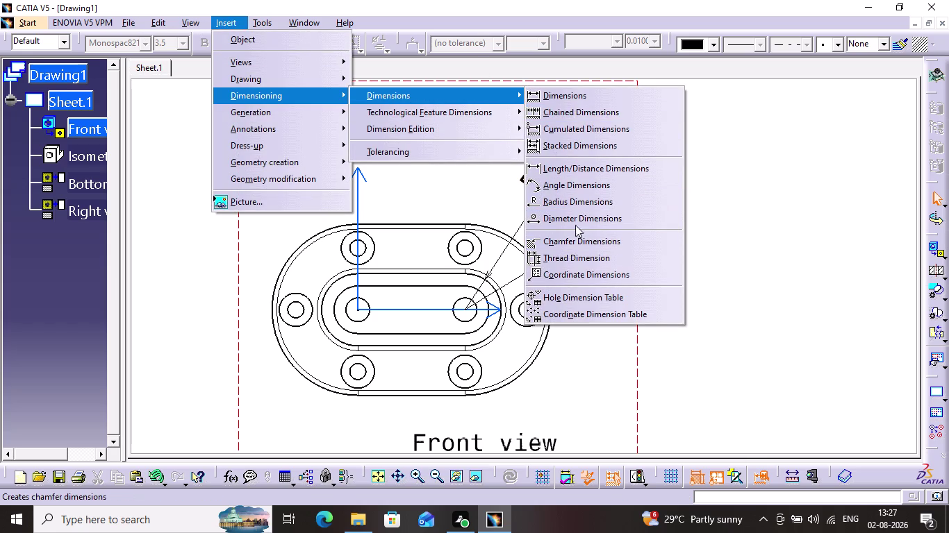
click(570, 207)
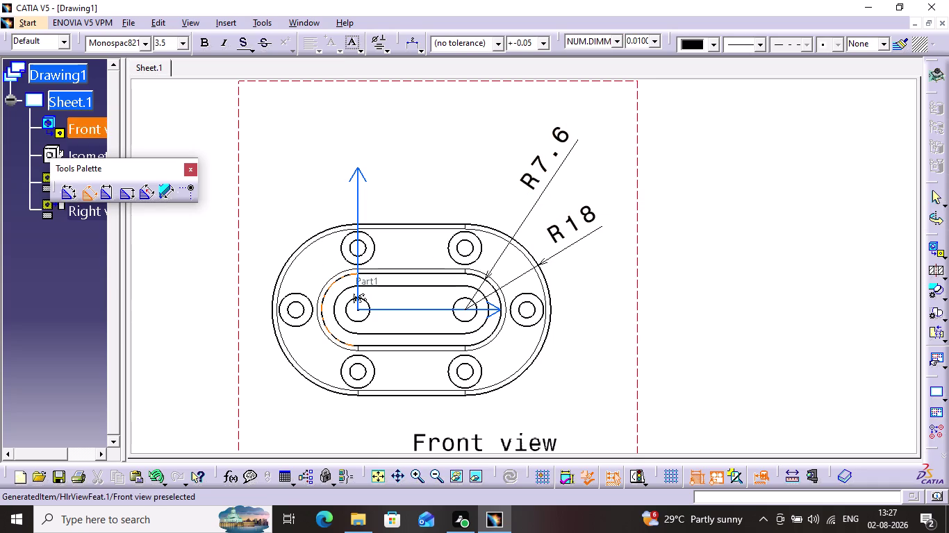
click(340, 296)
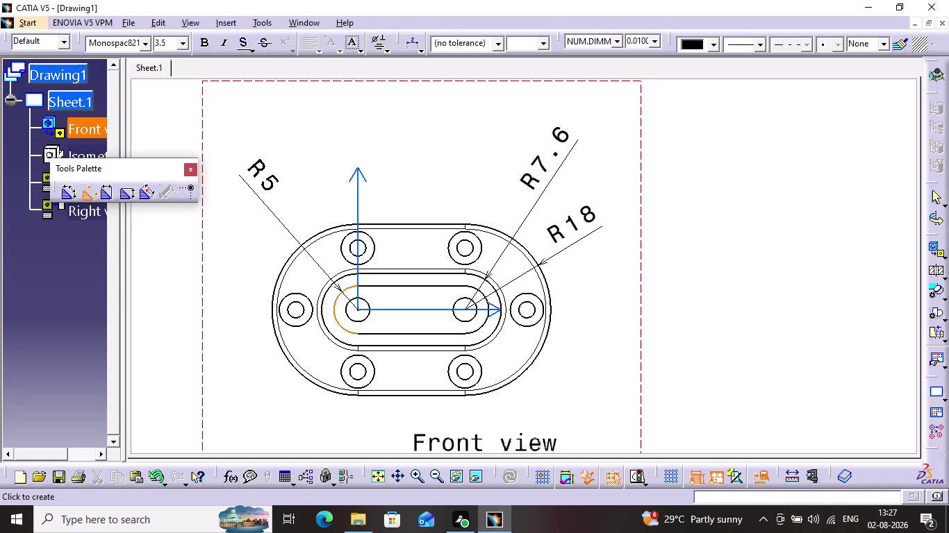
click(261, 200)
click(319, 173)
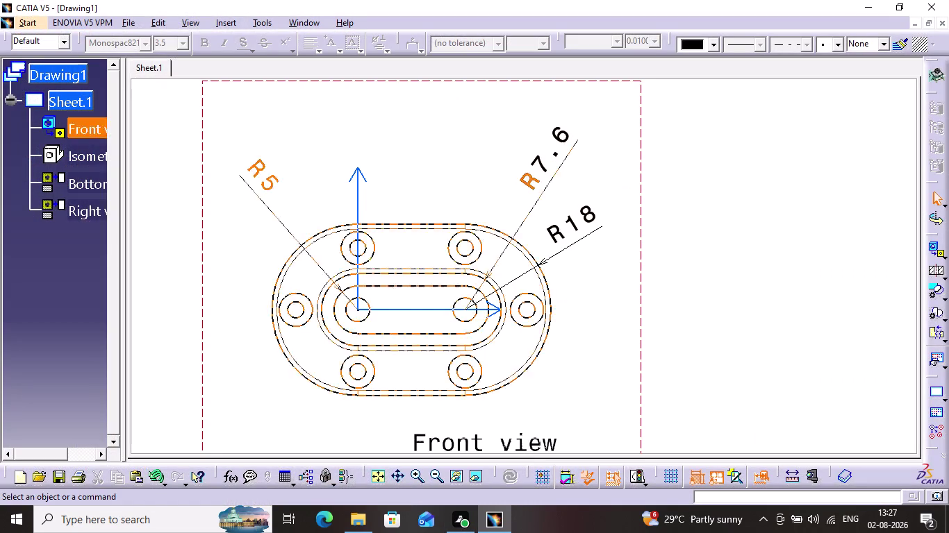
scroll(up, 3)
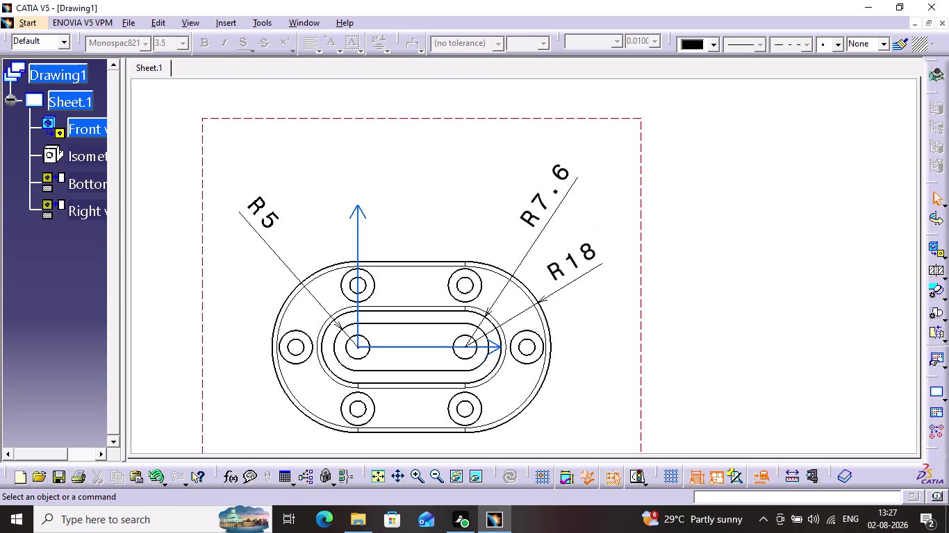
Dimension the straight top edge as 22.5, placed just below the front view.
middle_drag(343, 121, 335, 71)
middle_drag(426, 137, 434, 105)
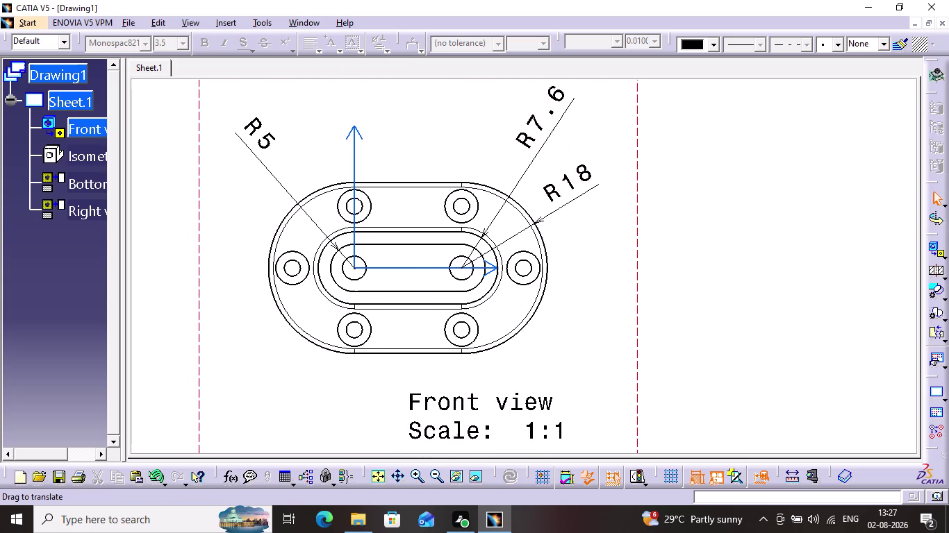
middle_drag(434, 105, 434, 103)
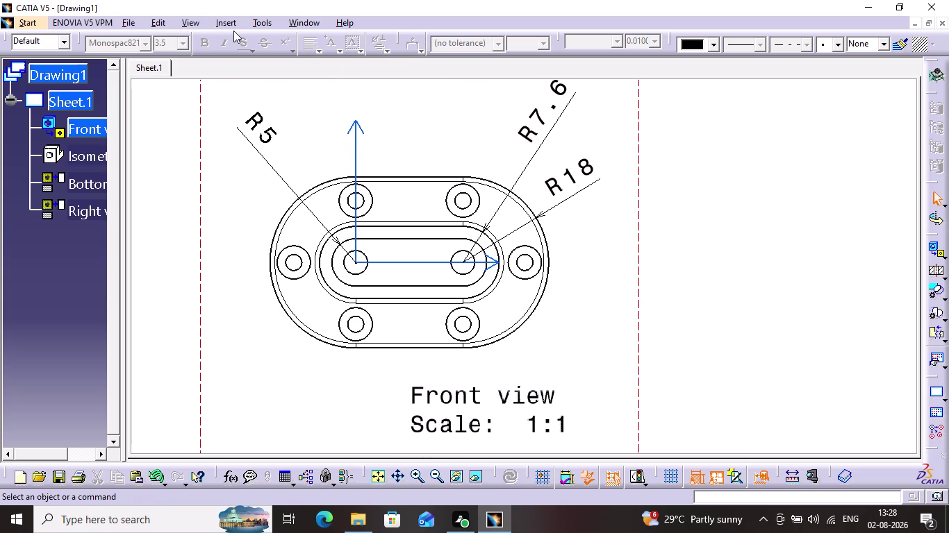
click(232, 24)
click(283, 99)
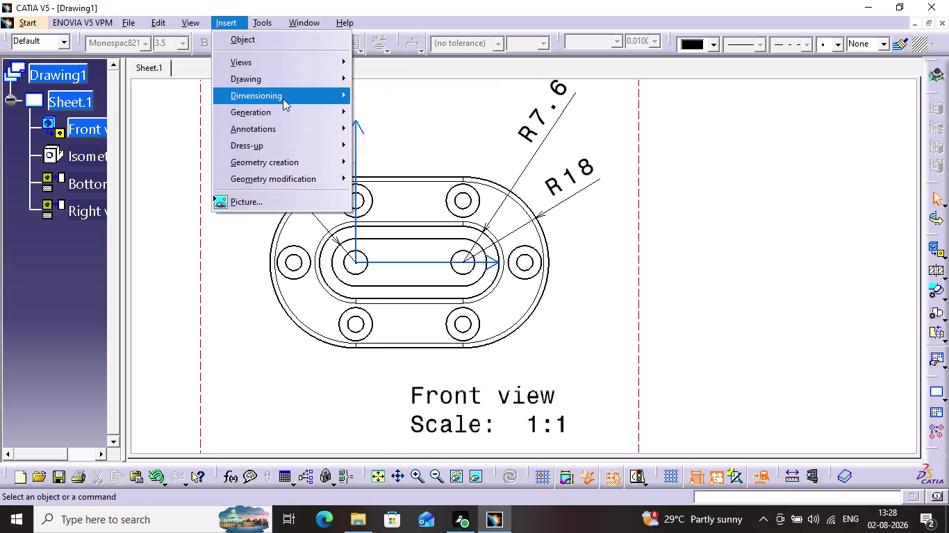
click(367, 96)
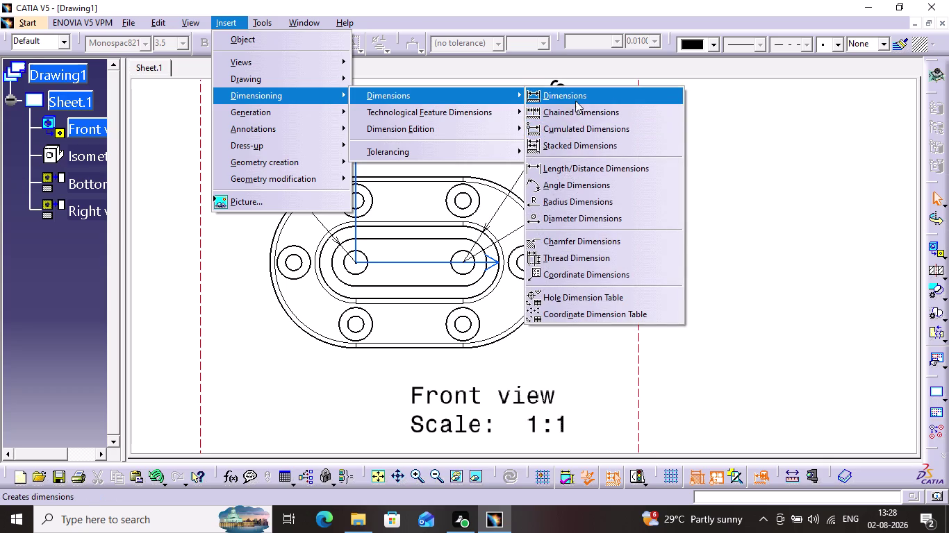
click(573, 95)
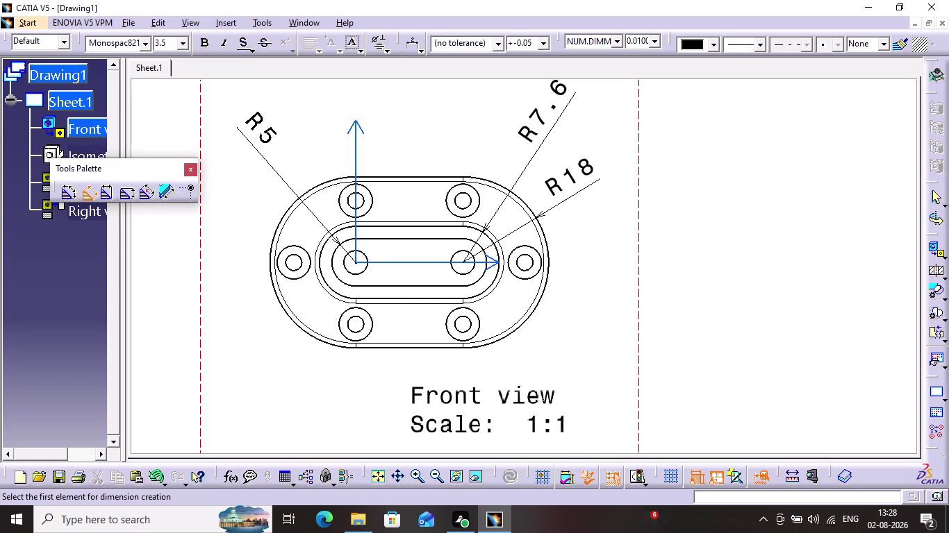
click(400, 175)
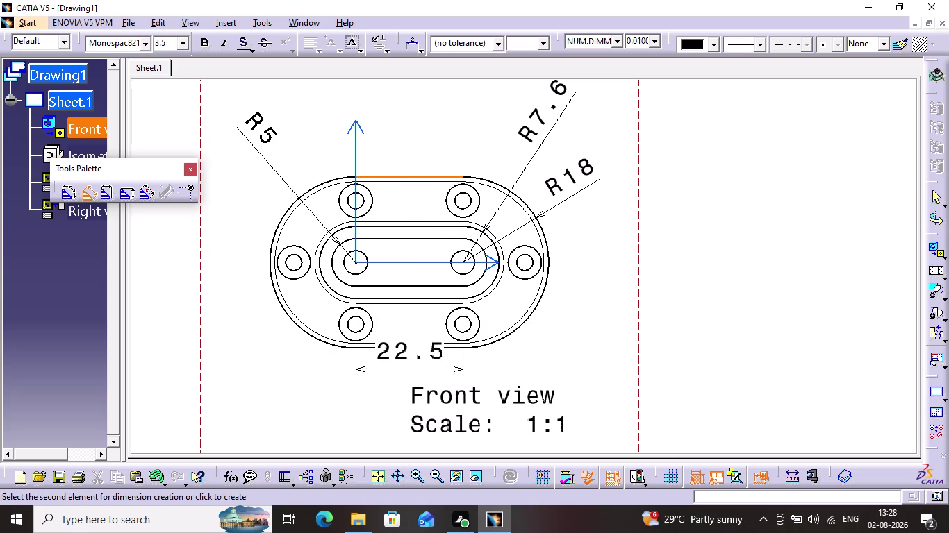
click(414, 377)
drag(415, 376, 421, 398)
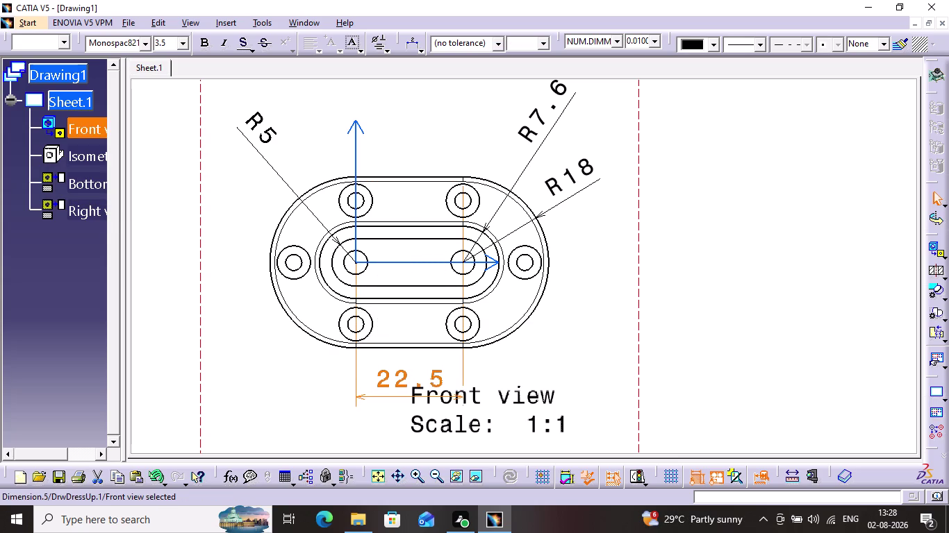
drag(421, 398, 425, 380)
click(553, 344)
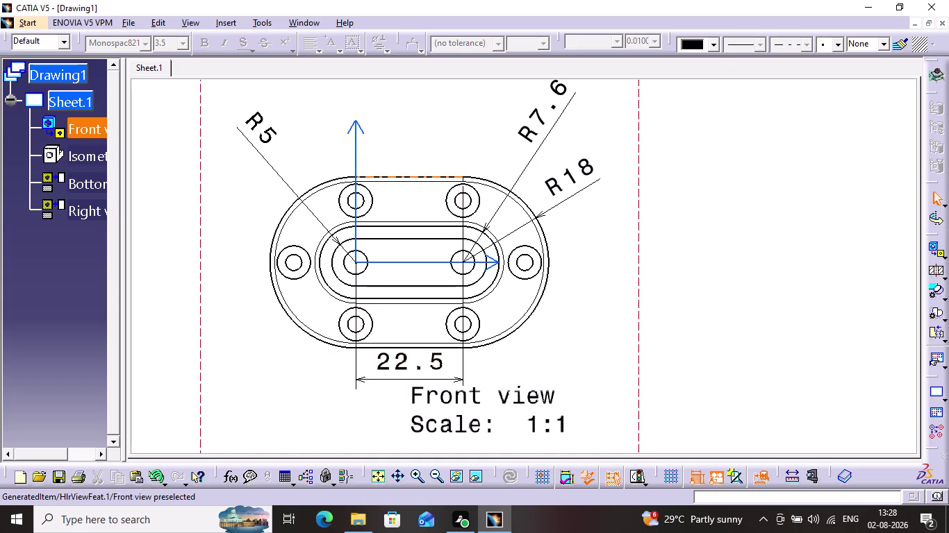
click(227, 27)
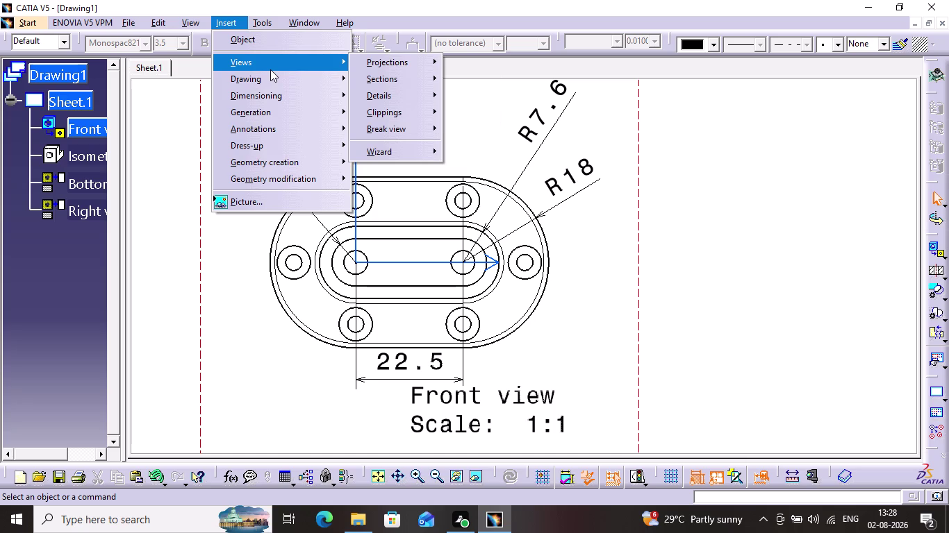
click(579, 245)
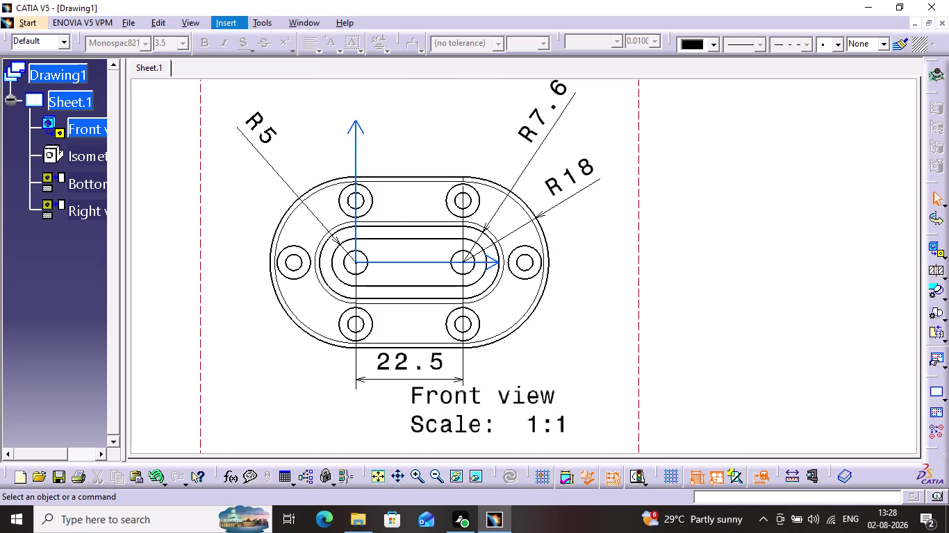
Pan across the sheet until the bottom view is centred in the window.
middle_drag(566, 278, 577, 199)
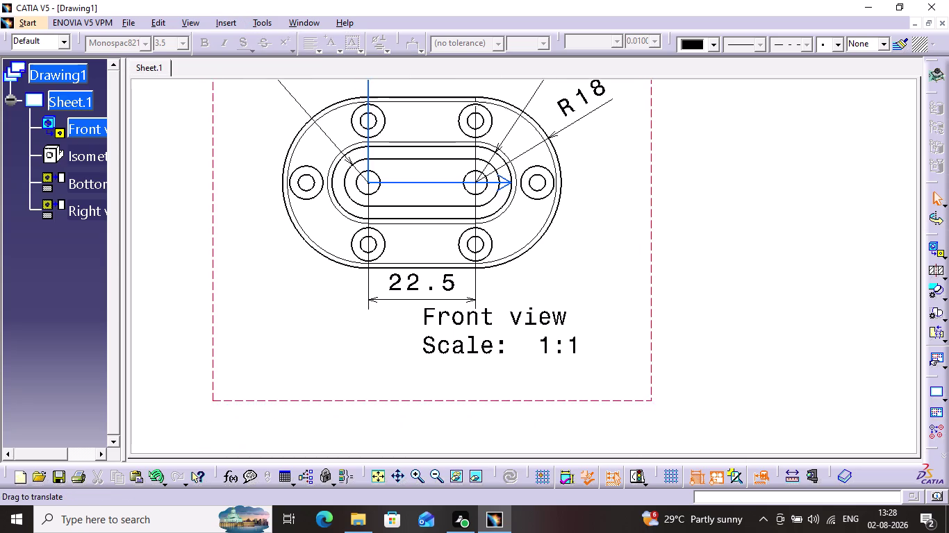
middle_drag(576, 200, 626, 43)
middle_drag(328, 369, 655, 322)
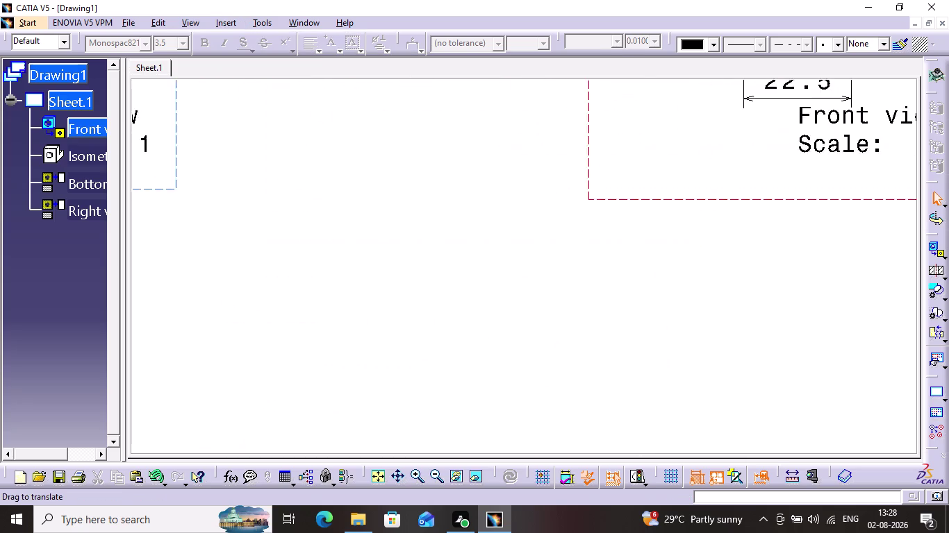
middle_drag(655, 322, 738, 353)
middle_drag(410, 272, 806, 382)
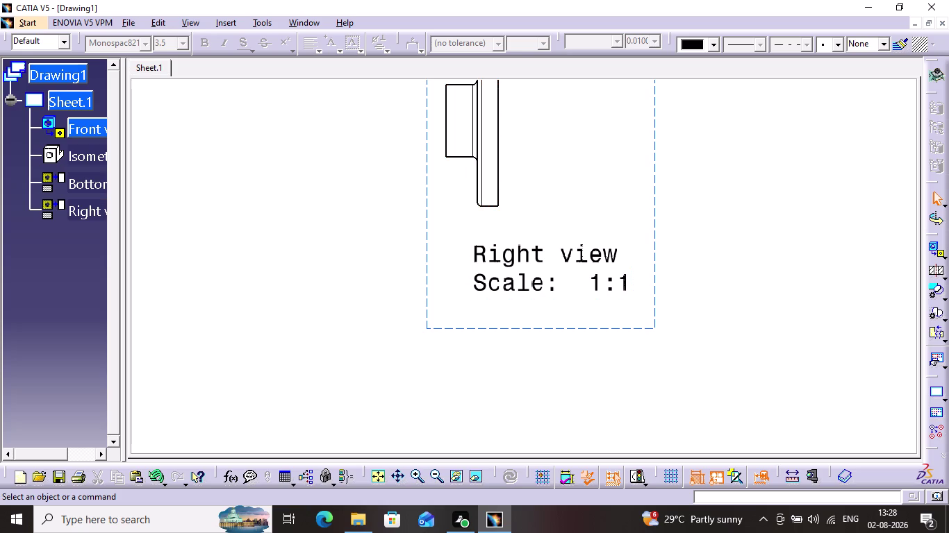
middle_drag(348, 300, 176, 462)
middle_drag(576, 260, 191, 532)
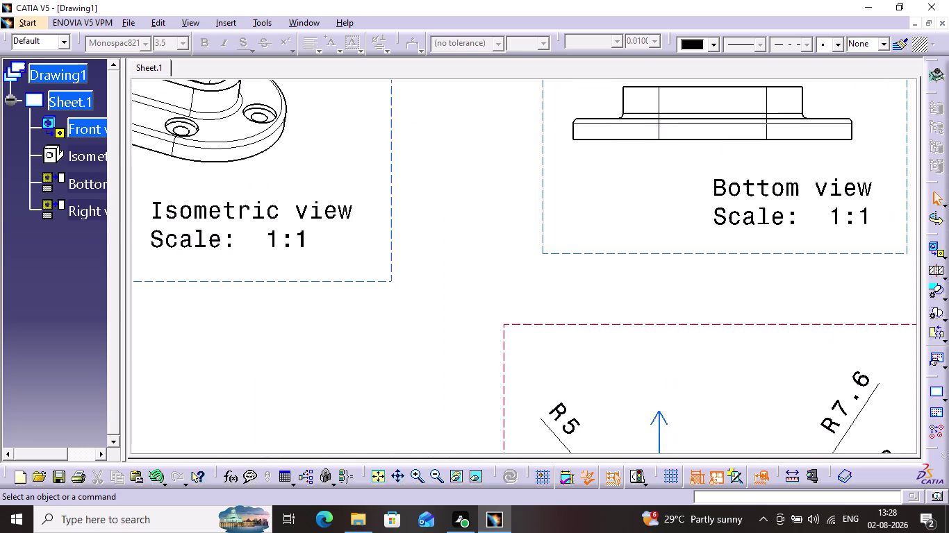
middle_drag(191, 532, 184, 532)
middle_drag(463, 282, 242, 436)
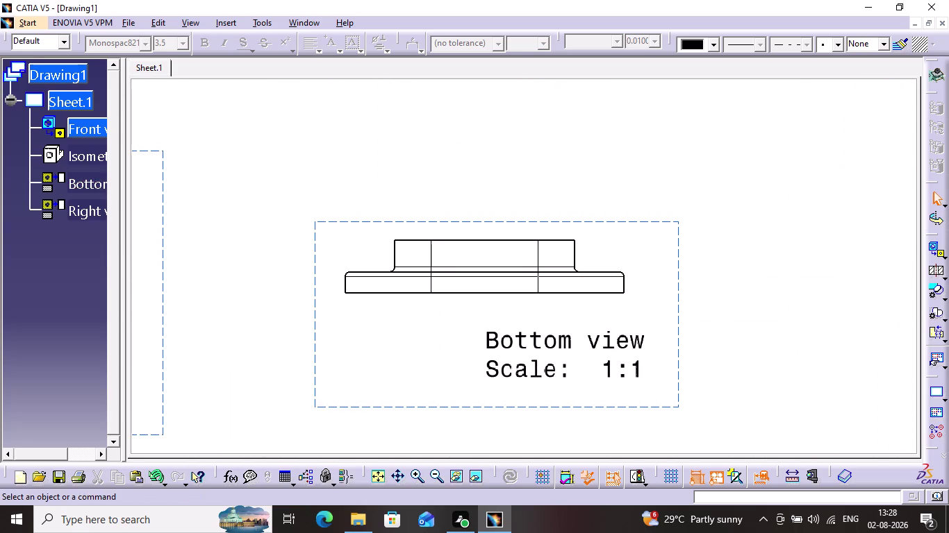
click(223, 28)
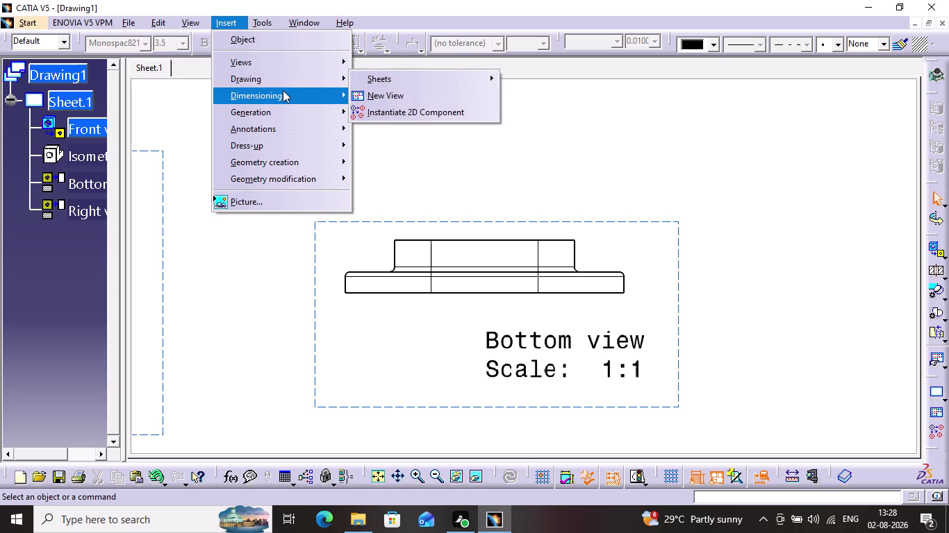
Add an R1 radius dimension to the small fillet in the bottom view.
click(421, 92)
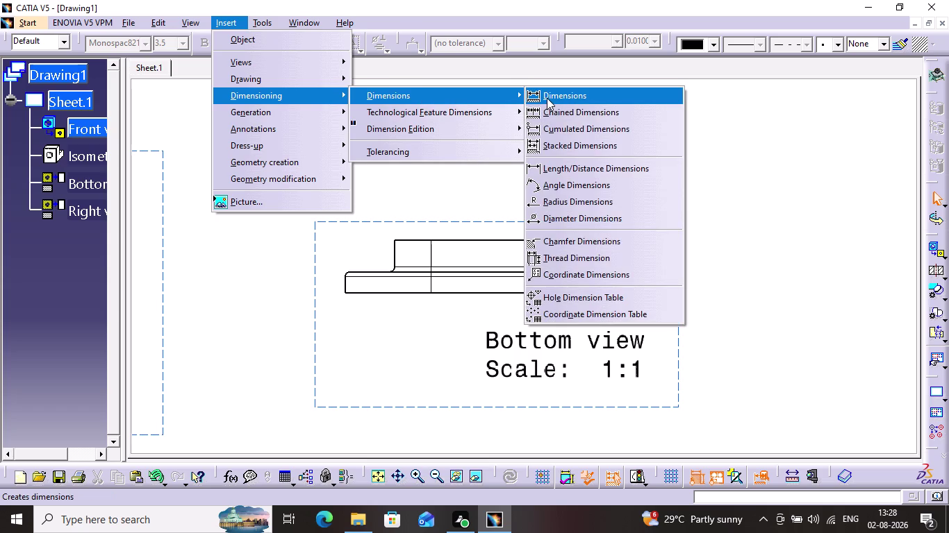
click(547, 97)
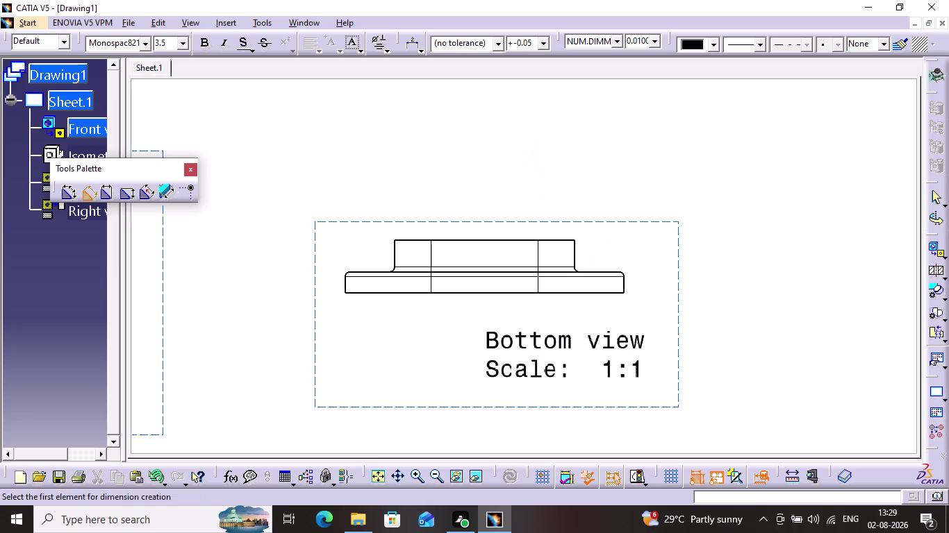
click(576, 270)
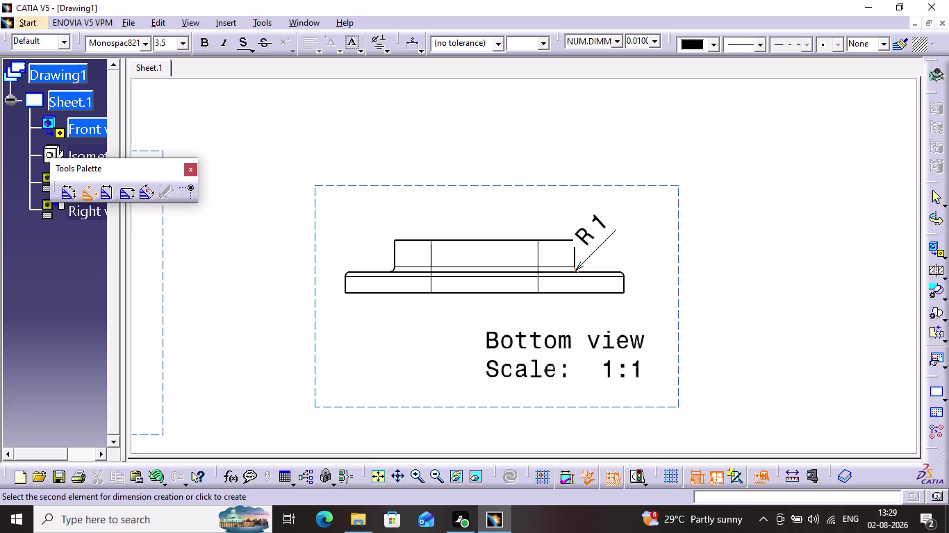
click(610, 237)
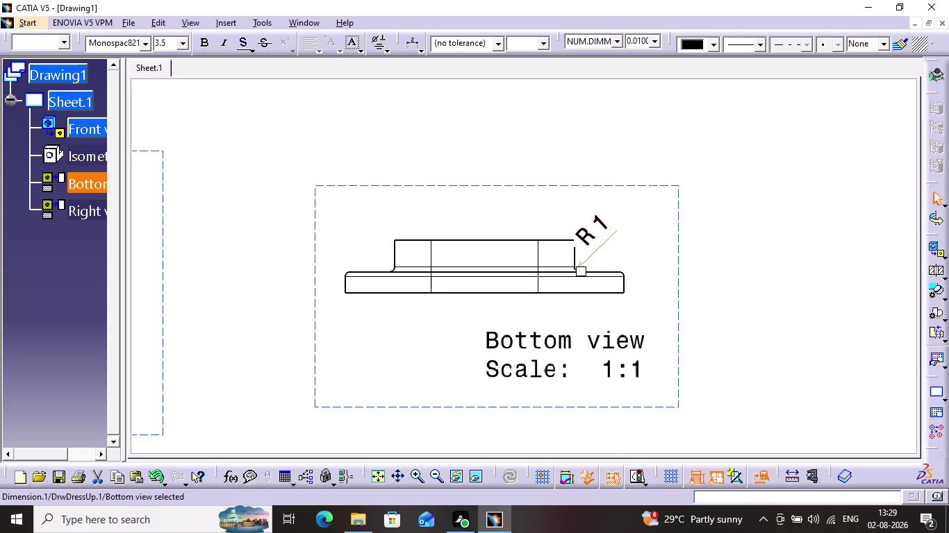
Add a second R1 radius dimension to the fillet at the base's right corner.
click(220, 22)
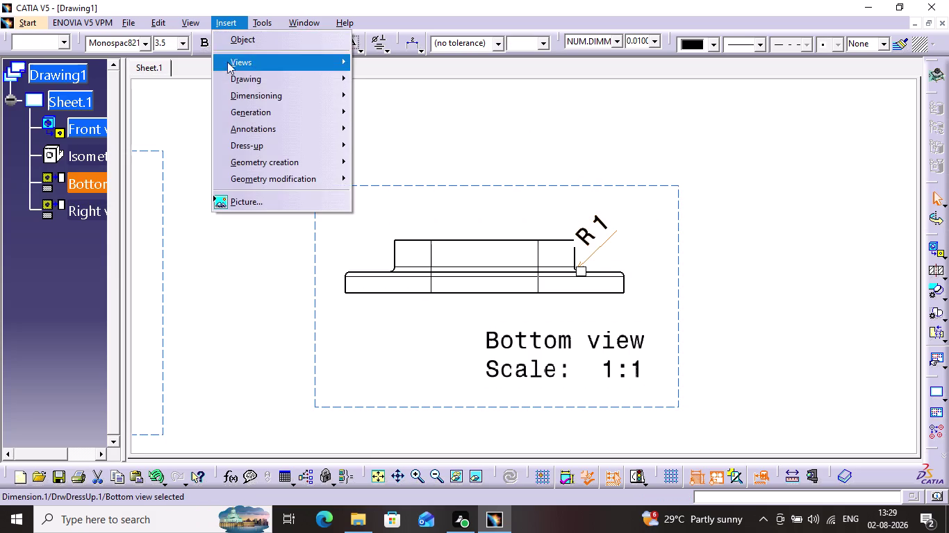
click(257, 92)
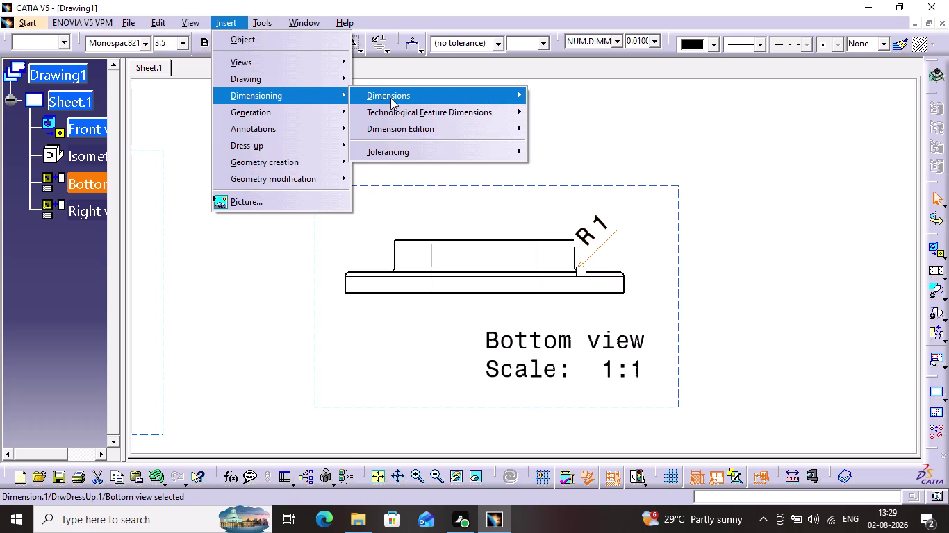
click(392, 98)
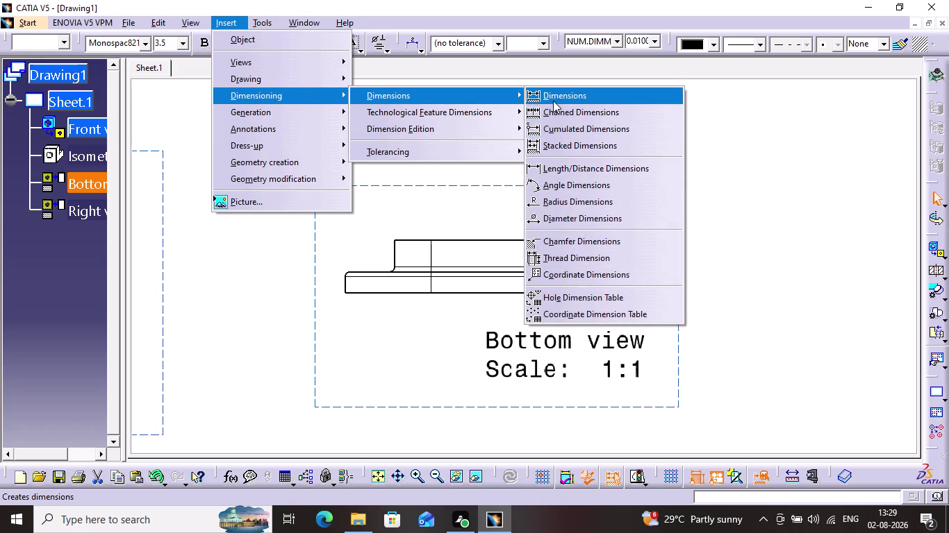
click(553, 101)
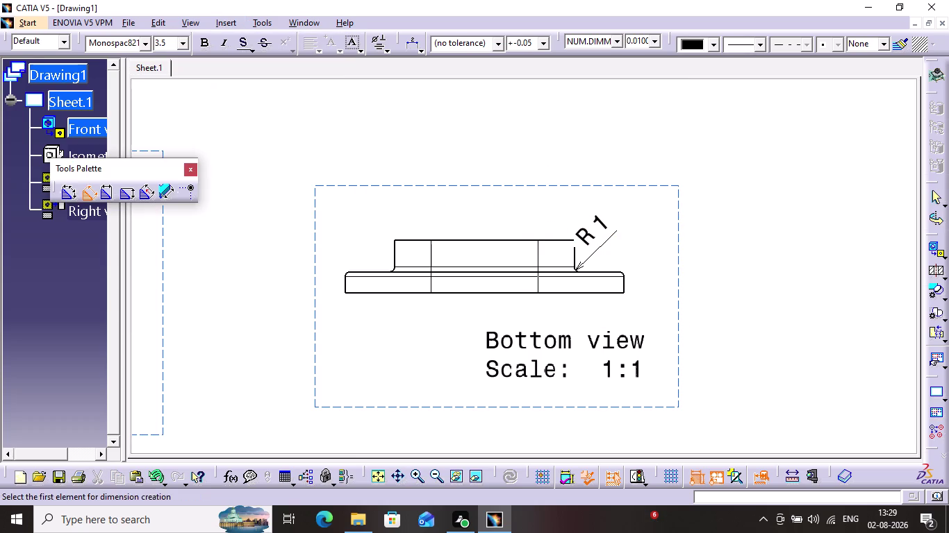
click(621, 274)
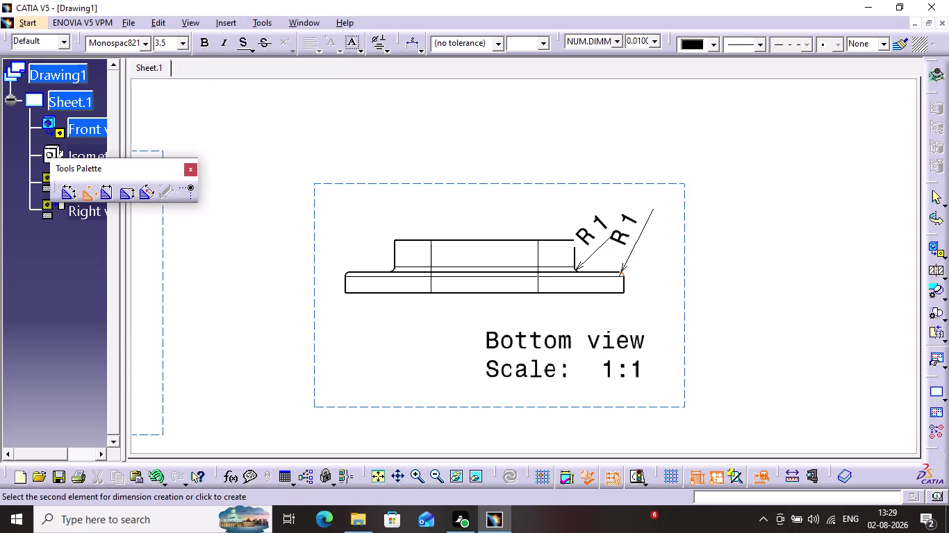
click(644, 268)
click(822, 205)
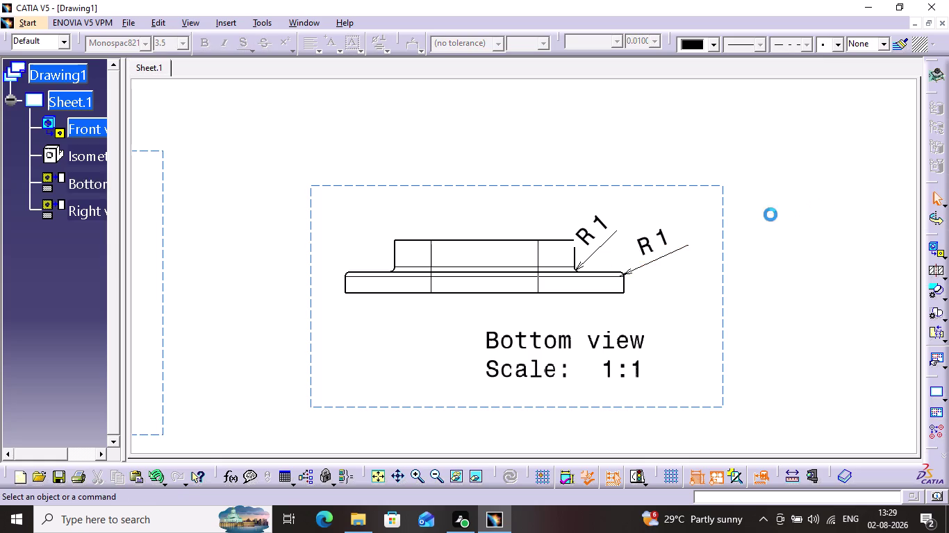
click(225, 16)
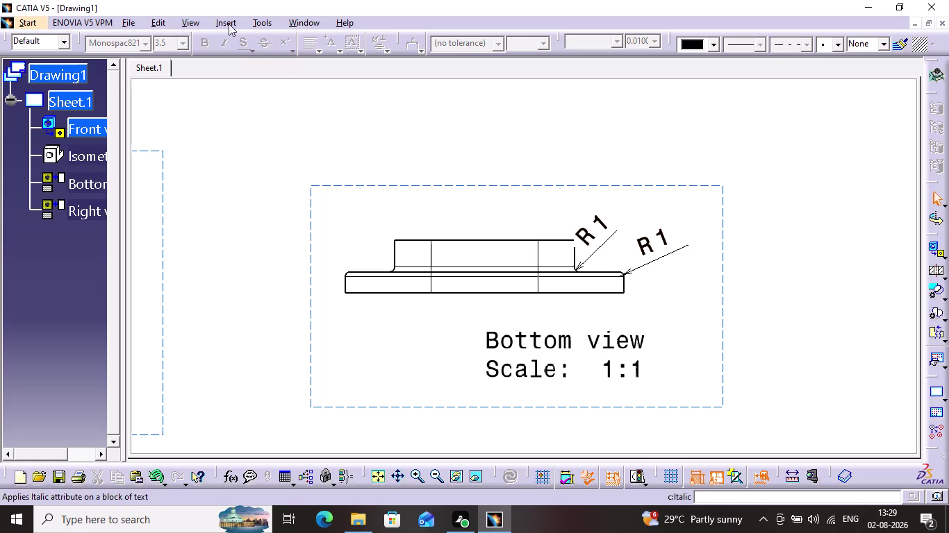
click(236, 25)
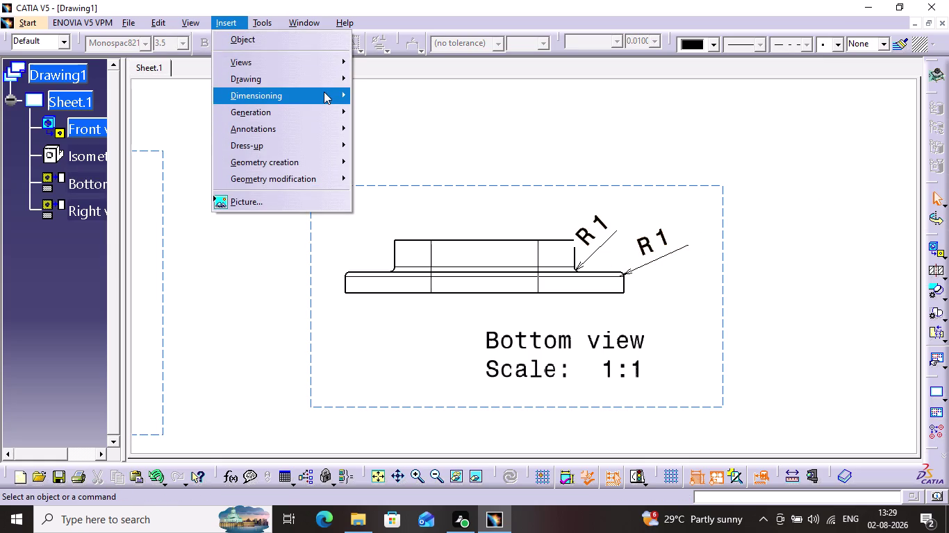
click(323, 92)
click(401, 101)
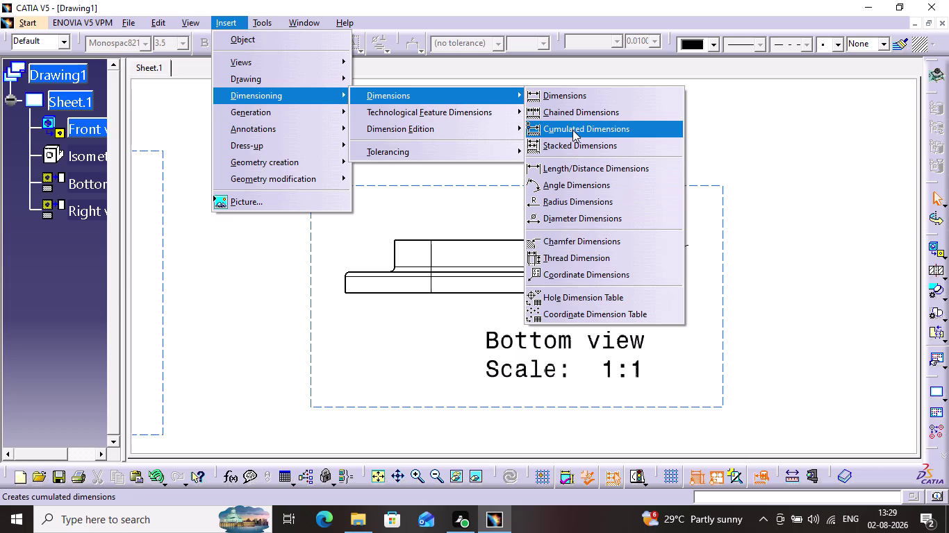
Dimension the base flange thickness as 4.4 on the left of the bottom view.
click(569, 103)
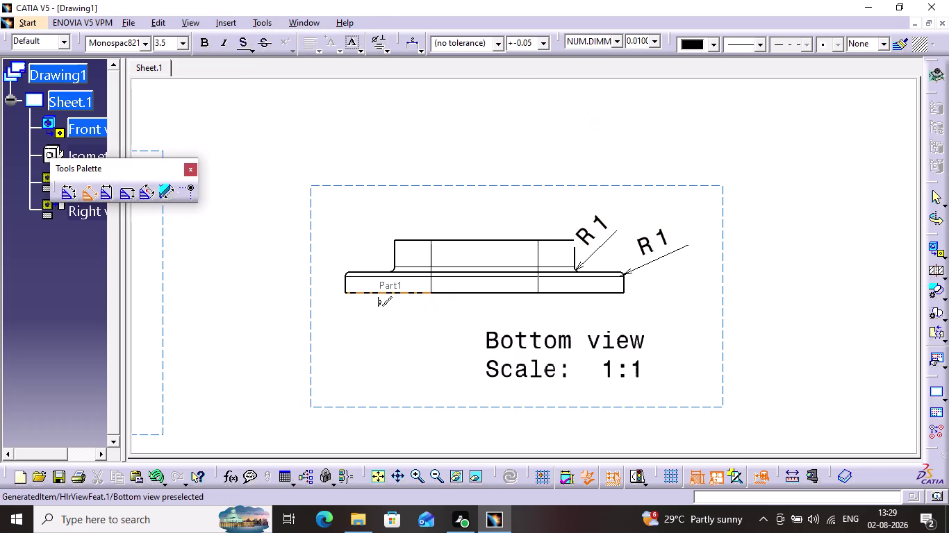
click(359, 295)
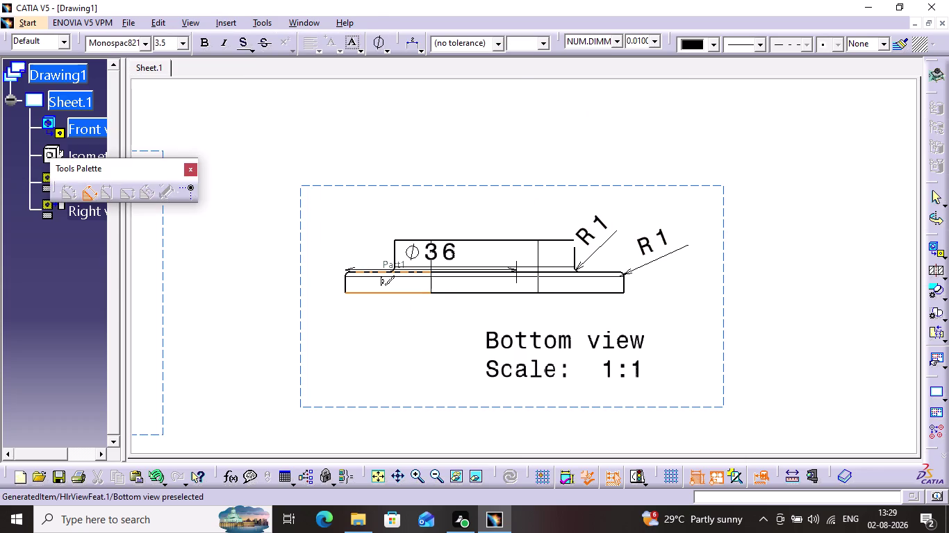
click(361, 269)
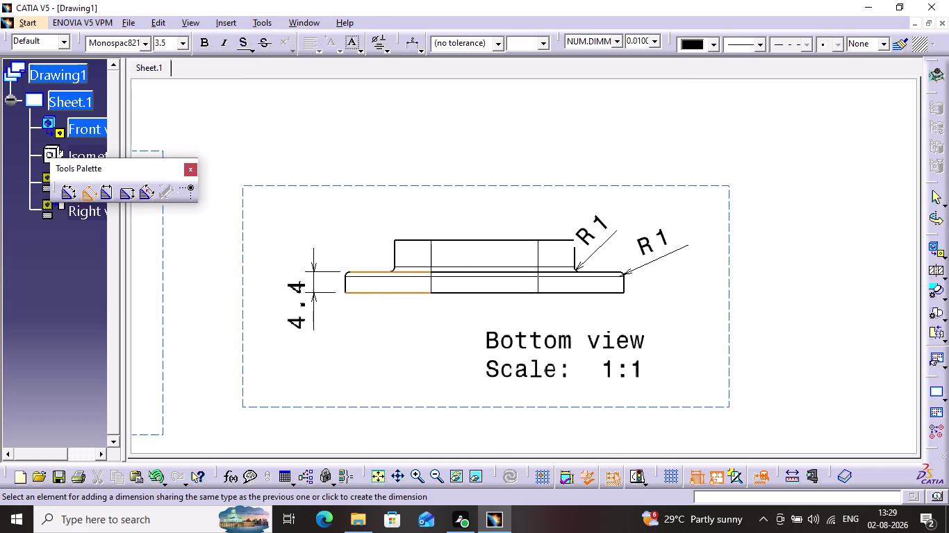
click(319, 326)
click(283, 260)
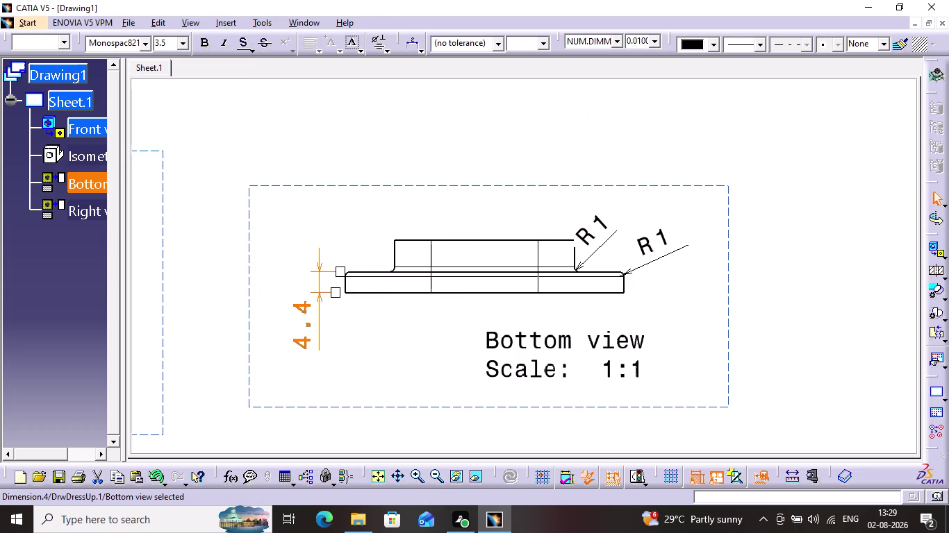
click(299, 258)
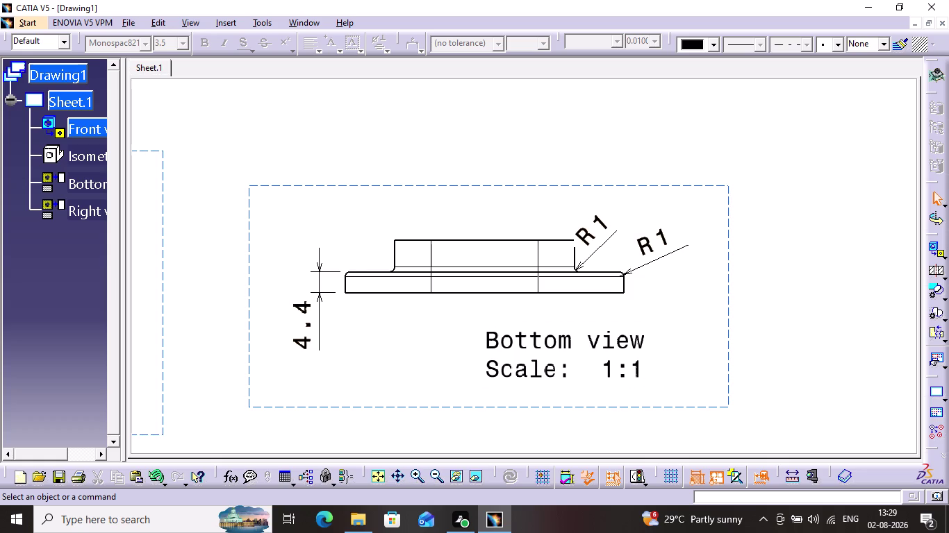
middle_drag(345, 200, 276, 170)
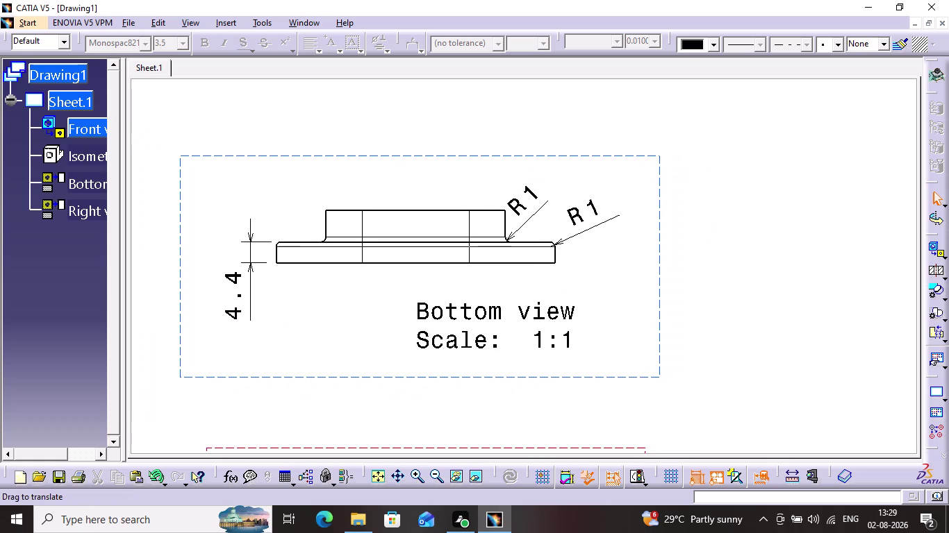
middle_drag(277, 170, 274, 171)
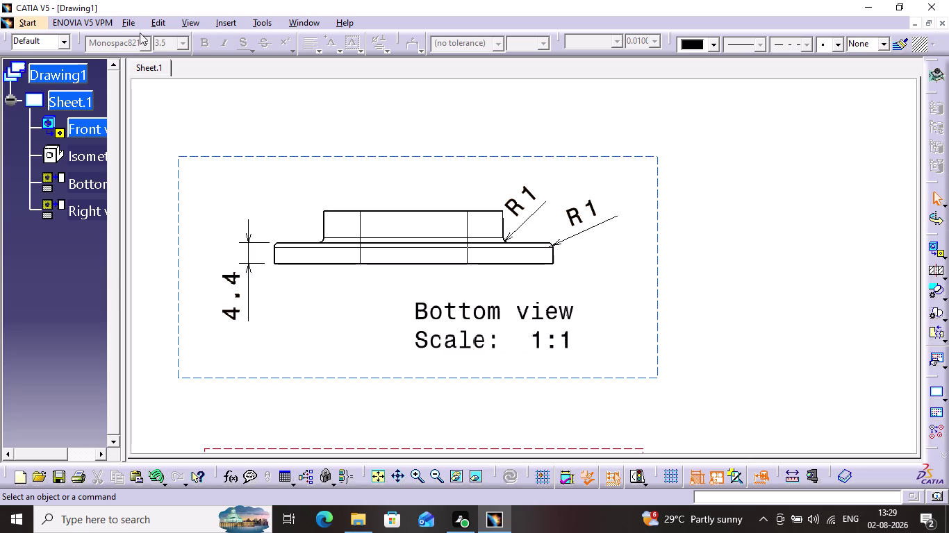
Add the 11 overall height dimension on the right side of the bottom view.
click(227, 22)
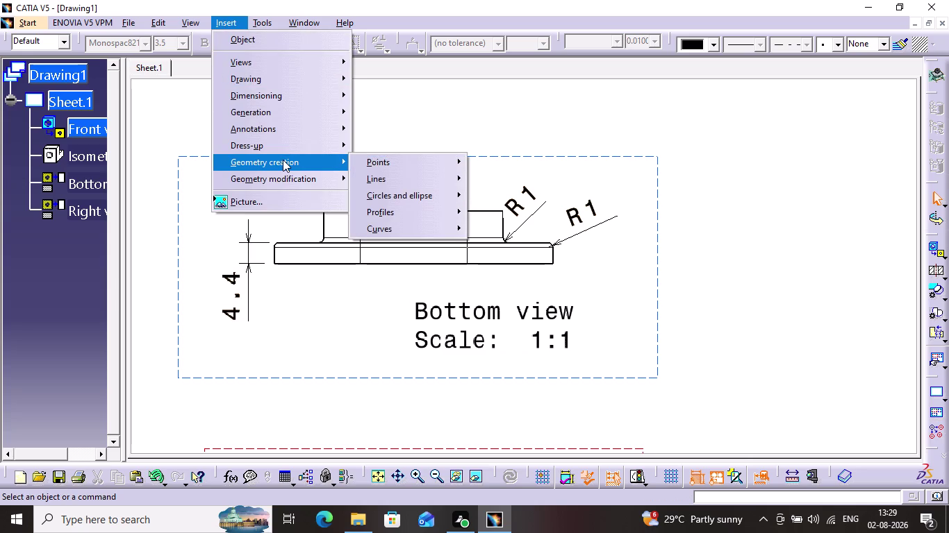
click(266, 85)
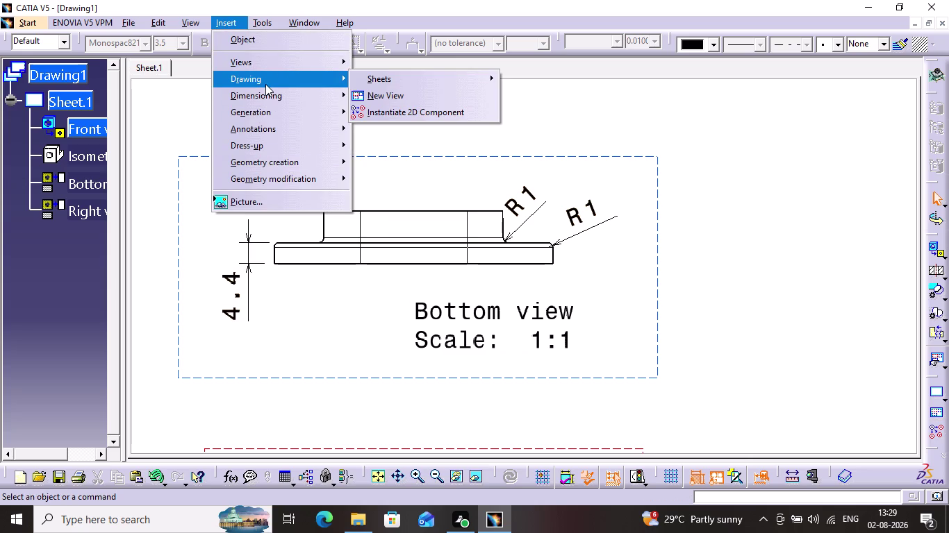
click(315, 97)
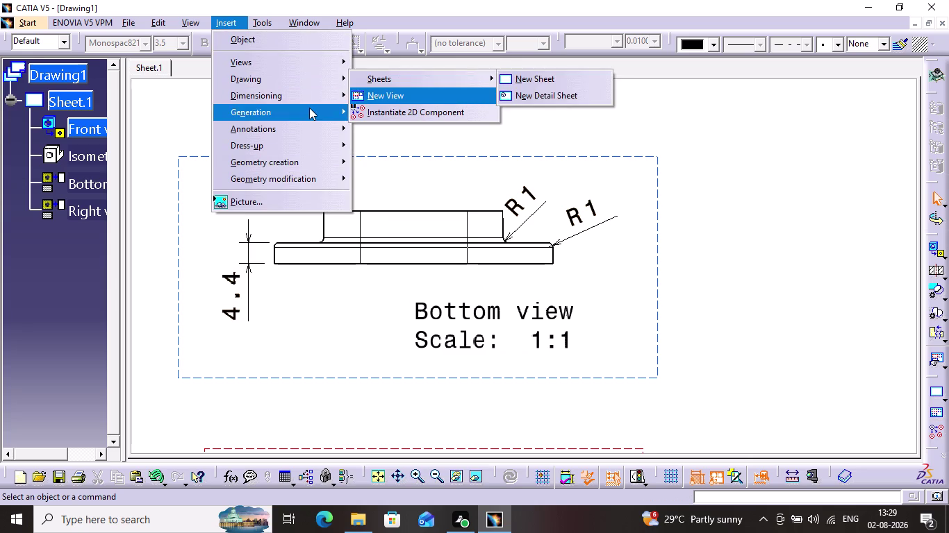
click(311, 98)
click(409, 95)
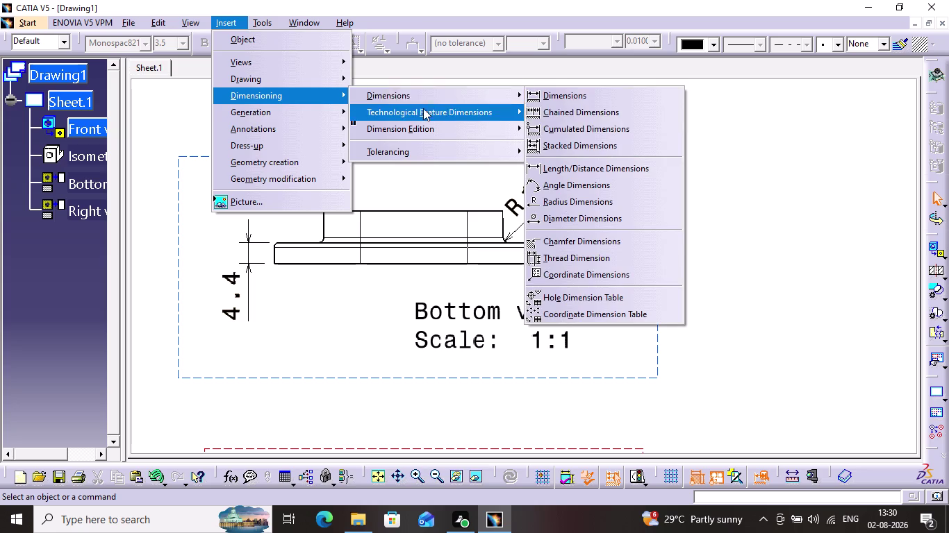
click(560, 98)
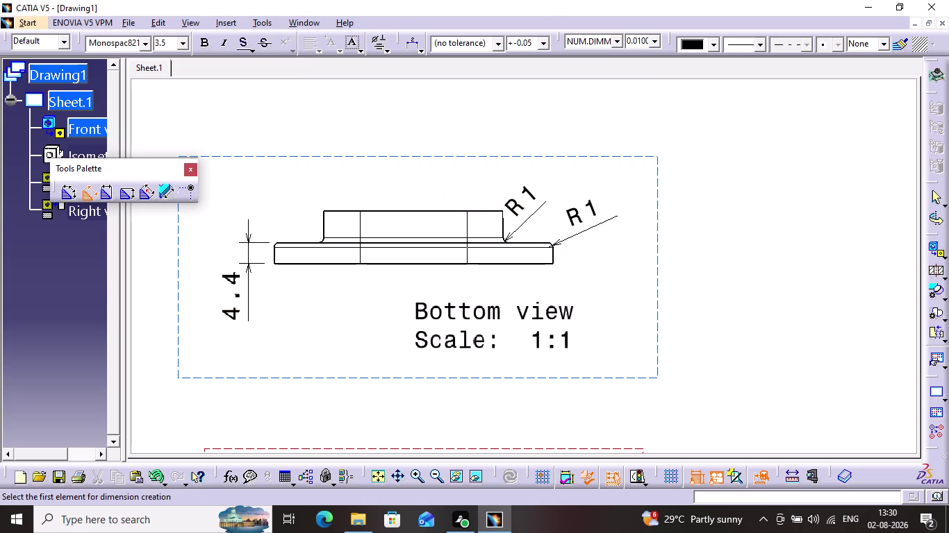
click(460, 210)
click(436, 263)
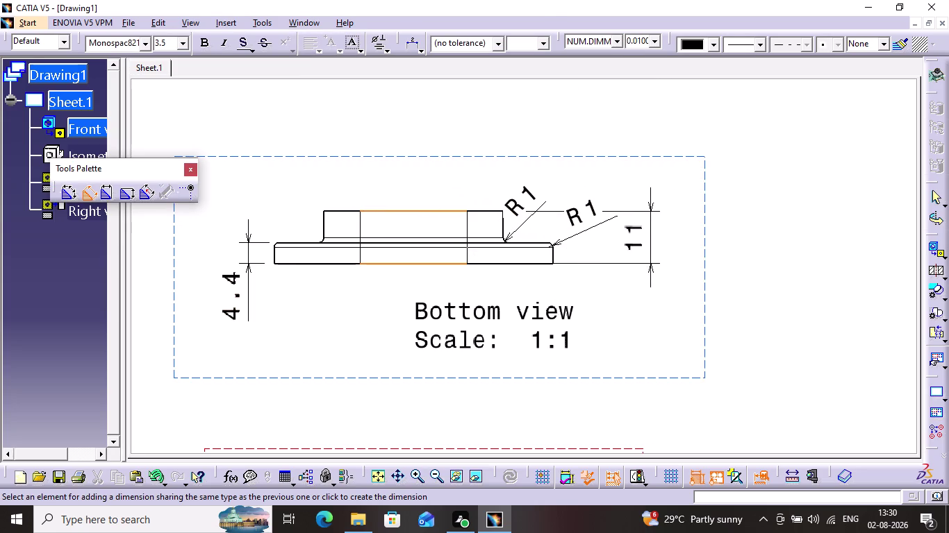
click(657, 250)
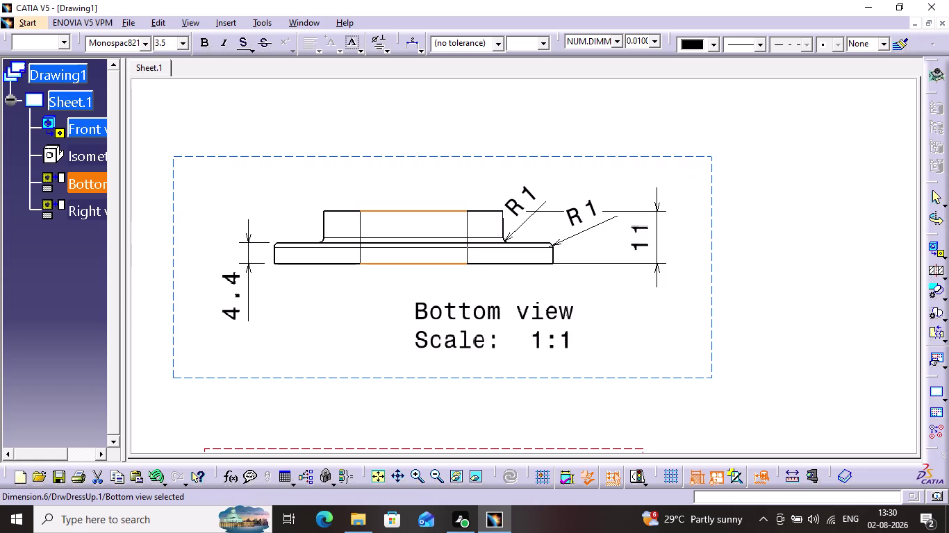
Check that the new dimension's value is 11 mm, then close the value box.
double_click(655, 245)
click(667, 243)
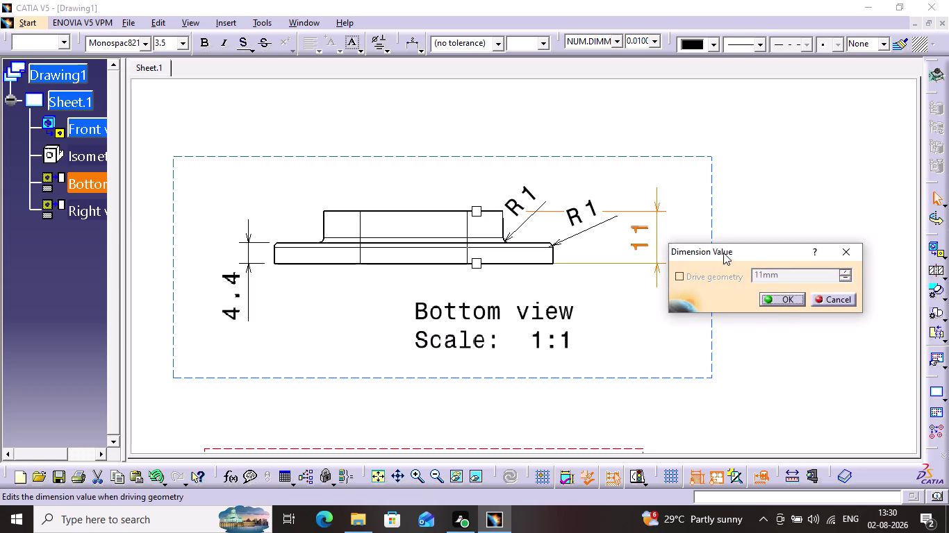
click(781, 302)
click(707, 241)
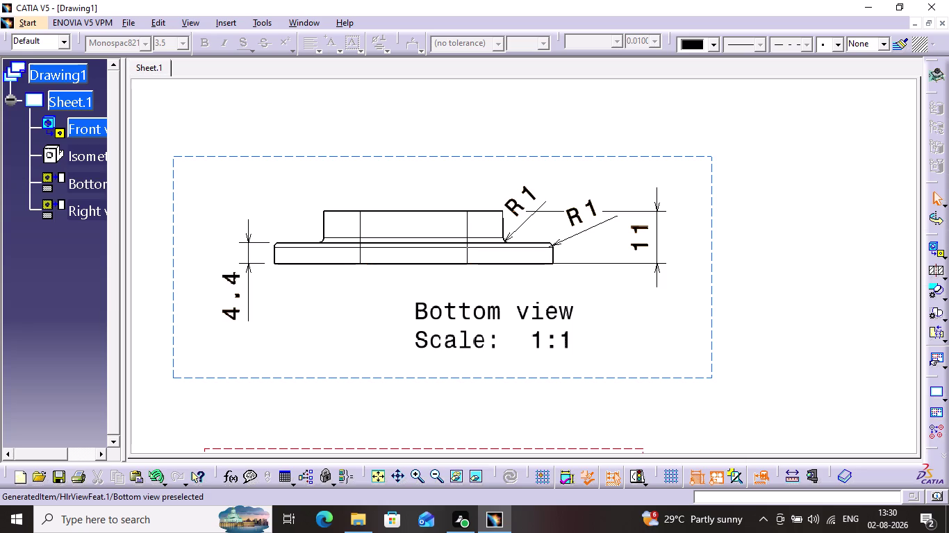
Pan the sheet over to the right view and bring up its context menu.
middle_drag(282, 305, 398, 73)
middle_drag(430, 253, 434, 181)
scroll(up, 3)
middle_drag(414, 233, 651, 113)
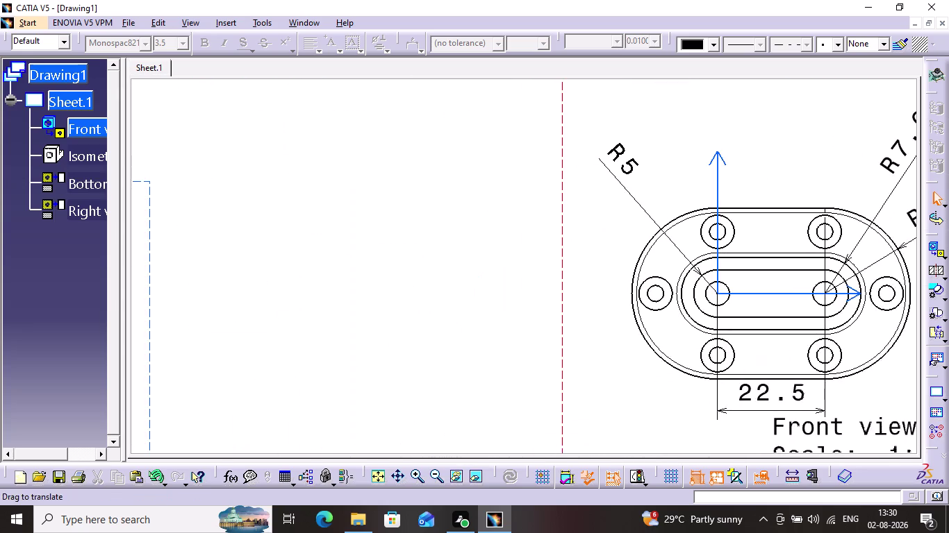
middle_drag(340, 214, 941, 323)
middle_drag(884, 312, 666, 138)
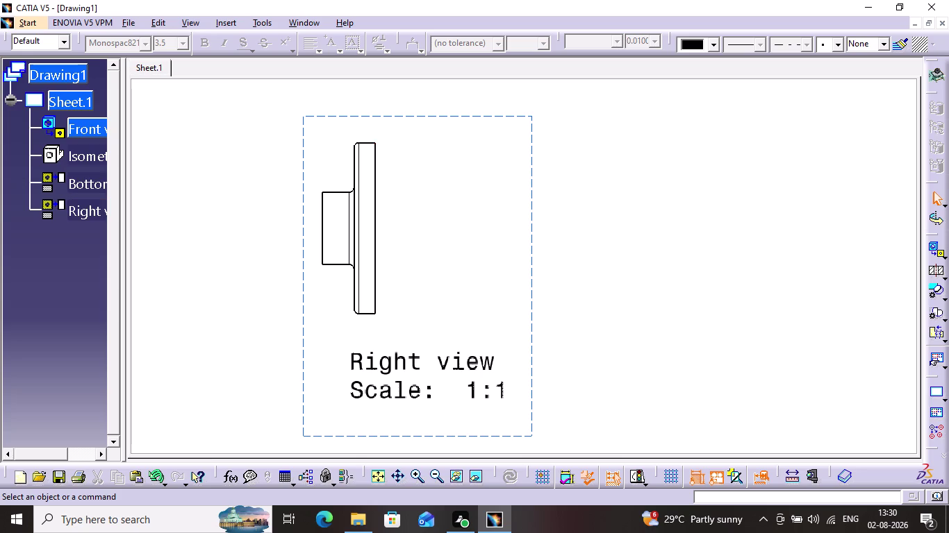
right_click(391, 119)
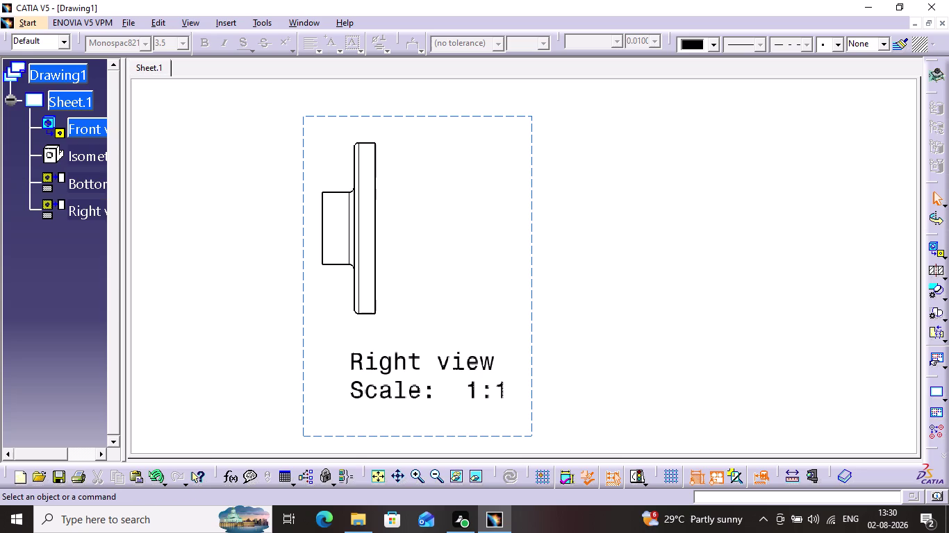
click(382, 162)
click(365, 166)
right_click(365, 166)
click(359, 177)
right_click(360, 177)
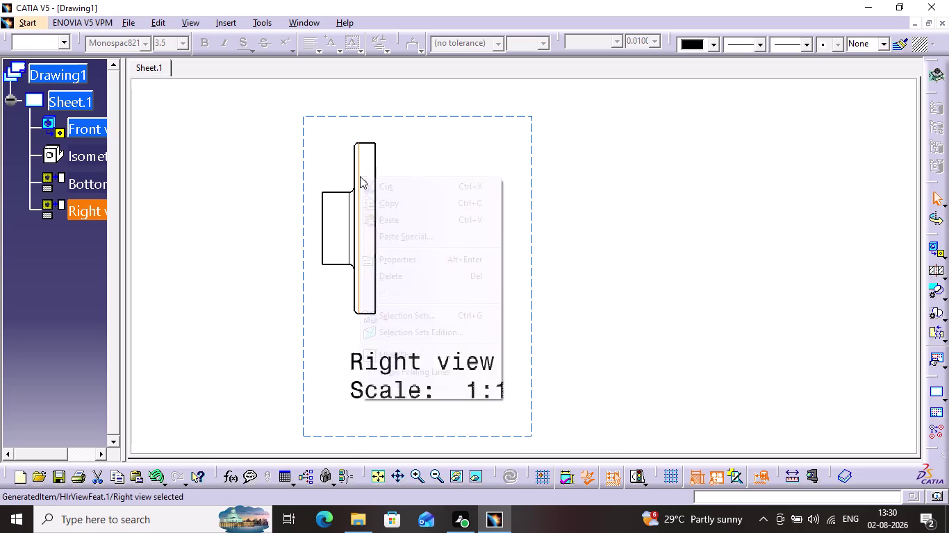
click(402, 269)
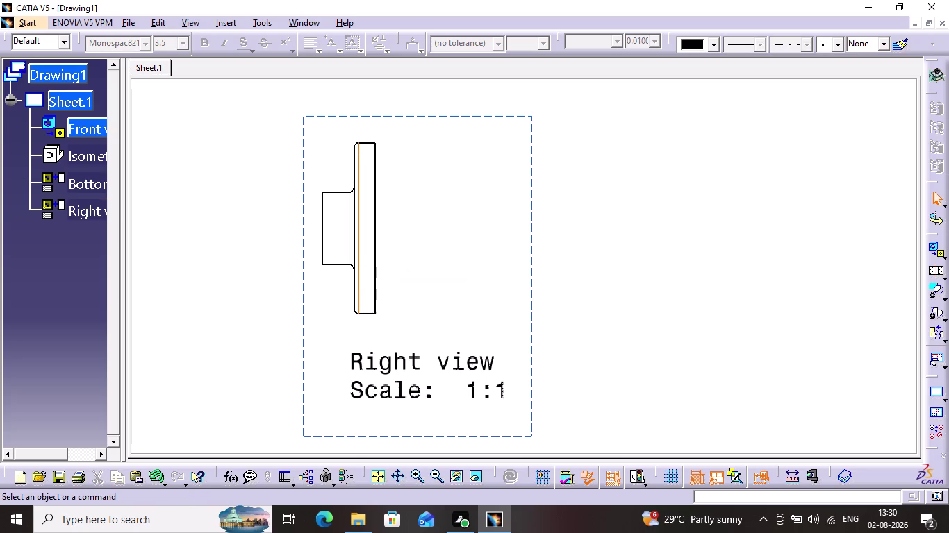
right_click(385, 351)
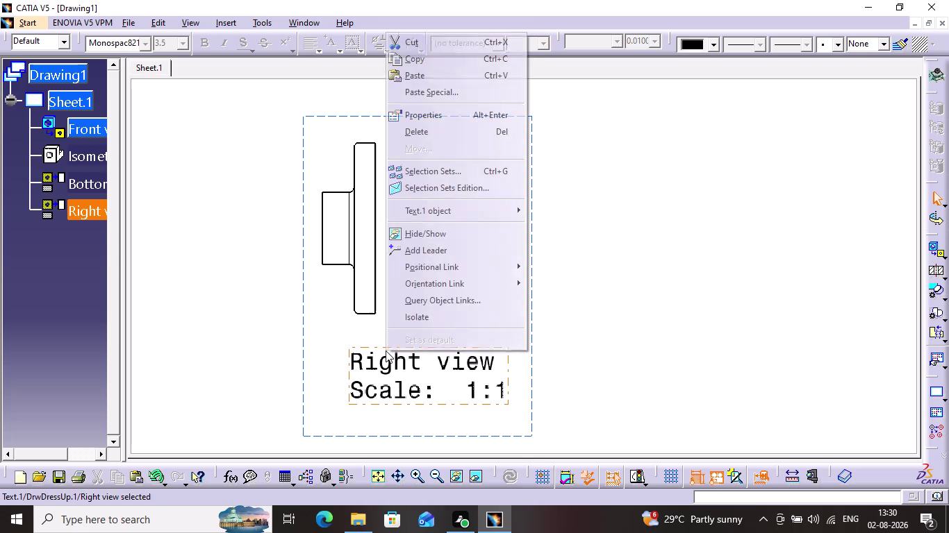
right_click(82, 211)
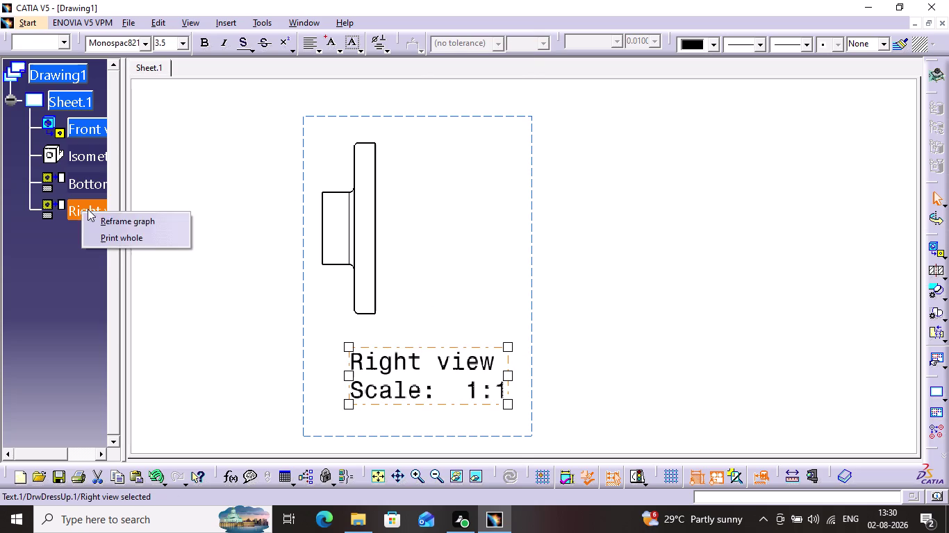
right_click(82, 204)
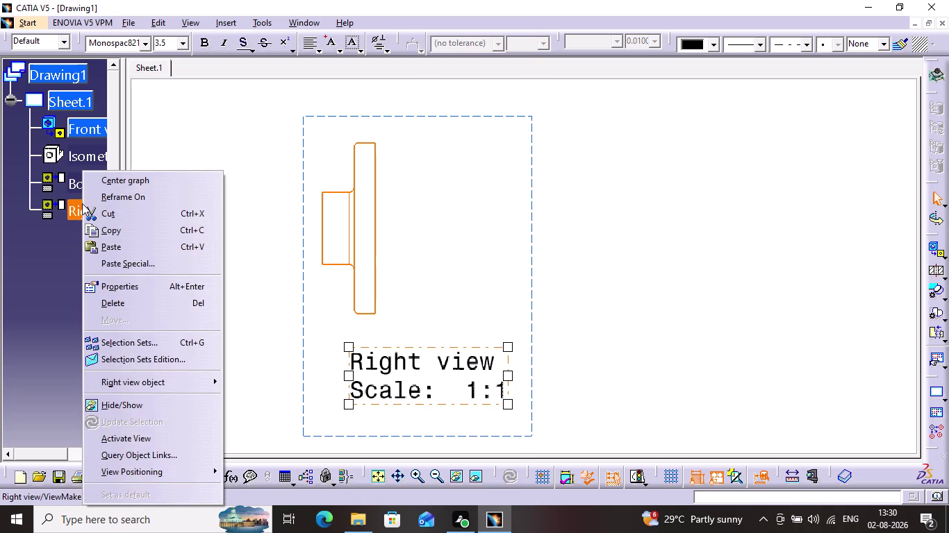
Delete the right view and zoom out to show the whole framed sheet.
click(155, 301)
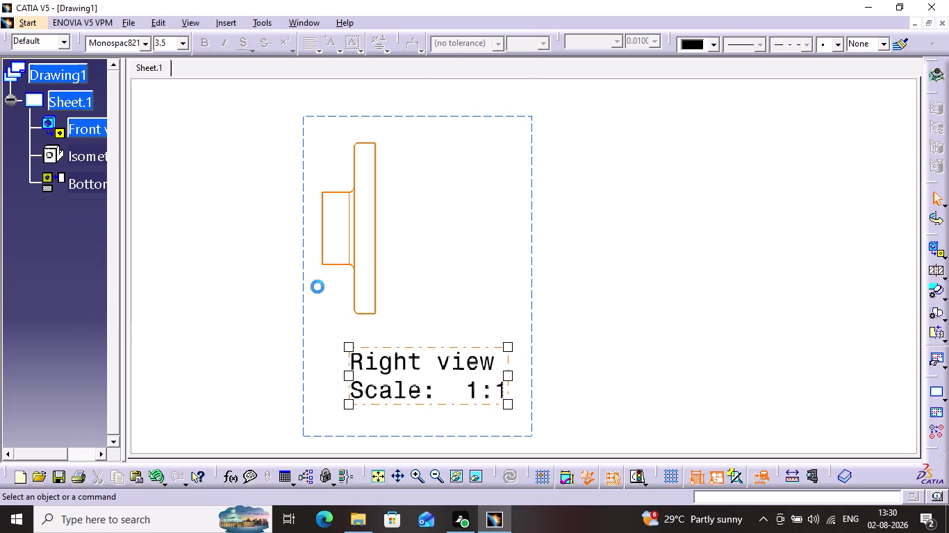
click(364, 271)
middle_drag(382, 254, 381, 307)
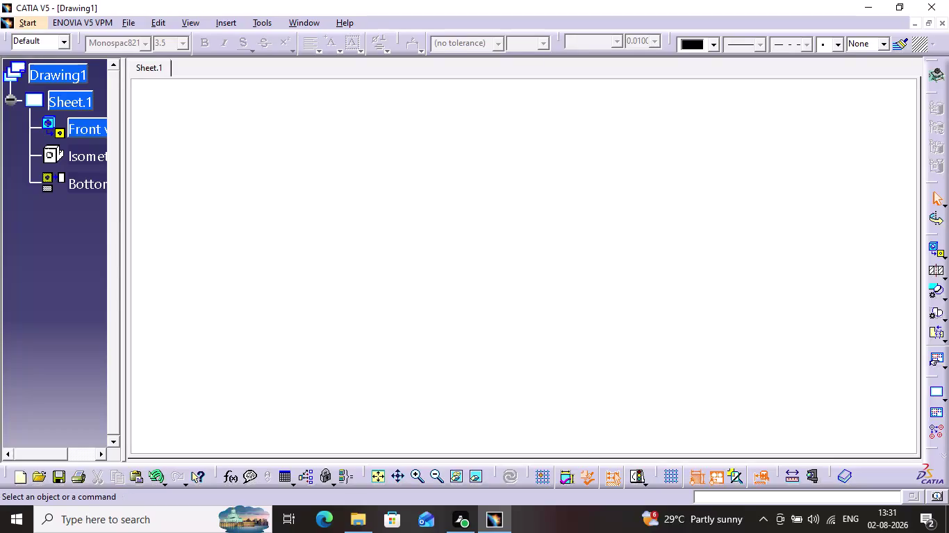
middle_drag(372, 298, 377, 247)
middle_drag(376, 247, 381, 405)
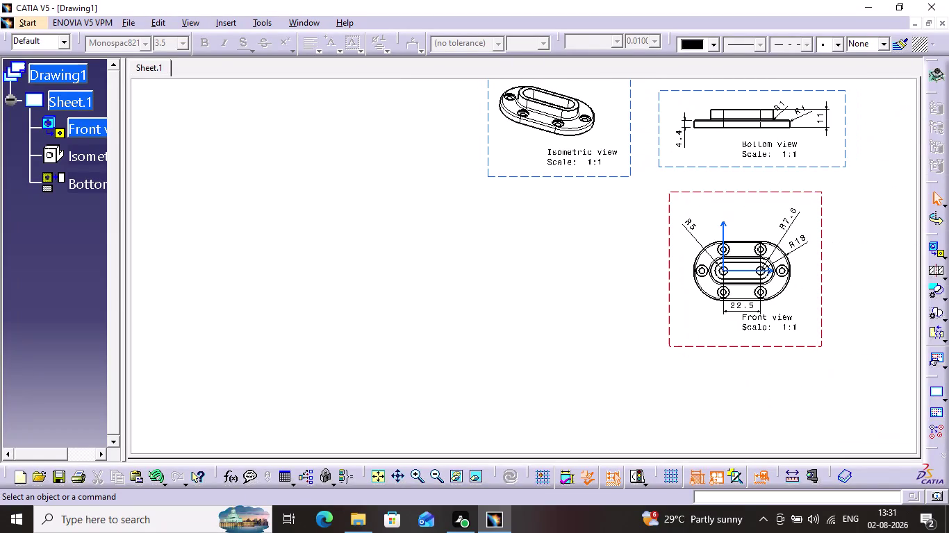
middle_drag(381, 405, 382, 412)
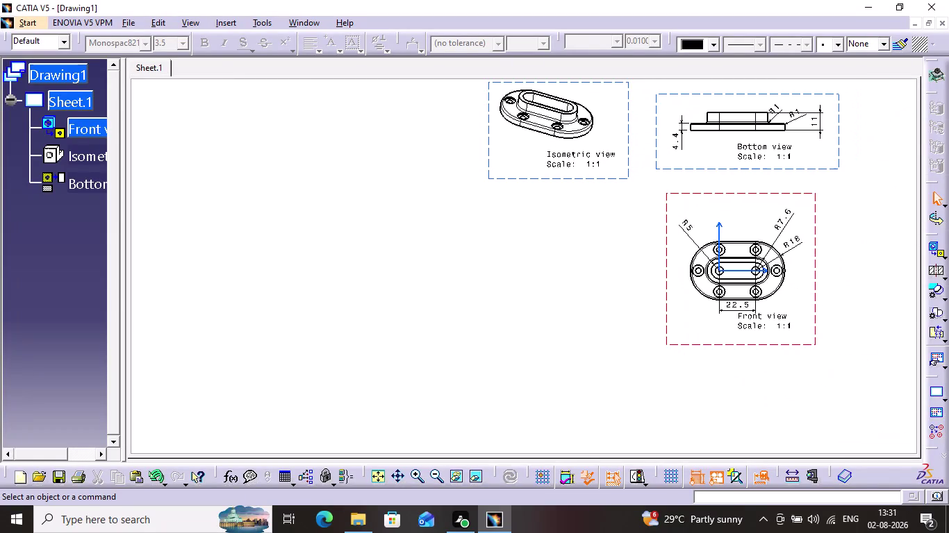
middle_drag(382, 412, 408, 434)
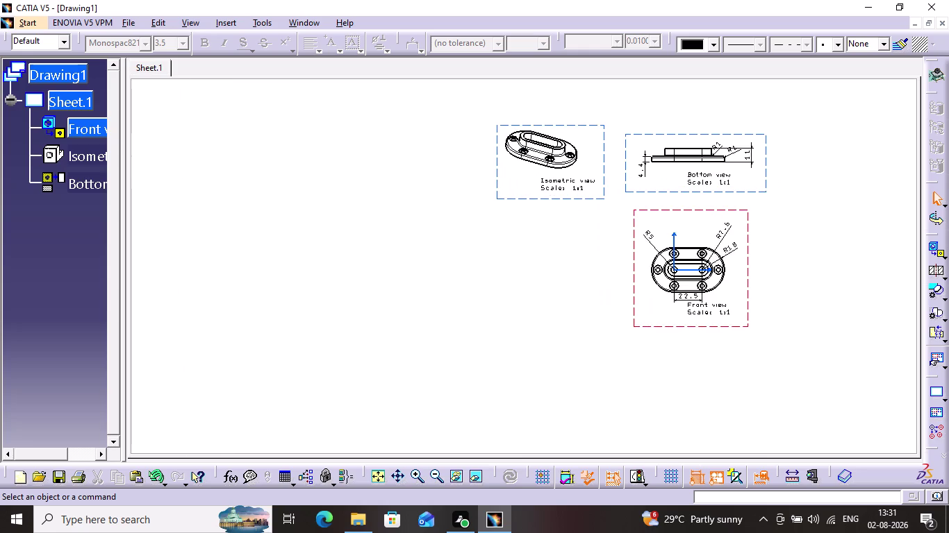
middle_drag(408, 434, 410, 532)
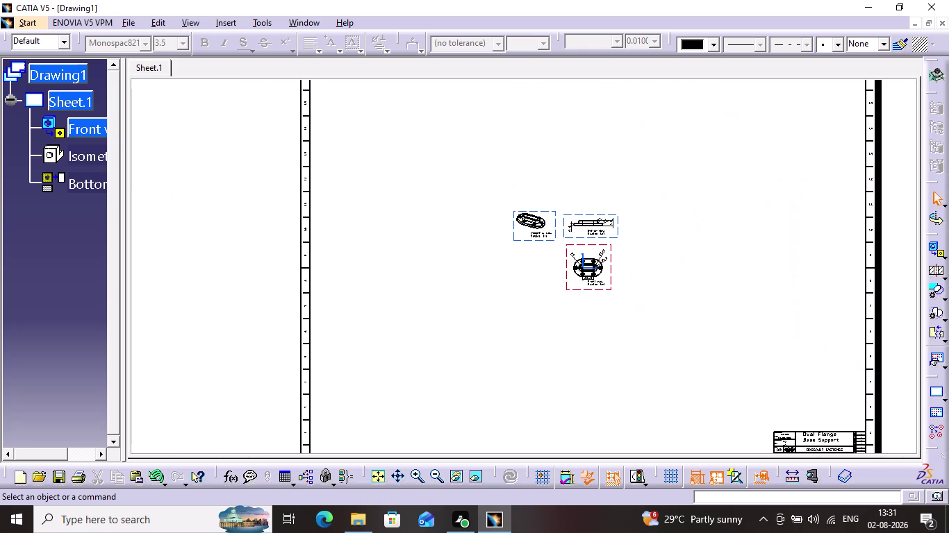
middle_drag(411, 532, 437, 532)
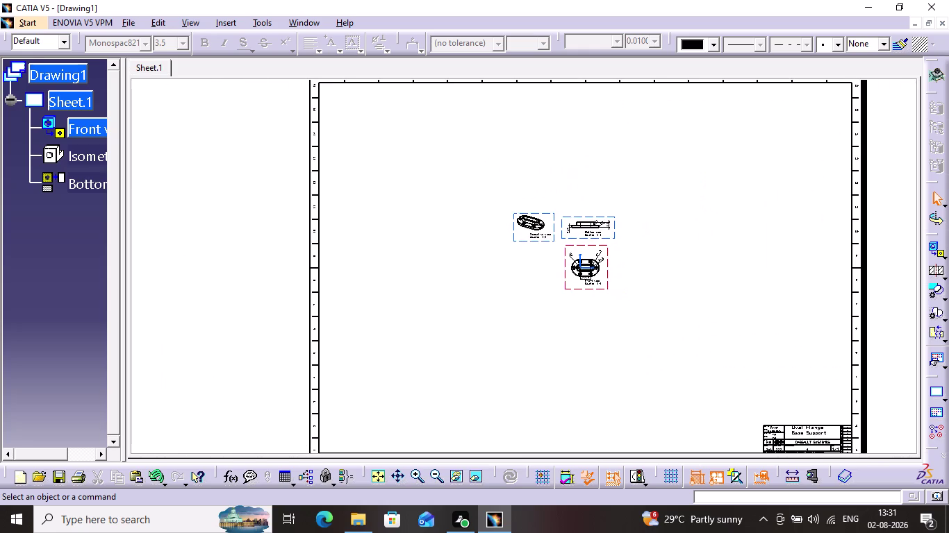
middle_drag(437, 532, 423, 532)
middle_drag(447, 294, 445, 330)
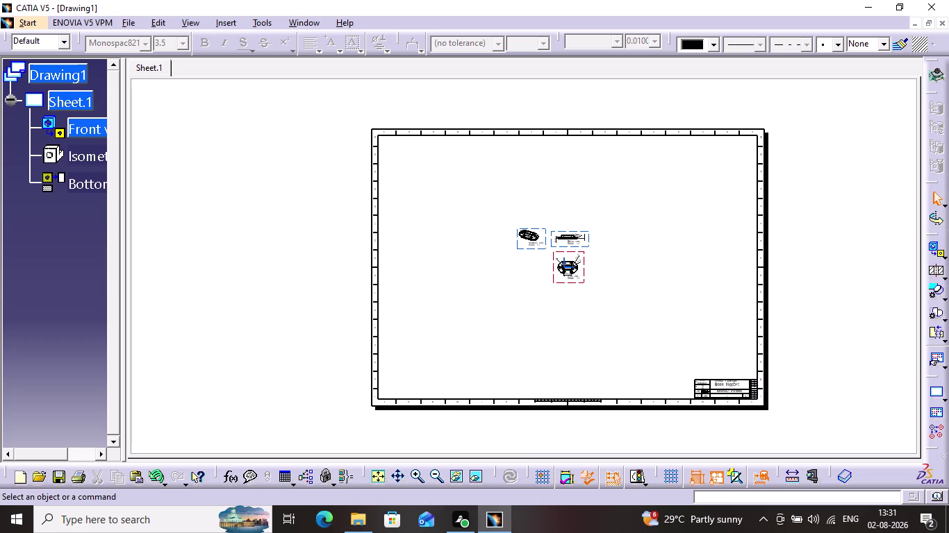
click(195, 24)
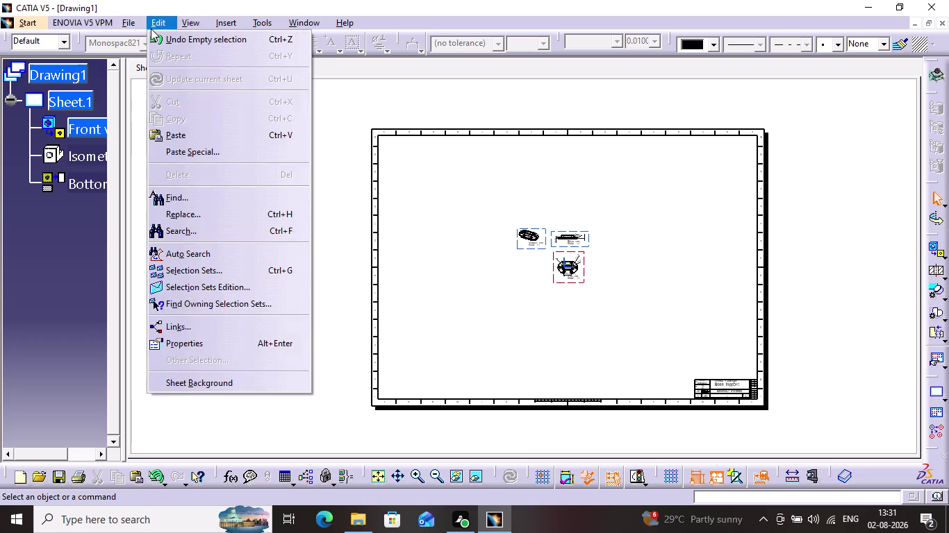
Switch the drawing to Sheet Background editing from the Edit menu.
click(151, 28)
click(164, 16)
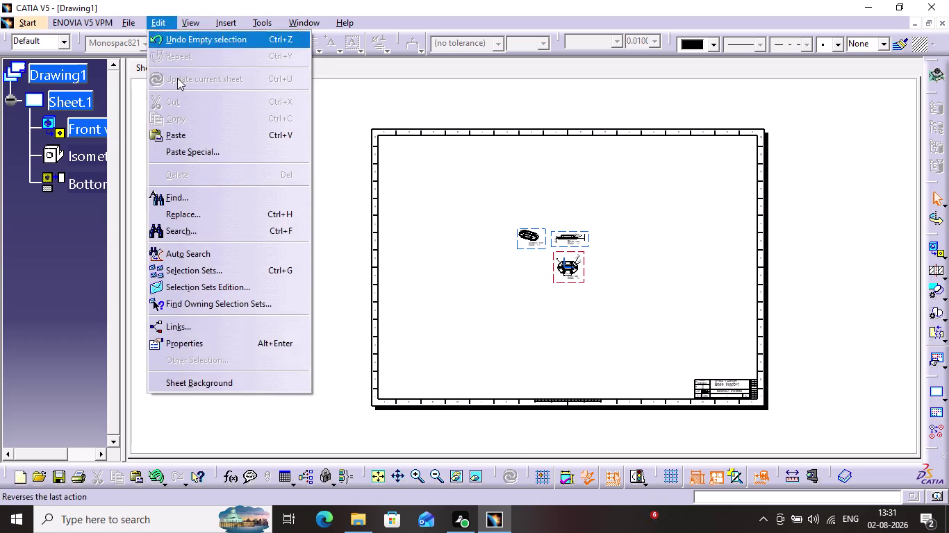
click(203, 386)
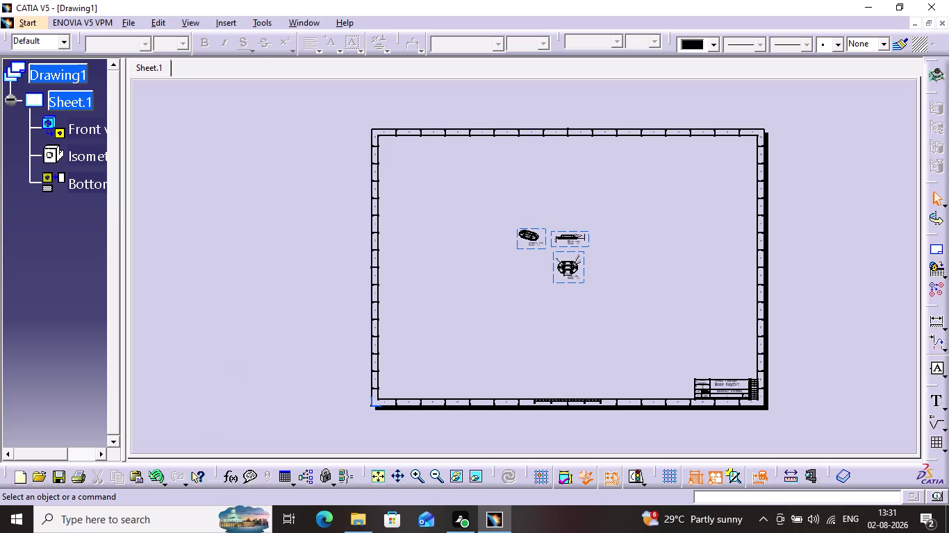
click(189, 28)
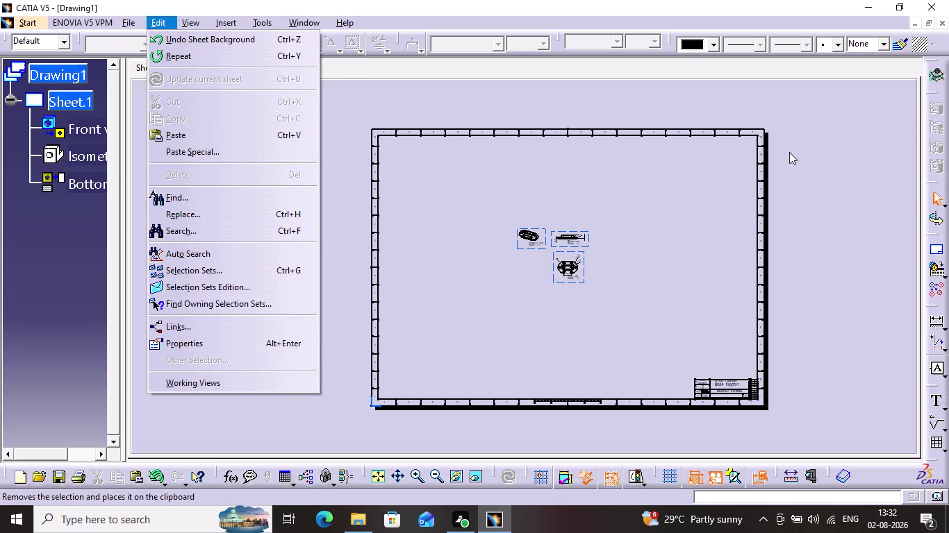
click(816, 141)
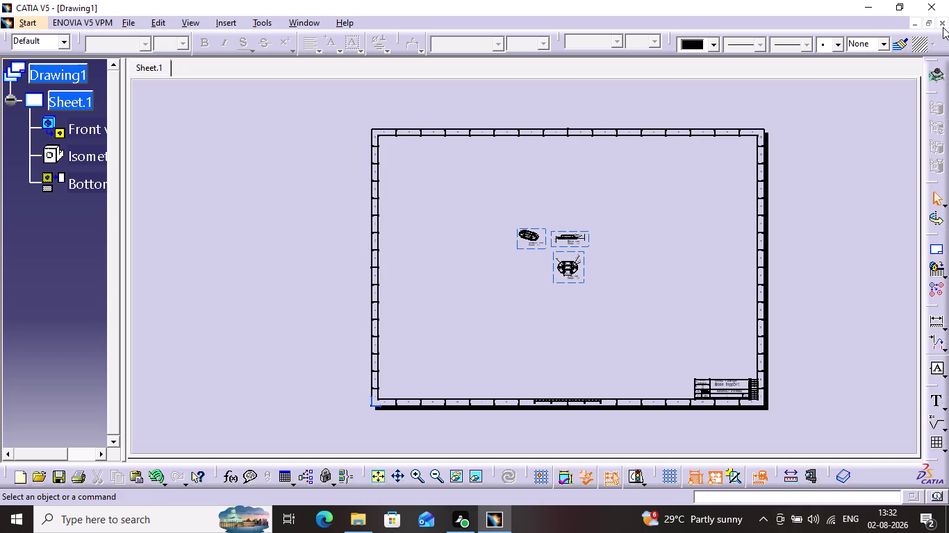
Close the drawing without saving and start a new Drafting drawing of the flange.
click(943, 27)
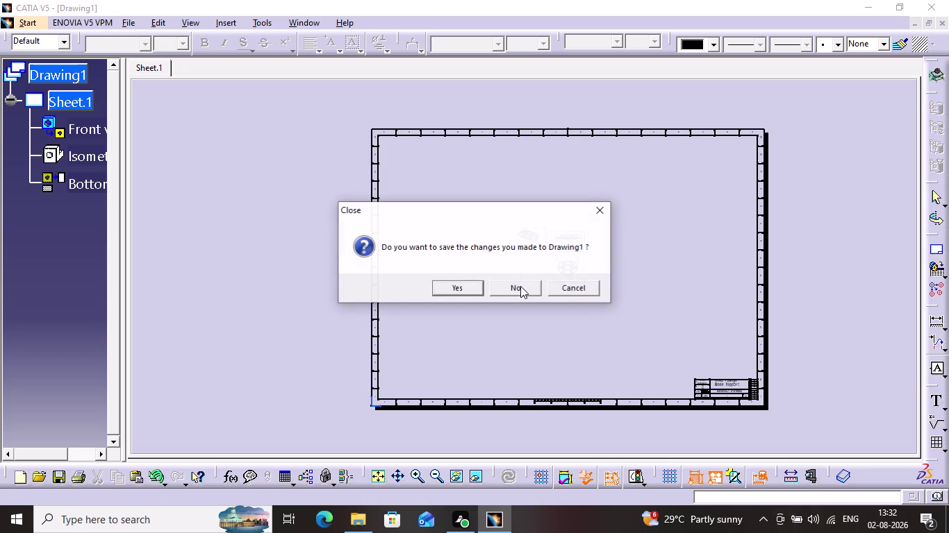
click(520, 287)
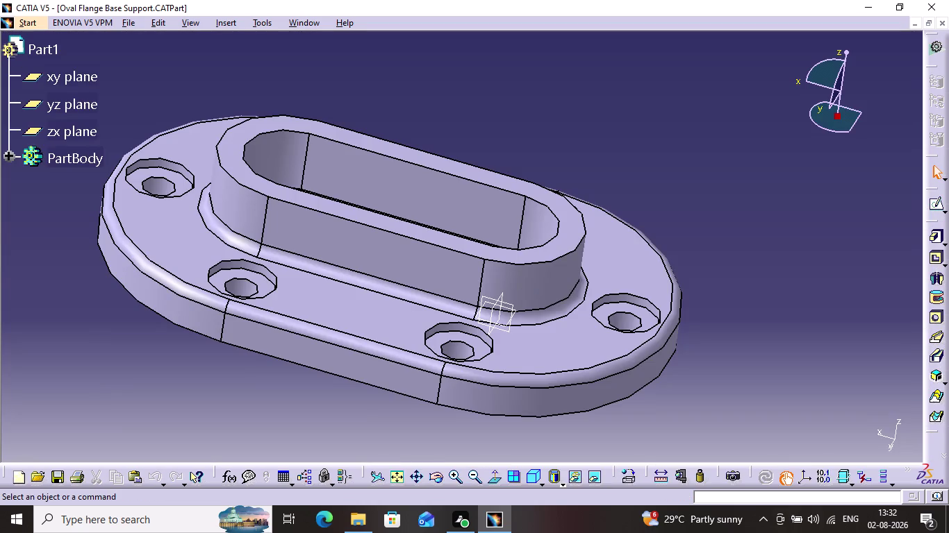
click(22, 25)
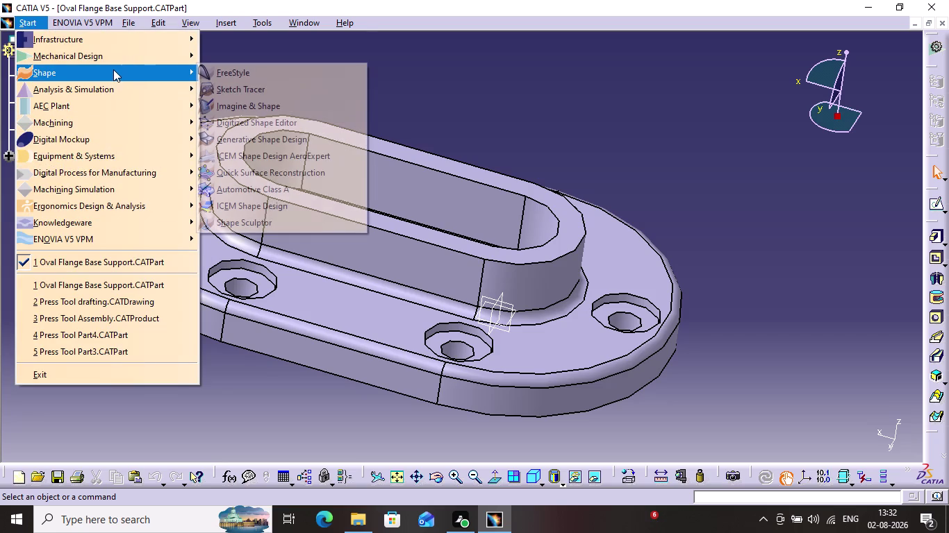
click(114, 62)
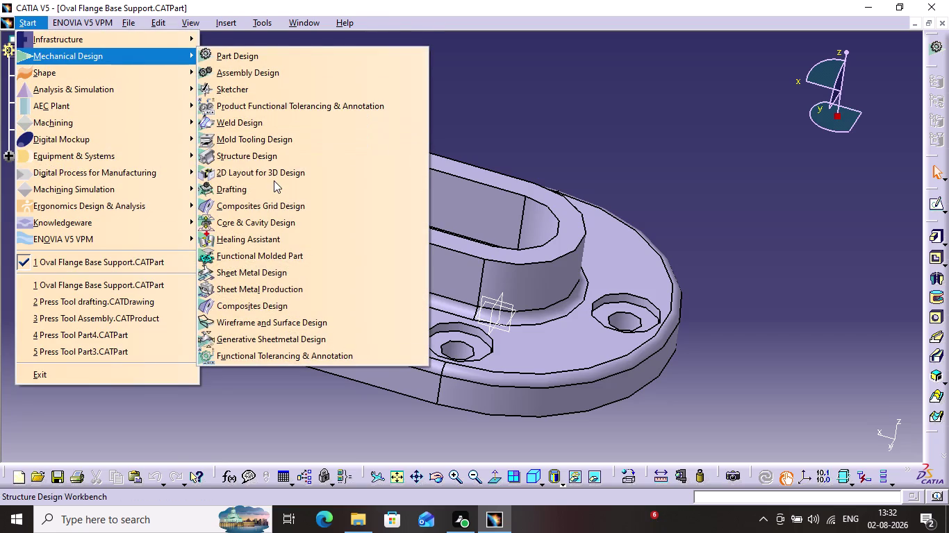
click(273, 184)
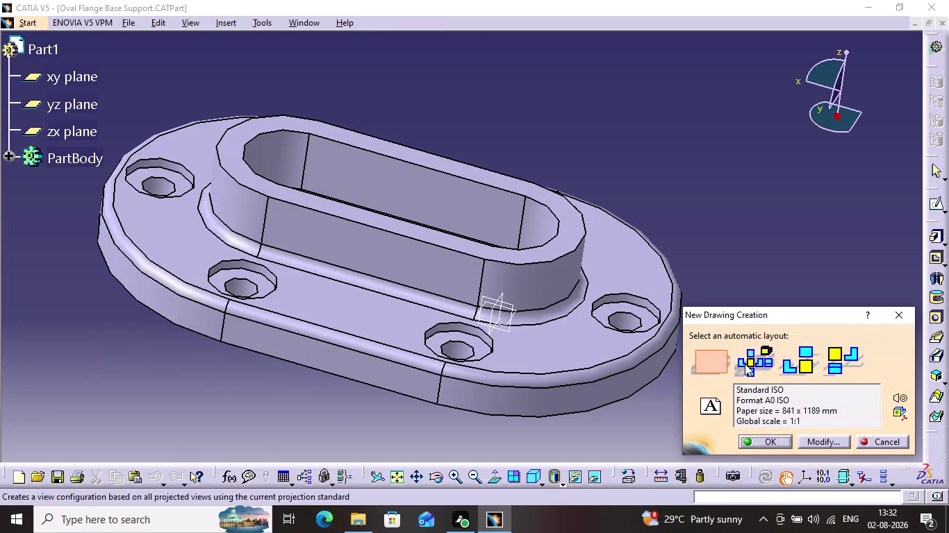
click(852, 405)
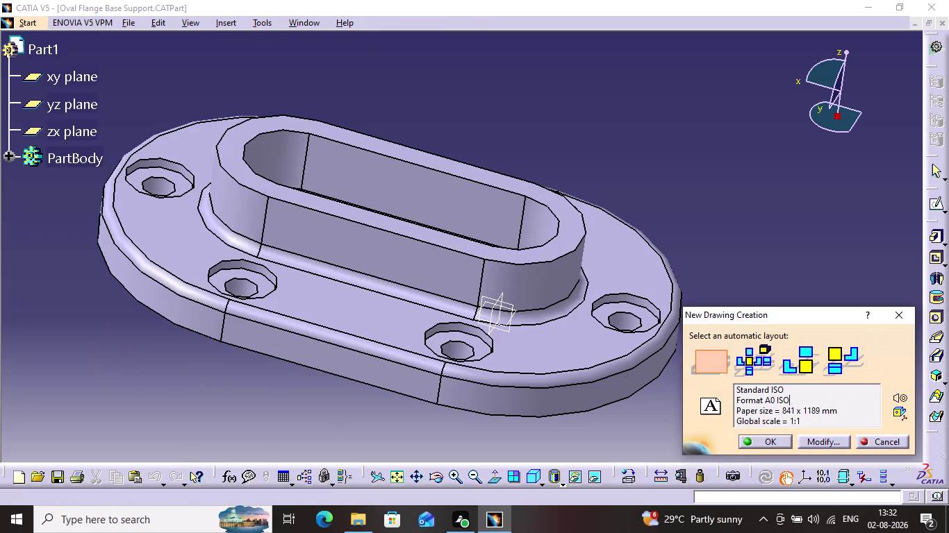
click(796, 402)
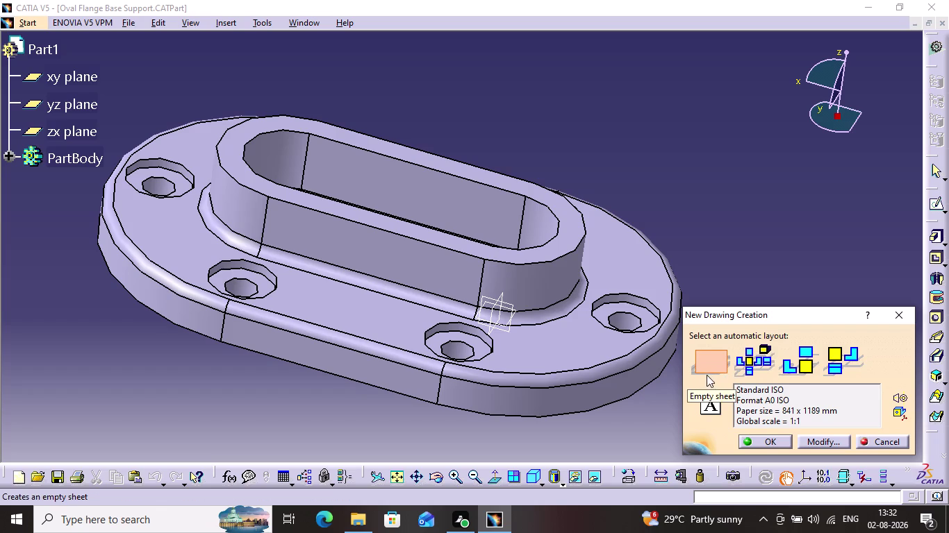
Create the drawing as an empty sheet in A4 ISO landscape format.
click(705, 366)
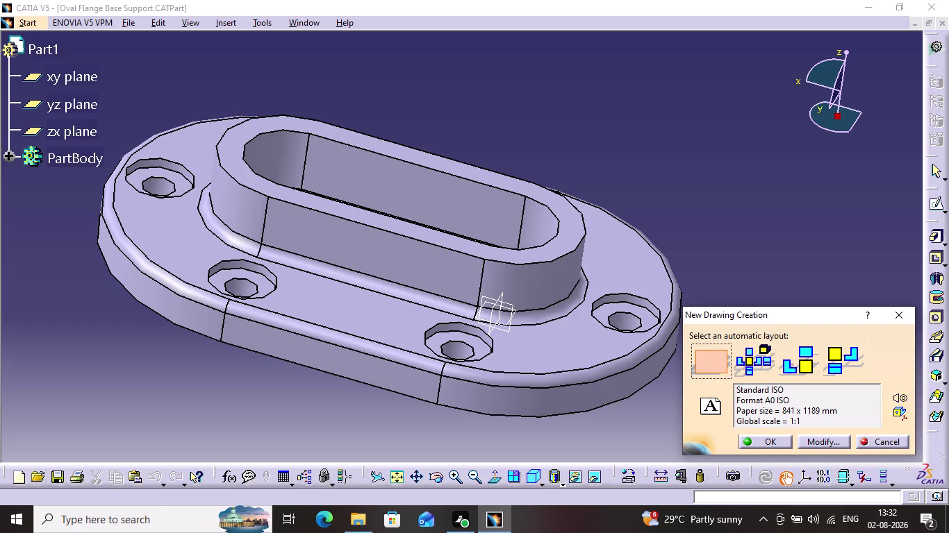
click(811, 437)
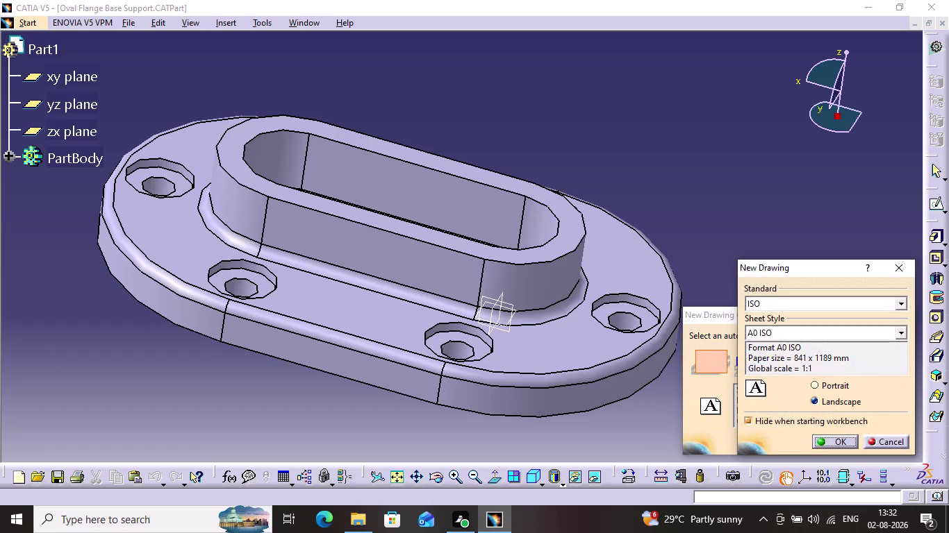
click(824, 335)
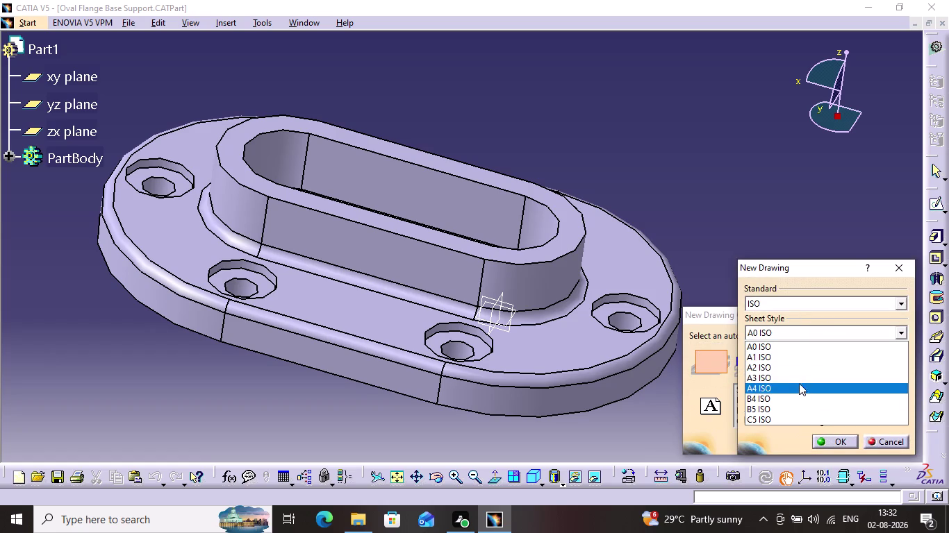
click(798, 392)
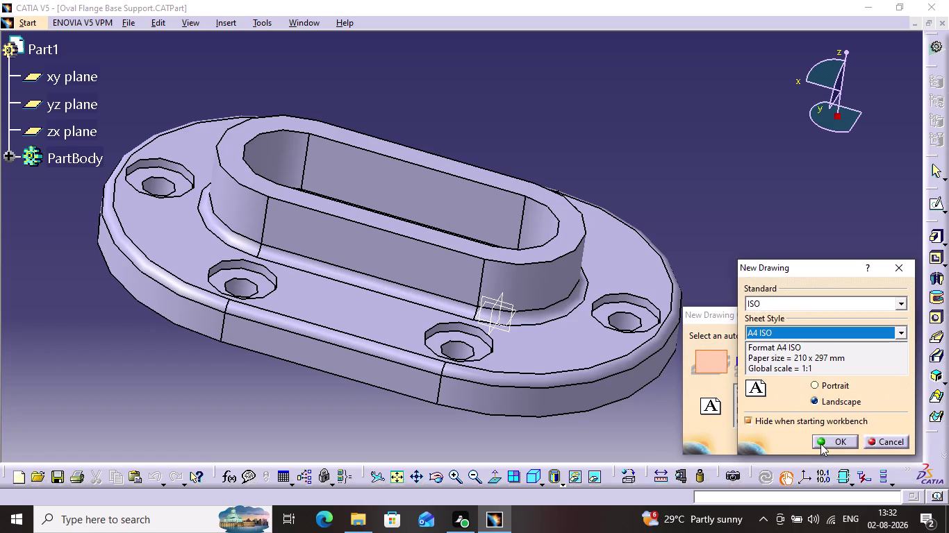
click(820, 443)
click(775, 439)
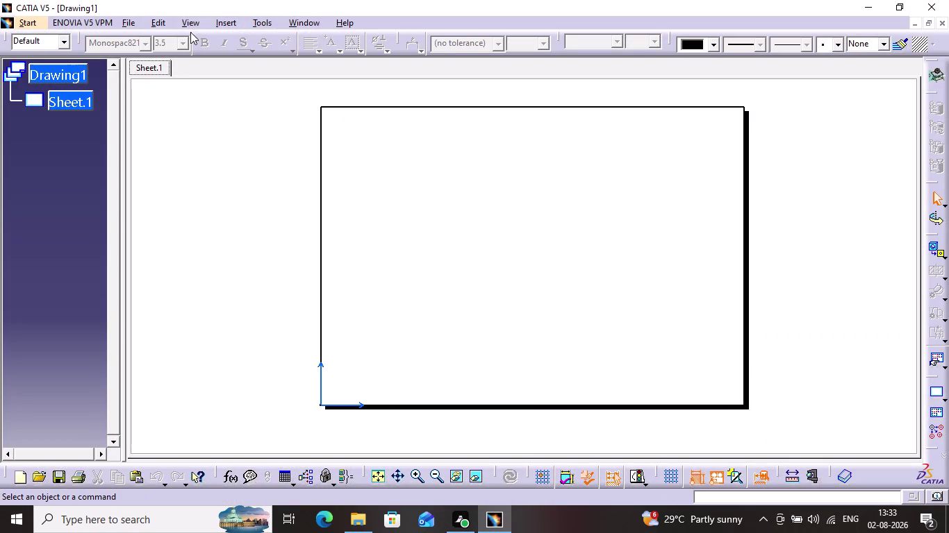
click(156, 24)
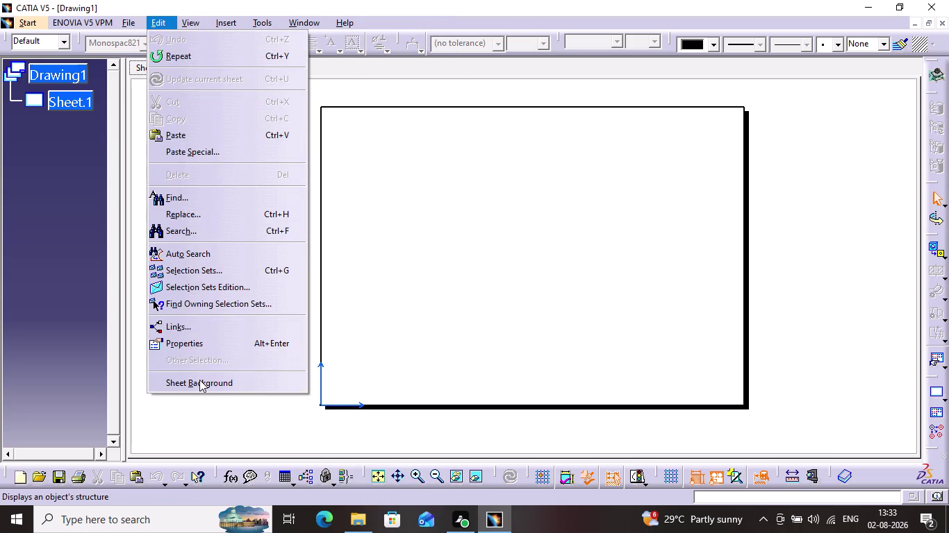
click(199, 379)
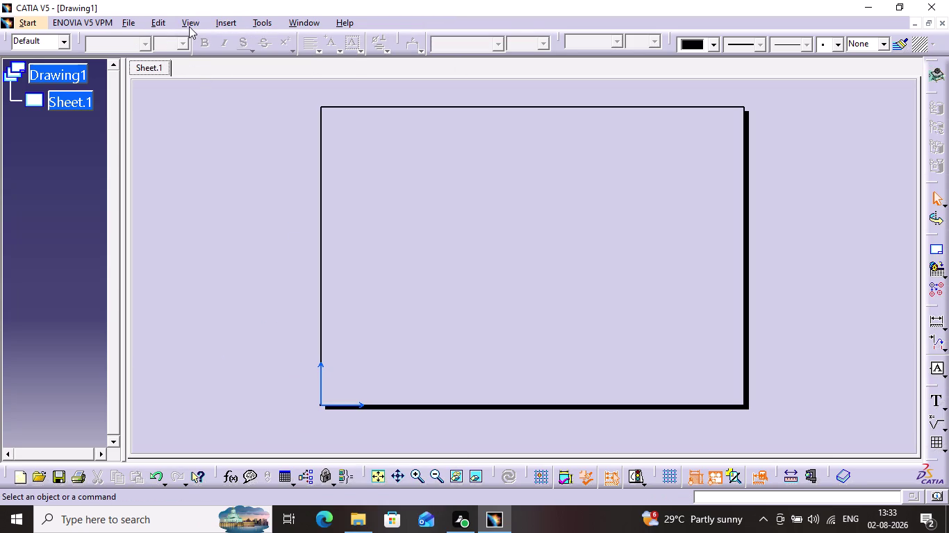
click(223, 25)
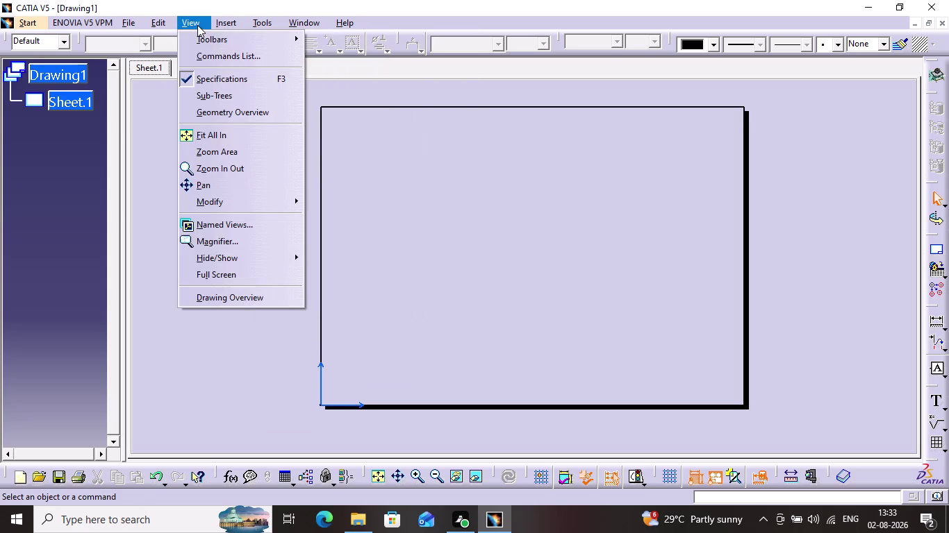
click(225, 27)
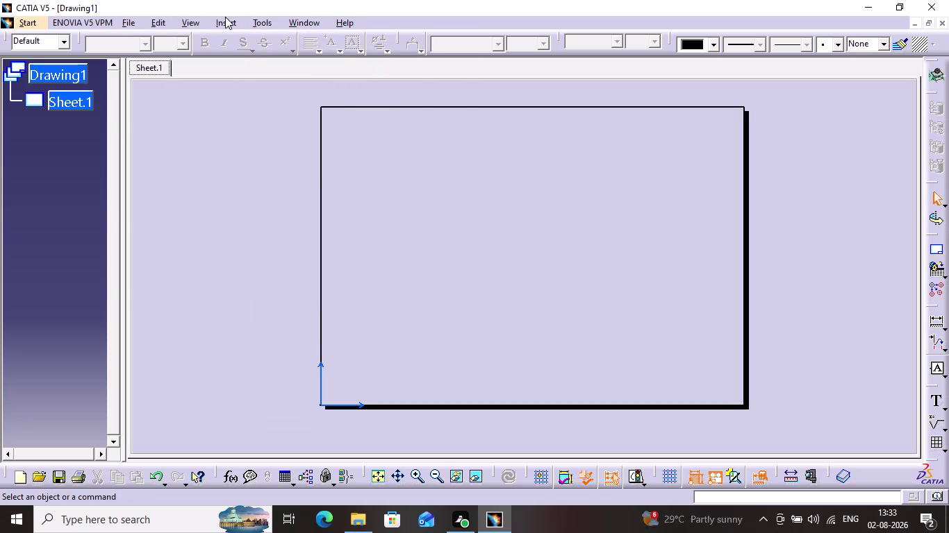
click(225, 17)
click(247, 58)
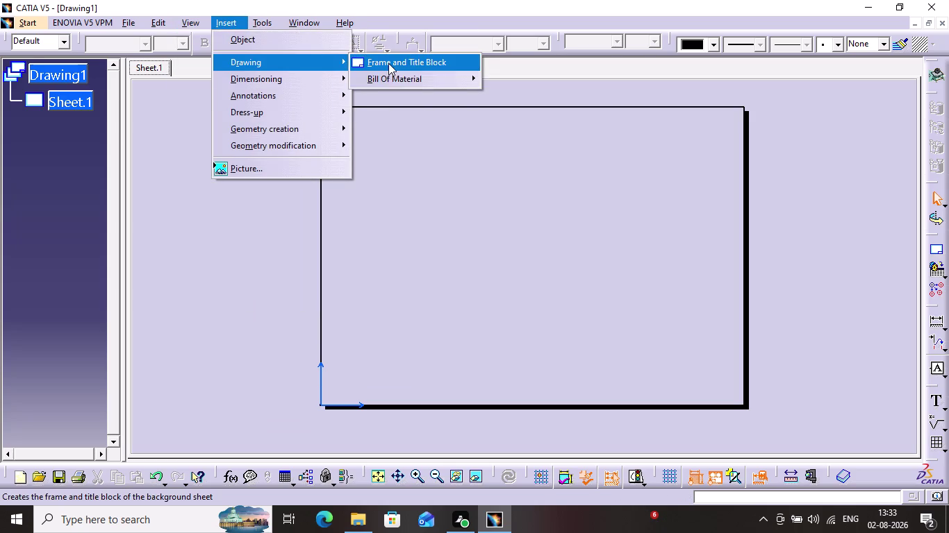
click(388, 63)
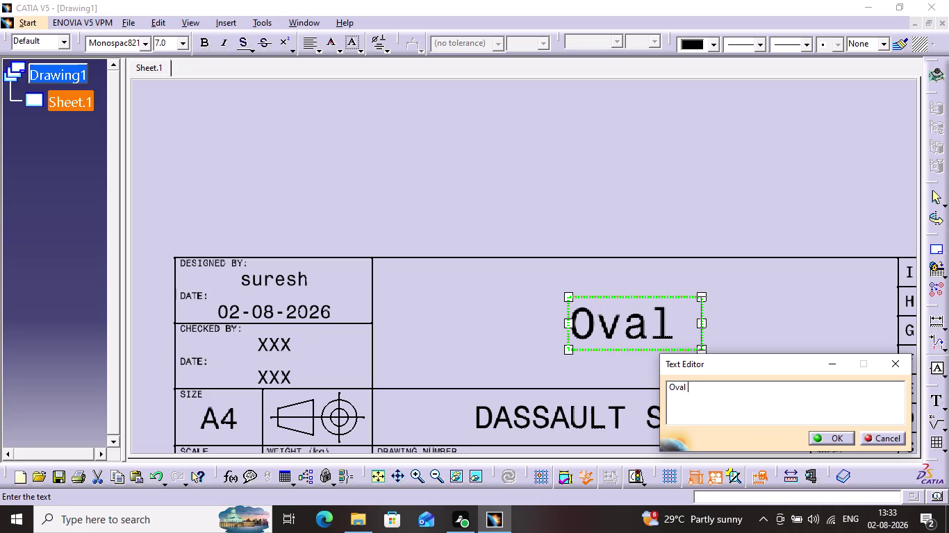
Replace the placeholder drawing title with 'Oval flange base support'.
text(fla)
text(n)
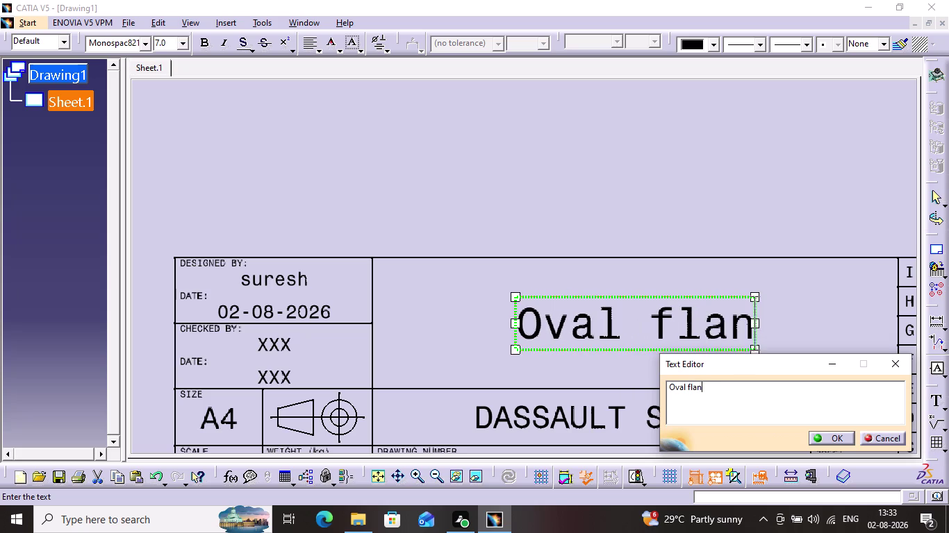
text(ge)
key(space)
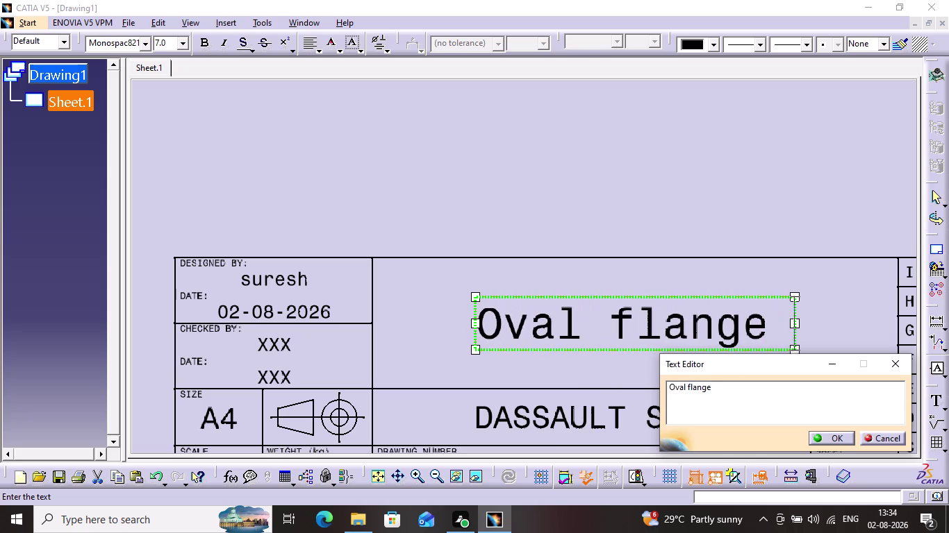
text(ba)
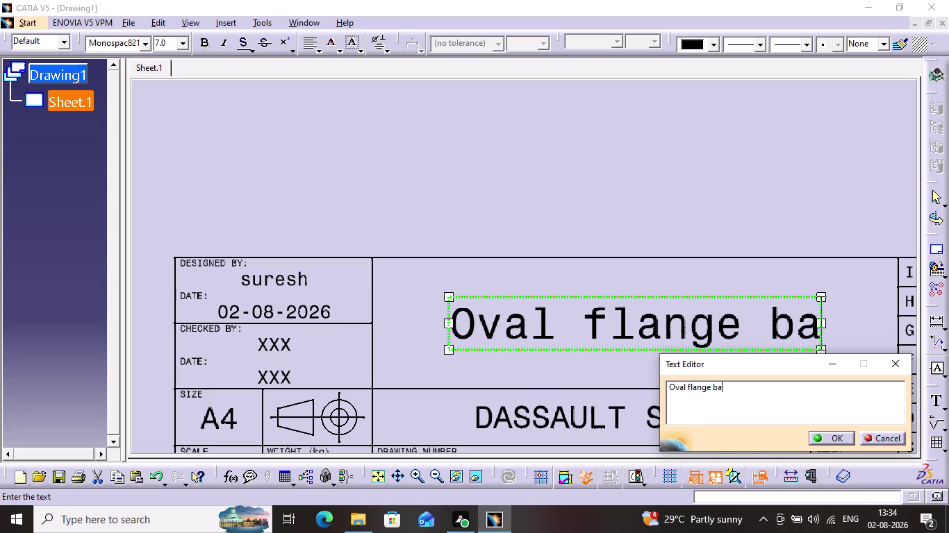
text(se)
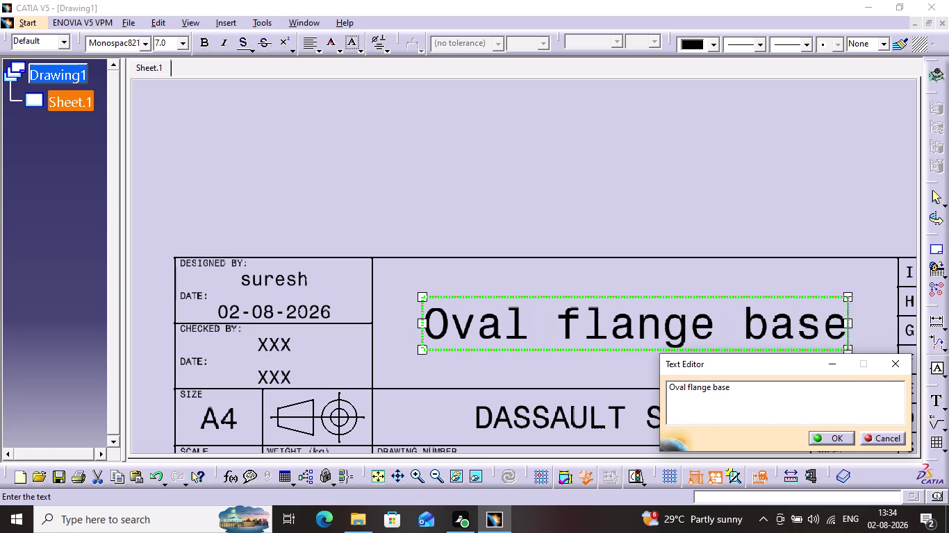
key(space)
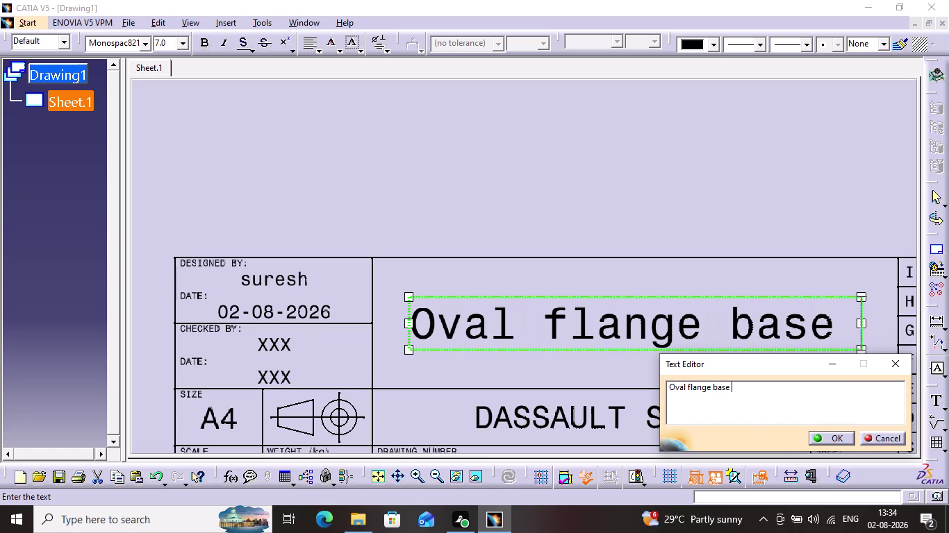
text(su)
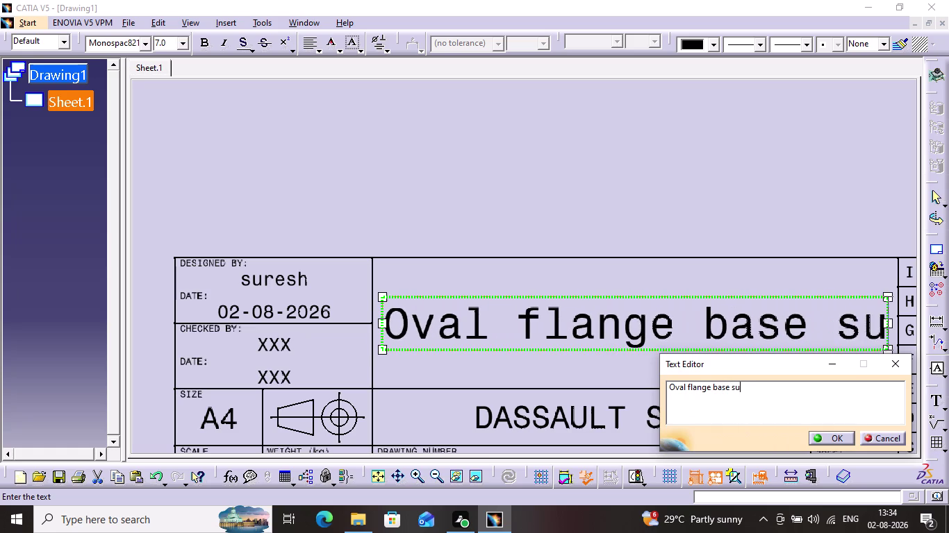
text(pport)
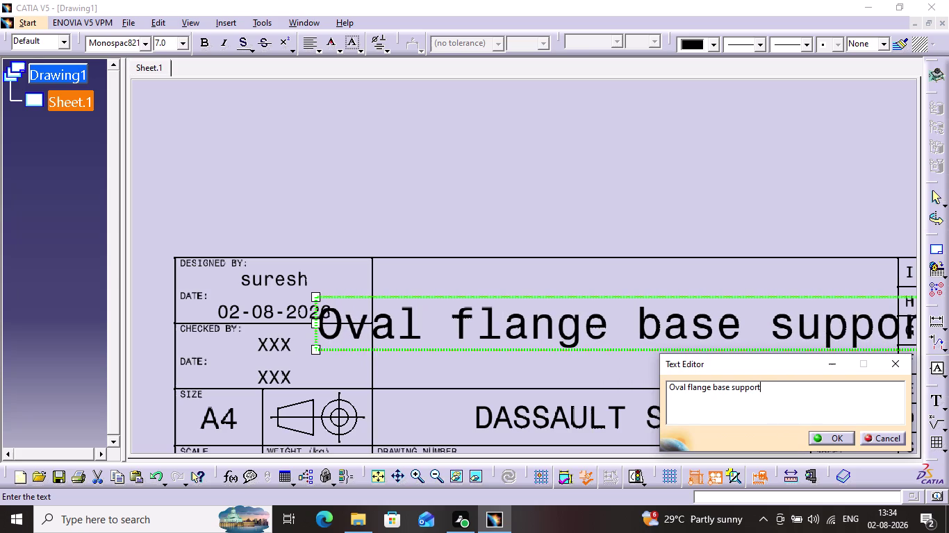
key(Return)
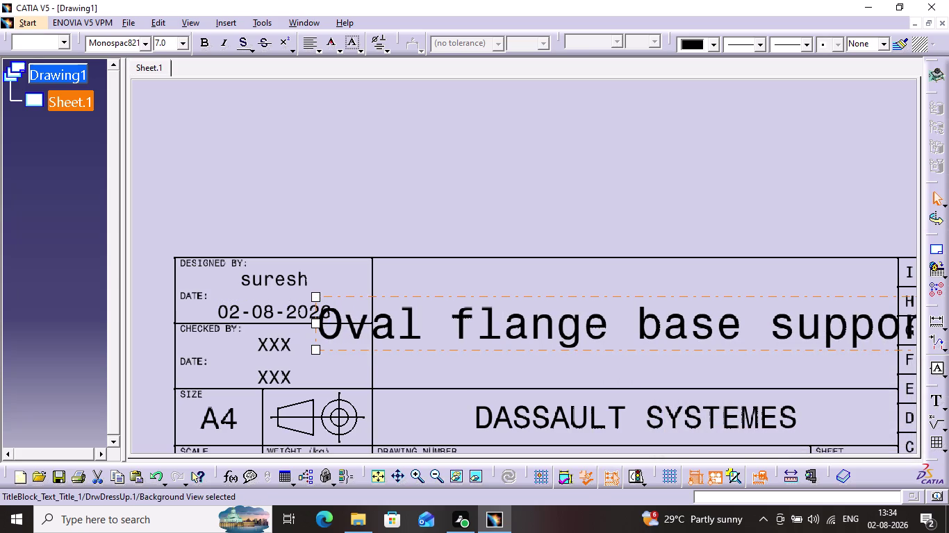
Narrow the title frame so the title wraps onto two balanced lines.
drag(316, 323, 464, 331)
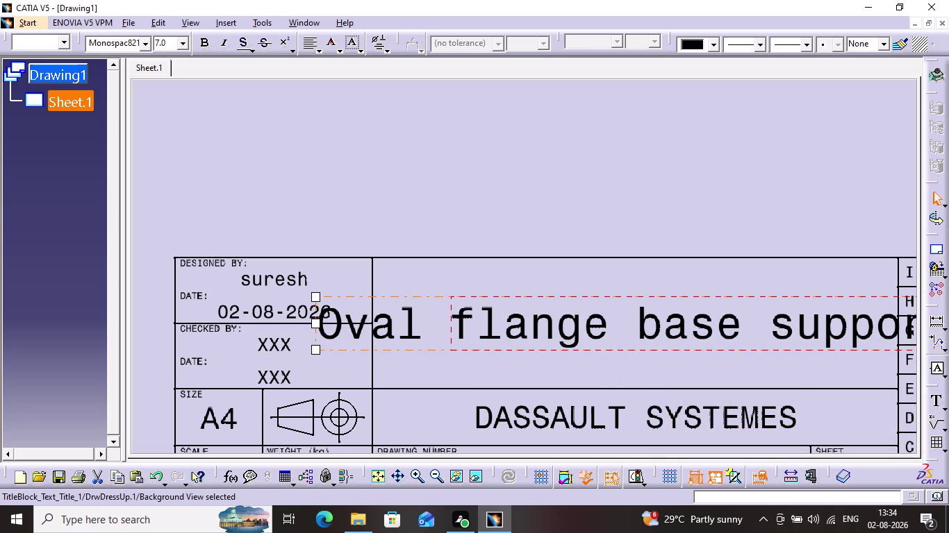
middle_drag(634, 182, 635, 183)
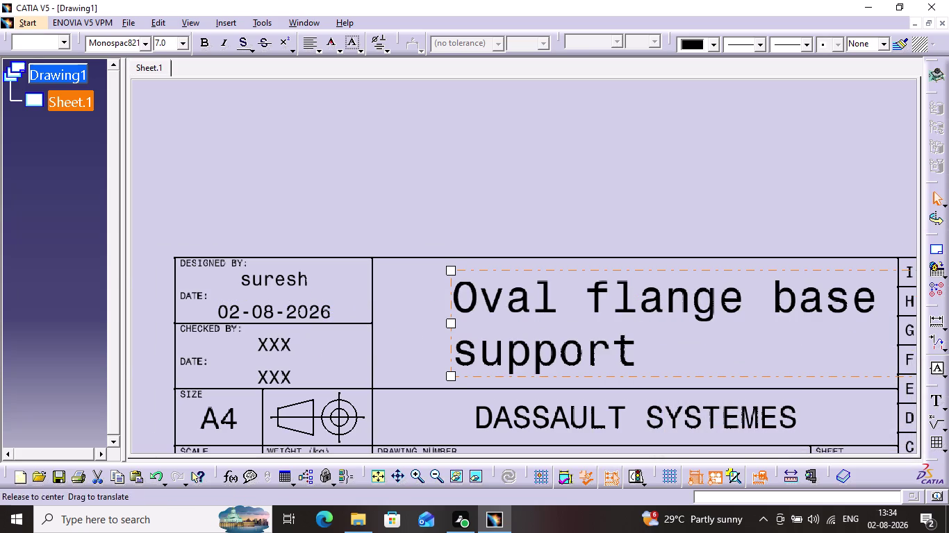
middle_drag(635, 182, 463, 113)
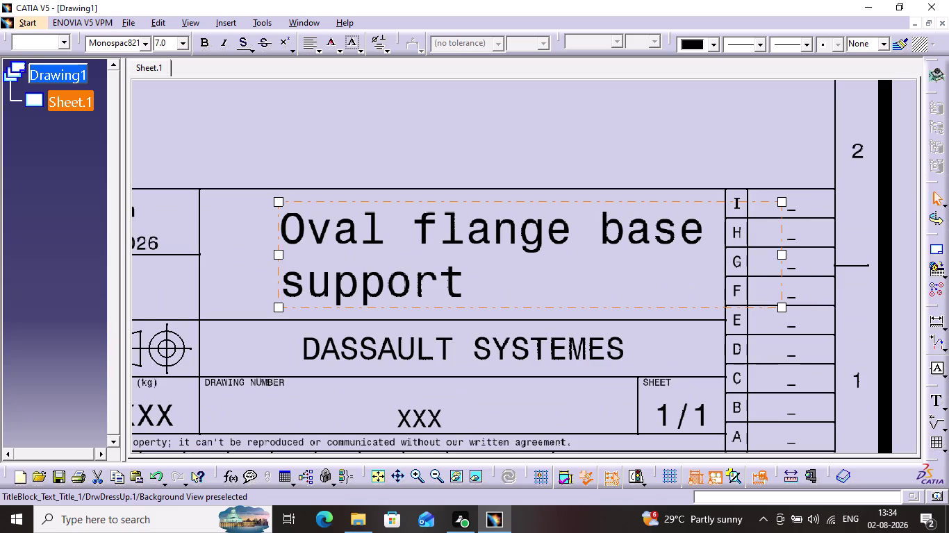
drag(778, 256, 655, 262)
click(601, 148)
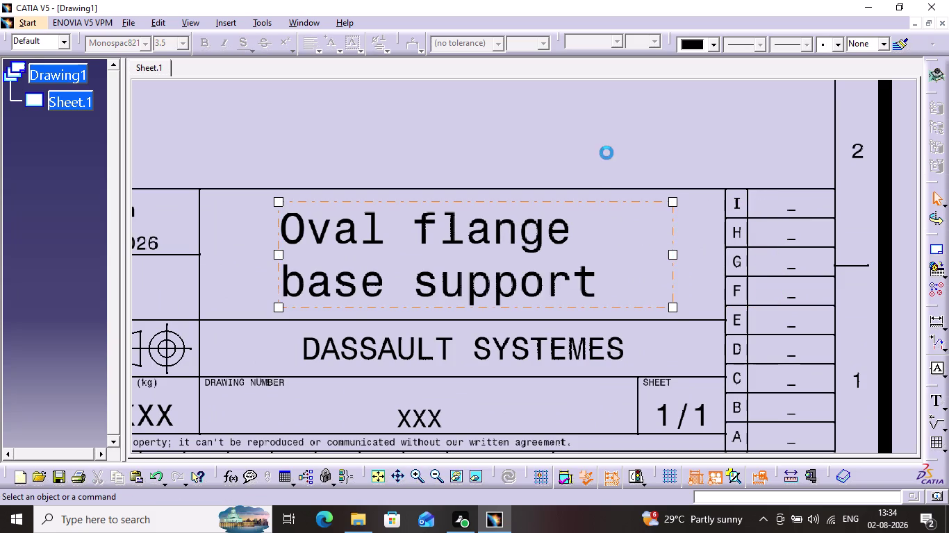
middle_drag(526, 160, 623, 49)
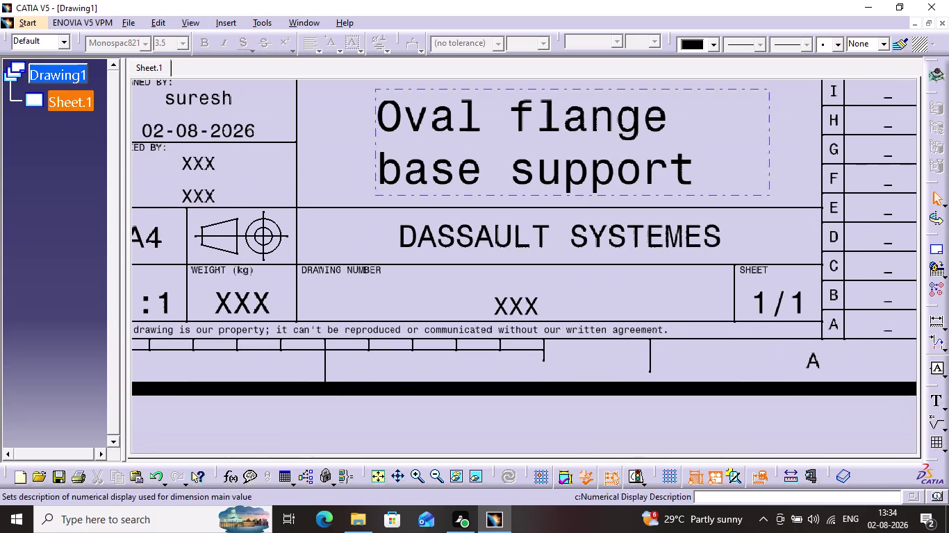
double_click(519, 303)
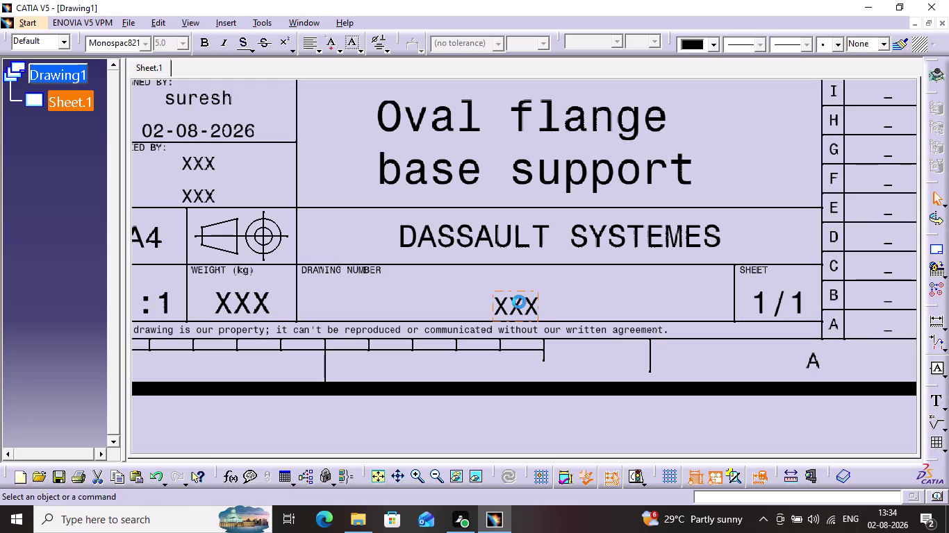
Set the title block's drawing number to 1.
key(1)
click(830, 438)
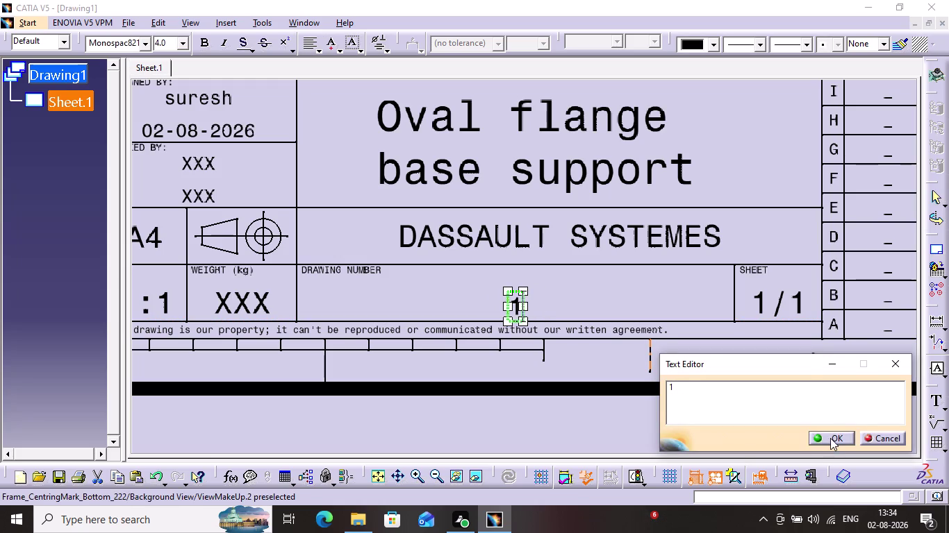
click(606, 422)
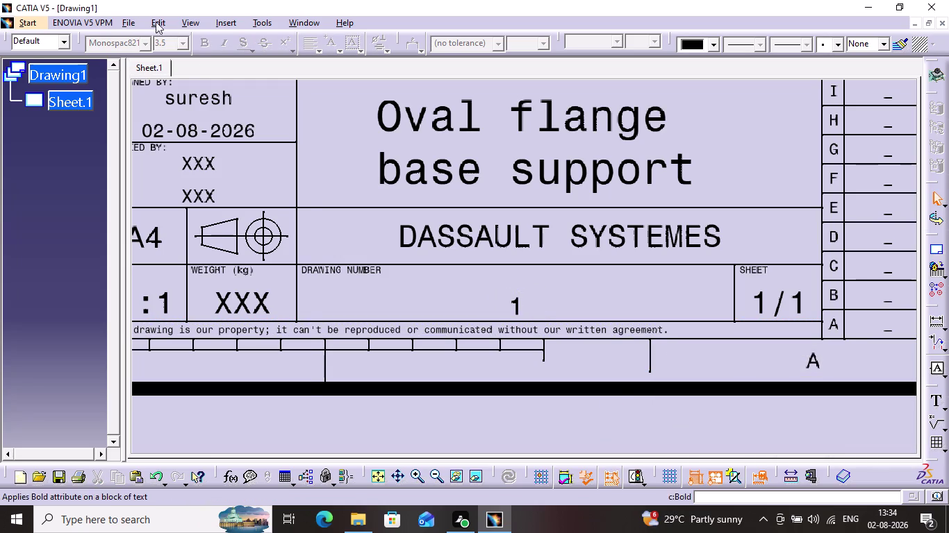
Return to Working Views and fit the whole A4 sheet in the window.
click(152, 20)
click(219, 387)
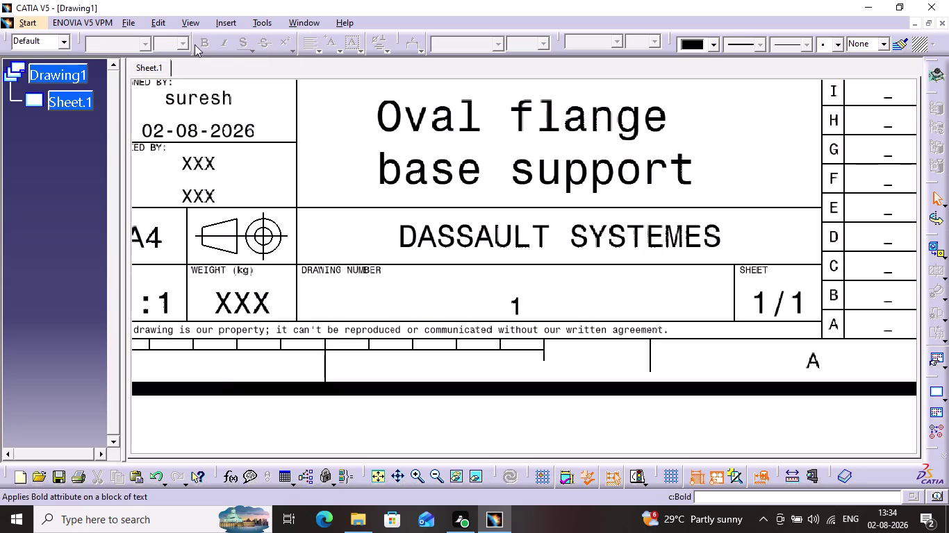
click(377, 478)
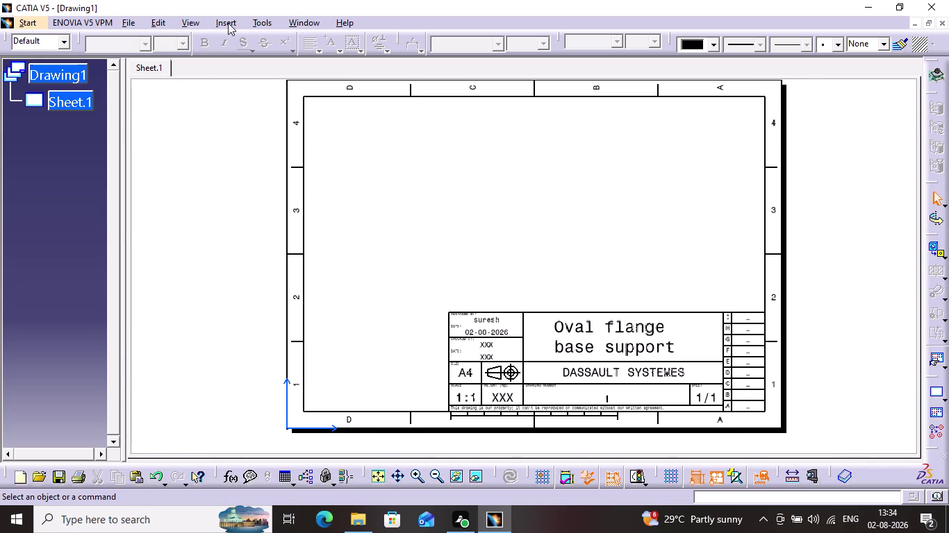
Start the View Wizard with the front, bottom and left preset layout.
click(234, 24)
click(271, 67)
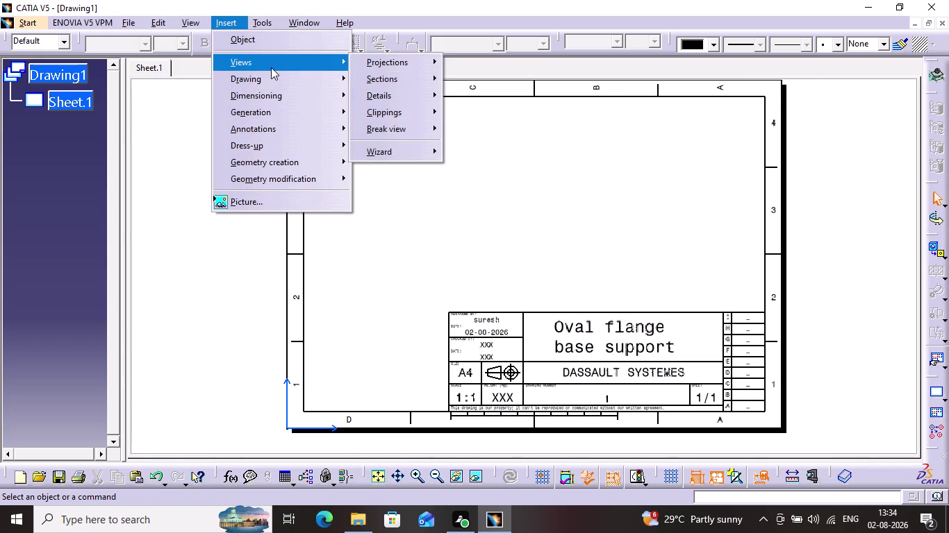
click(392, 148)
click(482, 150)
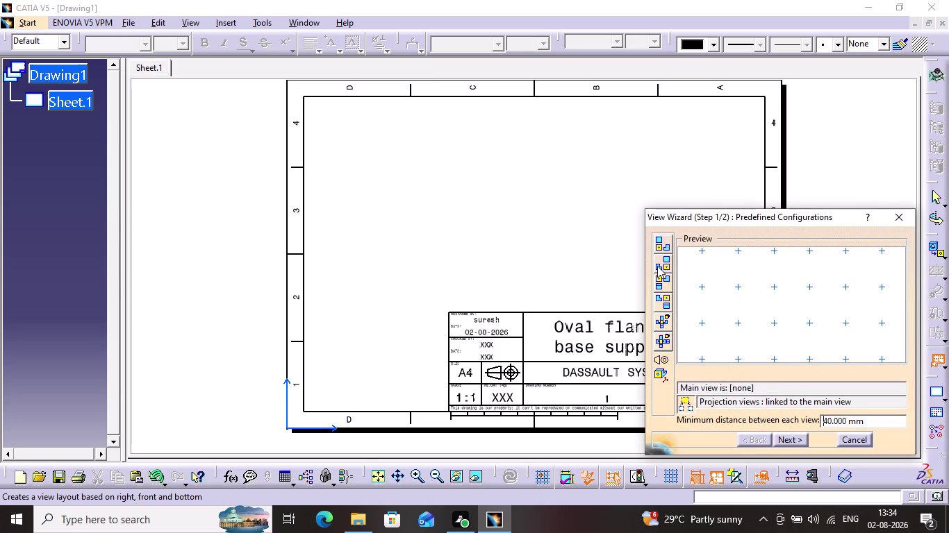
click(651, 245)
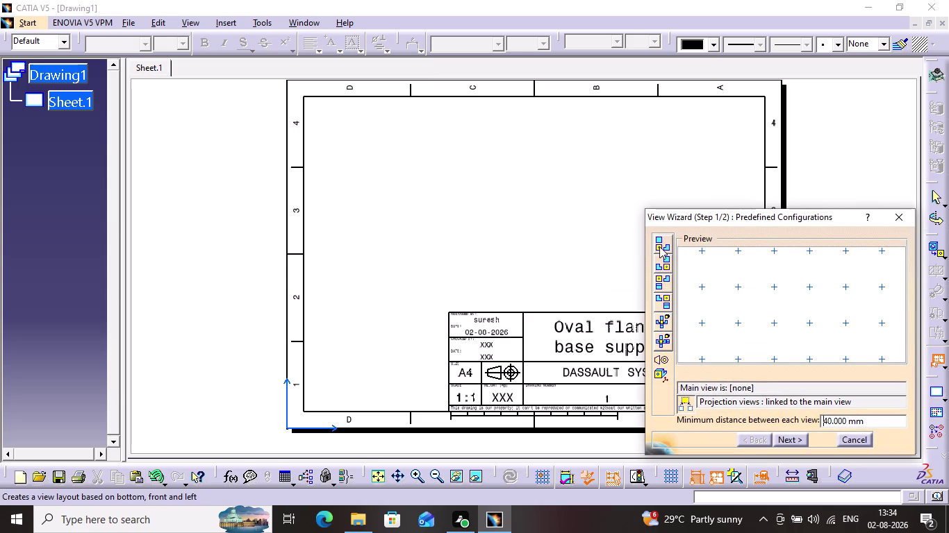
click(659, 247)
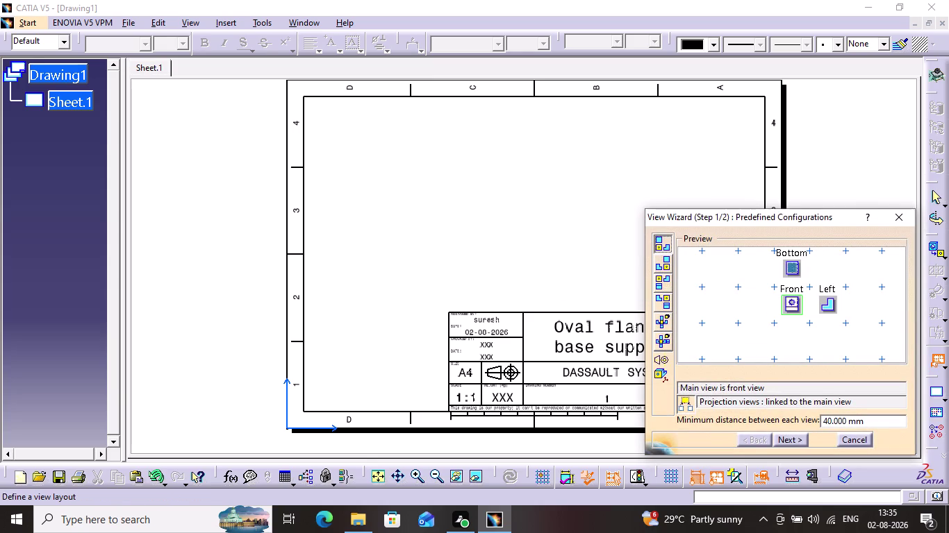
Delete the Left view from the preset layout and advance to arranging.
right_click(830, 303)
click(856, 312)
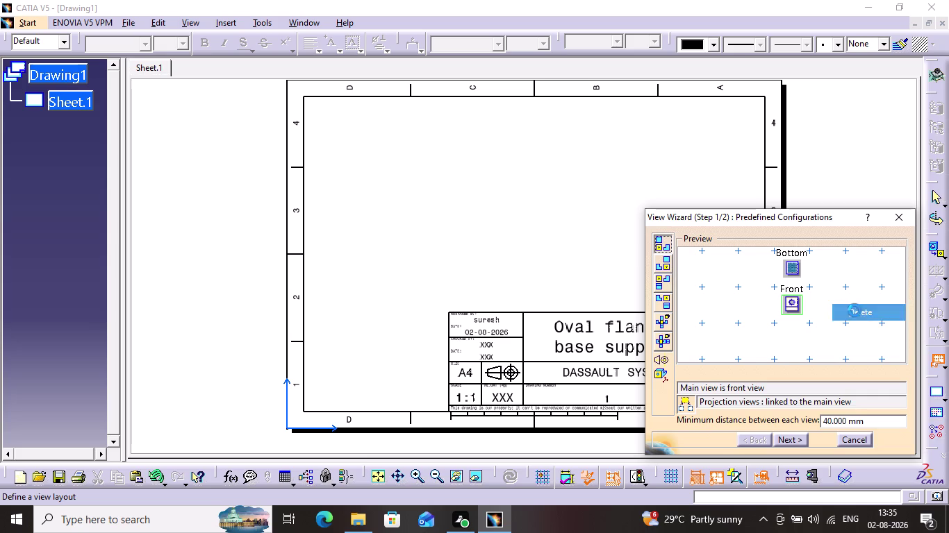
click(794, 444)
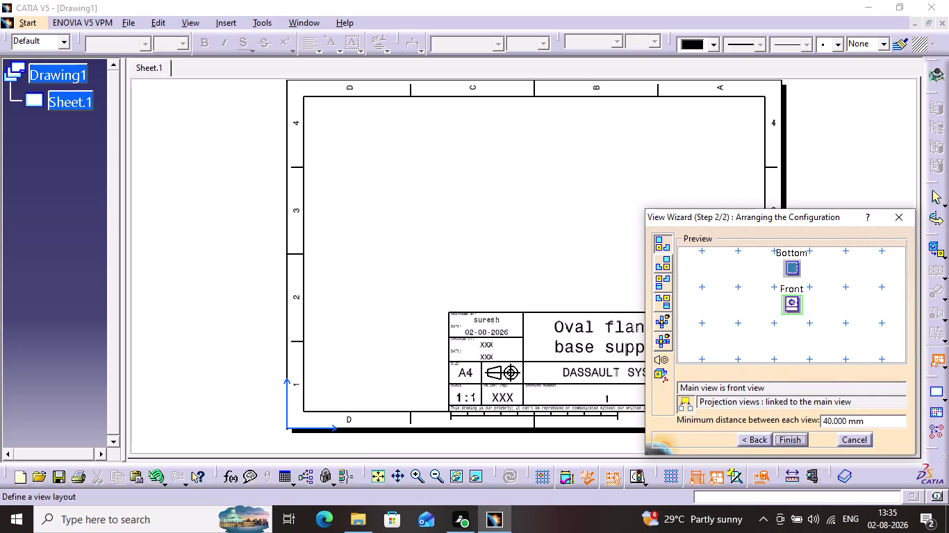
Try top, rear, bottom and front views as the extra wizard view.
click(659, 286)
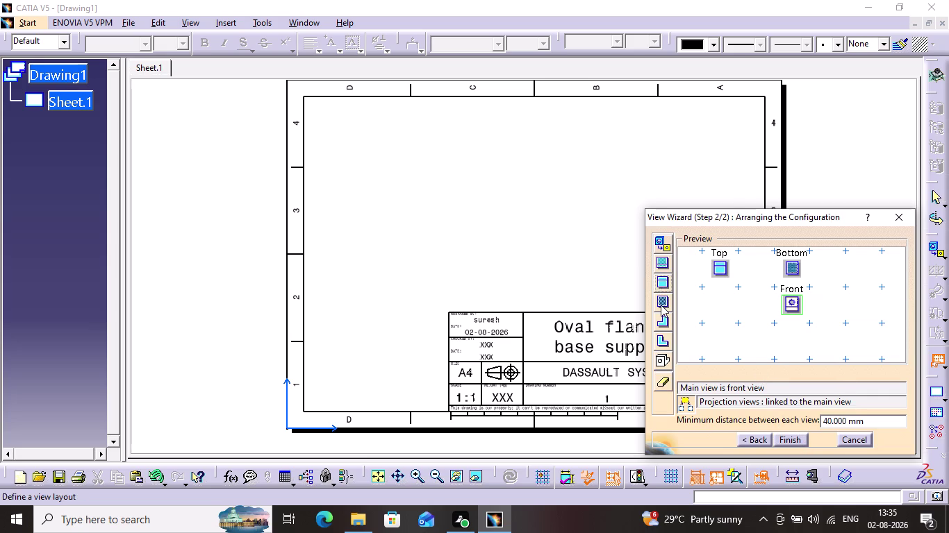
click(664, 267)
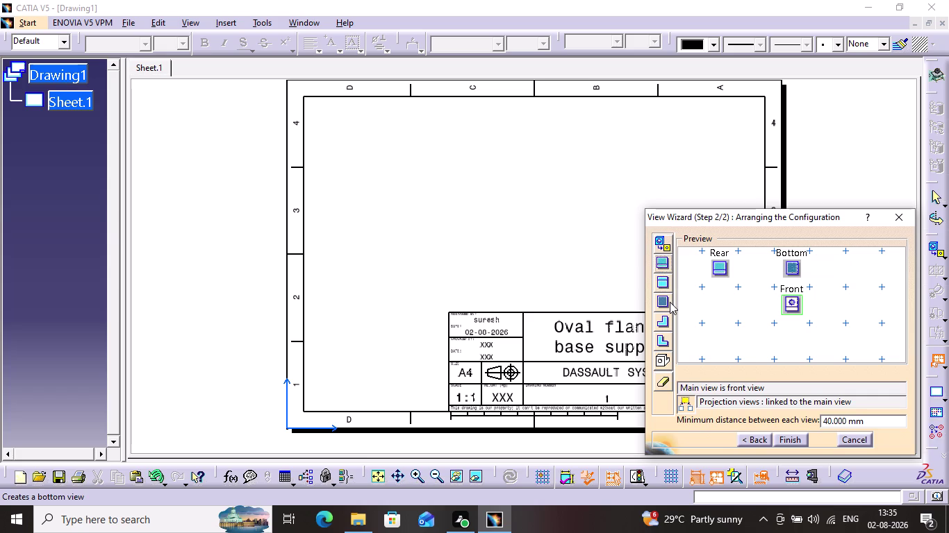
click(666, 324)
click(664, 304)
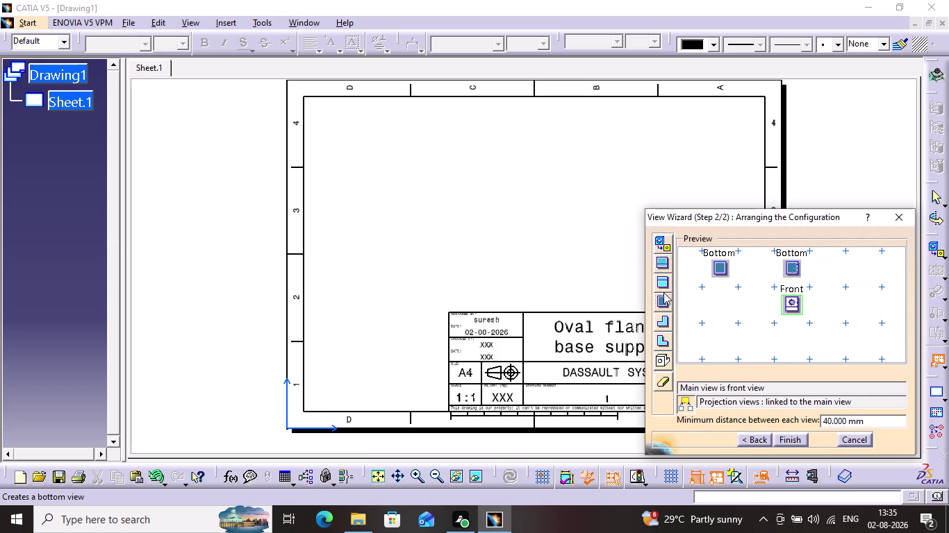
click(661, 279)
click(660, 262)
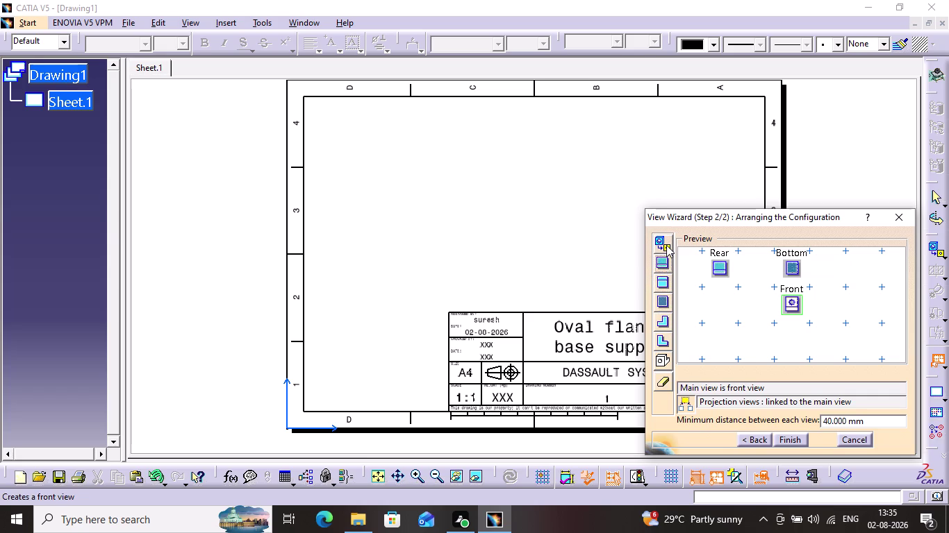
click(666, 245)
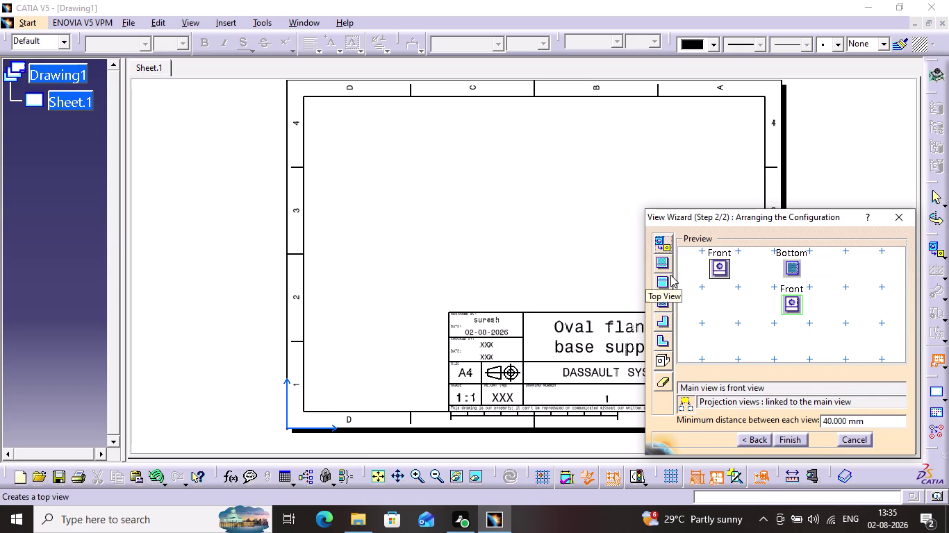
click(658, 263)
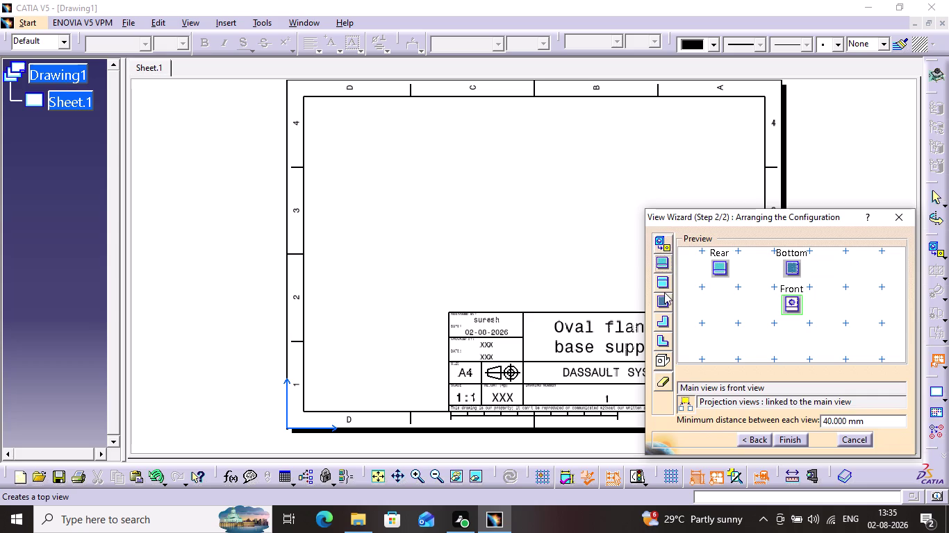
Place an Isometric view right of Front, add a Left view, and finish.
click(666, 360)
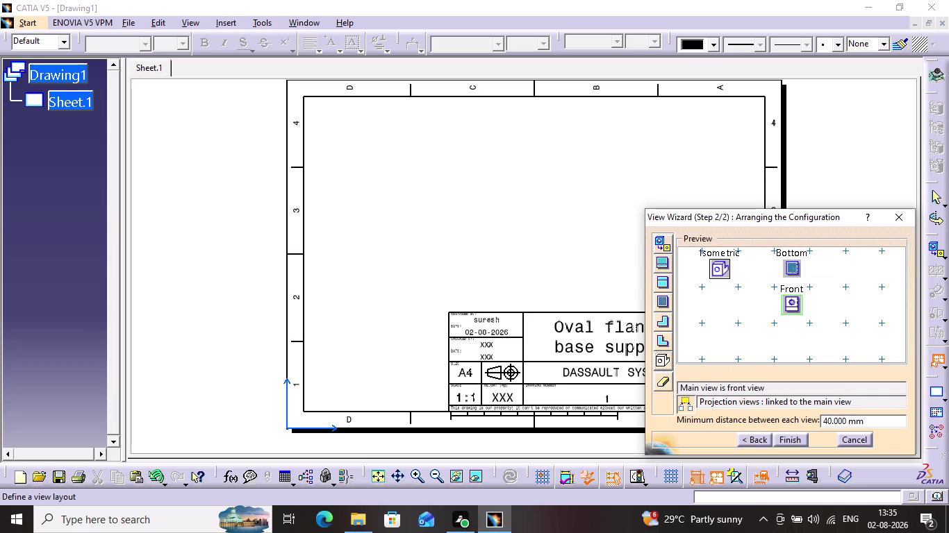
drag(726, 262, 722, 311)
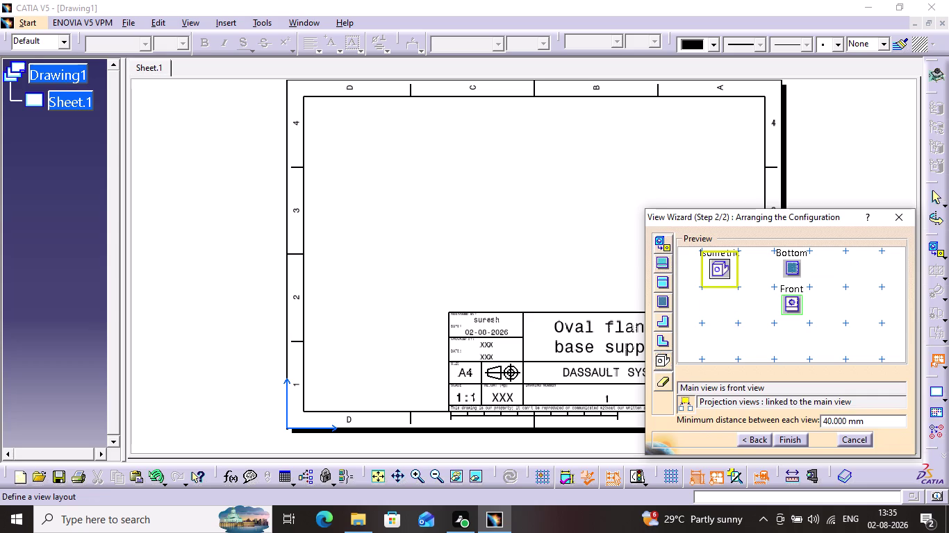
drag(722, 312, 752, 312)
click(749, 307)
drag(714, 268, 753, 293)
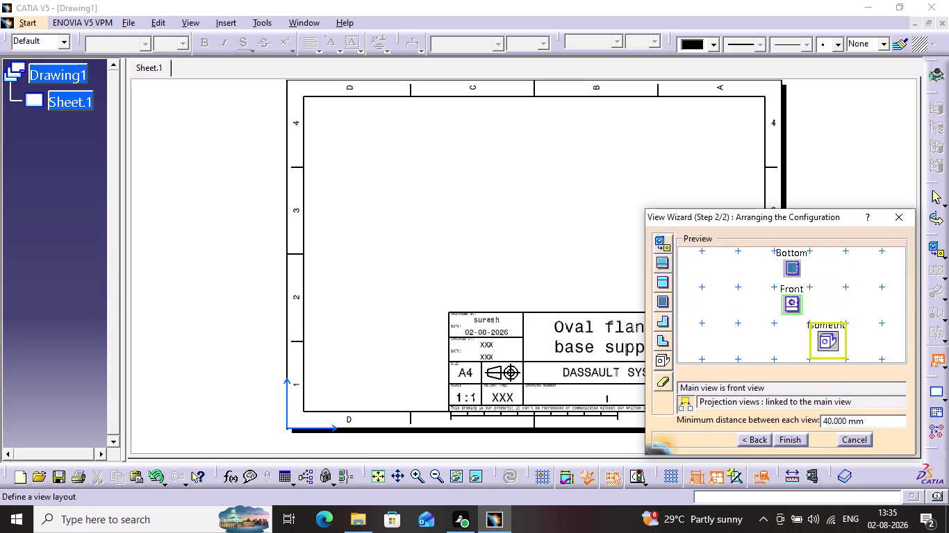
drag(753, 293, 727, 281)
click(727, 282)
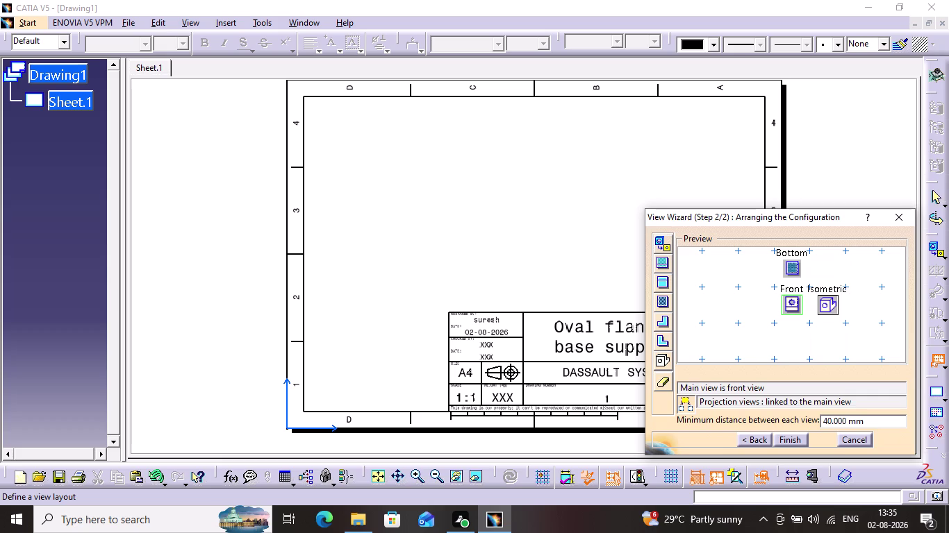
click(663, 323)
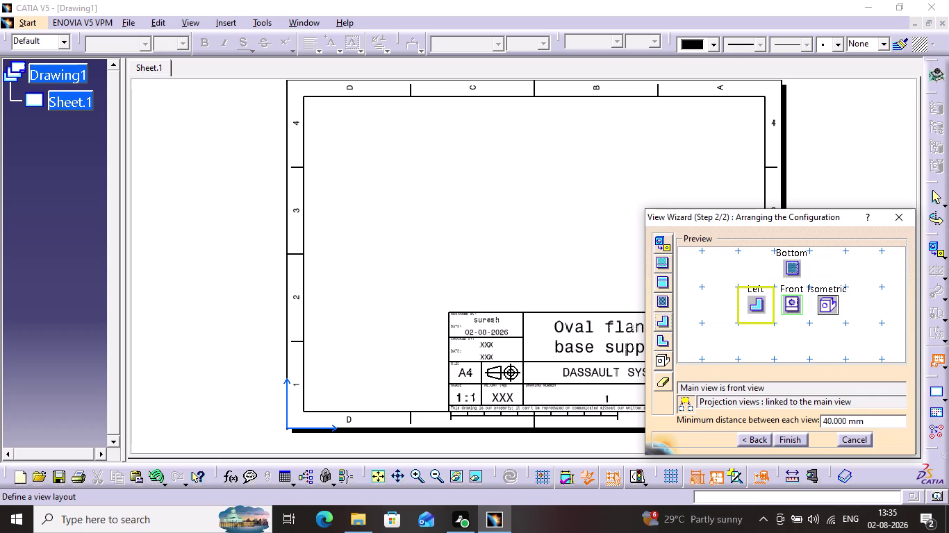
click(798, 442)
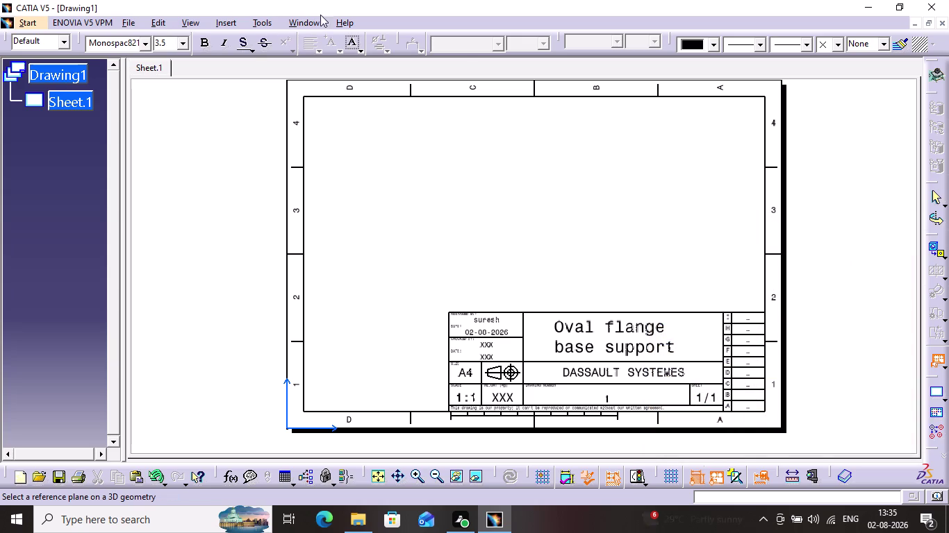
Pick a reference plane on the flange part to generate the views on the A4 sheet.
click(303, 21)
click(336, 109)
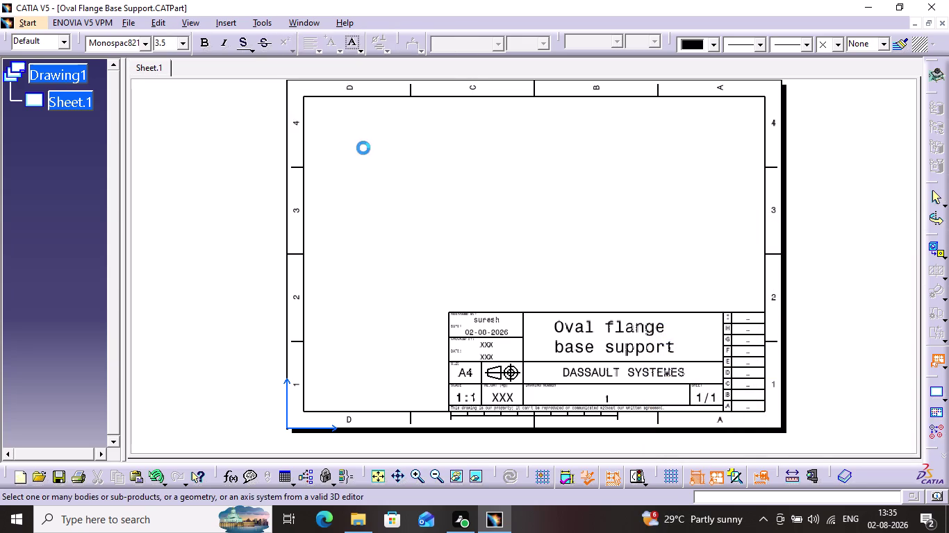
click(400, 331)
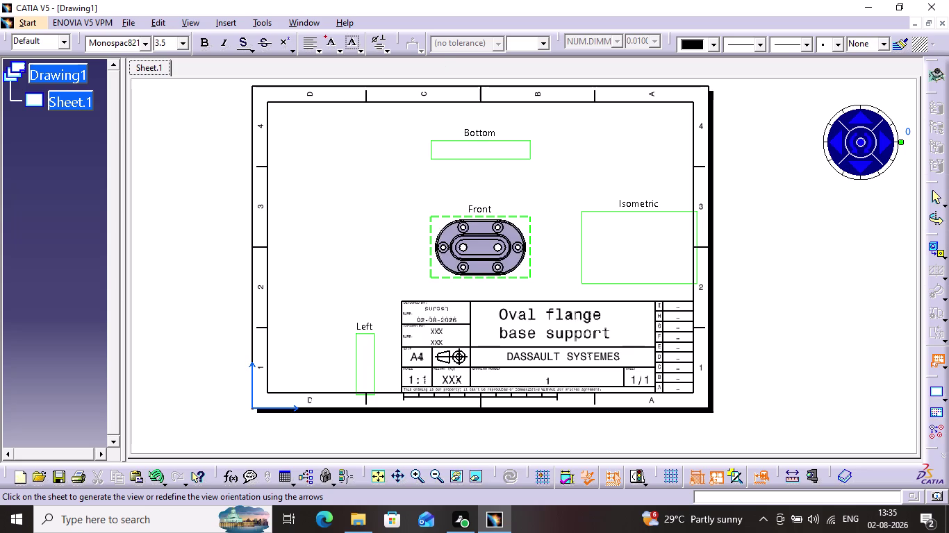
click(473, 153)
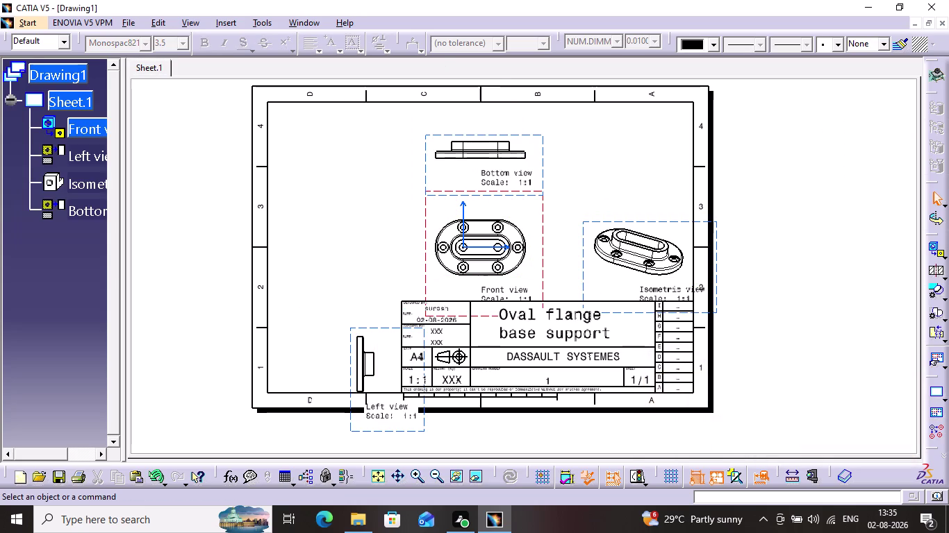
Hide the Left view and move the Front view group to the left.
right_click(368, 328)
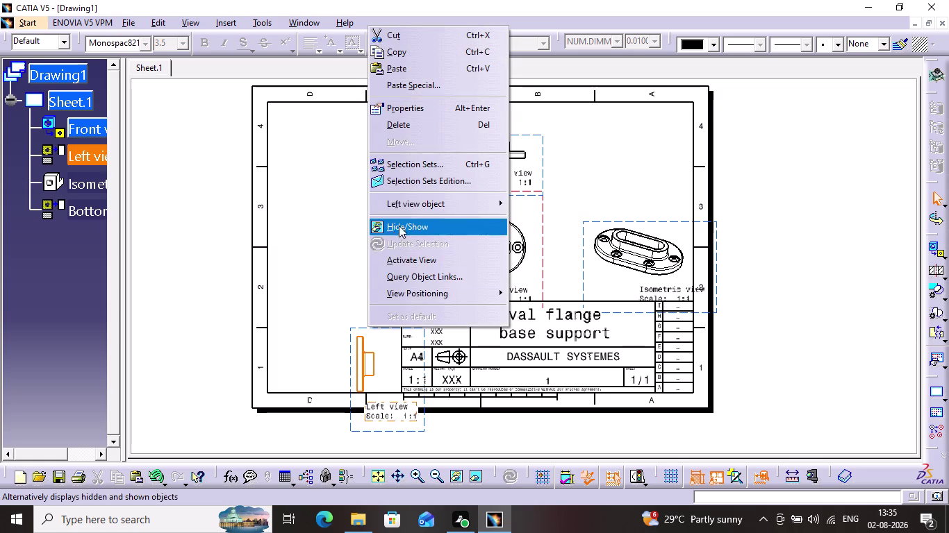
click(428, 117)
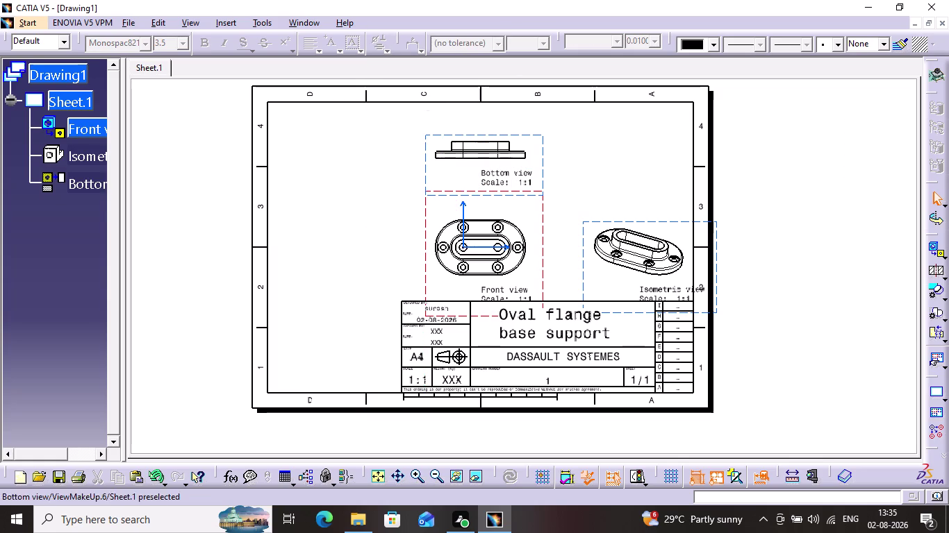
drag(426, 216, 392, 212)
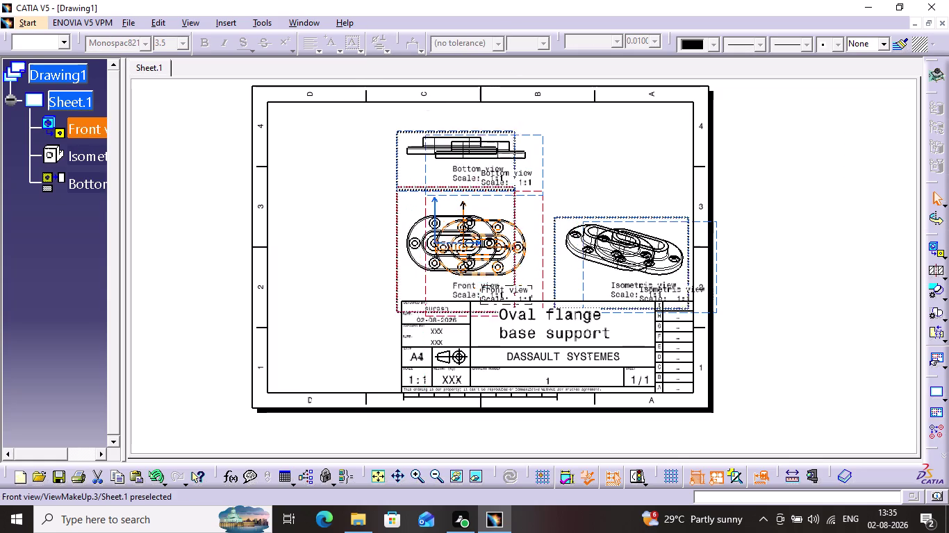
drag(392, 212, 340, 191)
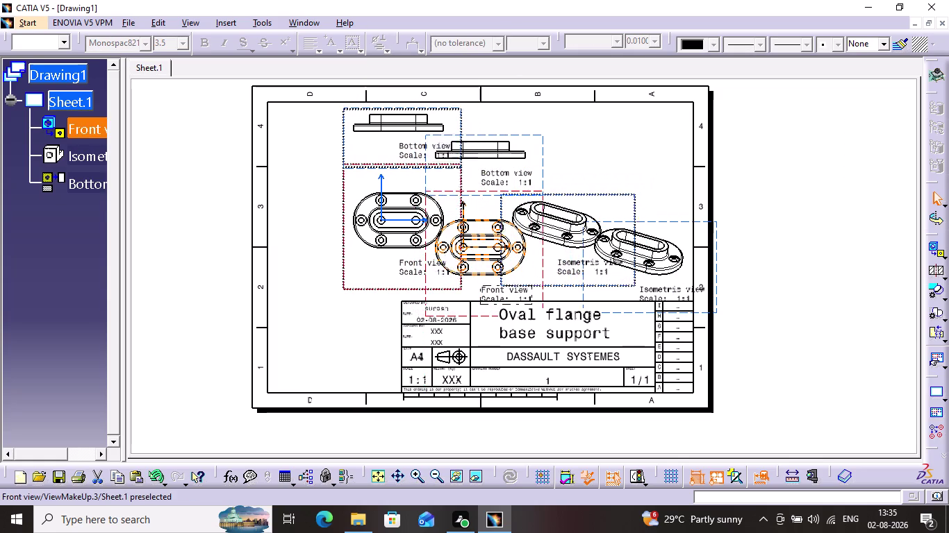
drag(341, 191, 321, 185)
click(521, 144)
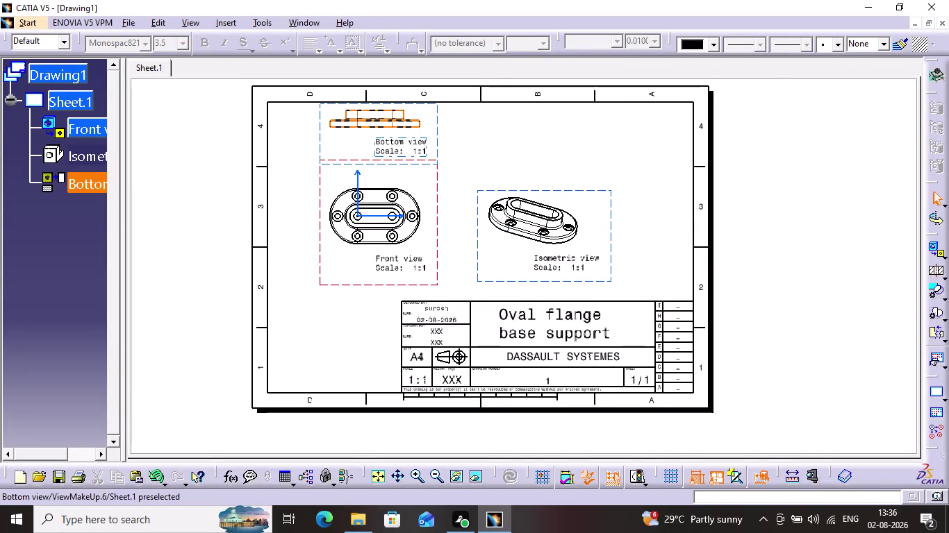
Reposition the Bottom view above Front and fine-tune the view spacing.
drag(437, 129, 451, 119)
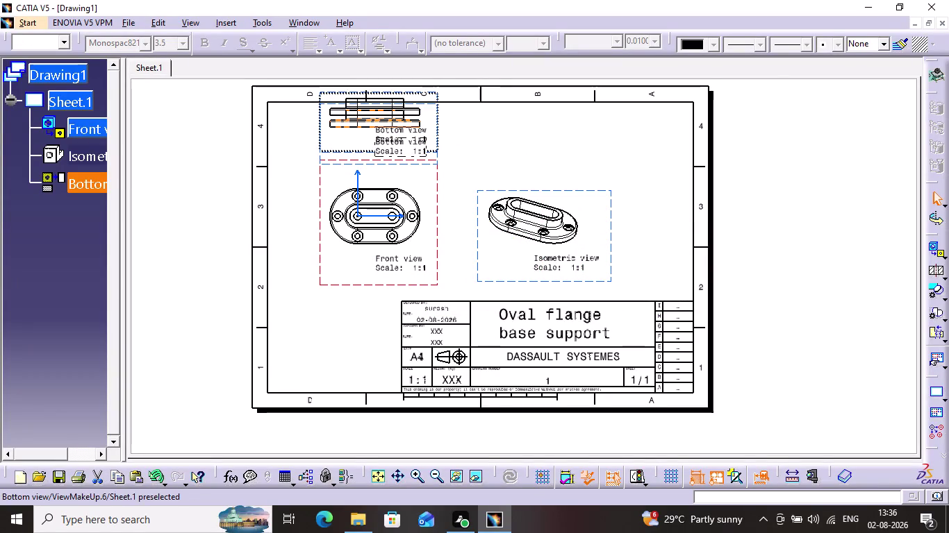
drag(450, 120, 450, 125)
click(467, 130)
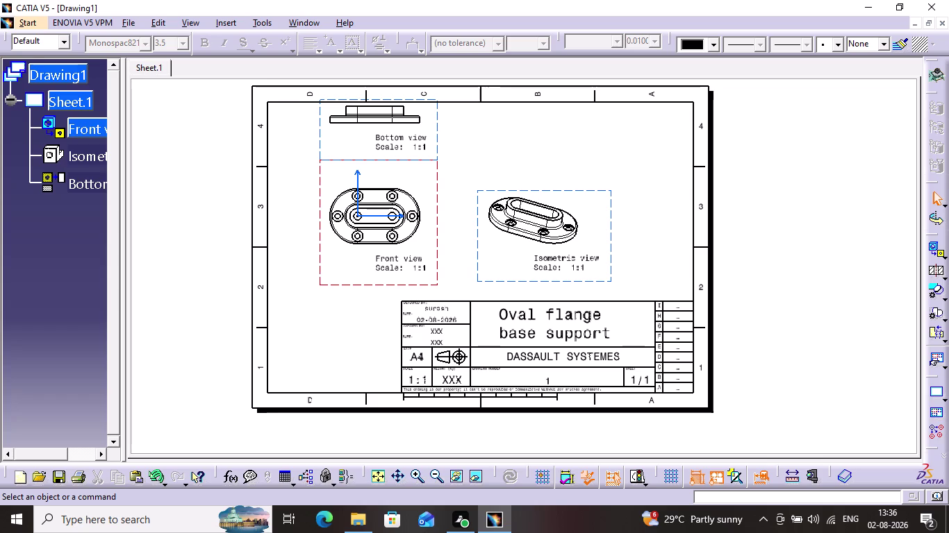
drag(425, 173, 424, 190)
drag(427, 173, 434, 191)
drag(405, 195, 406, 215)
drag(439, 169, 444, 191)
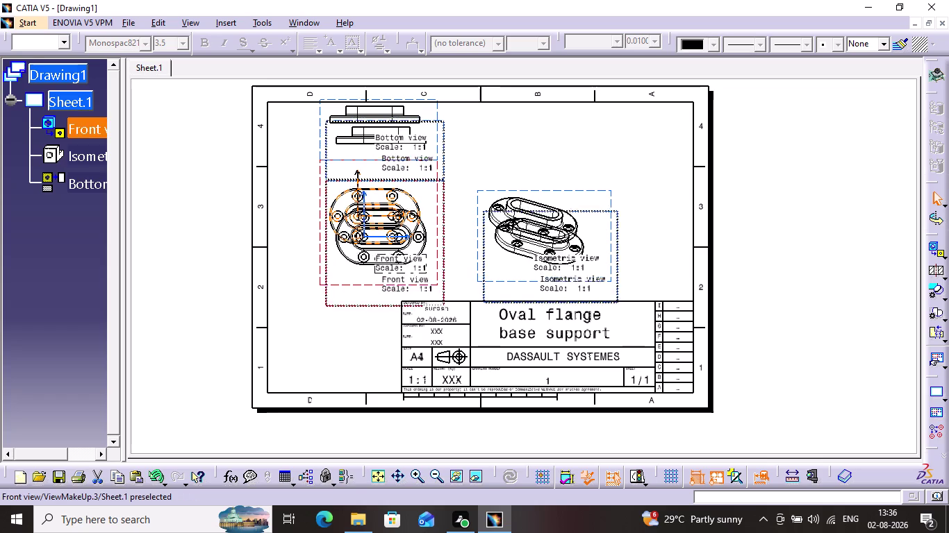
drag(443, 190, 442, 182)
click(471, 161)
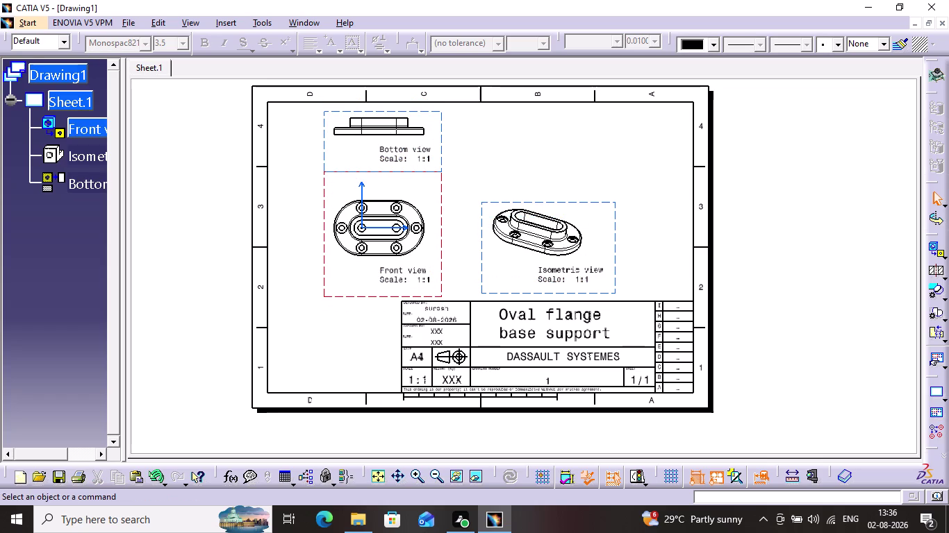
middle_drag(571, 175, 569, 168)
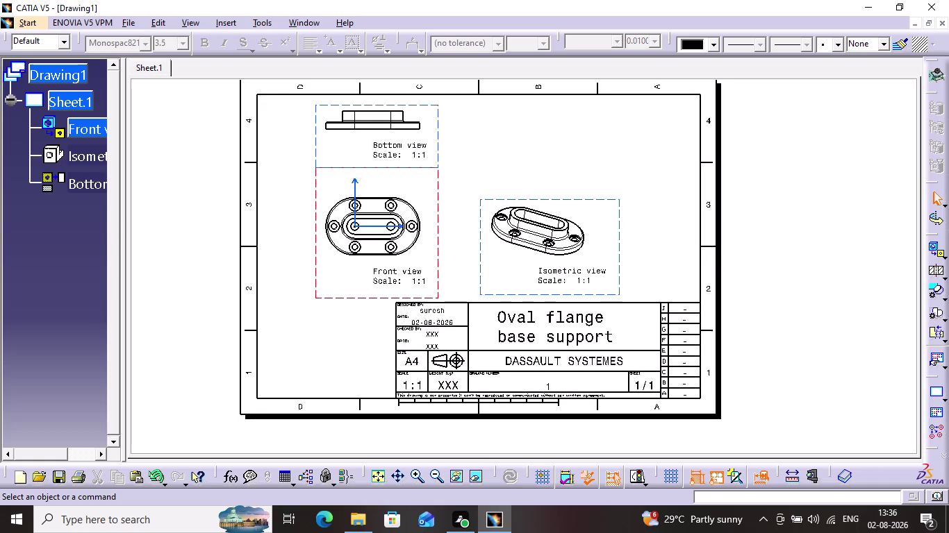
Zoom to the front view and dimension its outer right end arc with R18.
middle_drag(569, 169, 551, 29)
middle_drag(384, 185, 865, 296)
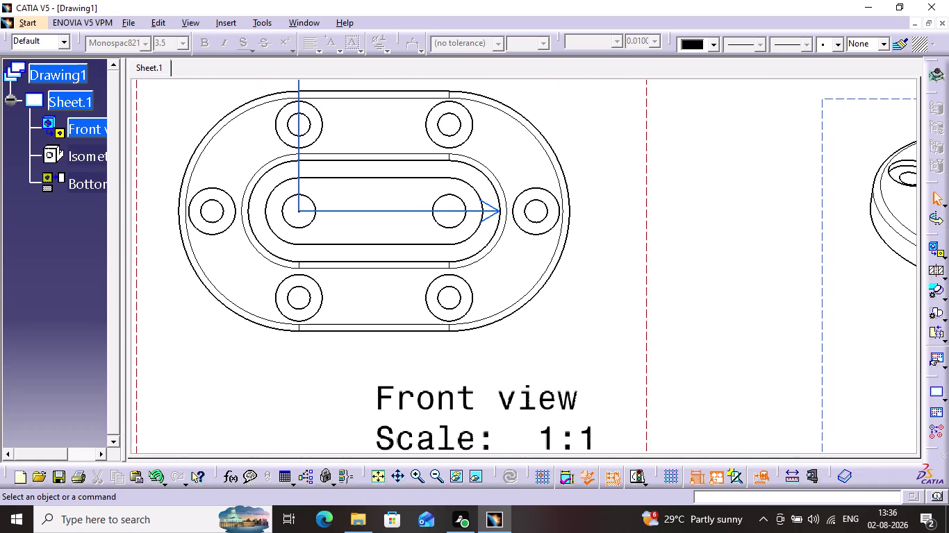
middle_drag(746, 257, 758, 254)
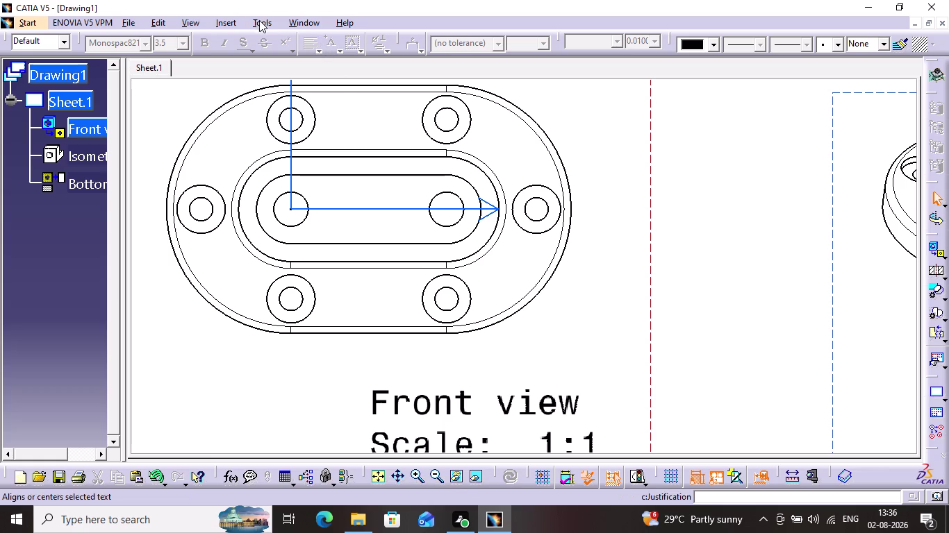
click(230, 25)
click(257, 81)
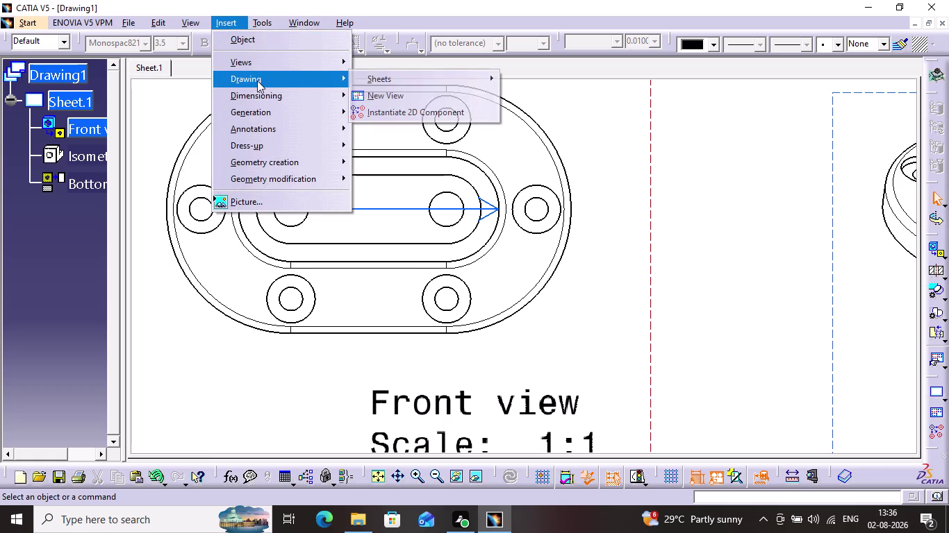
click(306, 91)
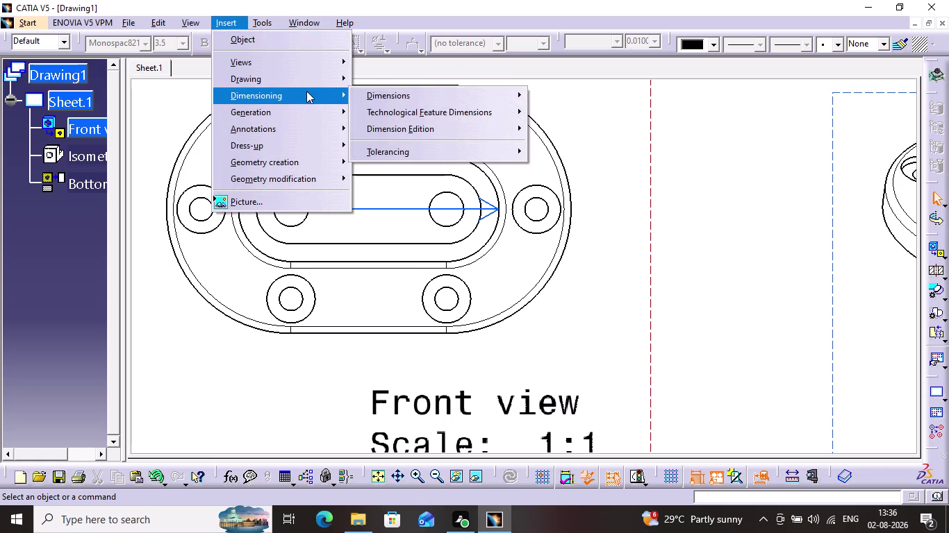
click(459, 99)
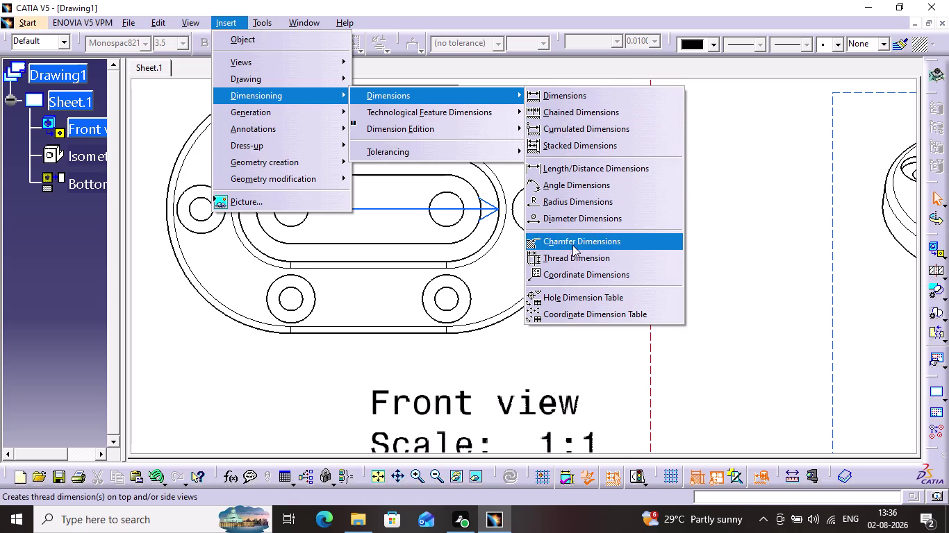
click(572, 201)
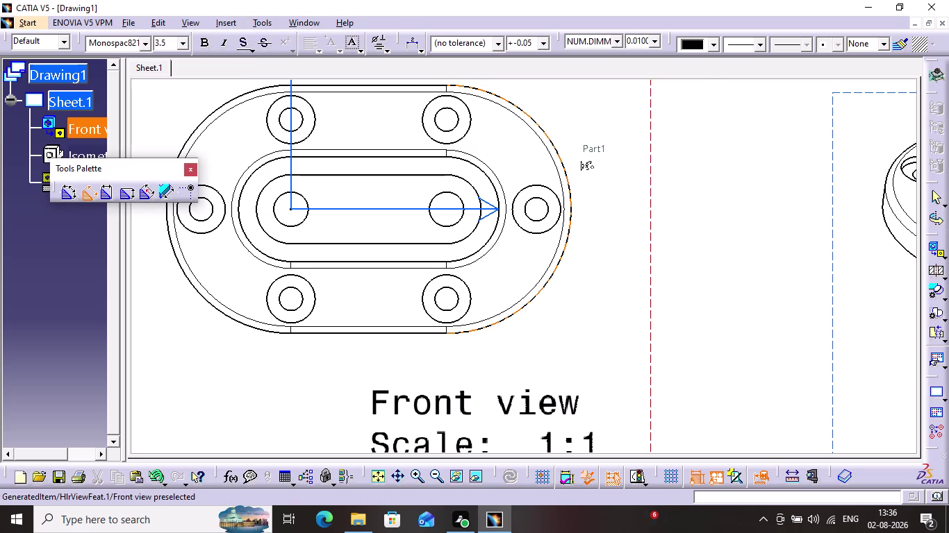
click(561, 153)
click(598, 153)
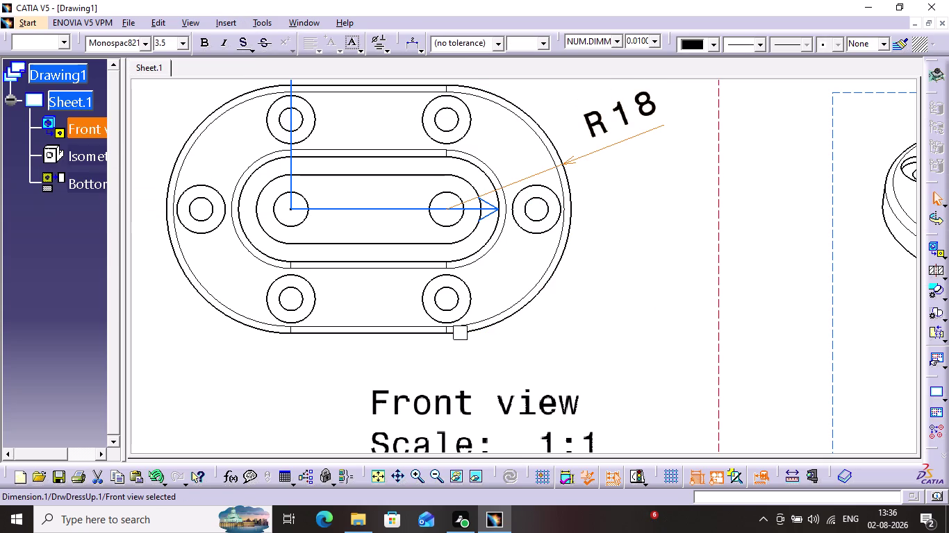
click(234, 24)
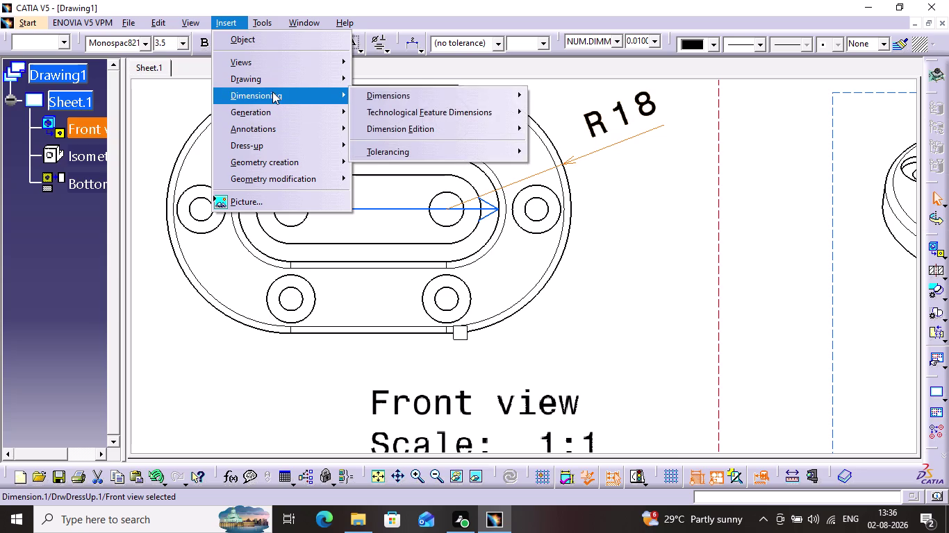
Add an R7.6 radius dimension to the slot outline's right end arc, lower right.
click(415, 101)
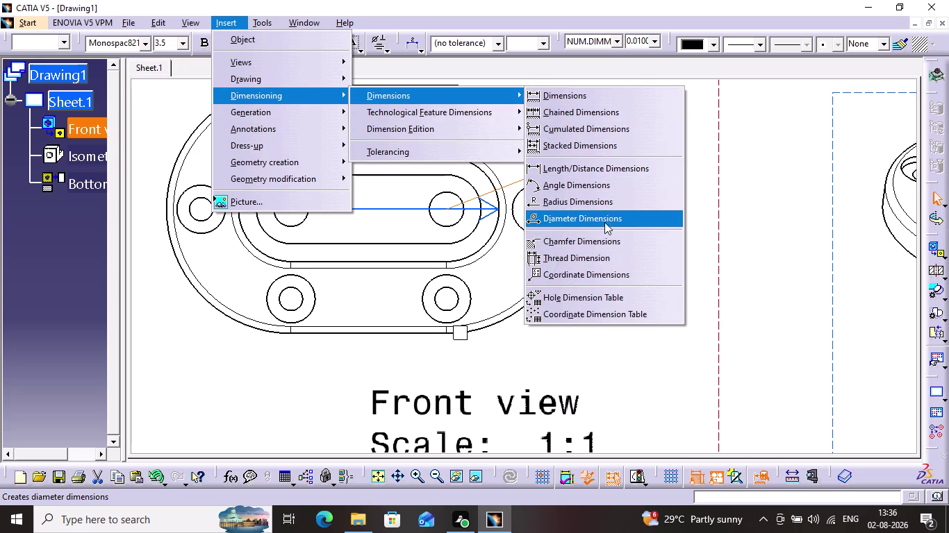
click(602, 203)
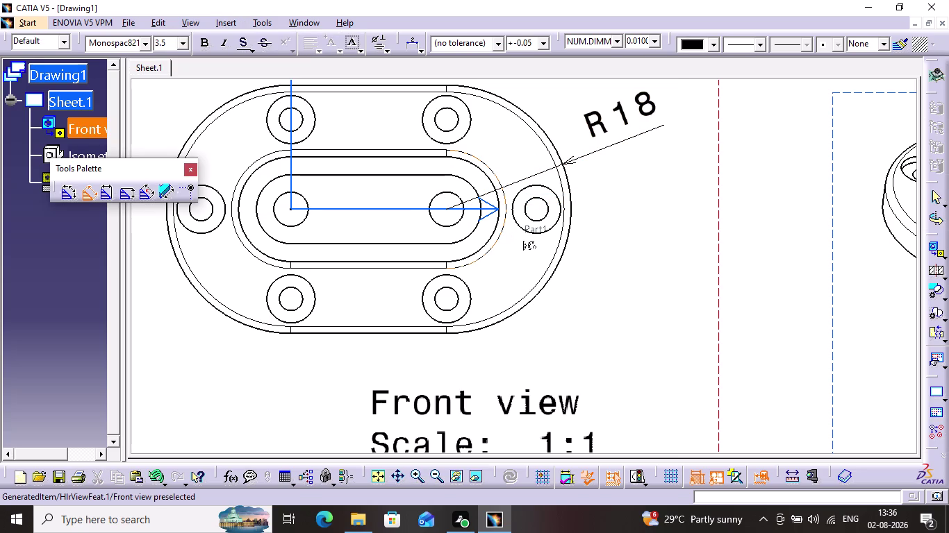
click(492, 232)
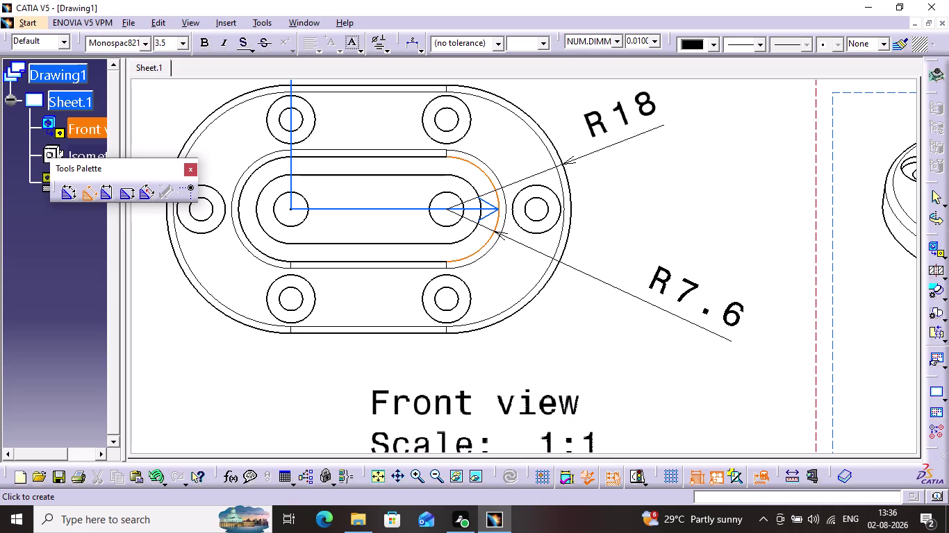
click(641, 289)
click(657, 238)
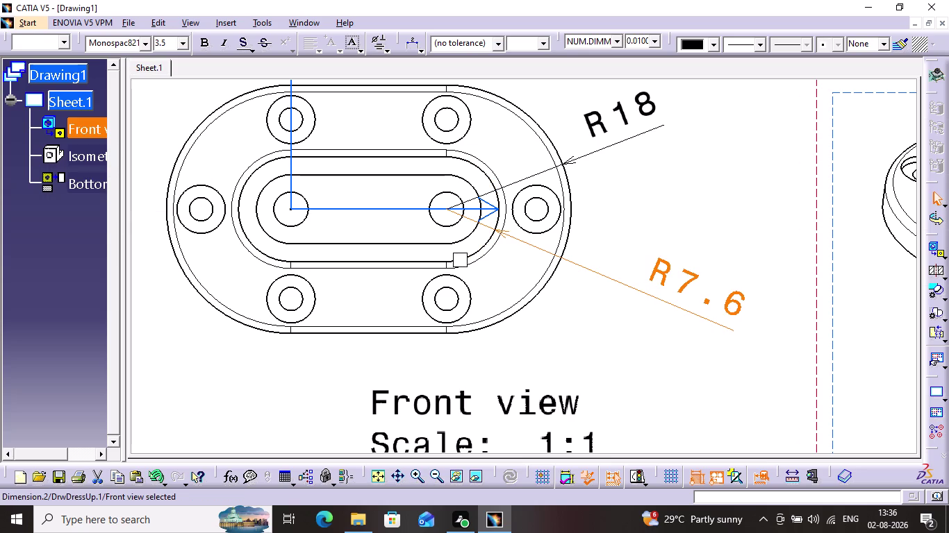
middle_drag(399, 174, 612, 225)
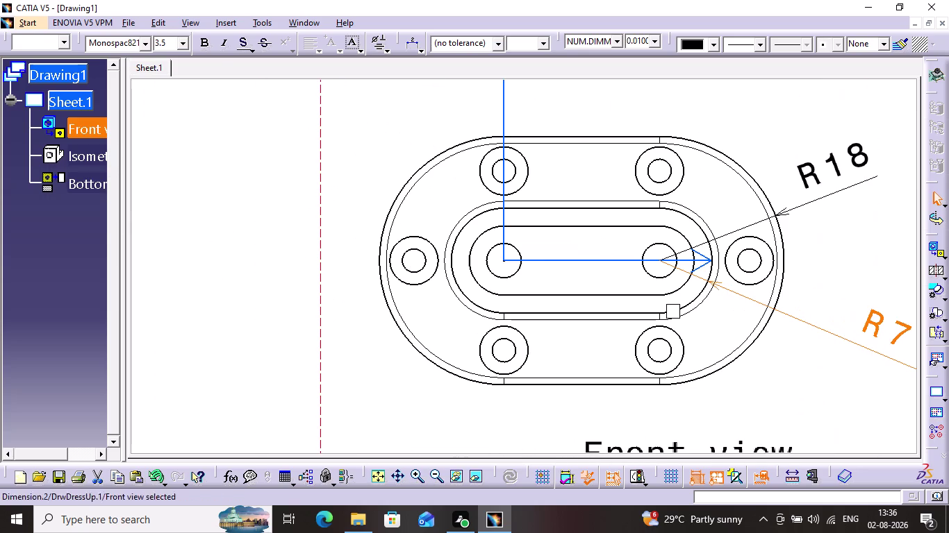
click(216, 26)
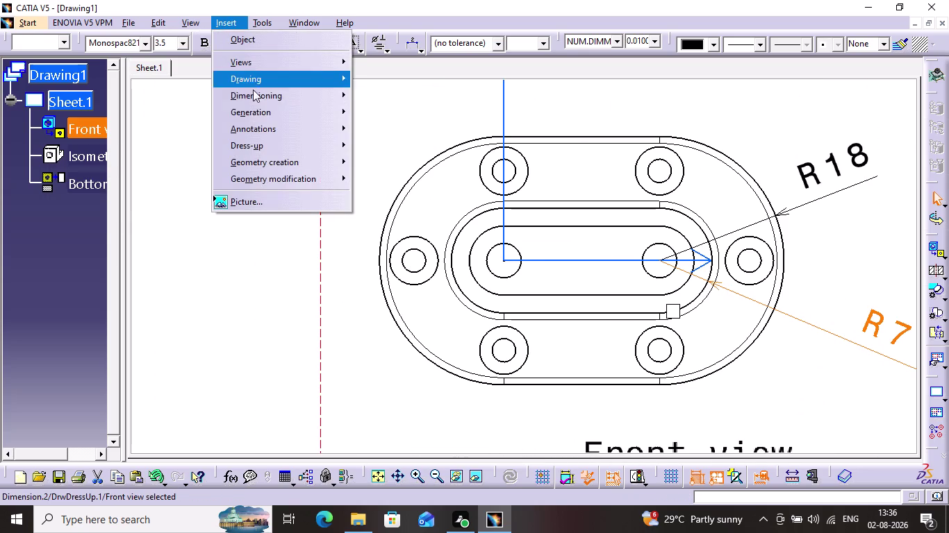
click(266, 103)
click(377, 101)
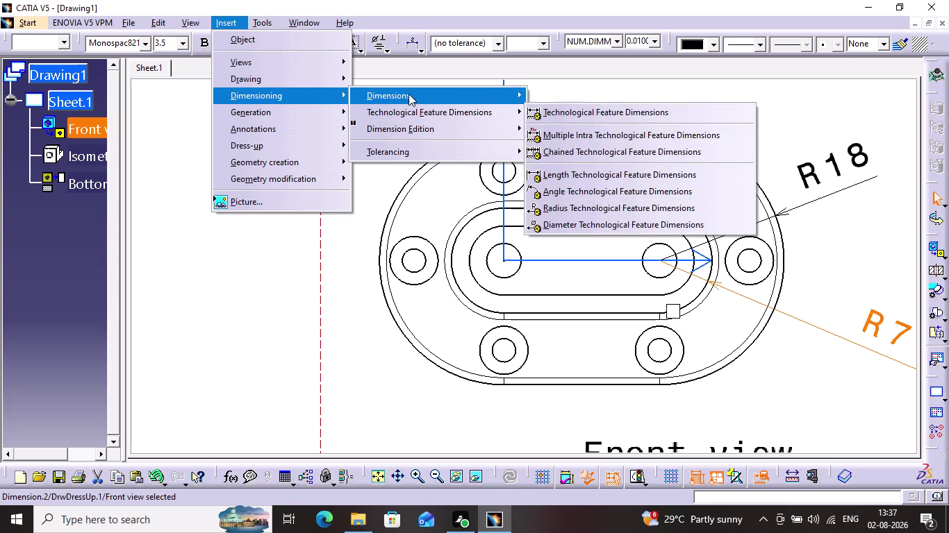
Add an R5 radius dimension to the inner slot's left end arc, upper left.
click(408, 94)
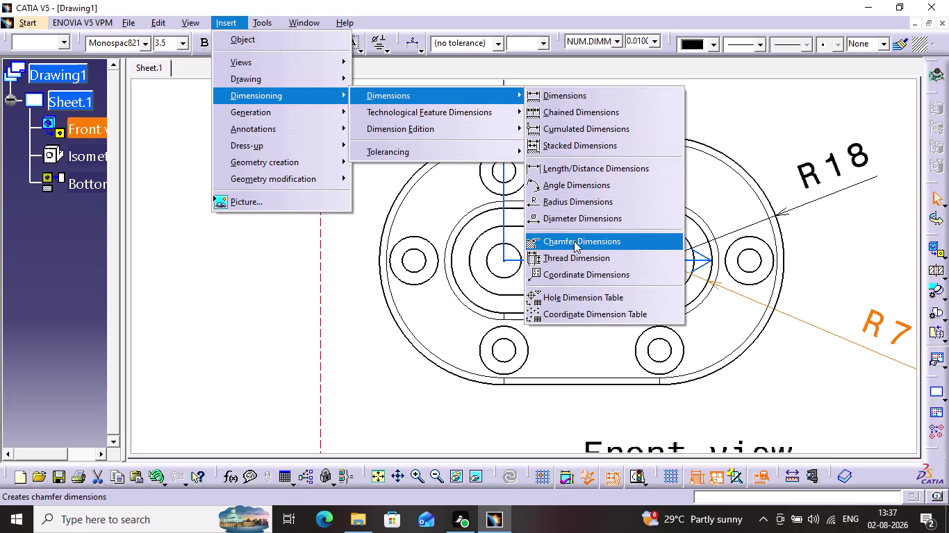
click(579, 210)
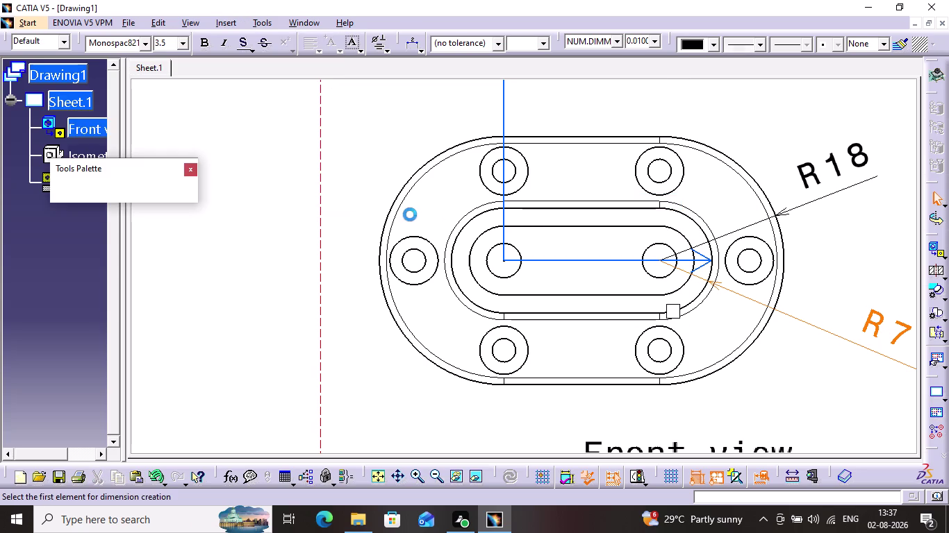
click(478, 233)
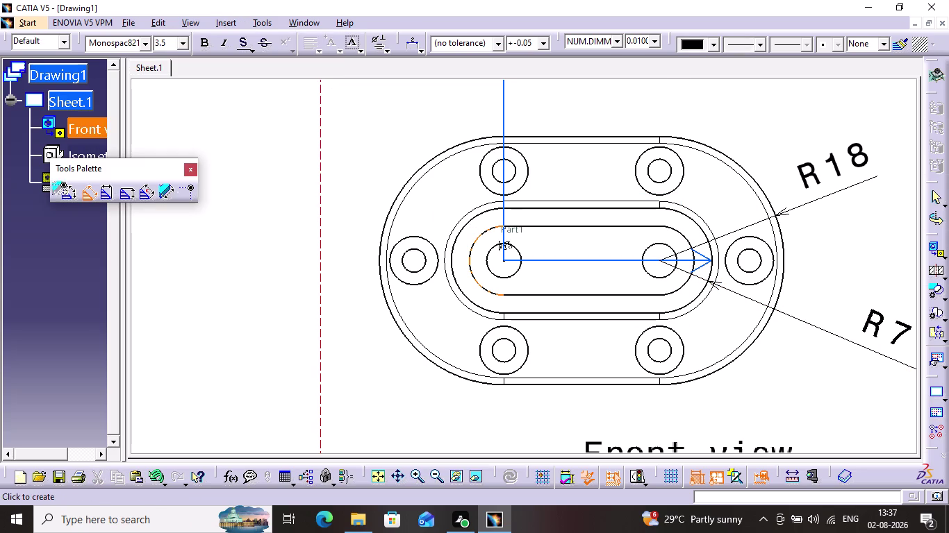
click(365, 157)
click(403, 122)
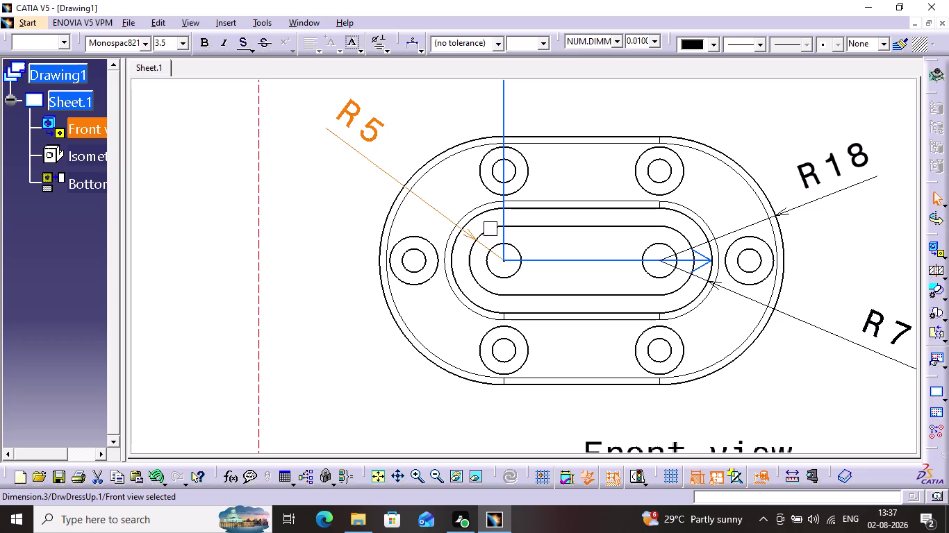
middle_drag(557, 196, 535, 95)
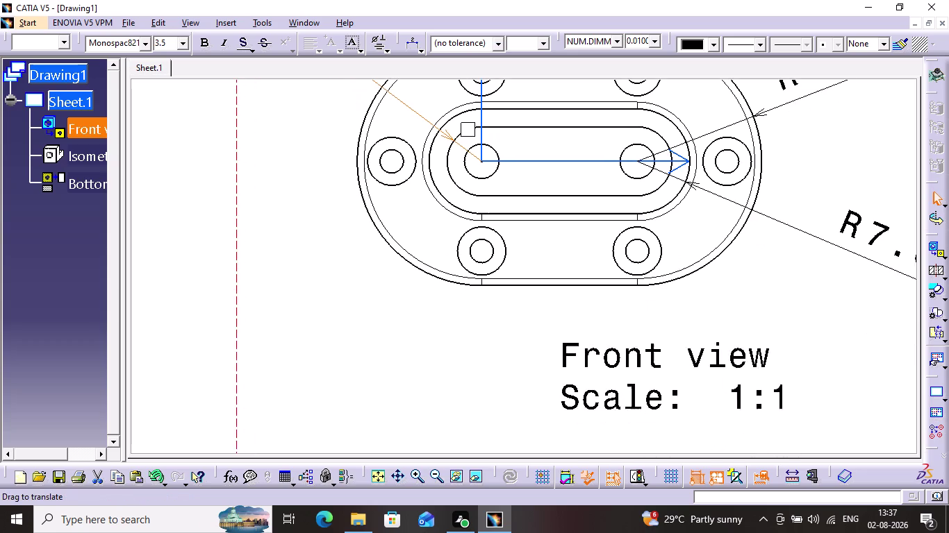
middle_drag(535, 95, 520, 148)
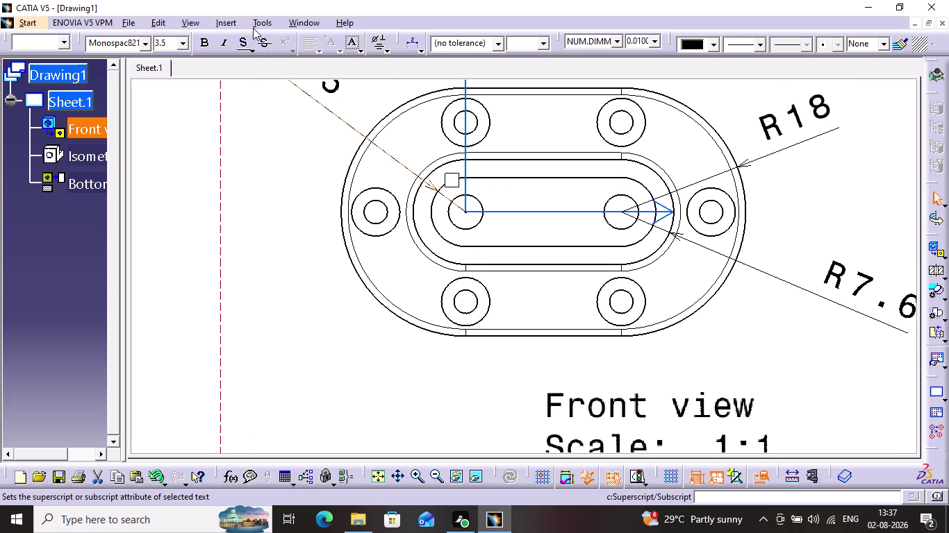
click(225, 20)
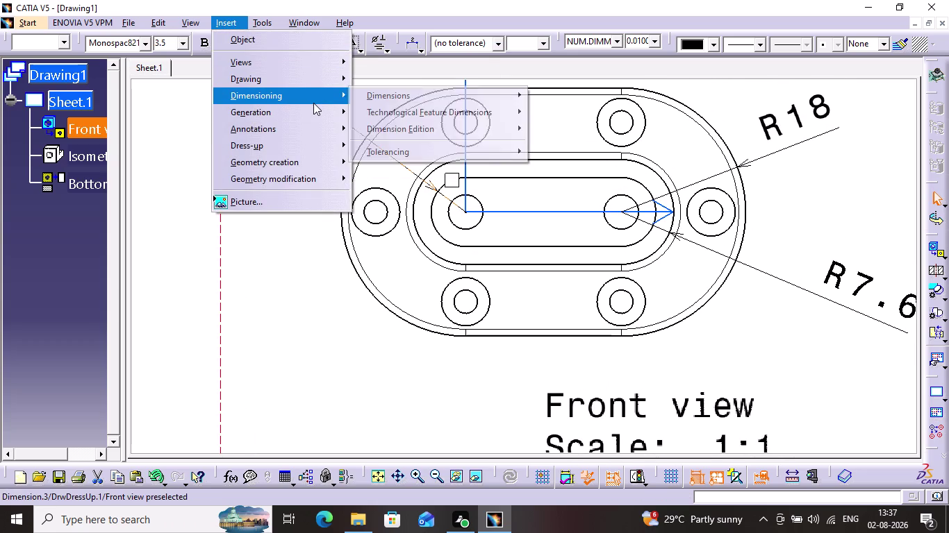
Place a 22.5 length dimension below the front view, between the bolt-hole columns.
click(490, 103)
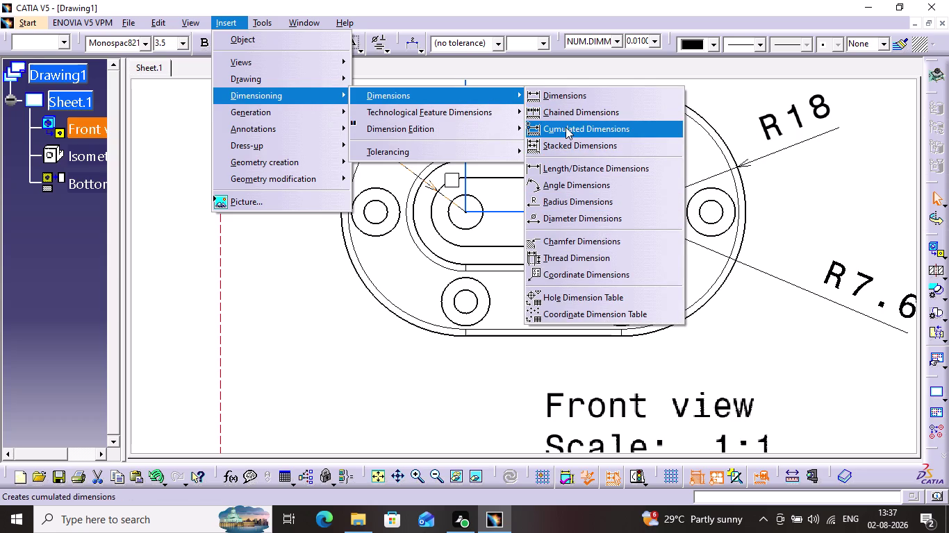
click(559, 102)
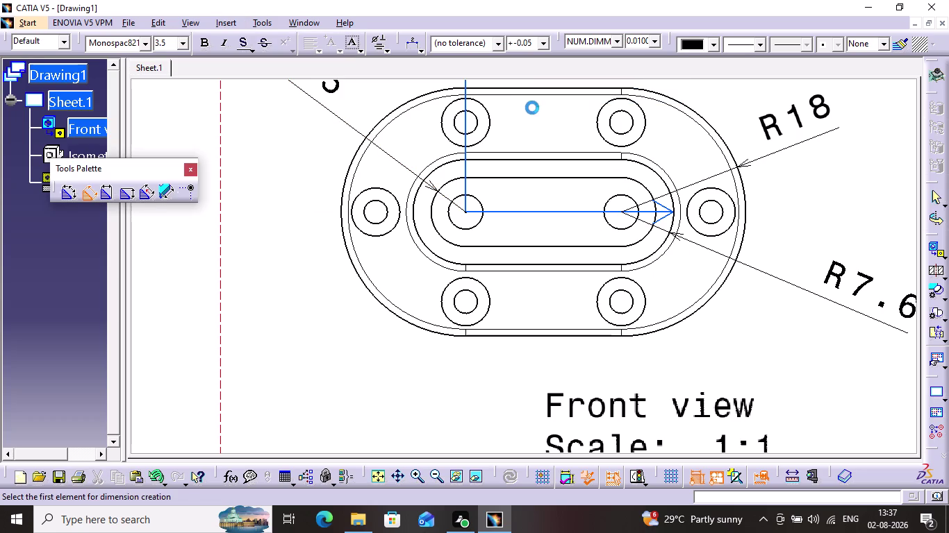
click(531, 86)
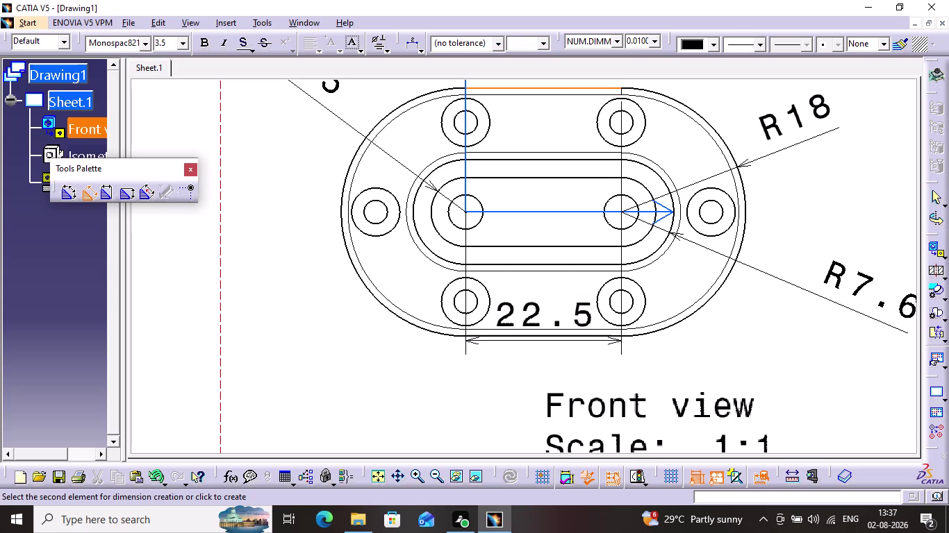
click(590, 381)
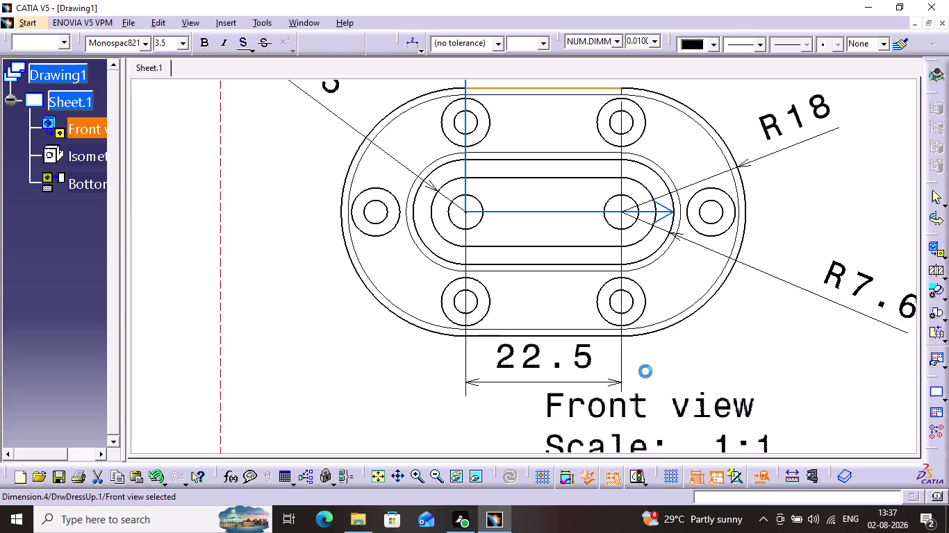
click(668, 369)
middle_drag(686, 346, 719, 324)
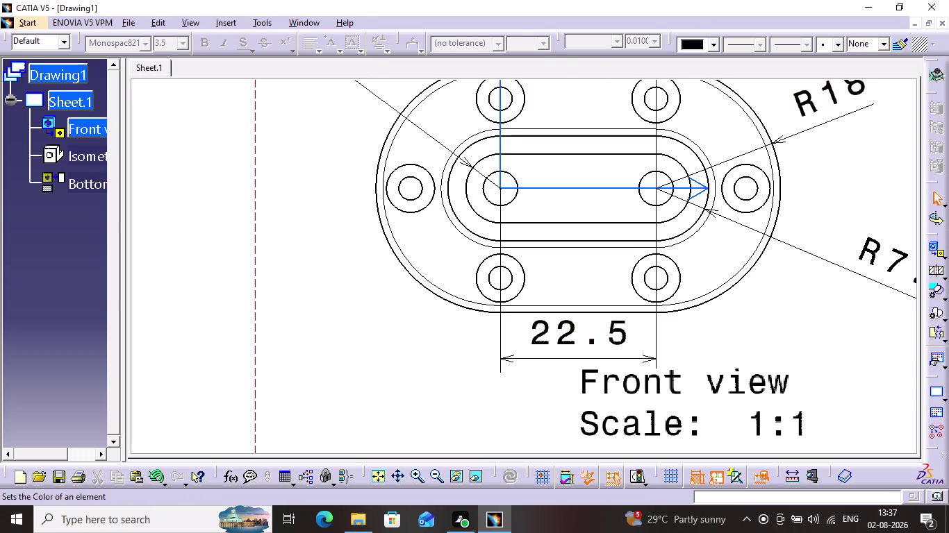
middle_drag(434, 155, 297, 204)
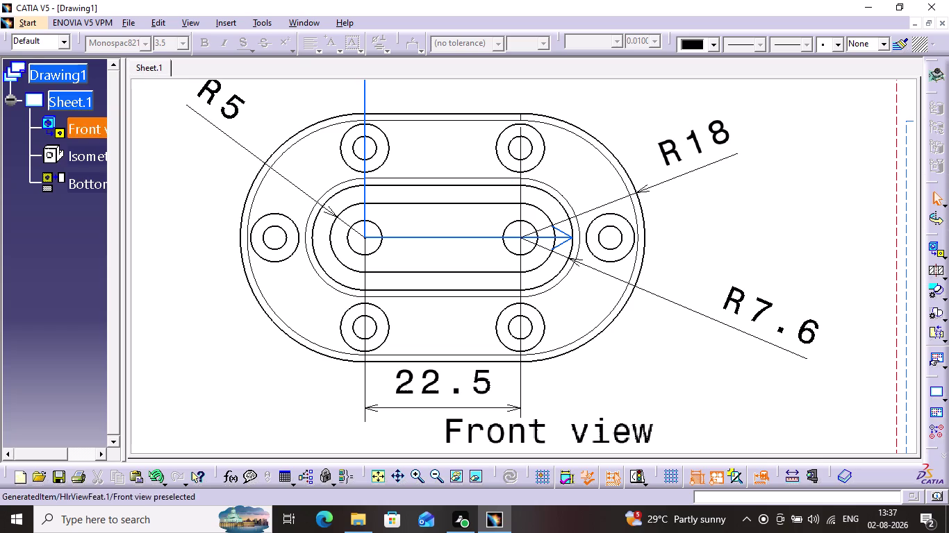
click(229, 20)
click(268, 89)
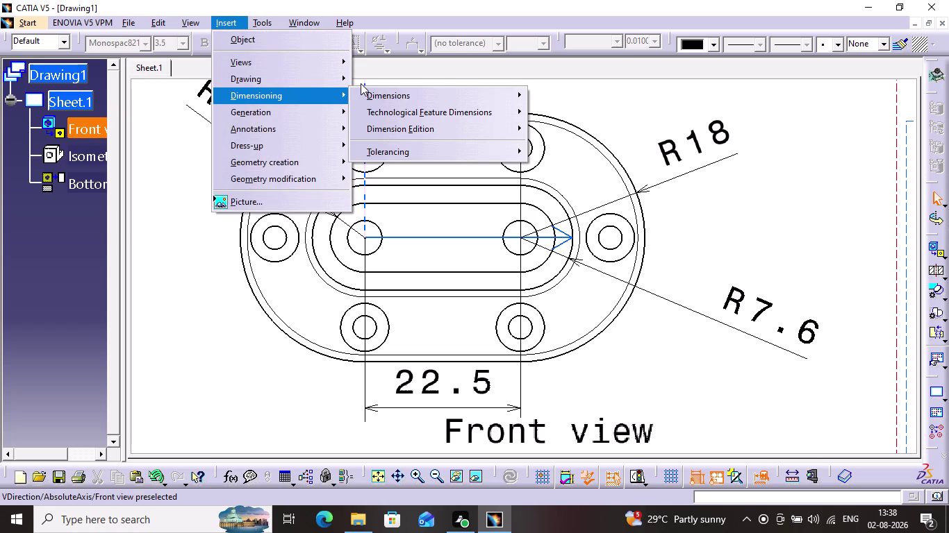
Label the upper-right bolt hole with a Ø7 diameter dimension placed above it.
click(367, 92)
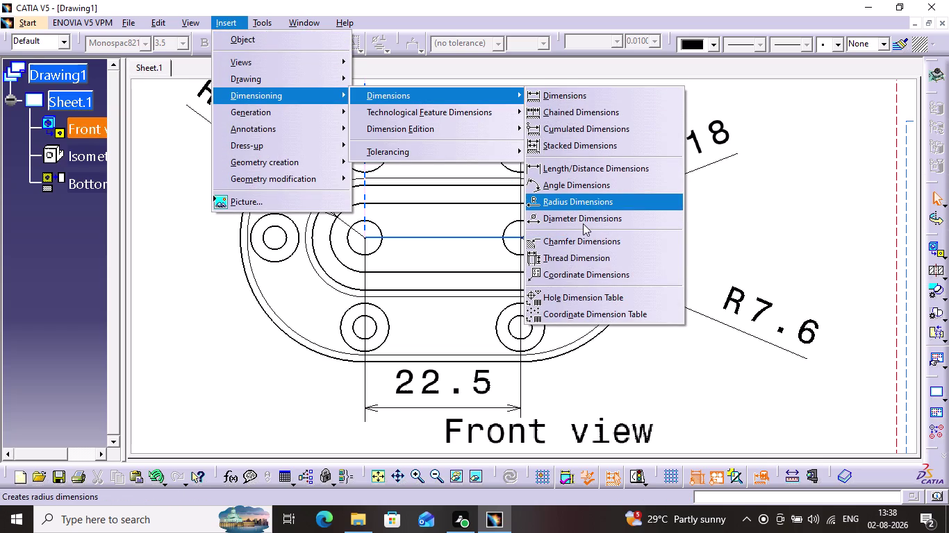
click(583, 223)
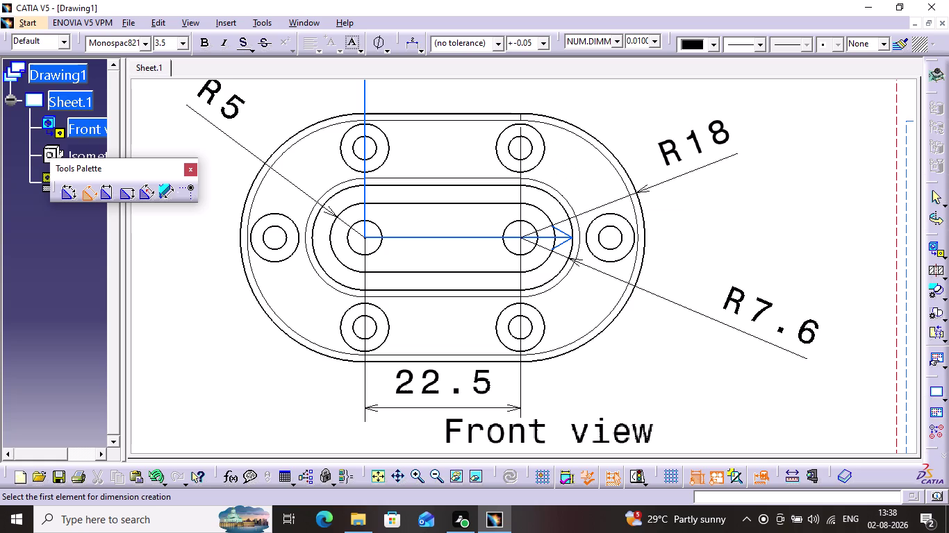
click(542, 153)
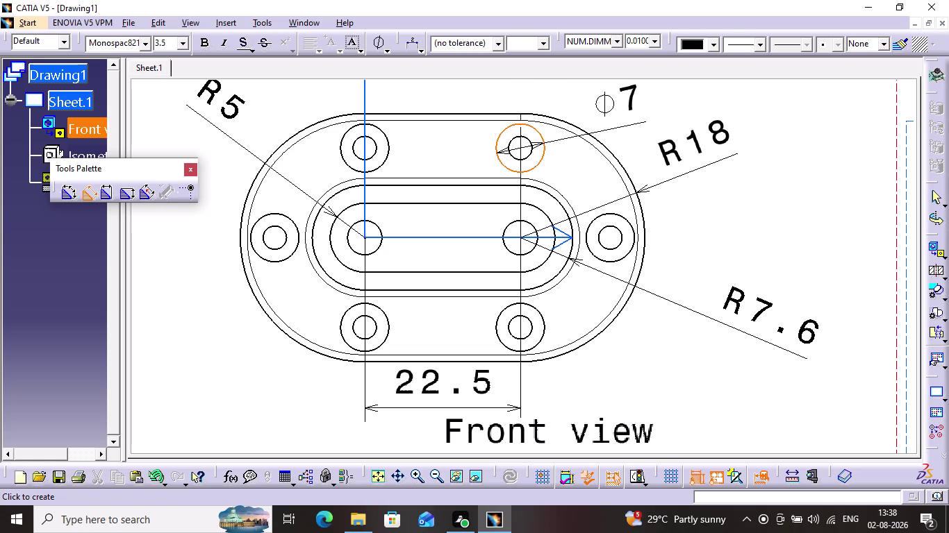
click(620, 111)
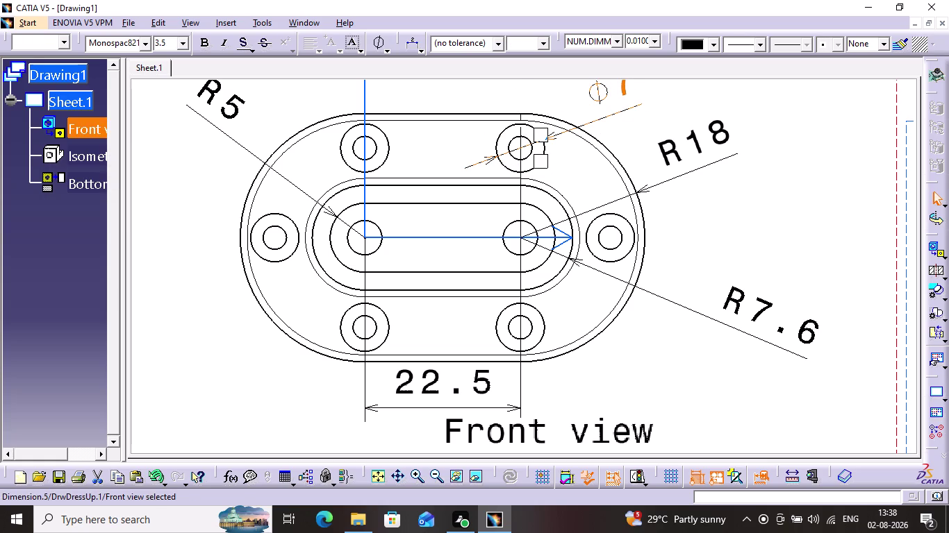
Insert a diameter symbol into the Φ7 dimension and leave it on no layer.
click(386, 51)
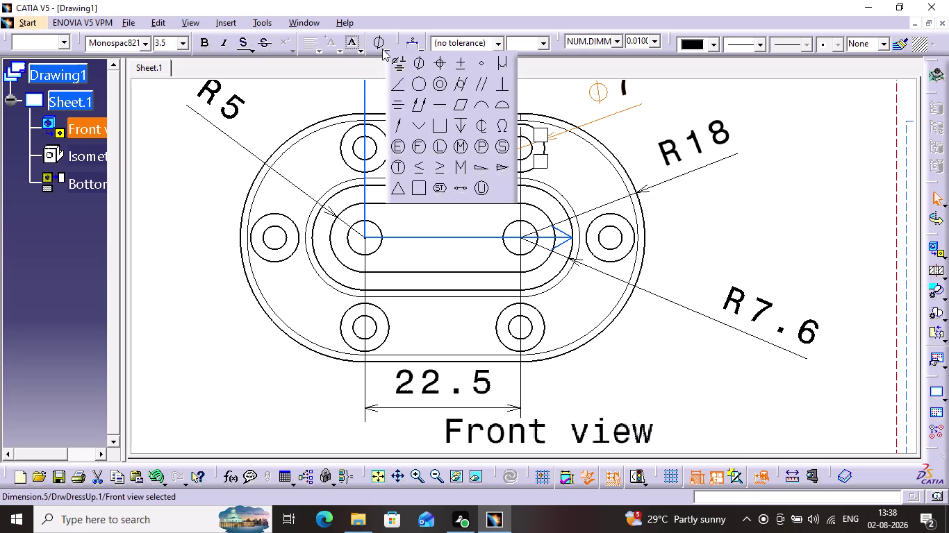
click(382, 42)
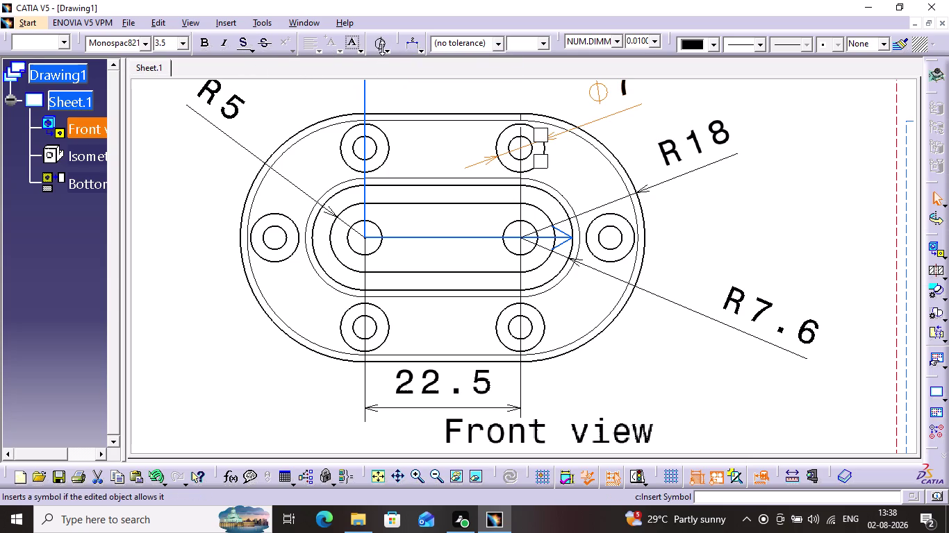
click(613, 41)
click(612, 40)
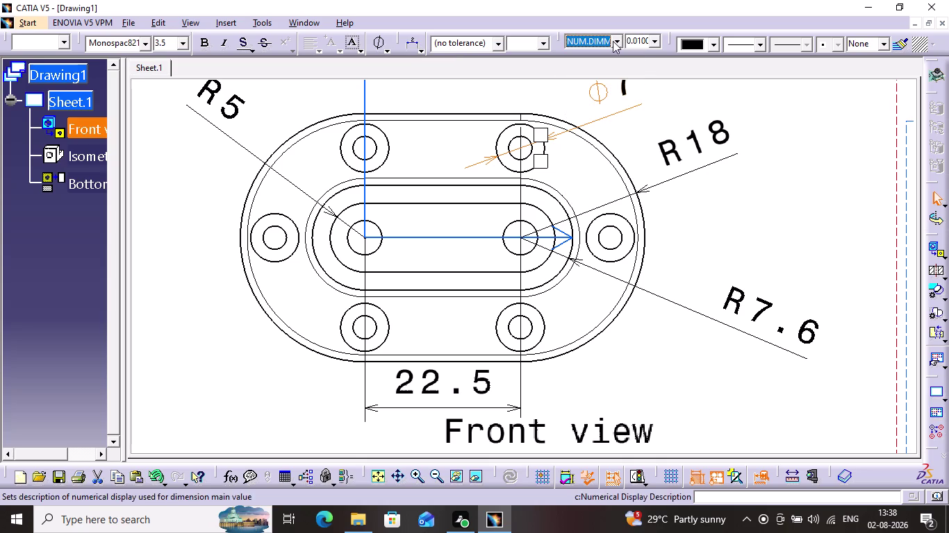
click(655, 36)
click(656, 37)
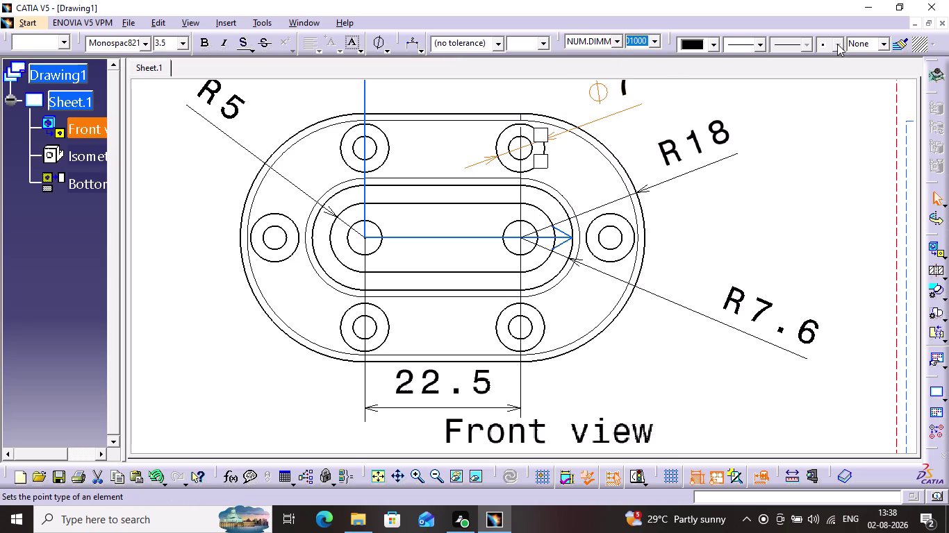
click(886, 39)
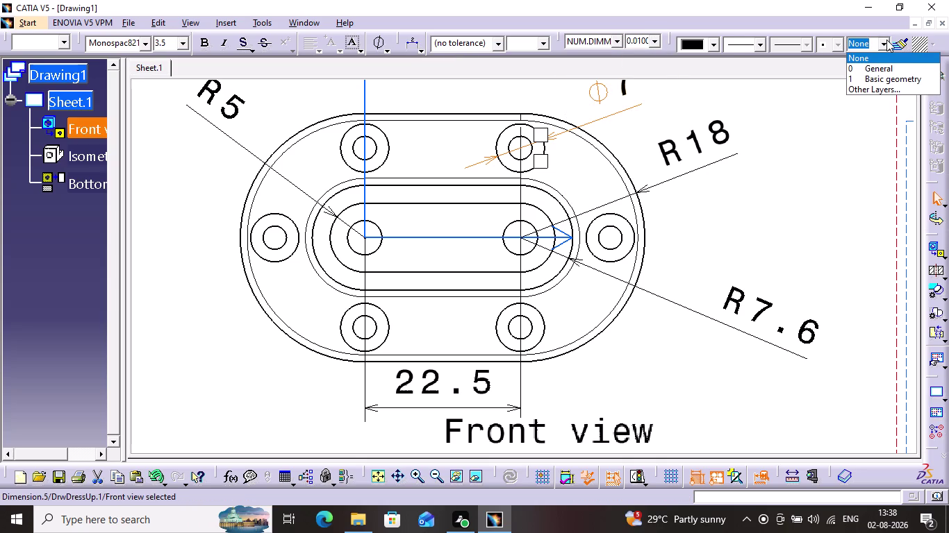
click(886, 40)
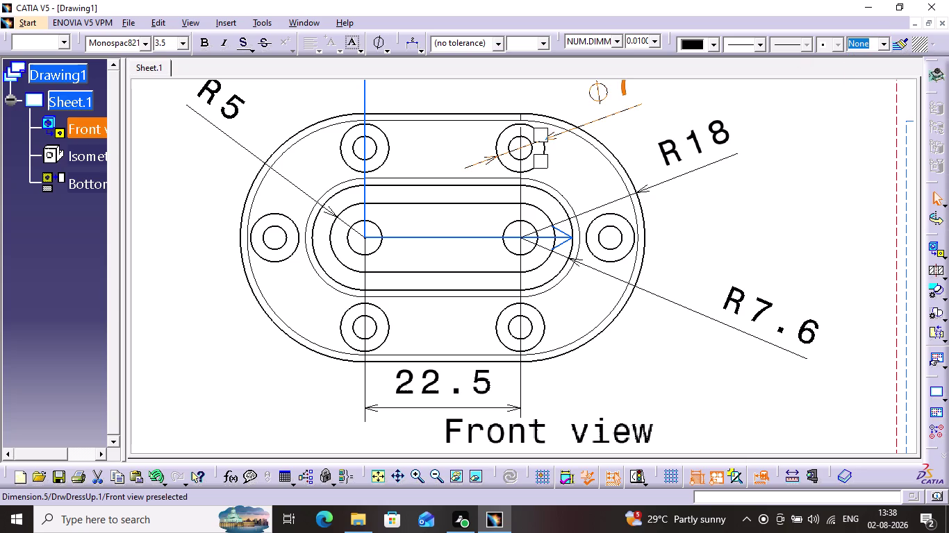
Check the R5 dimension's text size and pan the front view.
click(147, 46)
click(147, 45)
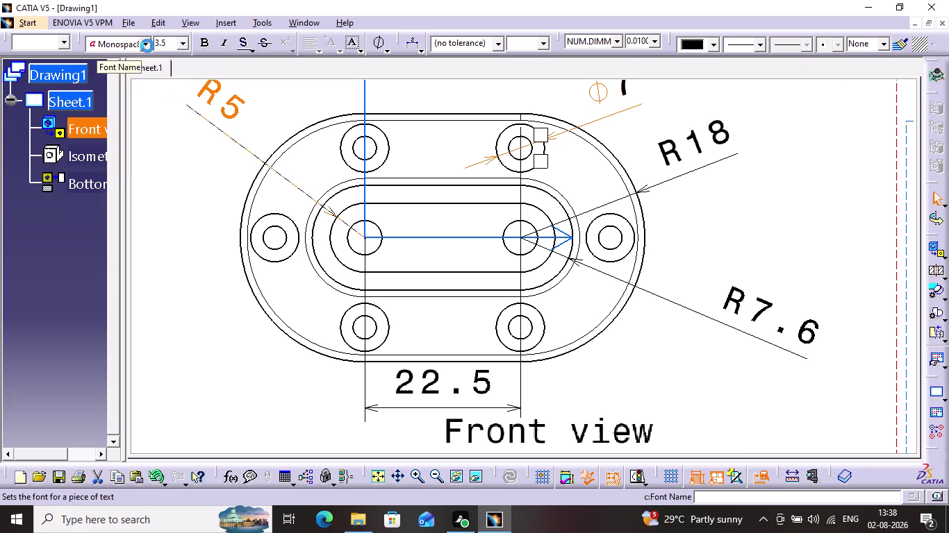
click(187, 49)
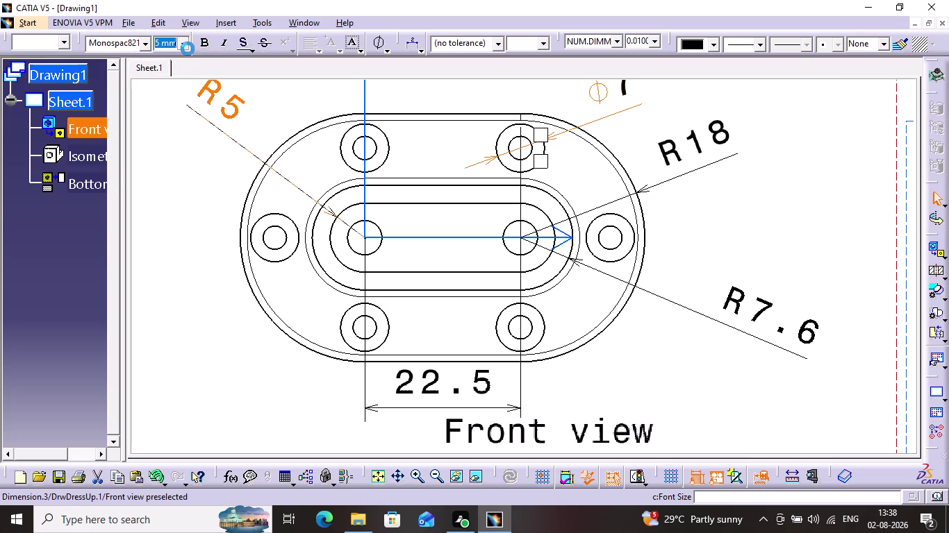
click(188, 49)
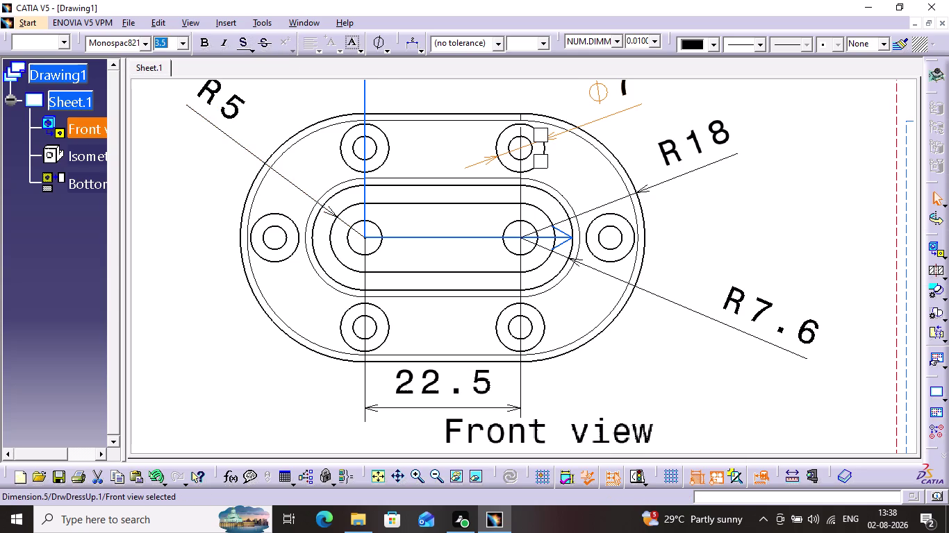
scroll(up, 3)
middle_drag(276, 105, 250, 133)
click(481, 93)
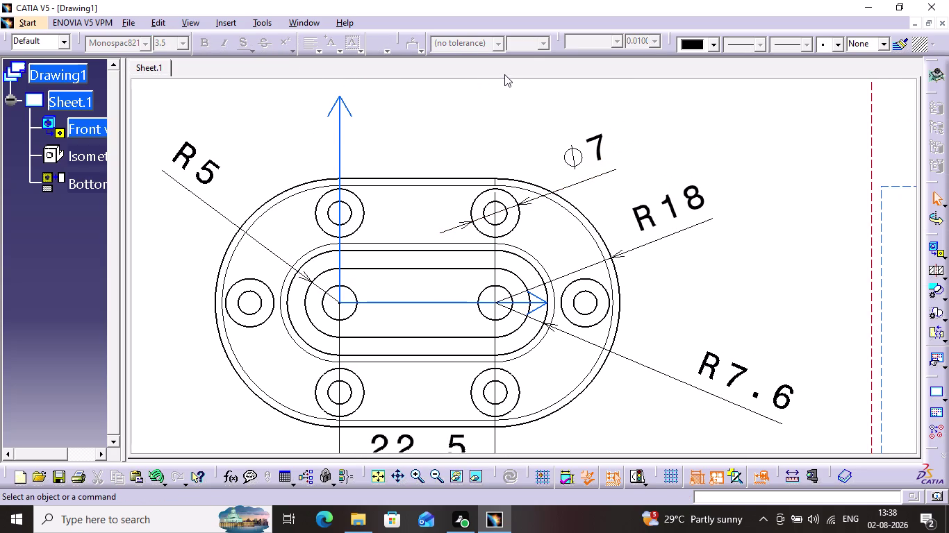
middle_drag(504, 73, 528, 51)
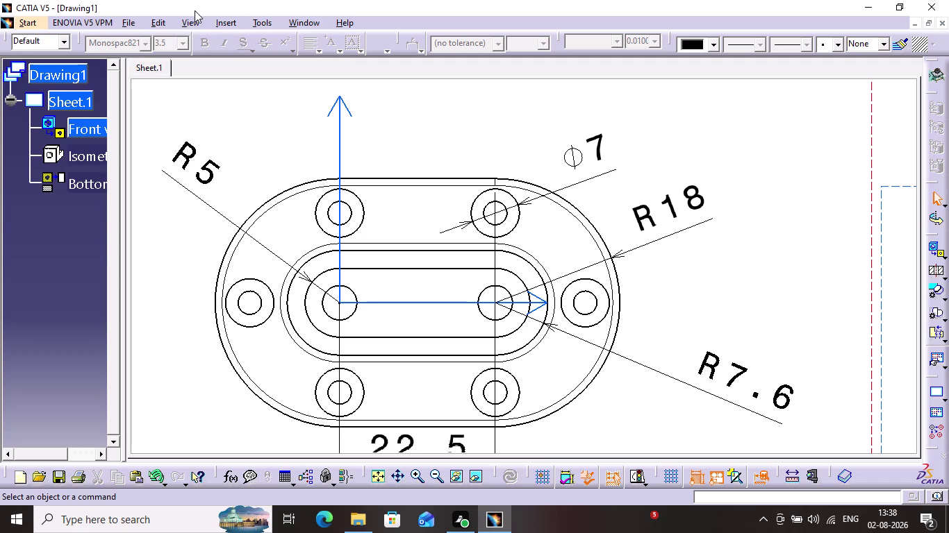
click(230, 25)
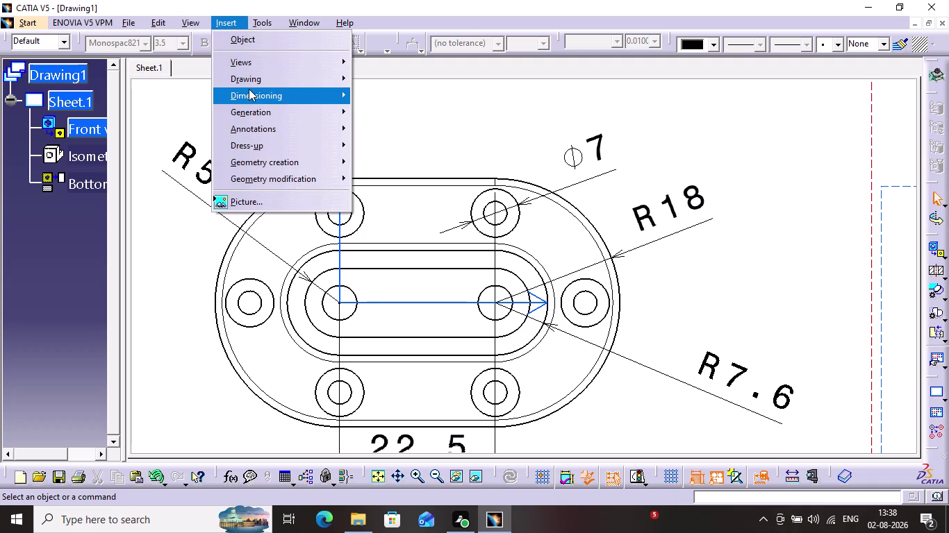
Add a Ø3.4 diameter dimension to the inner circle of the upper-right hole.
click(249, 90)
click(405, 91)
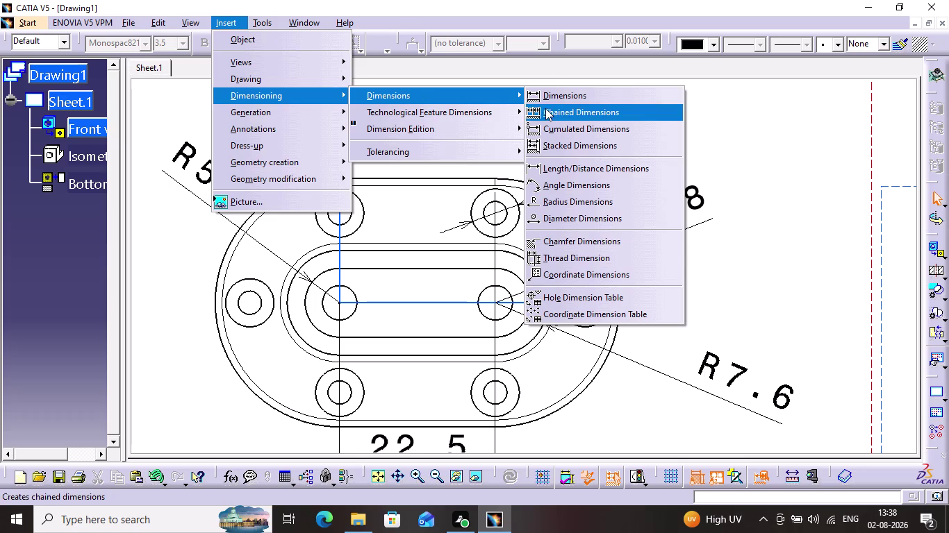
click(556, 226)
click(501, 217)
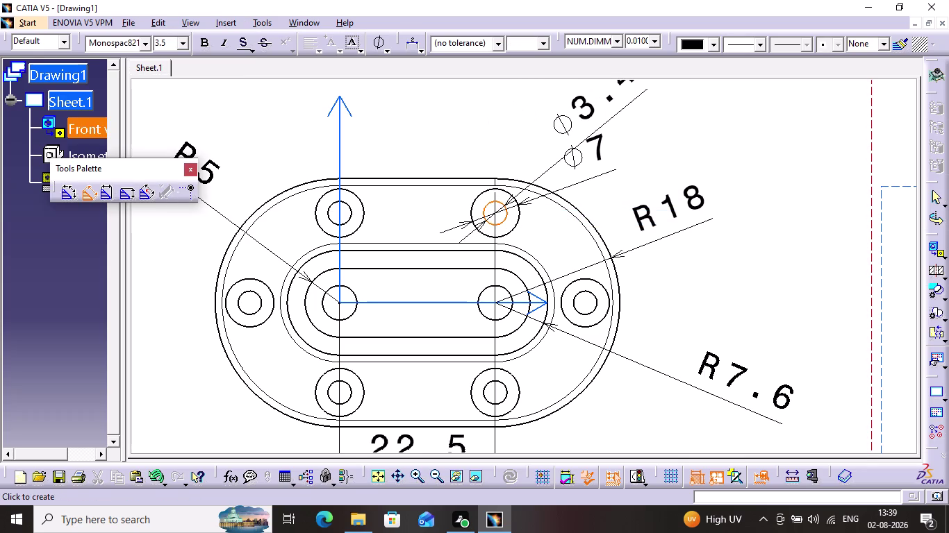
click(547, 132)
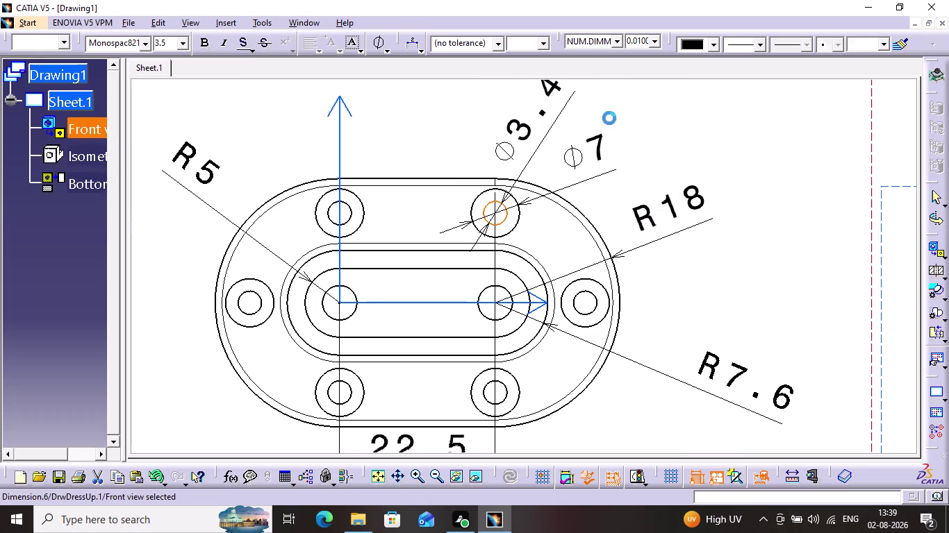
click(618, 112)
click(460, 104)
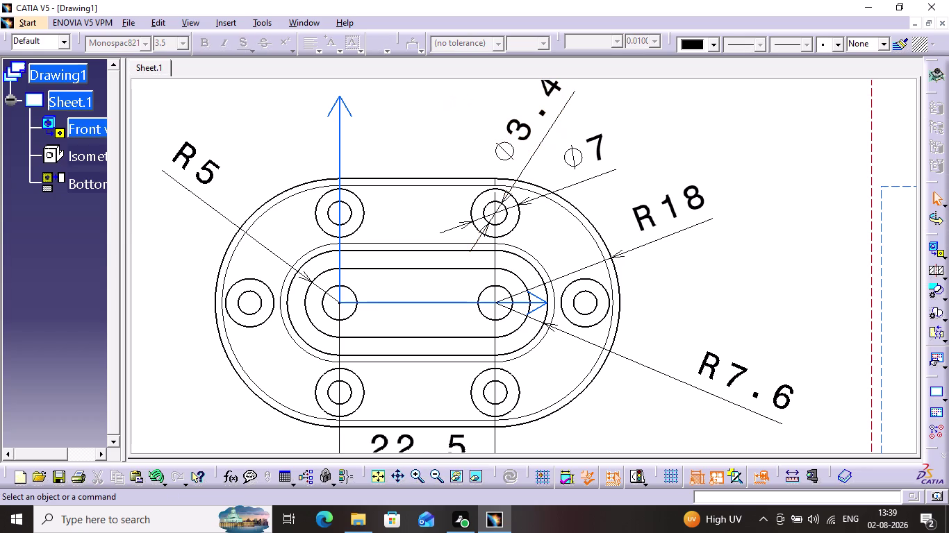
Dimension the slot's left-end circle as Ø5, with the label at lower left.
middle_drag(434, 153, 447, 112)
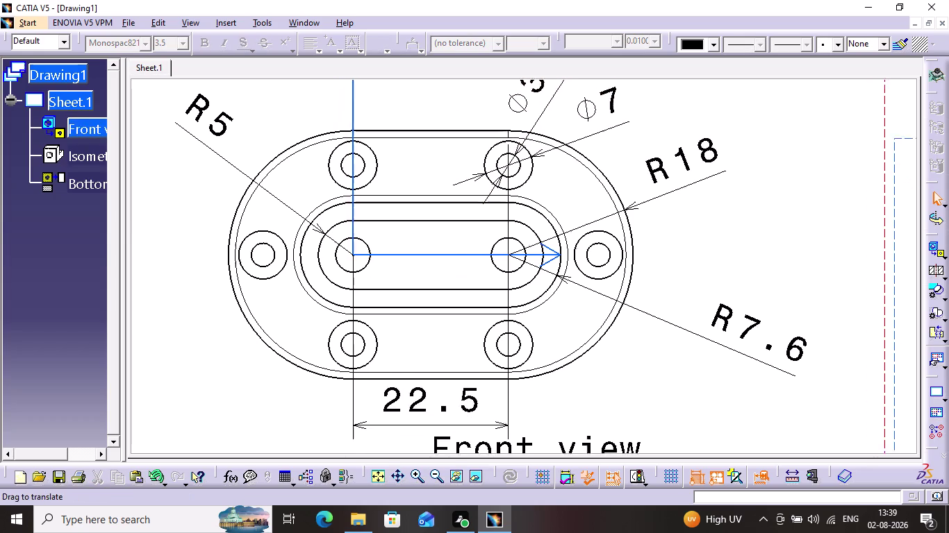
middle_drag(446, 112, 452, 100)
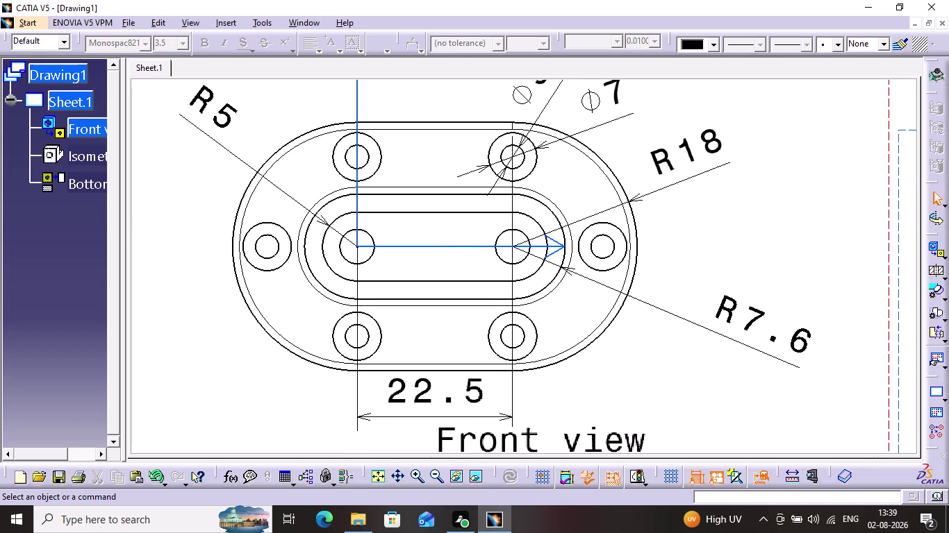
click(232, 22)
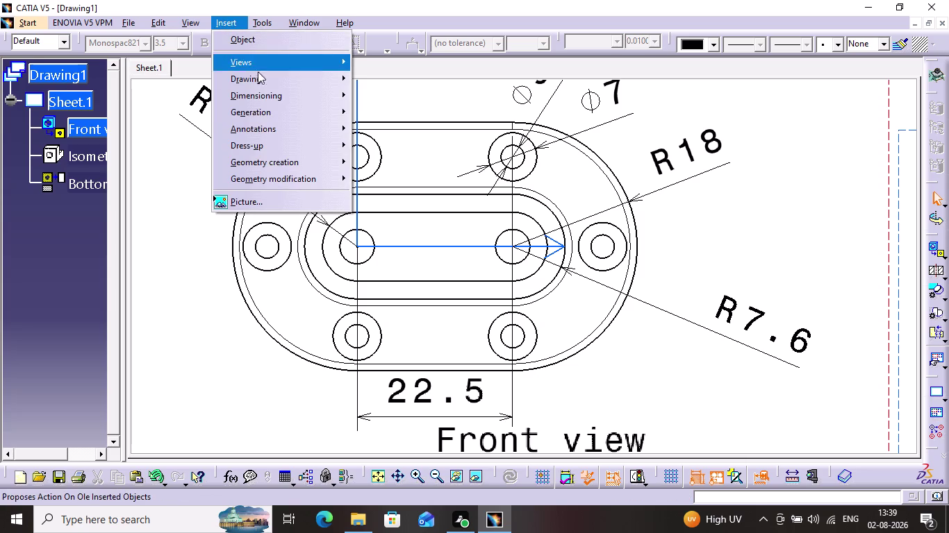
click(269, 100)
click(389, 100)
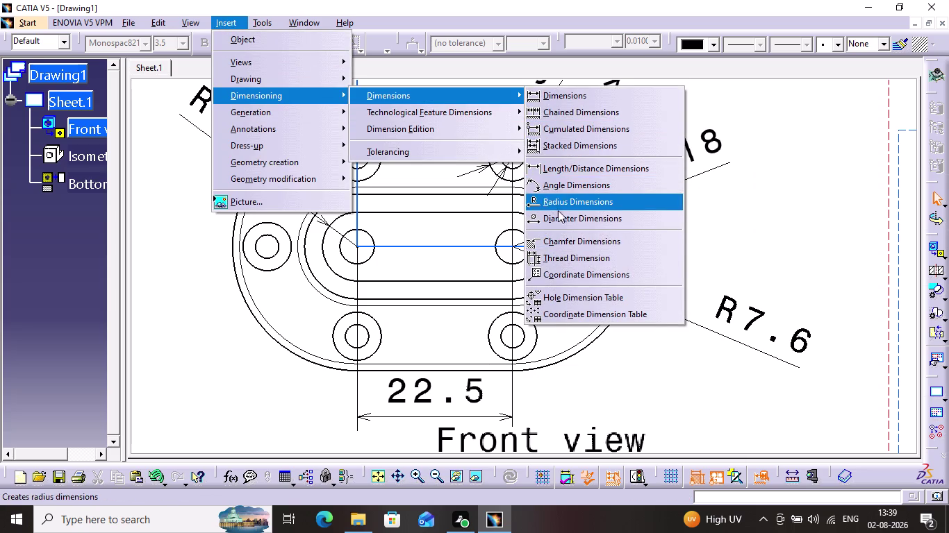
click(559, 214)
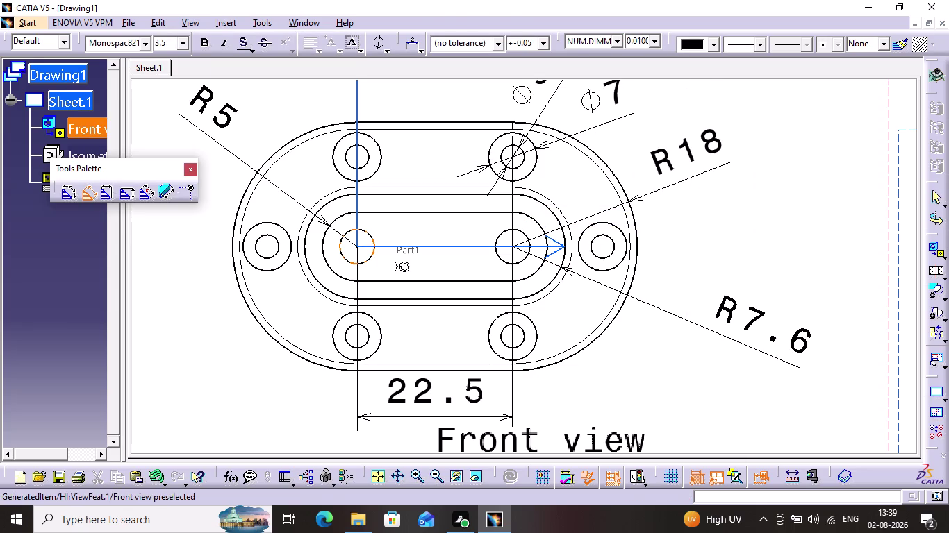
click(374, 256)
click(191, 341)
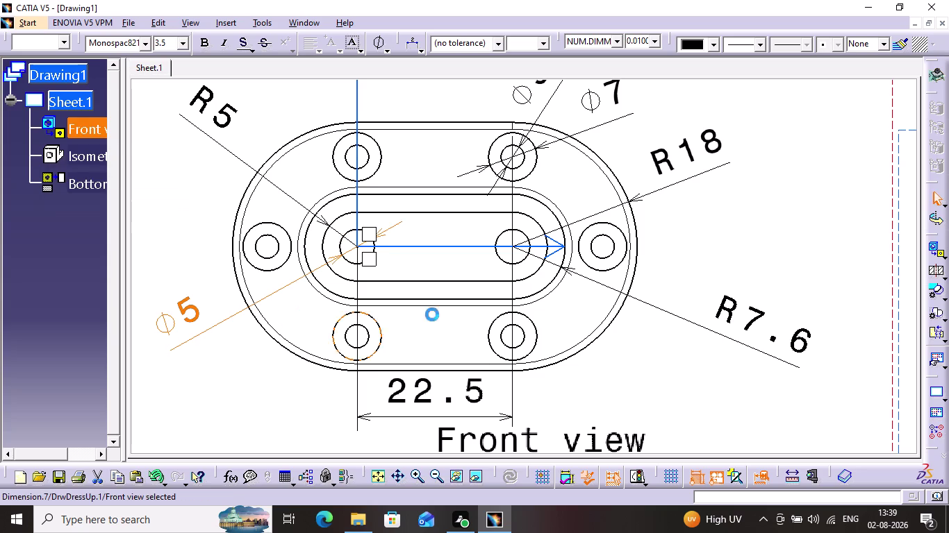
click(590, 354)
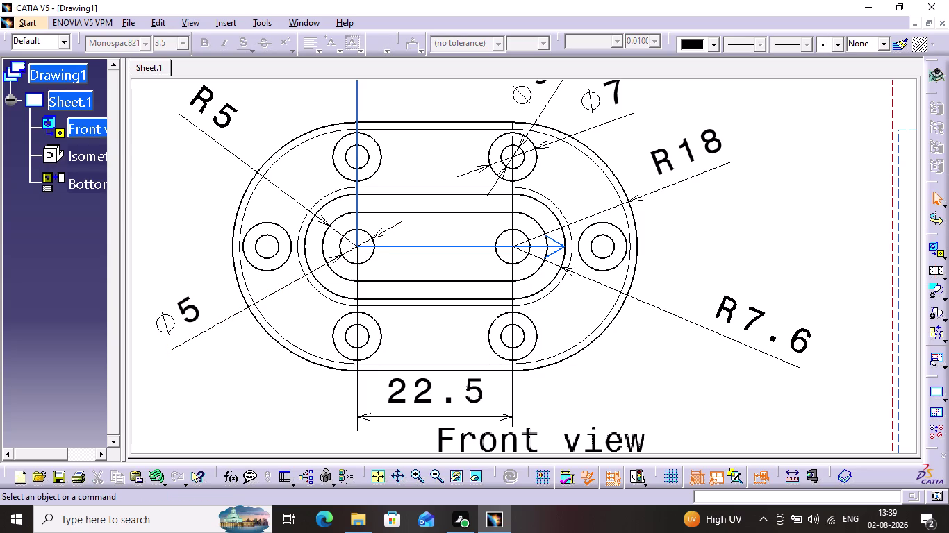
Pan and zoom past the title block to bring the bottom view into view.
middle_drag(604, 350, 609, 283)
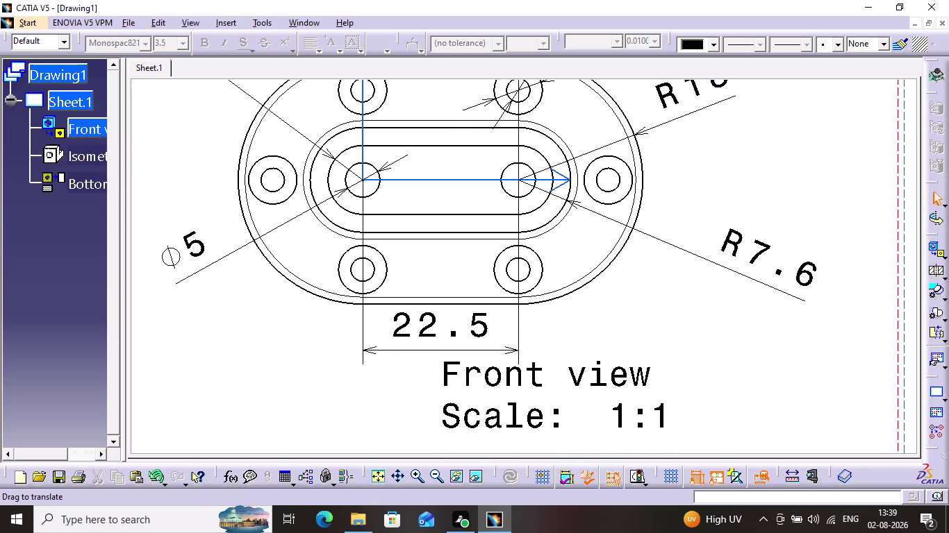
middle_drag(610, 283, 612, 323)
scroll(down, 3)
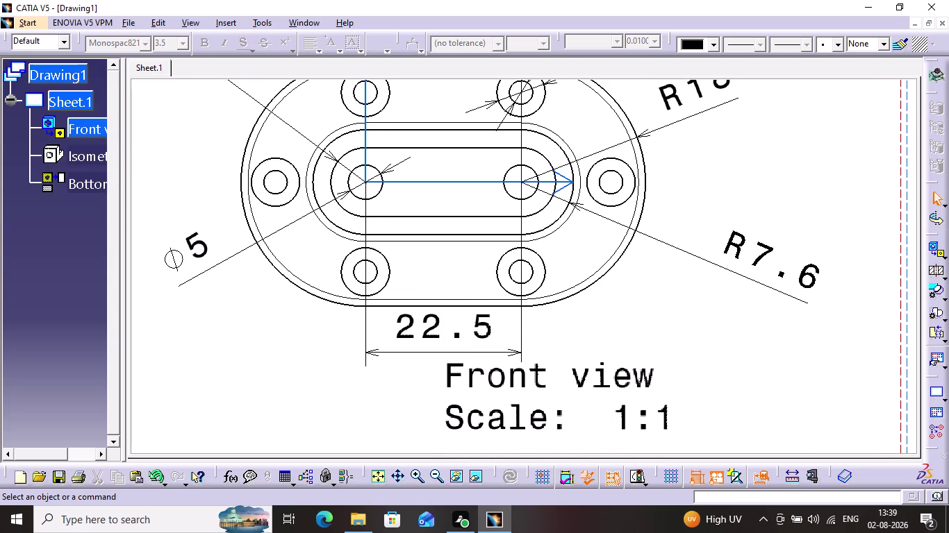
scroll(down, 3)
middle_click(635, 304)
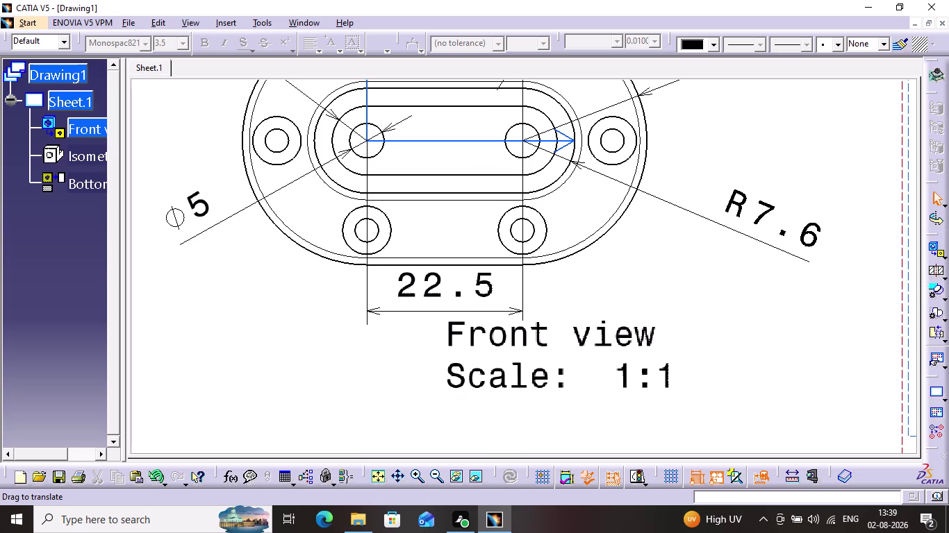
middle_drag(685, 297, 701, 360)
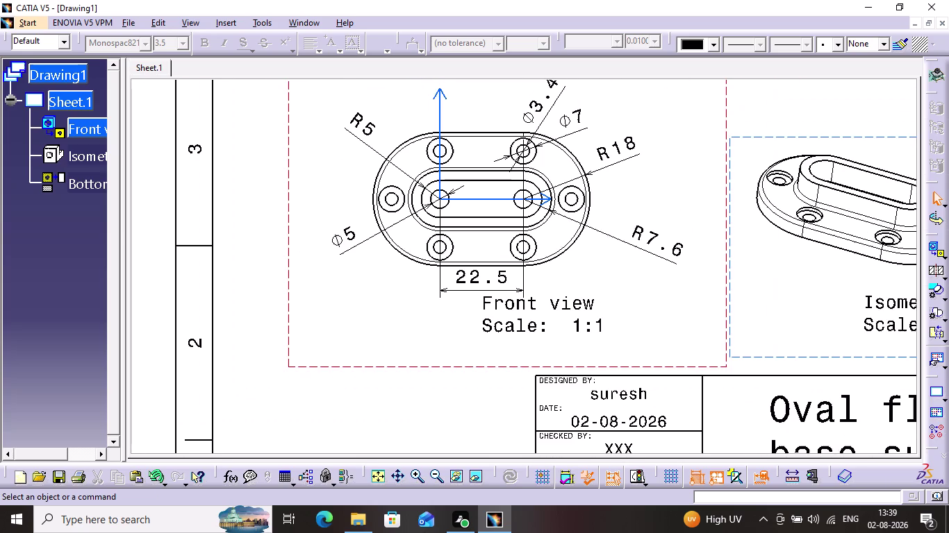
middle_drag(701, 359, 701, 362)
middle_drag(692, 341, 722, 208)
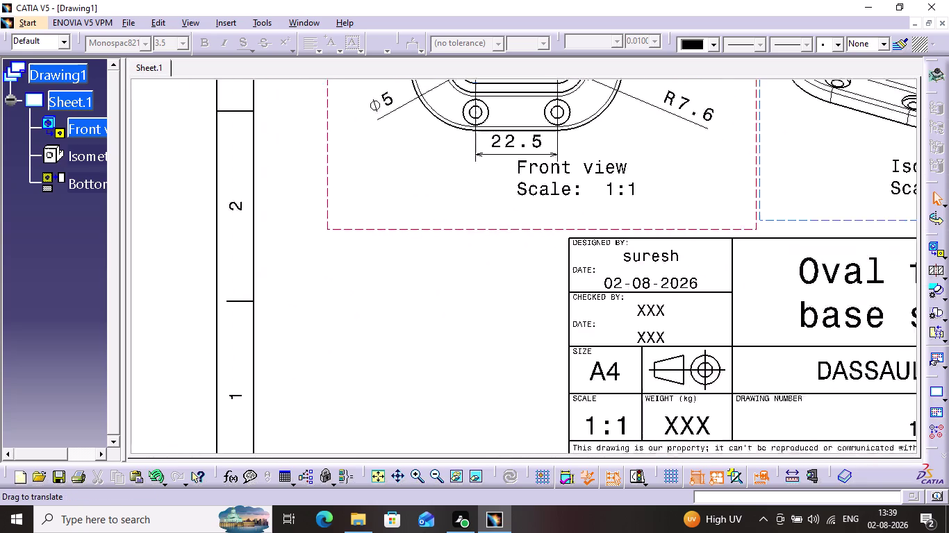
middle_drag(722, 209, 583, 532)
scroll(up, 3)
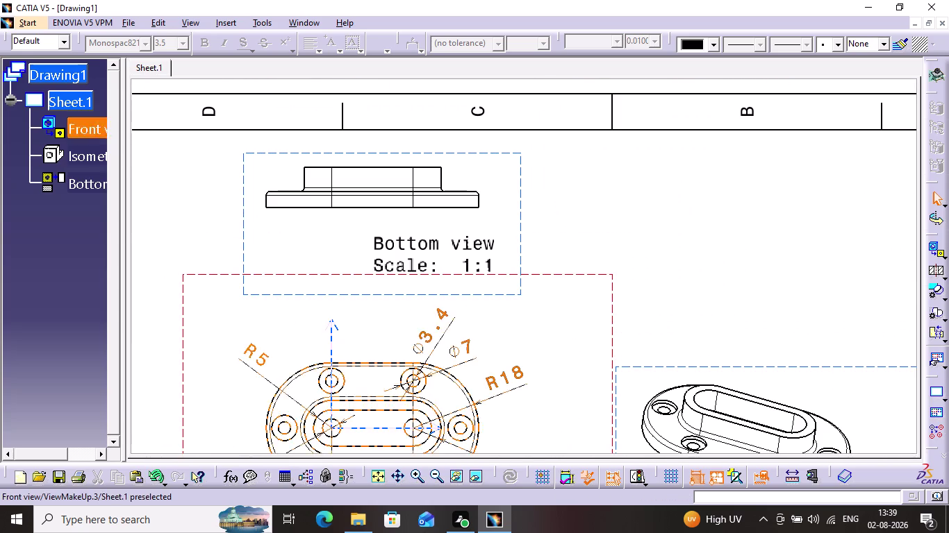
click(236, 26)
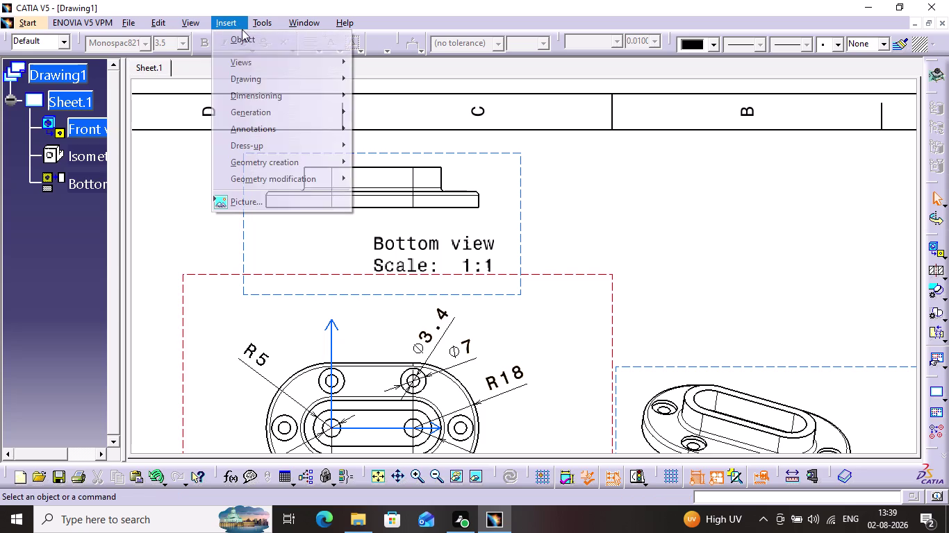
Dimension the bottom-view flange thickness as 4.4, placed to the right of the view.
click(283, 90)
click(410, 95)
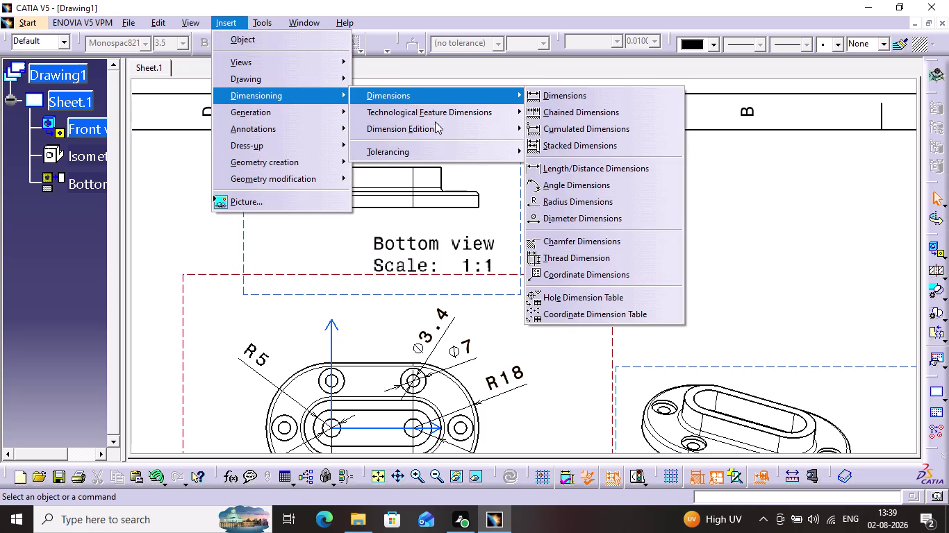
click(424, 96)
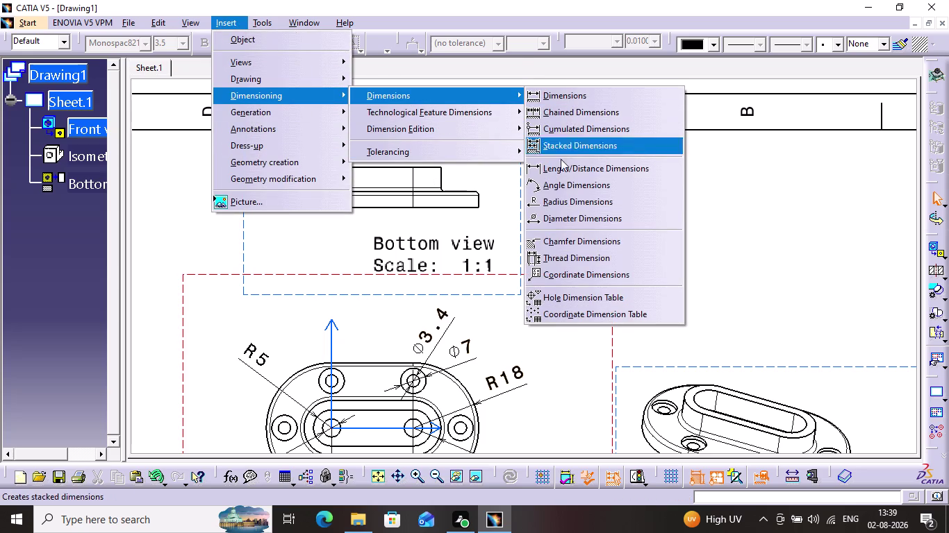
click(562, 100)
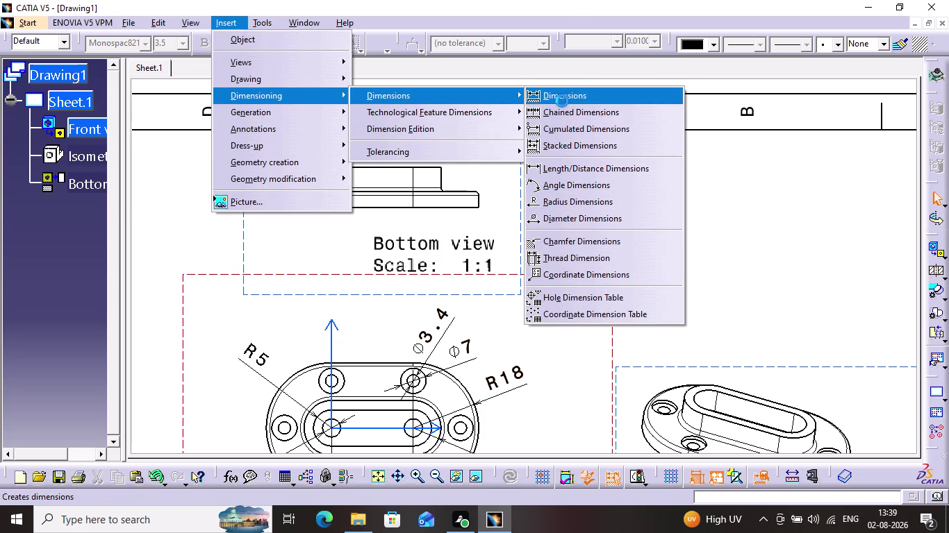
middle_drag(467, 199, 482, 127)
middle_drag(467, 159, 705, 231)
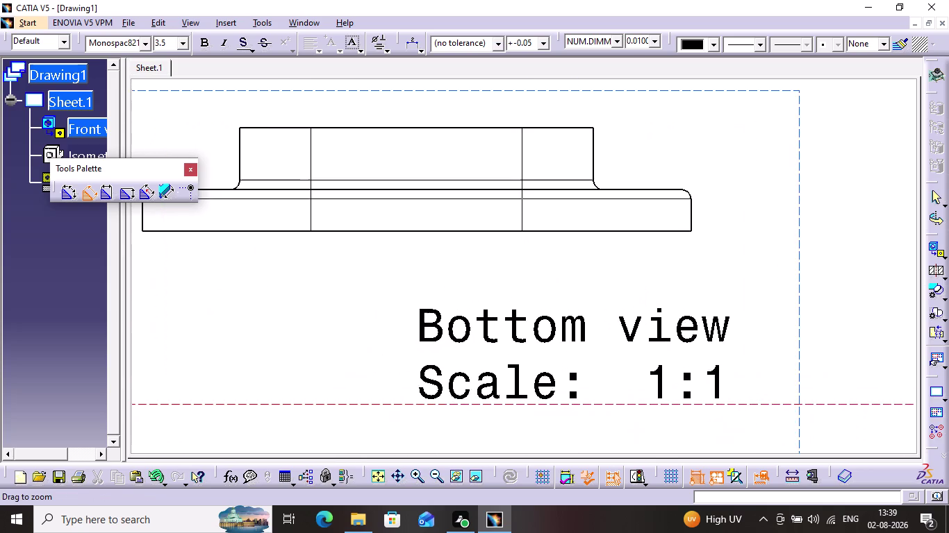
middle_drag(705, 232, 706, 239)
scroll(up, 3)
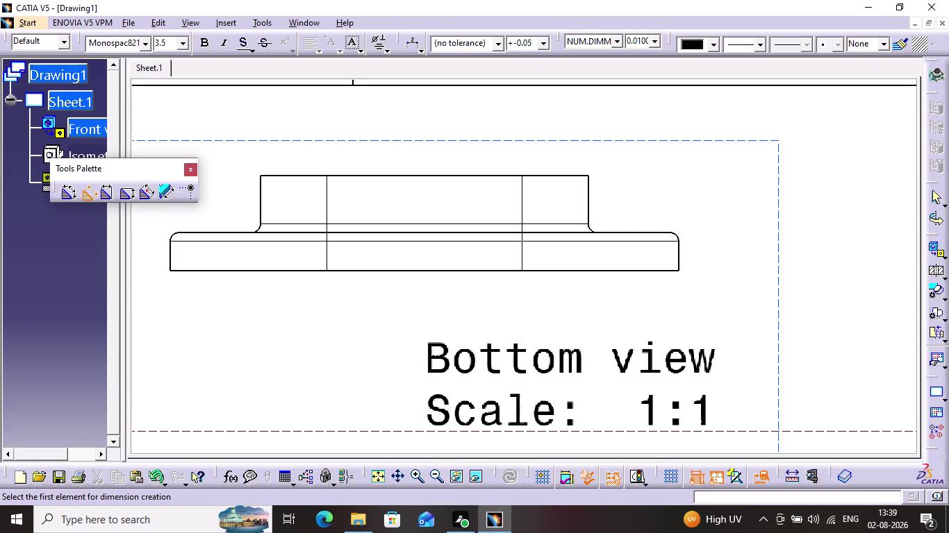
click(575, 271)
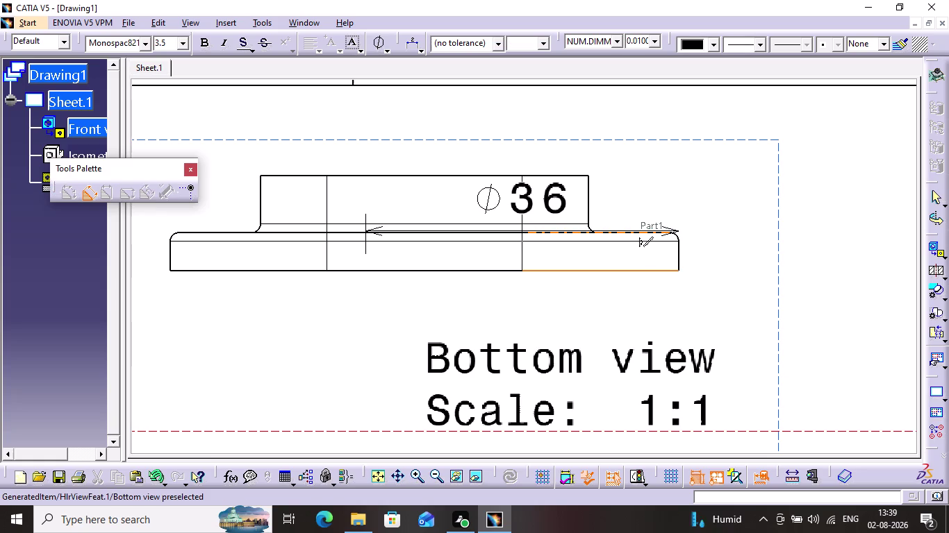
click(619, 231)
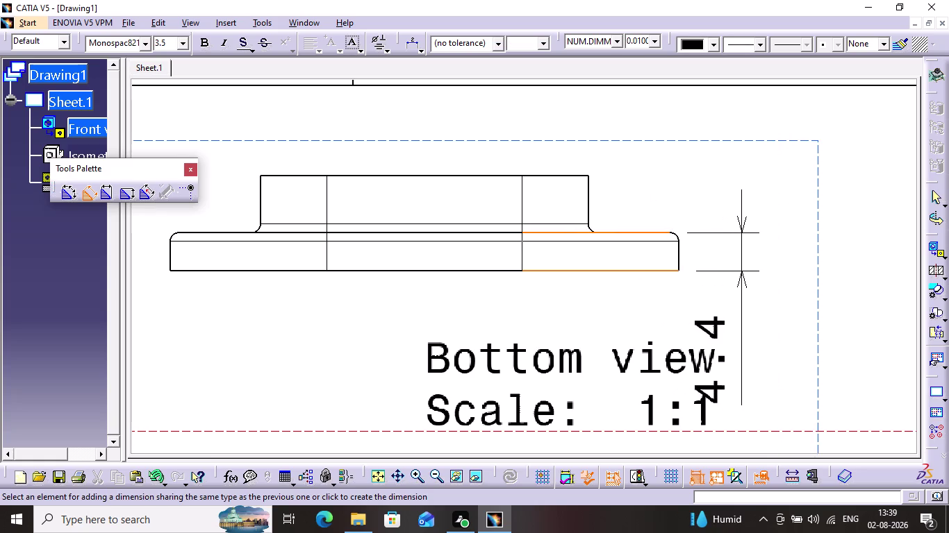
click(771, 259)
click(801, 251)
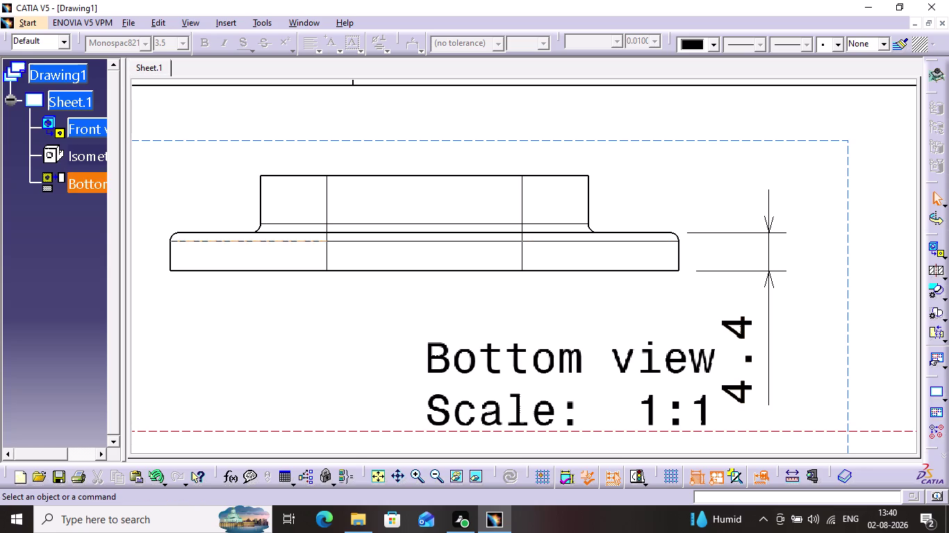
Add an R1 radius dimension to the boss-to-flange fillet, label above it.
click(233, 25)
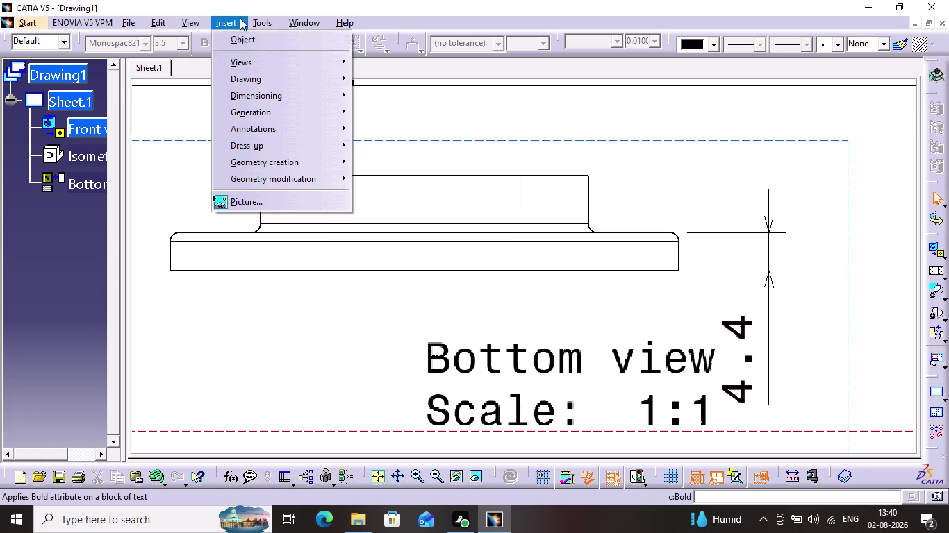
click(291, 90)
click(379, 105)
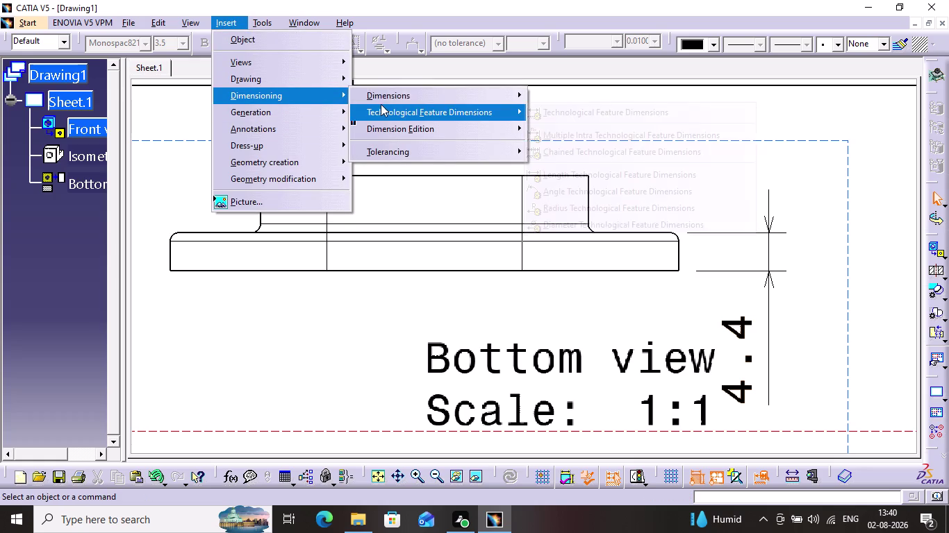
click(380, 100)
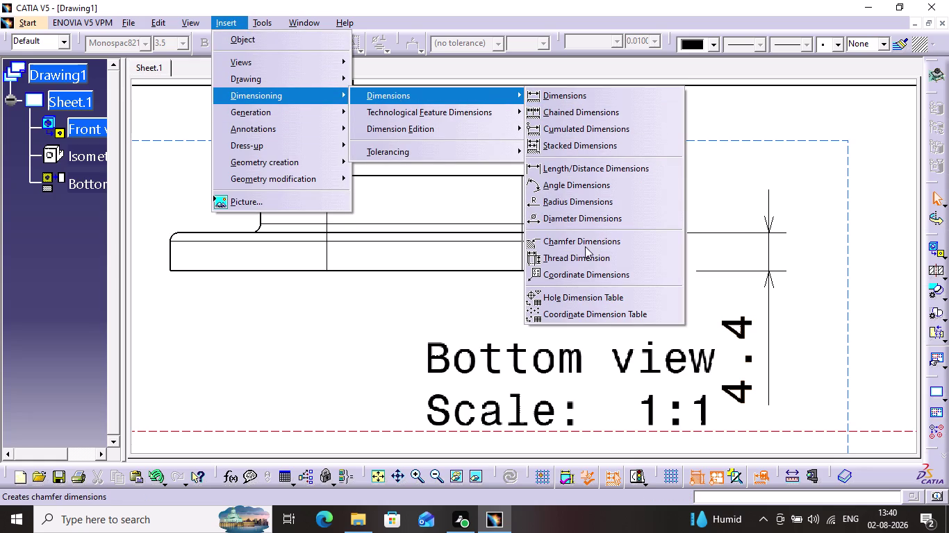
click(584, 202)
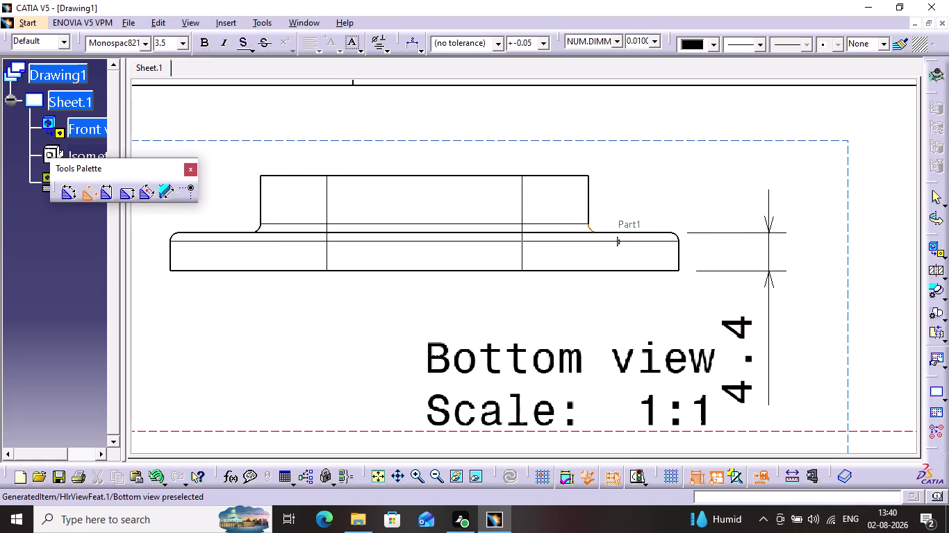
click(591, 230)
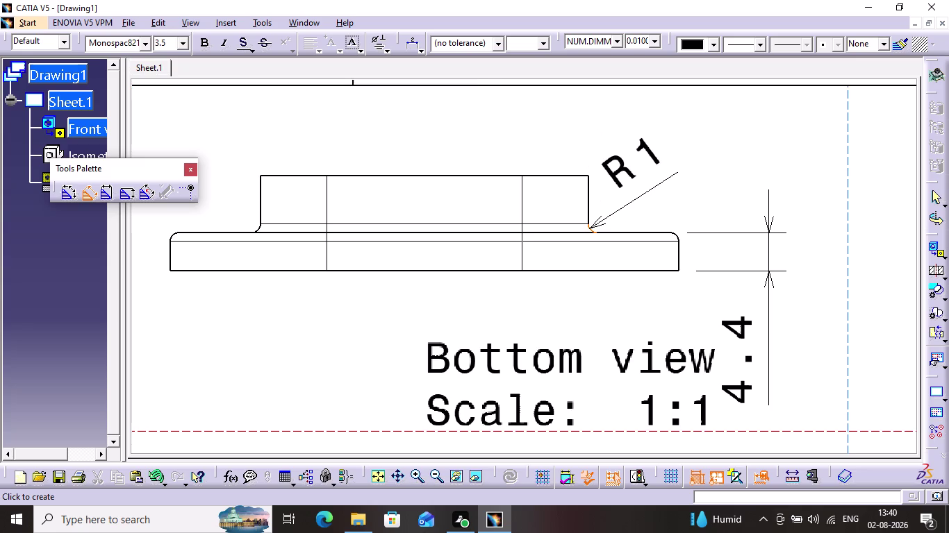
click(645, 189)
click(702, 177)
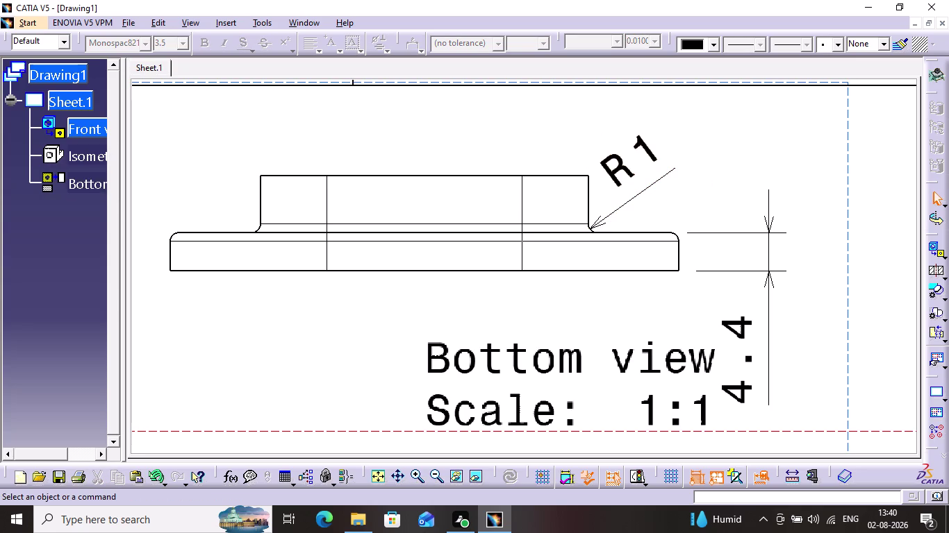
Add a second R1 radius dimension to the flange's rounded left corner, label upper left.
scroll(down, 3)
middle_drag(225, 163, 315, 203)
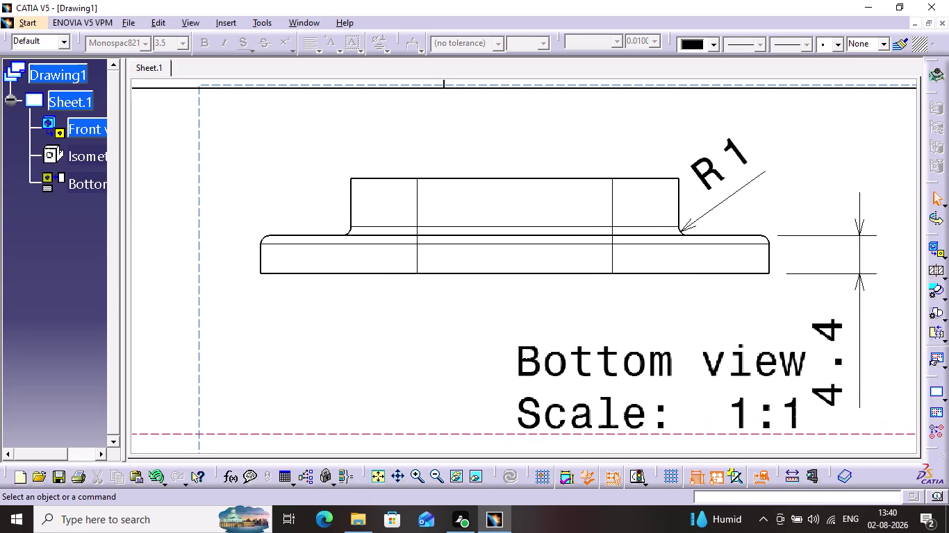
click(198, 25)
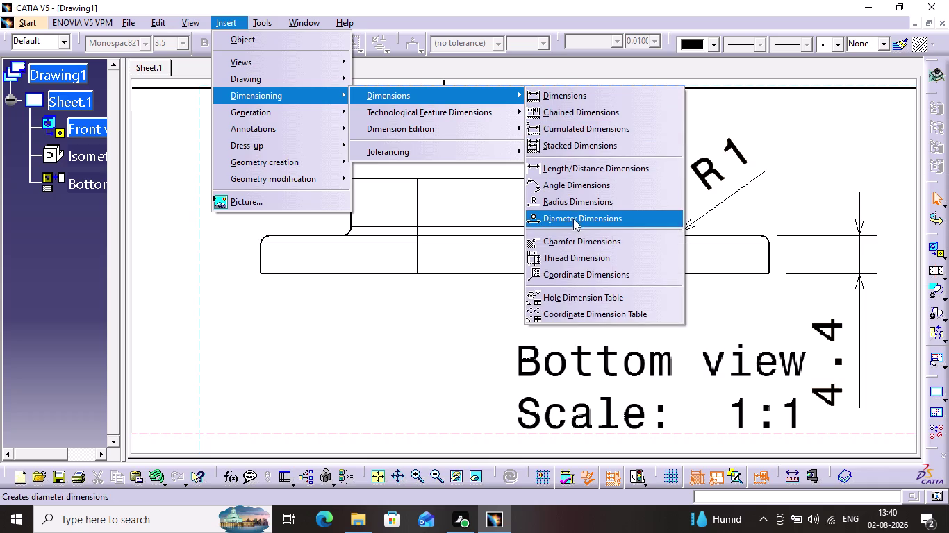
click(571, 205)
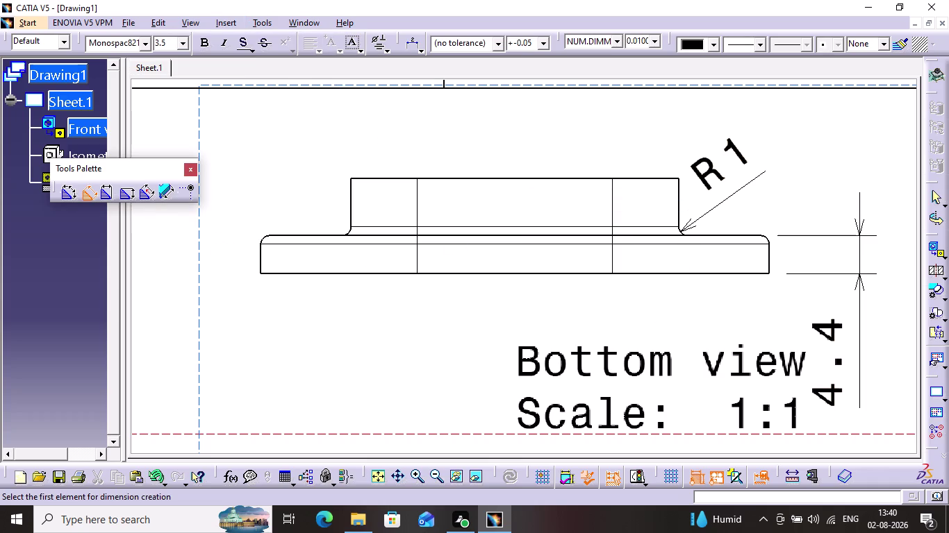
click(266, 237)
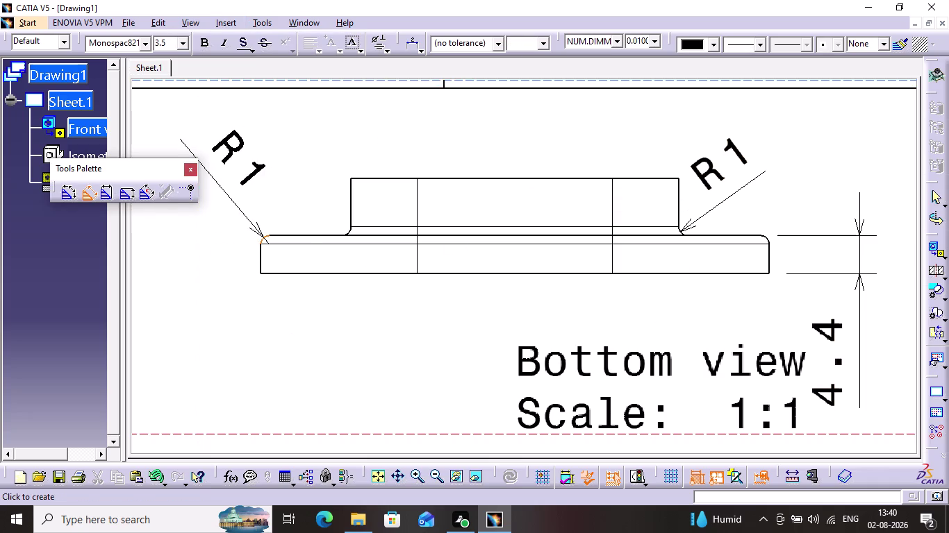
click(234, 216)
click(271, 199)
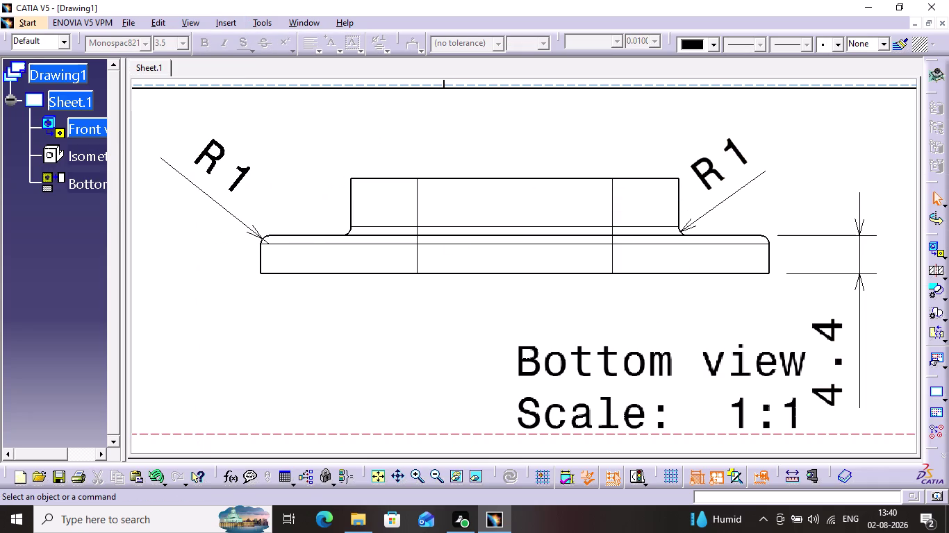
middle_drag(540, 238, 381, 196)
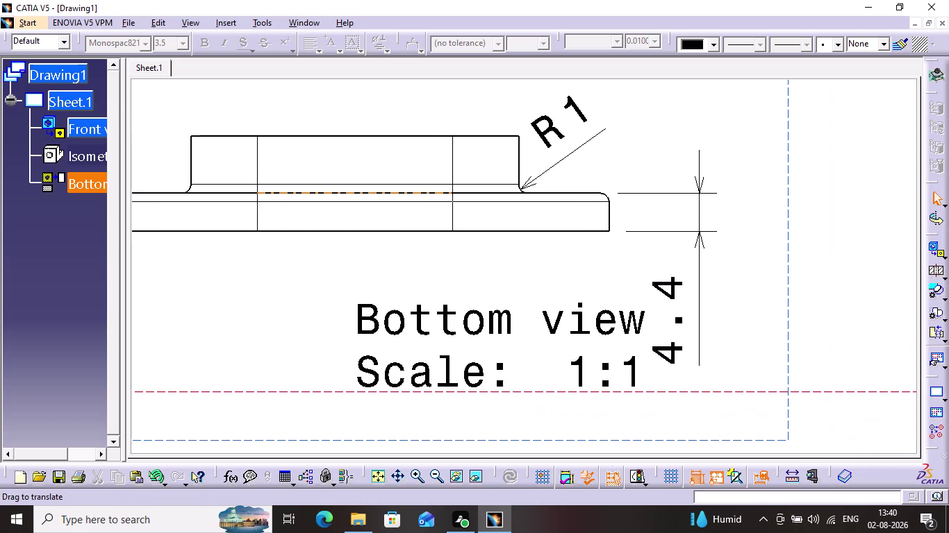
middle_drag(381, 196, 517, 109)
middle_drag(453, 304, 423, 48)
middle_drag(430, 175, 441, 76)
middle_drag(434, 221, 458, 71)
middle_drag(448, 224, 220, 251)
middle_drag(673, 185, 165, 331)
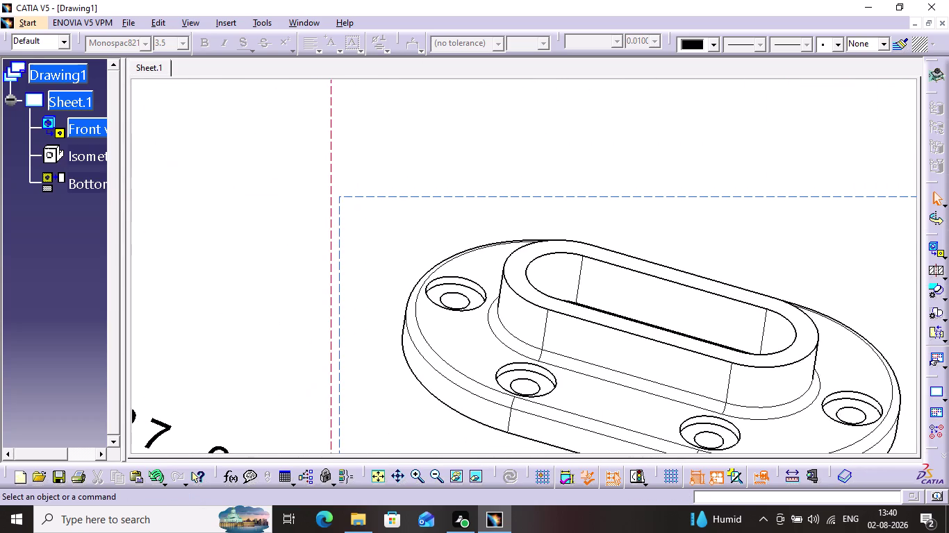
middle_drag(512, 230, 394, 102)
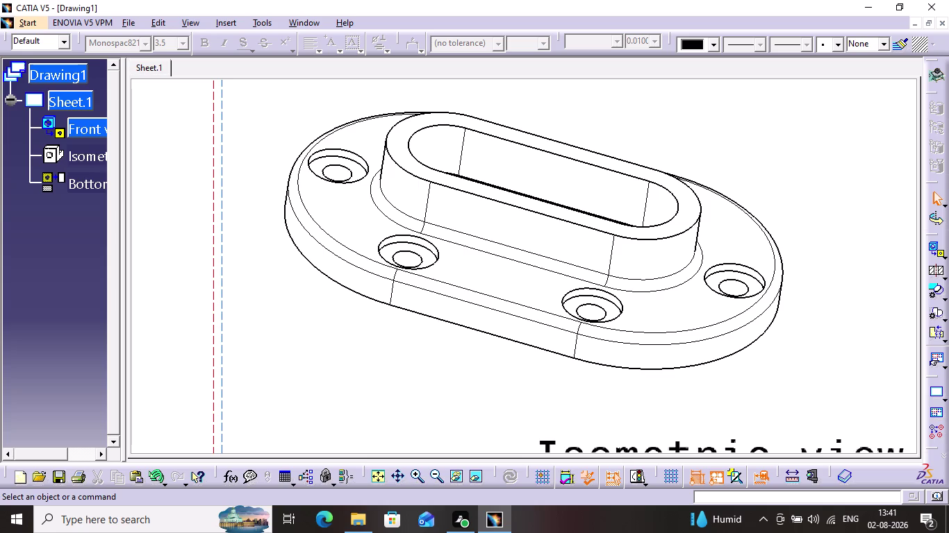
middle_drag(629, 365, 677, 375)
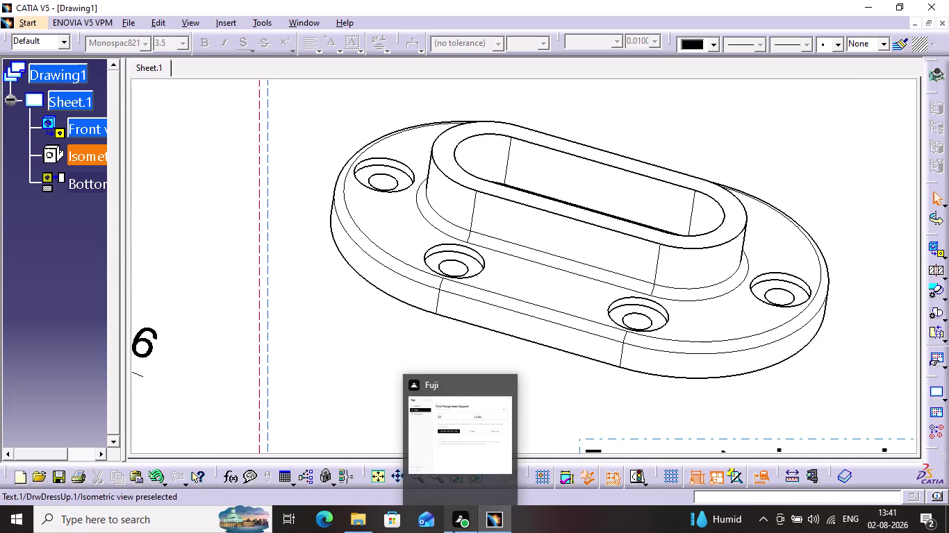